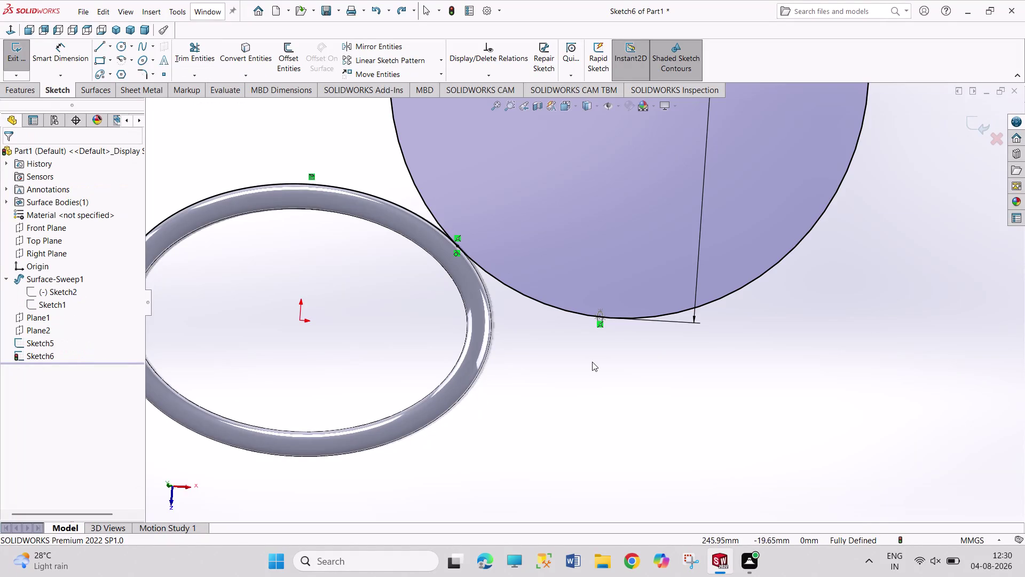
Make the sweep path endpoint coincident with the circle.
click(593, 361)
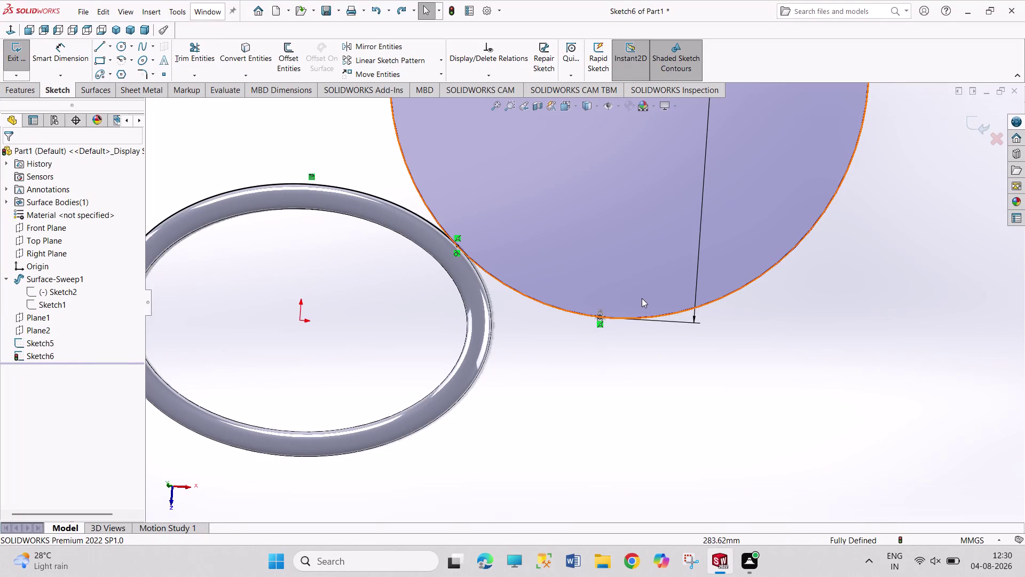
scroll(down, 3)
scroll(down, 3)
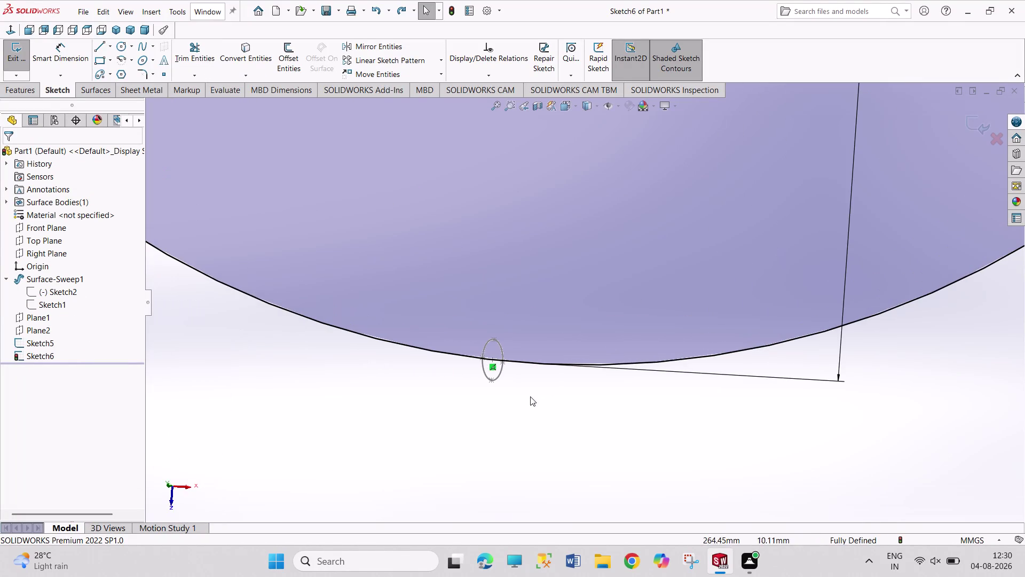
click(493, 360)
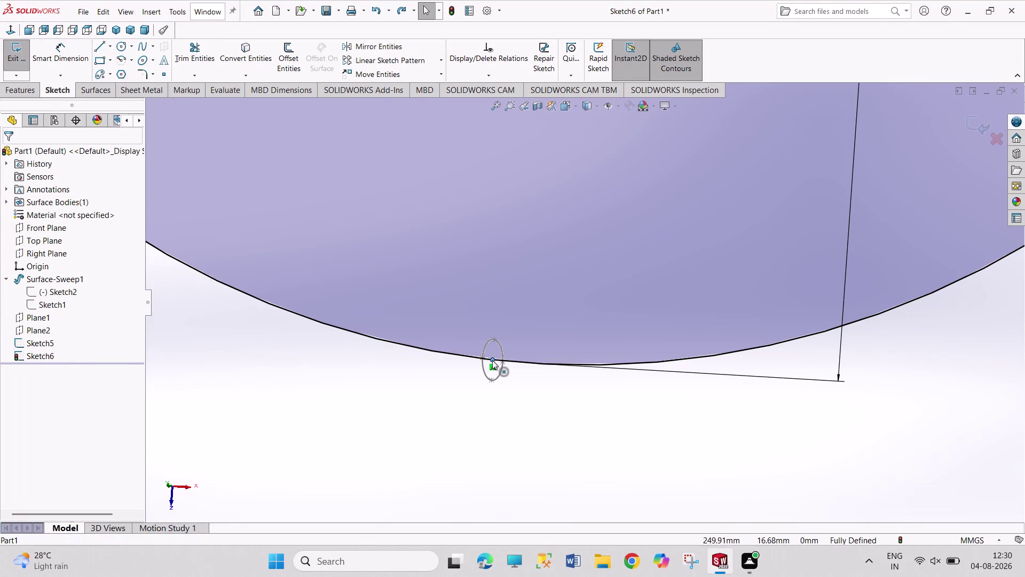
click(544, 364)
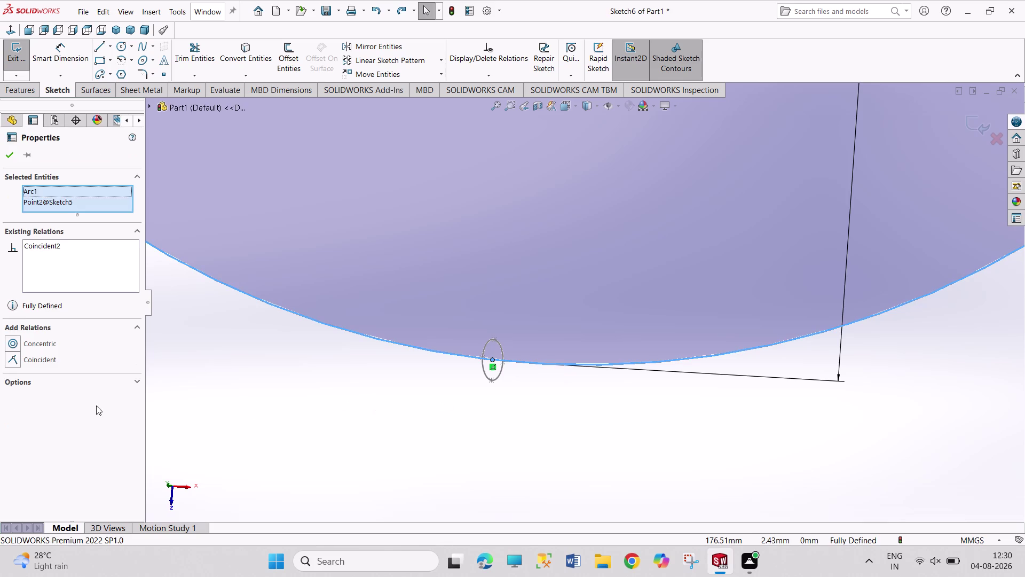
click(48, 360)
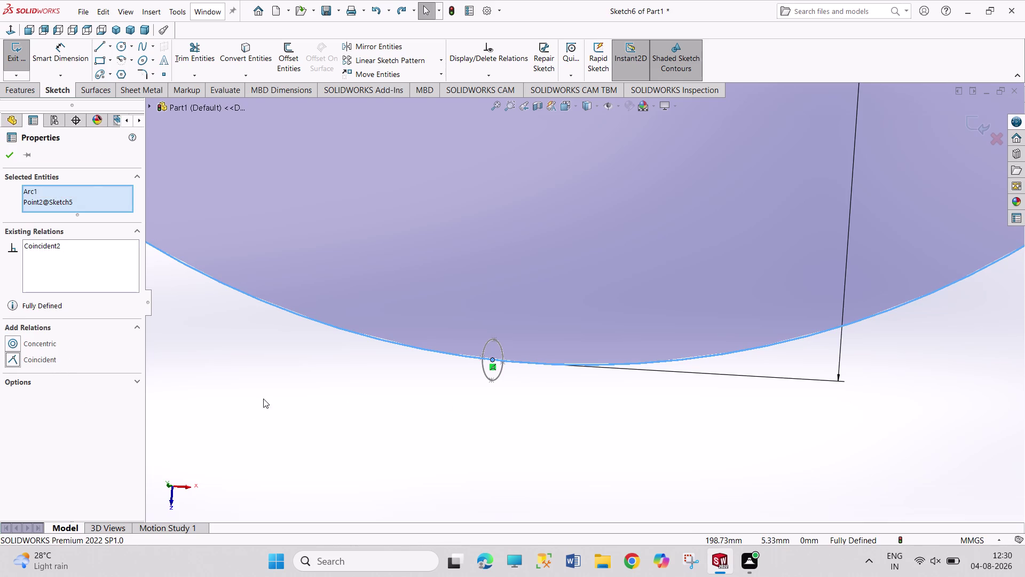
click(39, 357)
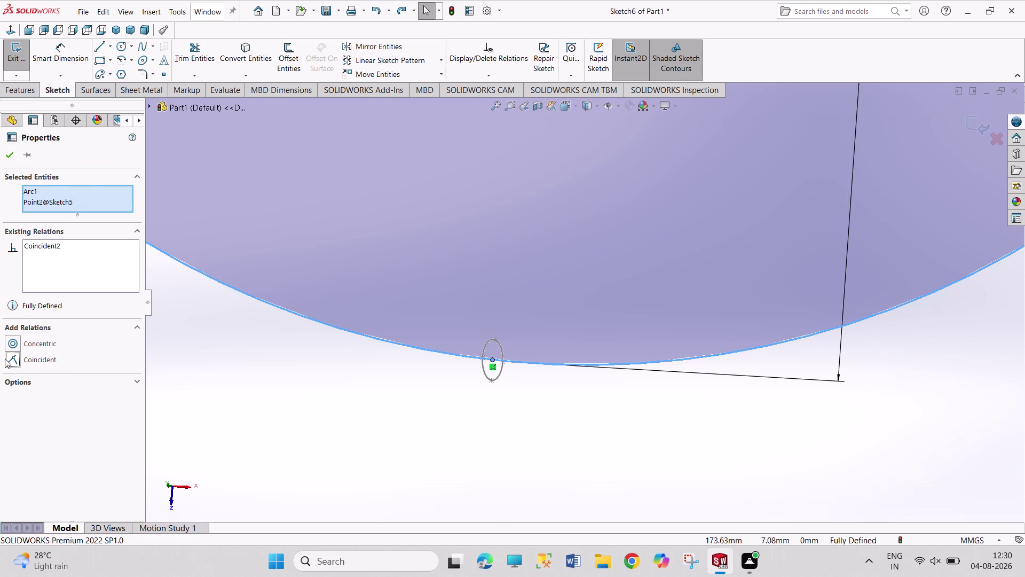
click(10, 361)
click(252, 363)
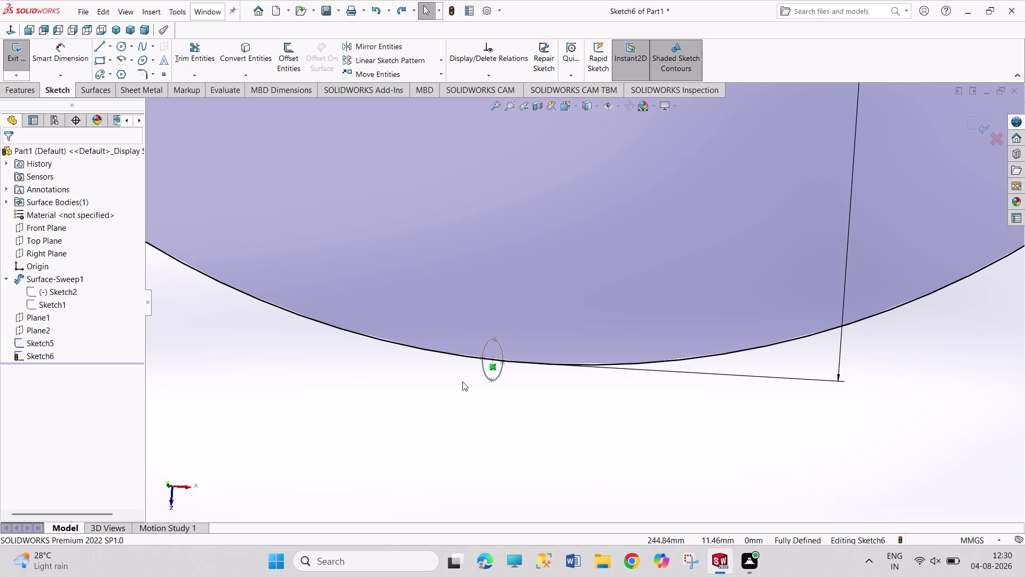
Switch the sketch to an isometric view and zoom to inspect it.
scroll(up, 3)
scroll(up, 3)
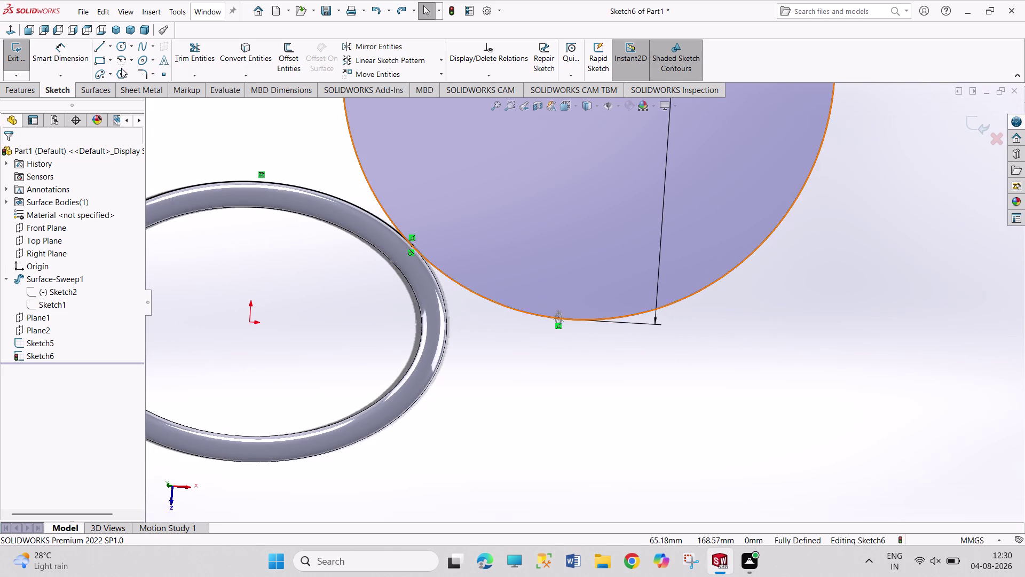
click(116, 29)
scroll(down, 3)
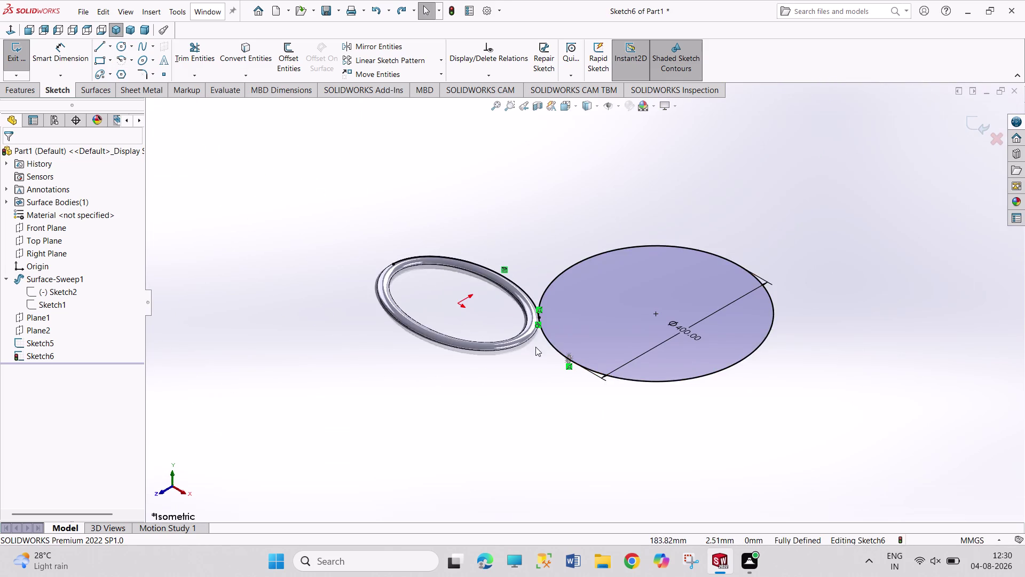
scroll(down, 3)
scroll(down, 3)
scroll(down, 3)
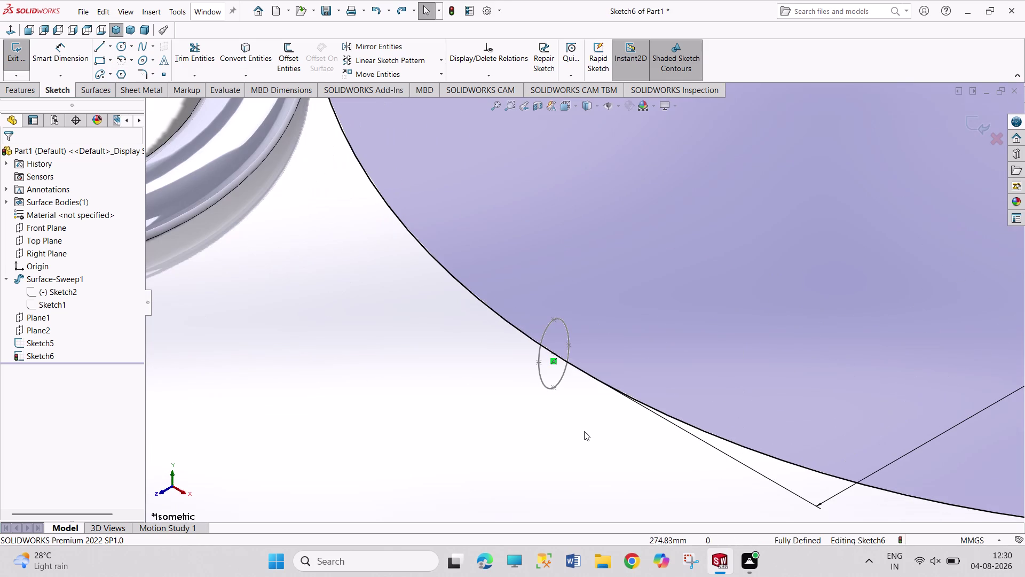
scroll(up, 3)
scroll(up, 3)
scroll(up, 3)
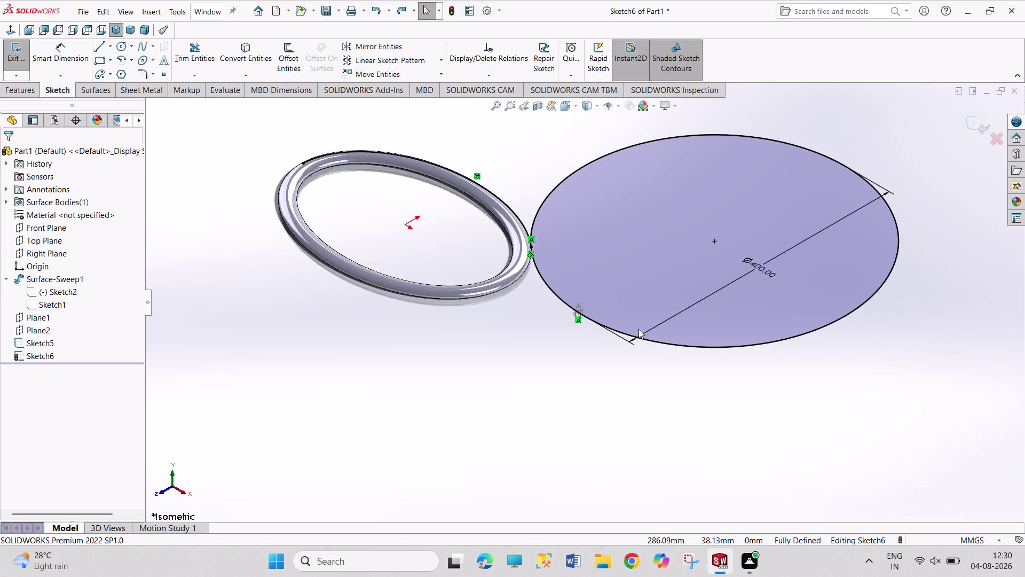
scroll(down, 3)
Select the circle to review its relations, then clear the selection.
click(539, 337)
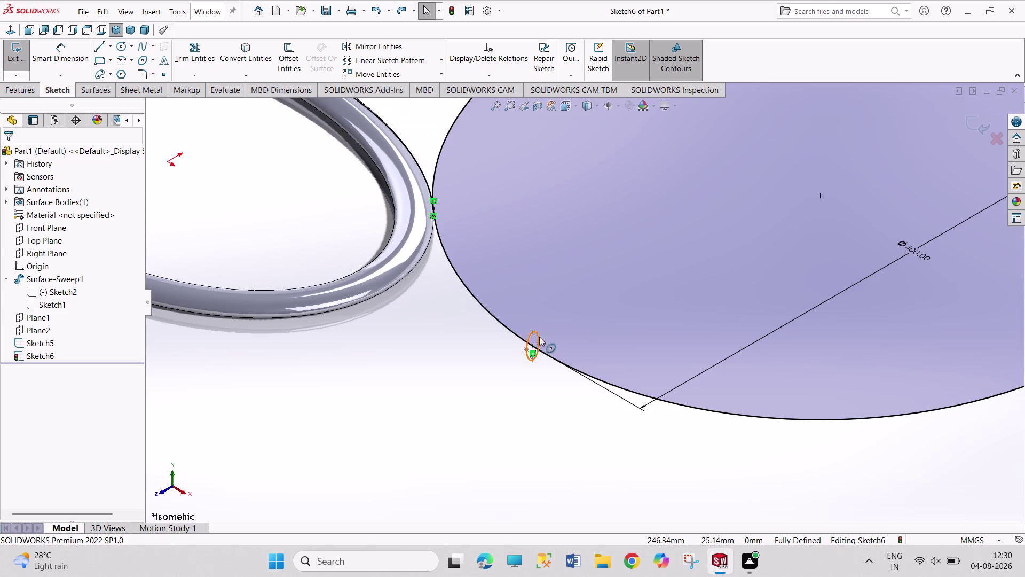
click(240, 57)
click(395, 358)
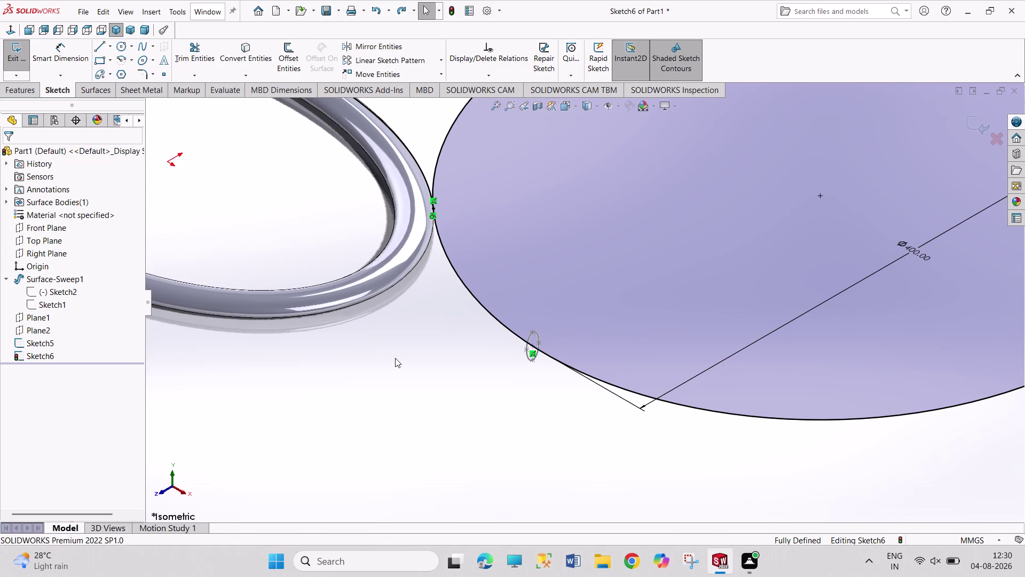
click(259, 51)
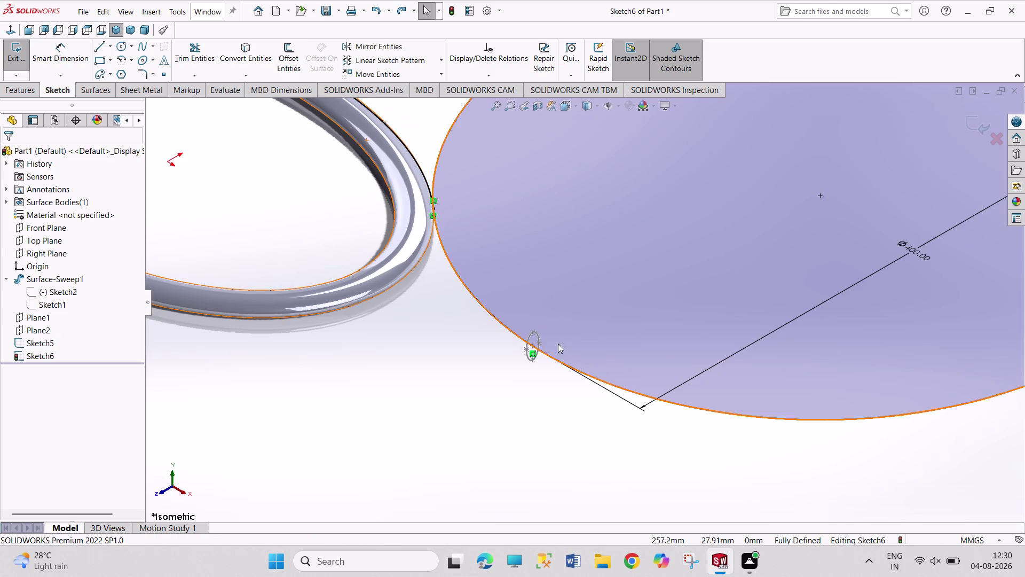
click(535, 336)
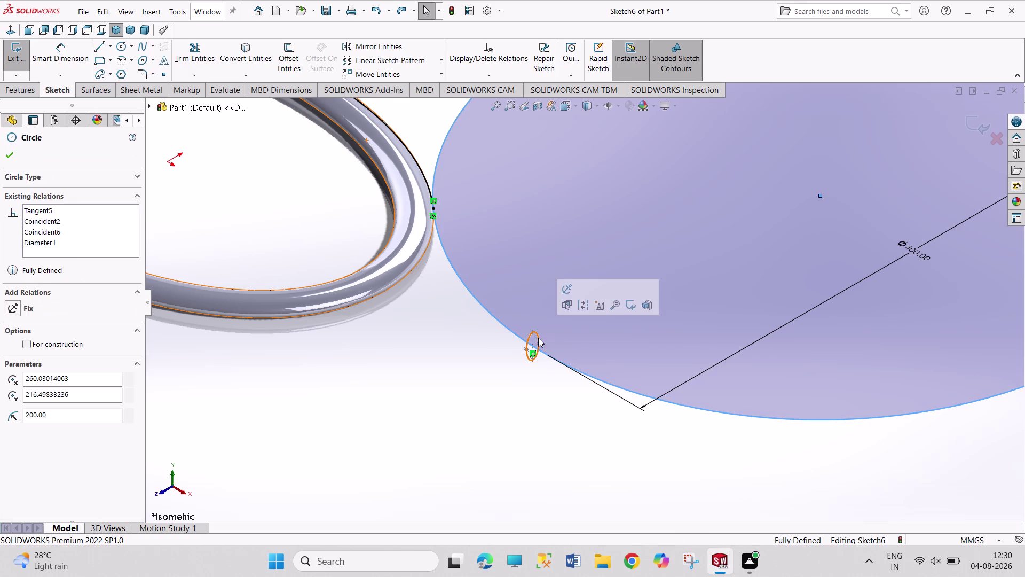
click(539, 338)
click(487, 406)
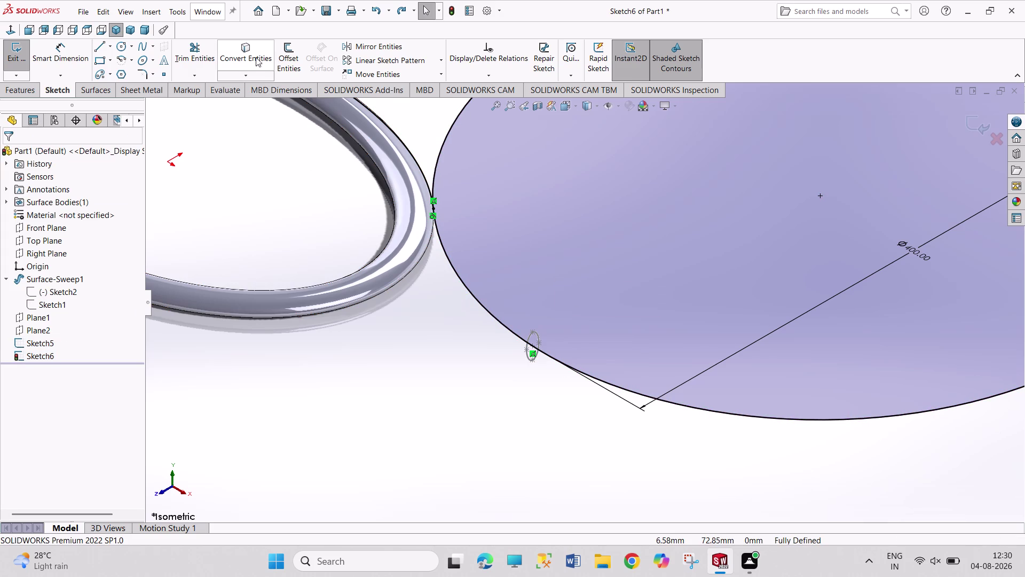
Convert edges and trim away the circle, then undo the trim.
click(250, 62)
click(32, 153)
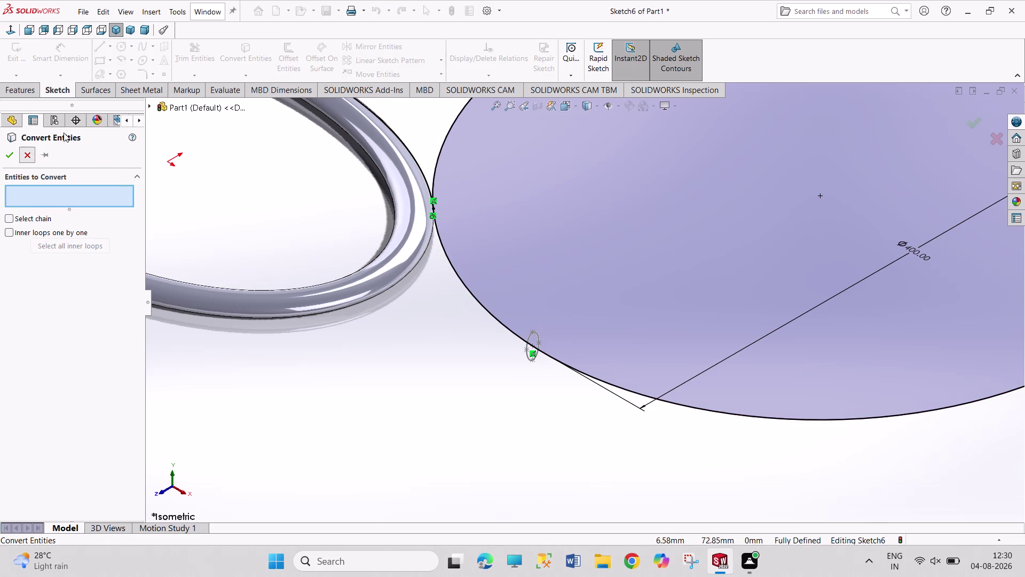
drag(211, 54, 214, 59)
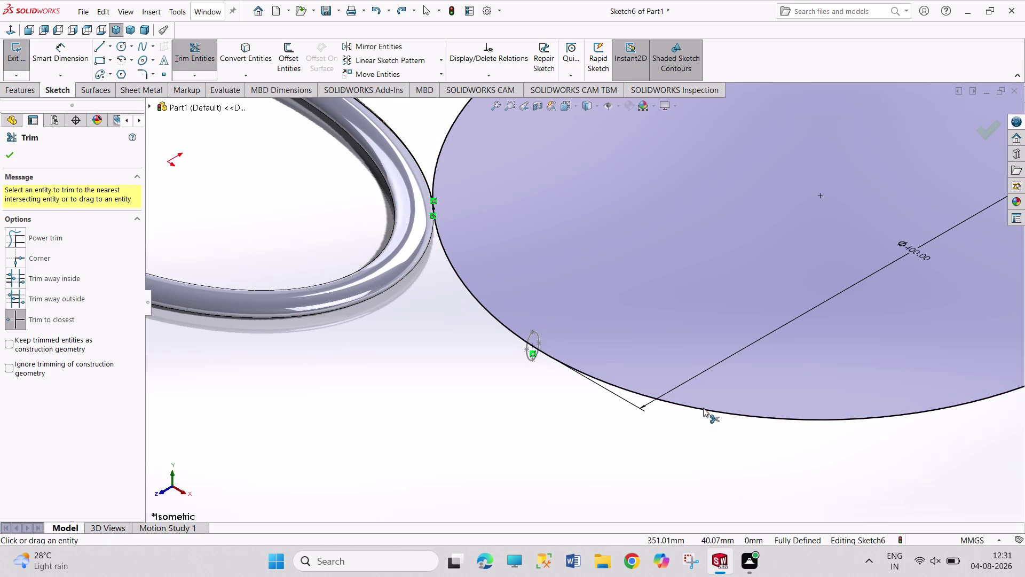
click(704, 408)
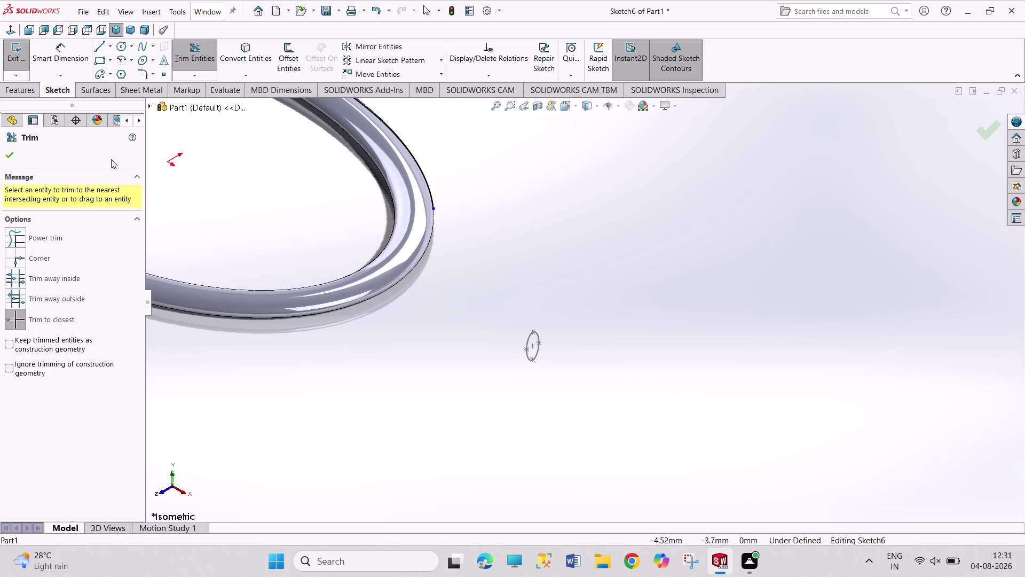
click(10, 157)
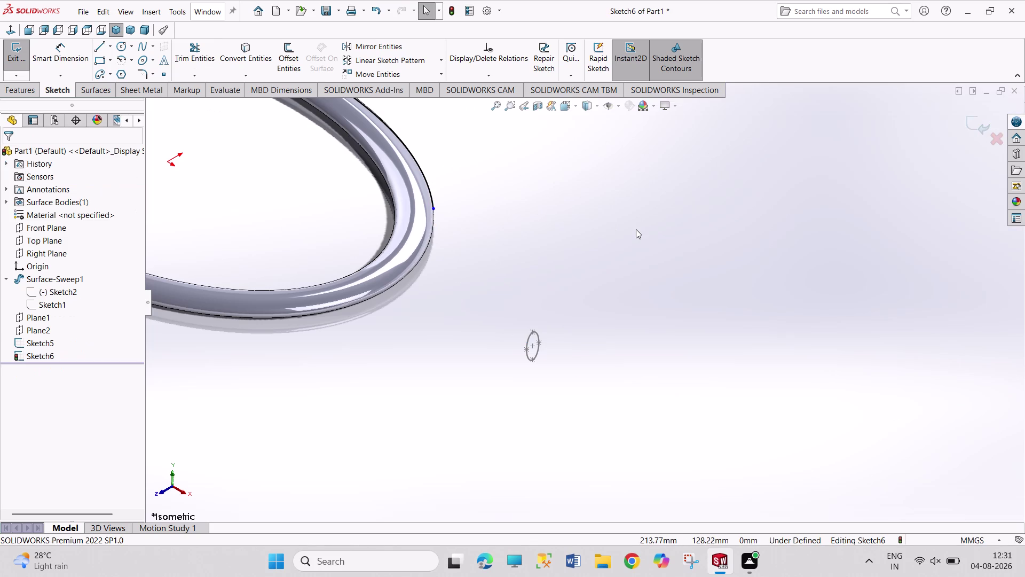
key(ctrl+z)
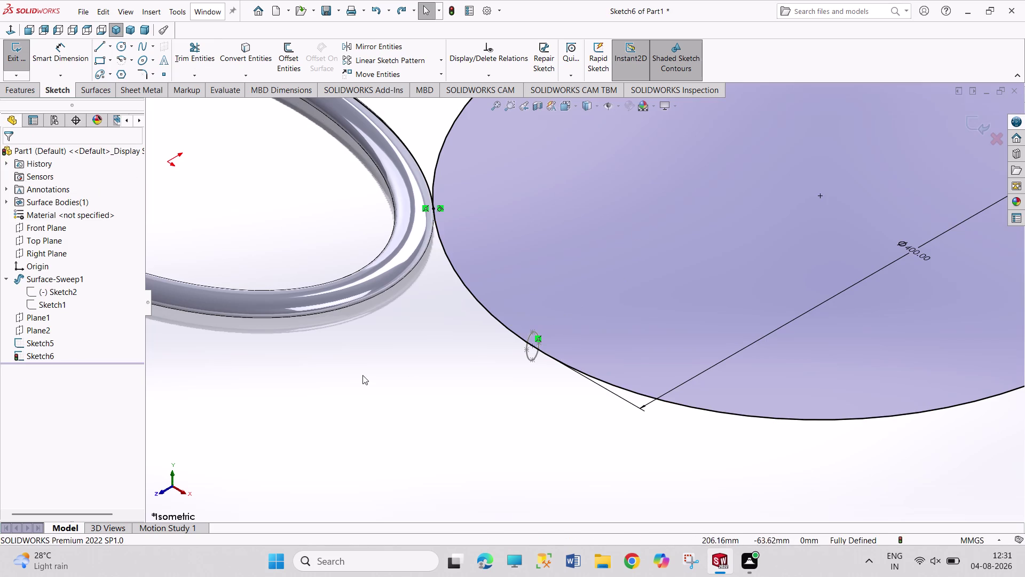
Trim the circle once more, then undo to bring it back.
click(363, 375)
scroll(up, 3)
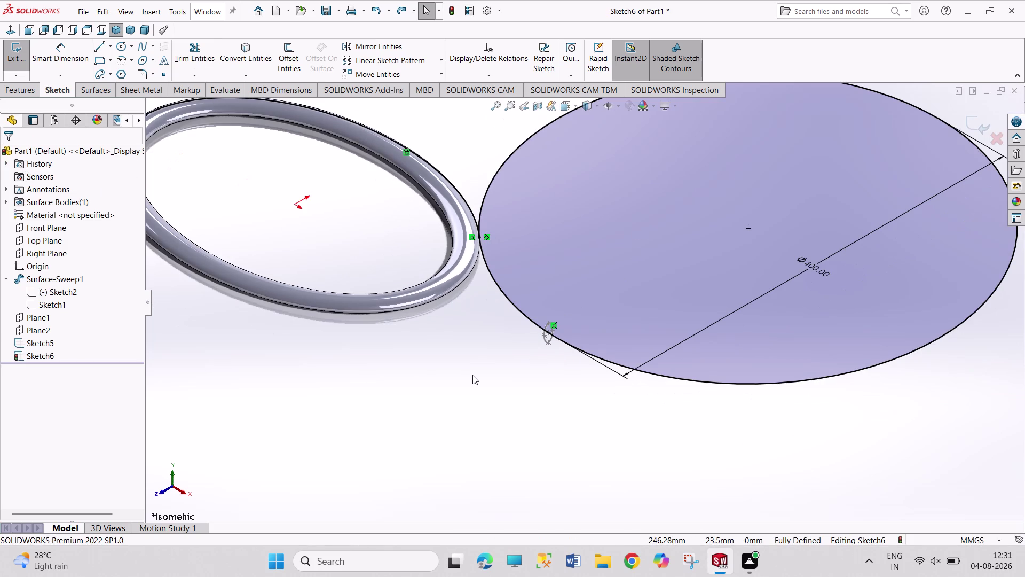
scroll(down, 3)
scroll(down, 3)
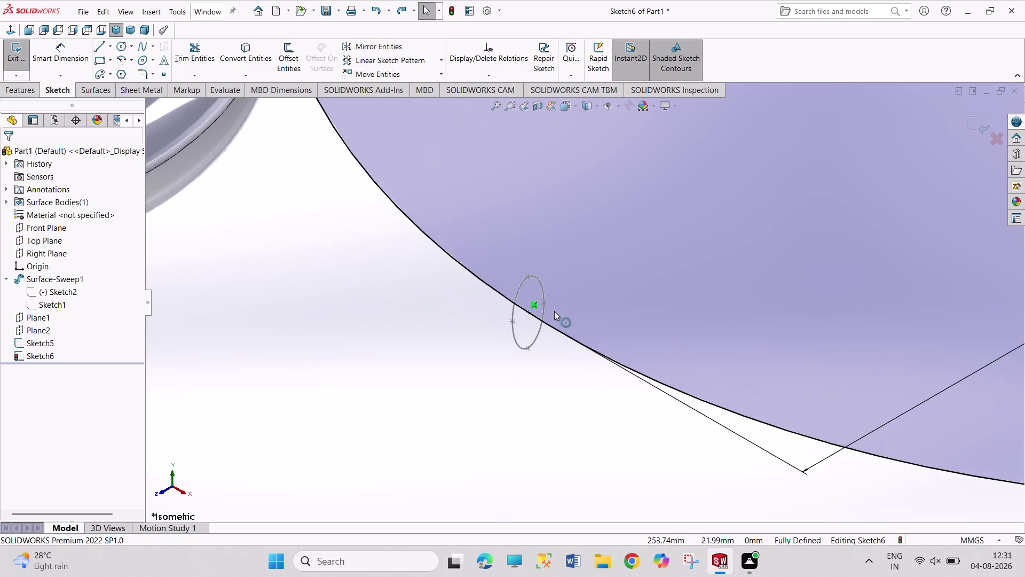
scroll(down, 3)
scroll(down, 3)
scroll(down, 3)
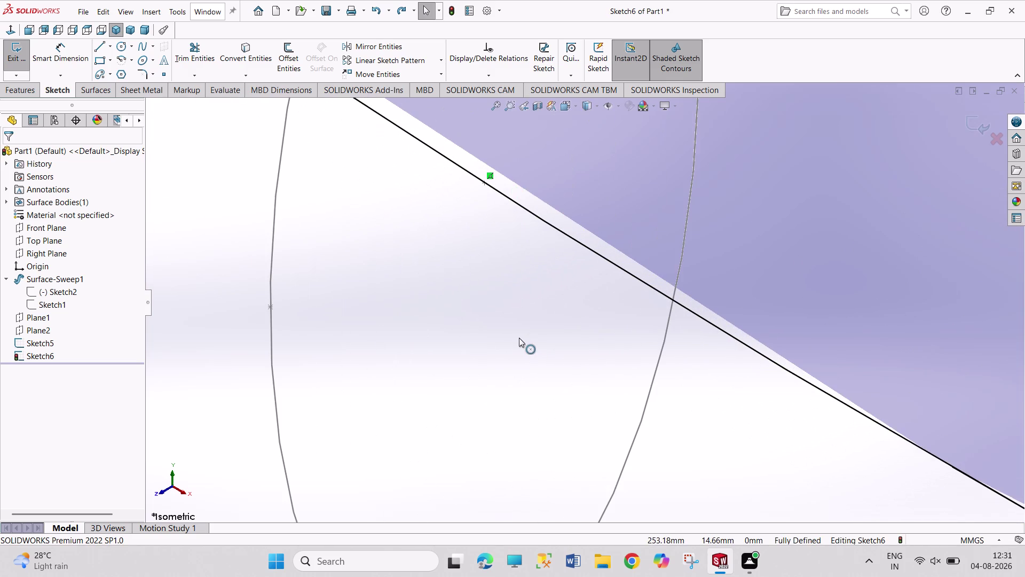
scroll(up, 3)
scroll(up, 3)
scroll(up, 3)
scroll(up, 3)
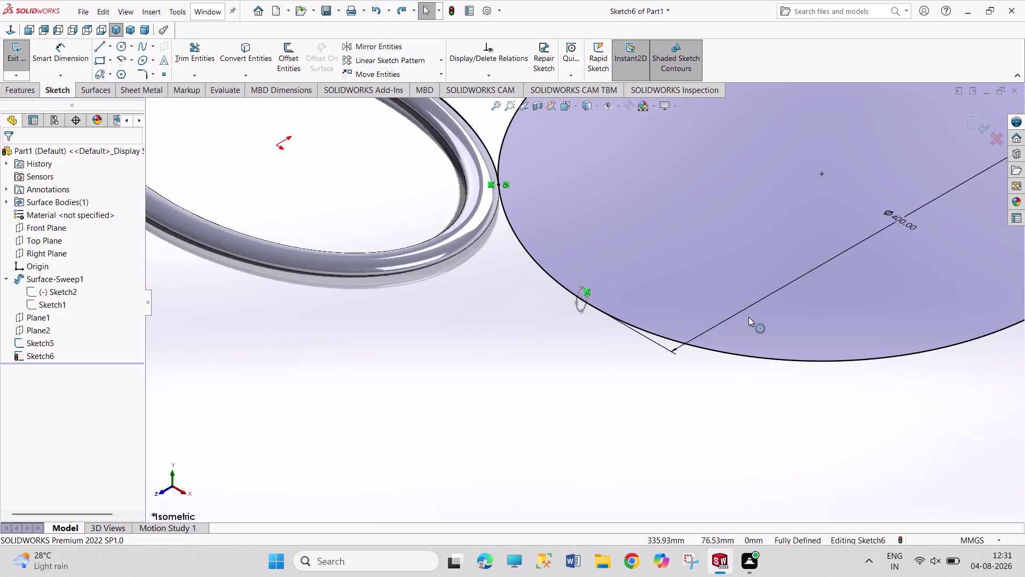
scroll(up, 3)
scroll(up, 3)
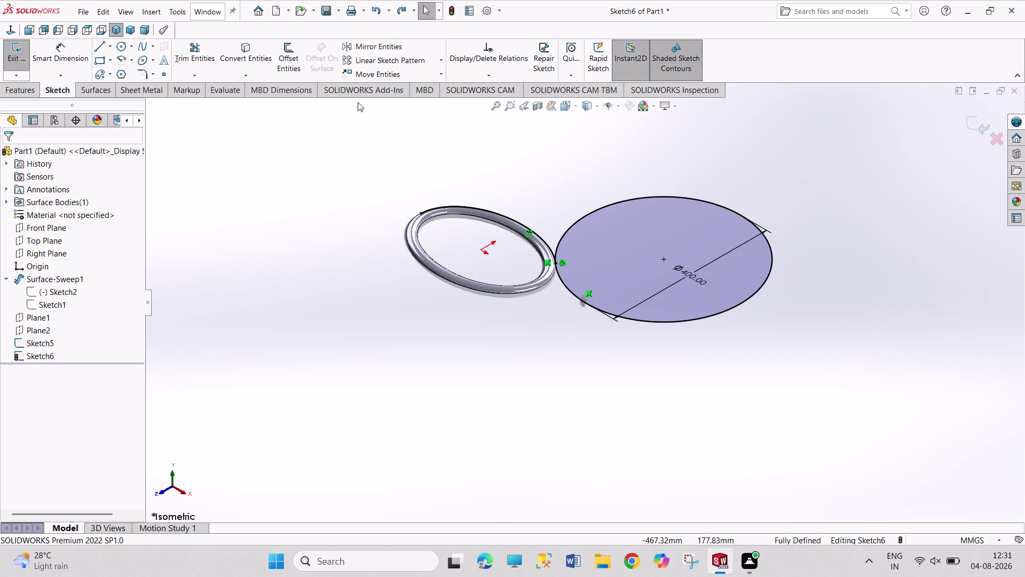
click(206, 56)
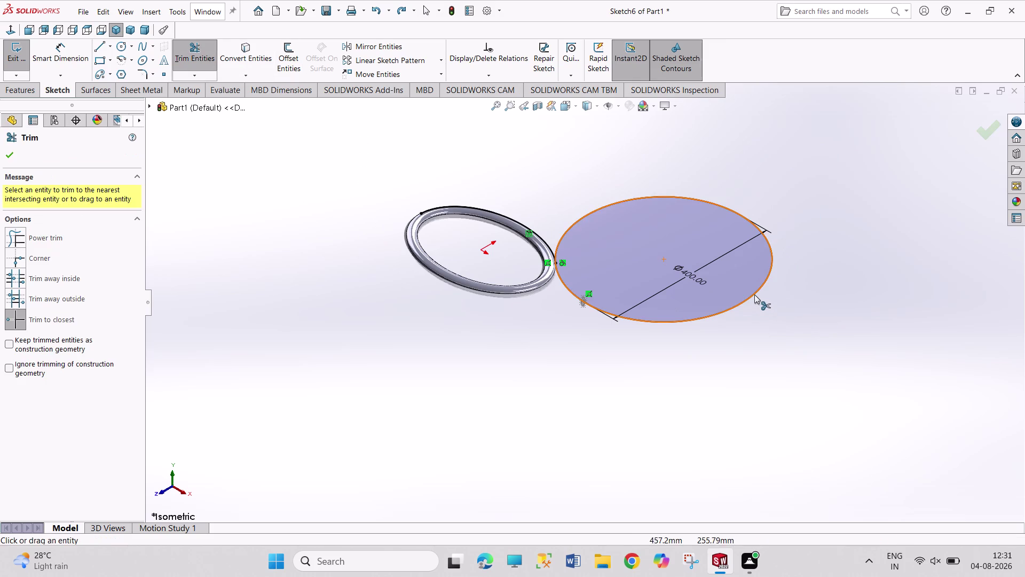
click(755, 294)
key(ctrl+z)
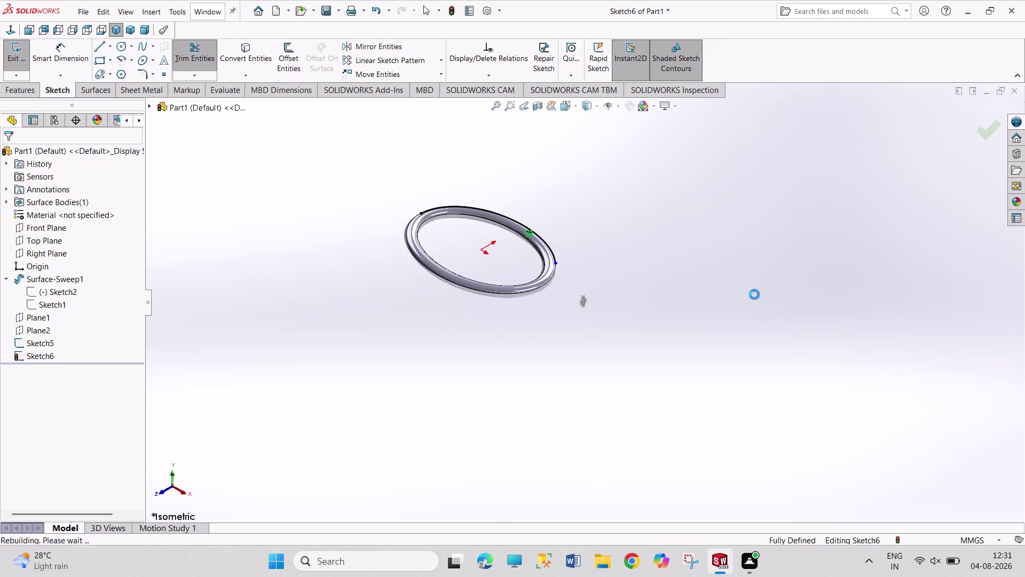
key(ctrl+z)
Undo the circle sketch edits, including its size change and the drawn circle.
key(ctrl+z)
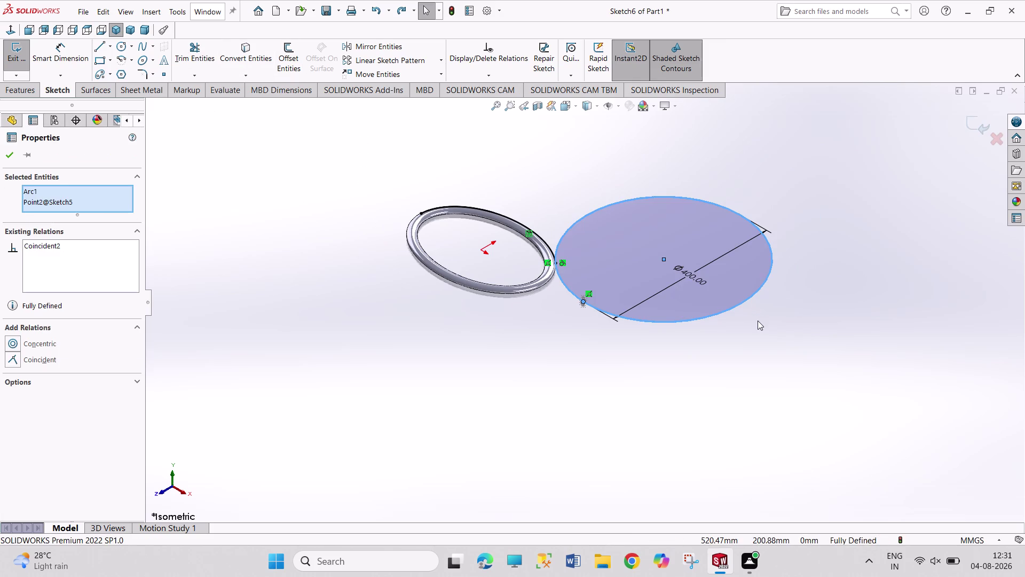
key(ctrl+z)
key(ctrl+z)
key(ctrl+z)
key(ctrl+z)
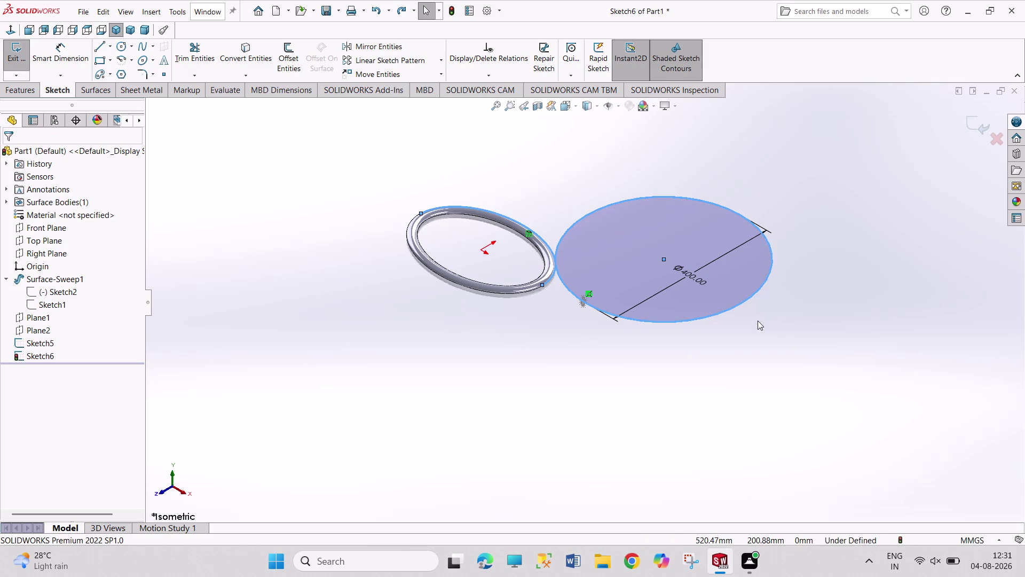
key(ctrl+z)
key(ctrl+z)
key(ctrl+z)
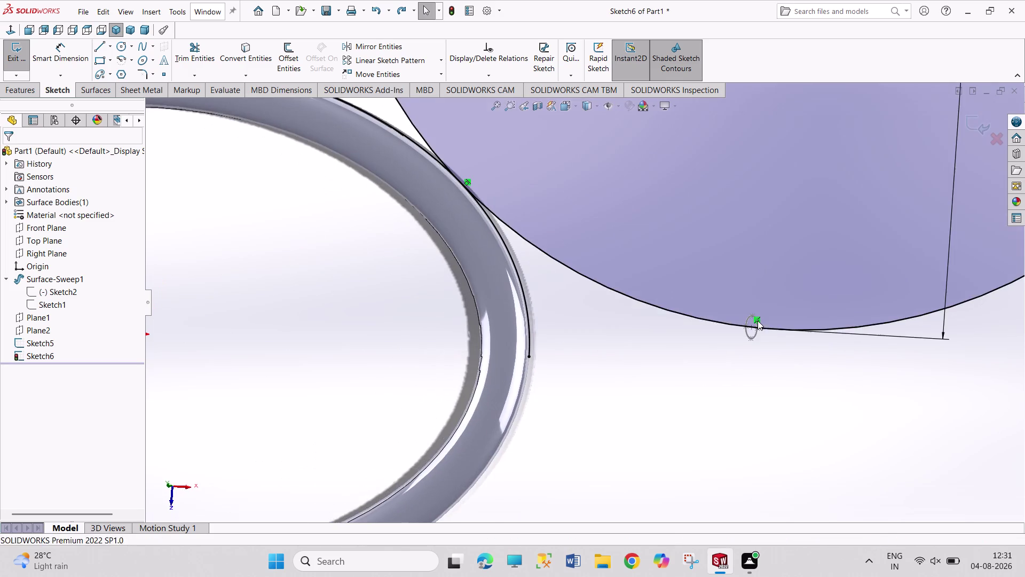
key(ctrl+z)
key(ctrl+z)
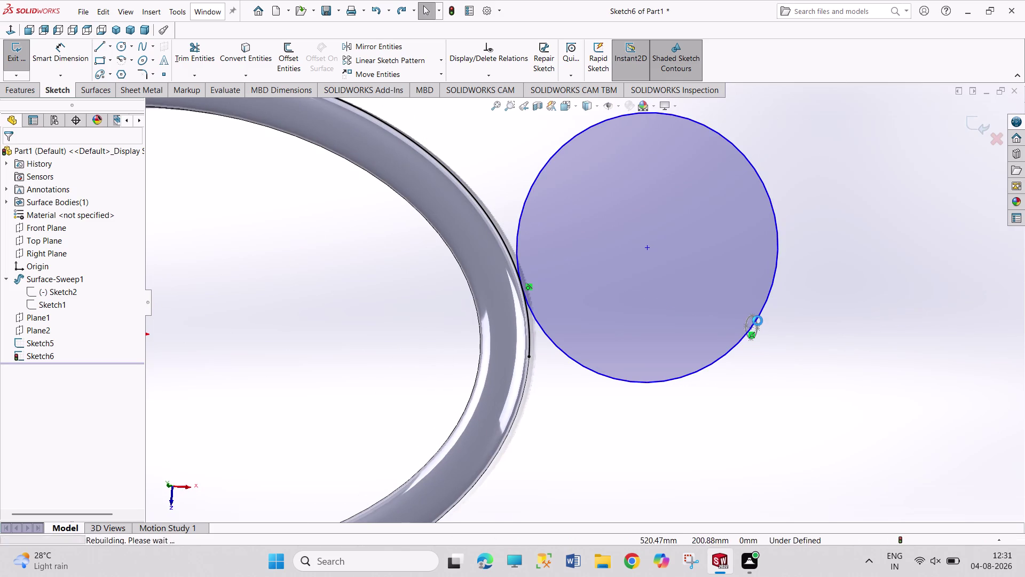
key(ctrl+z)
key(ctrl+z)
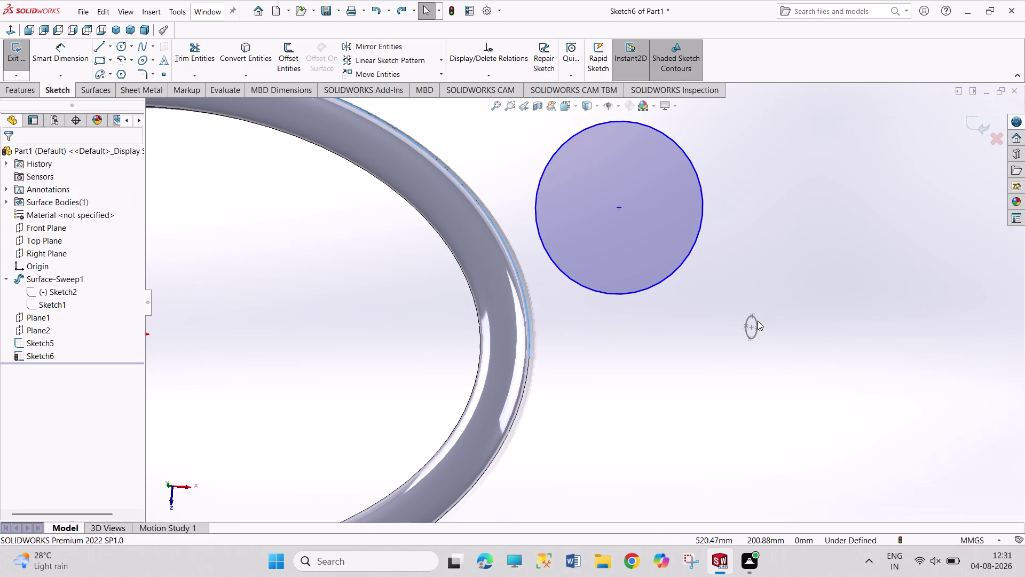
key(ctrl+z)
scroll(up, 3)
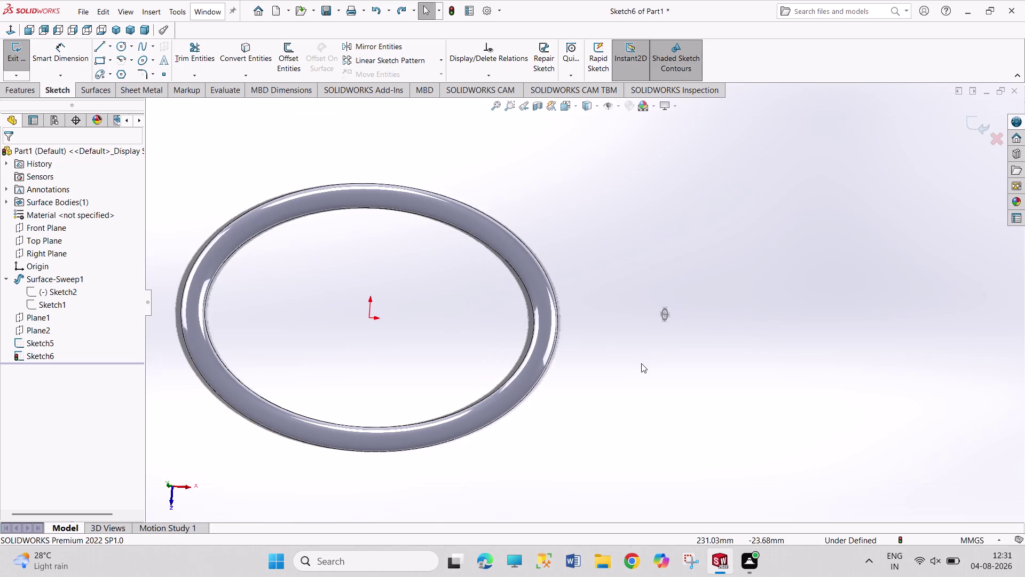
scroll(up, 3)
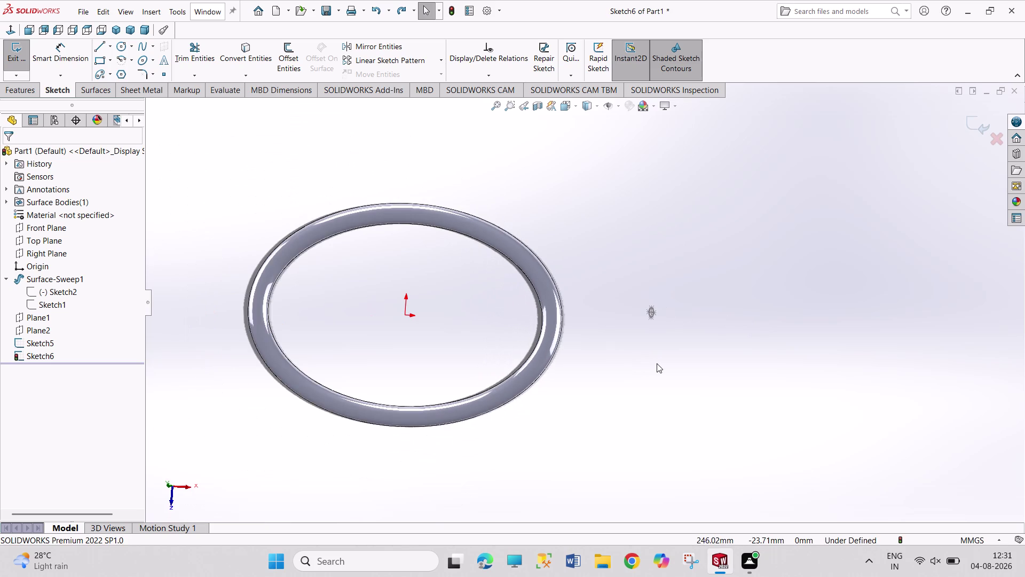
Undo all of Sketch6, then Sketch5's relations, dimensions and circle.
key(ctrl+z)
key(ctrl+z)
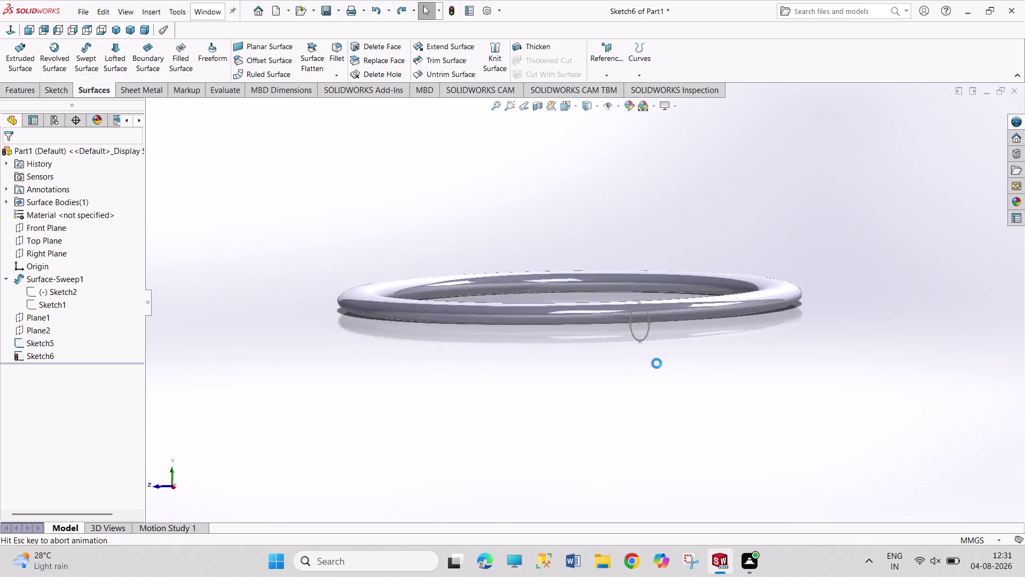
key(ctrl+z)
key(ctrl+z)
key(ctrl+z)
key(ctrl+z)
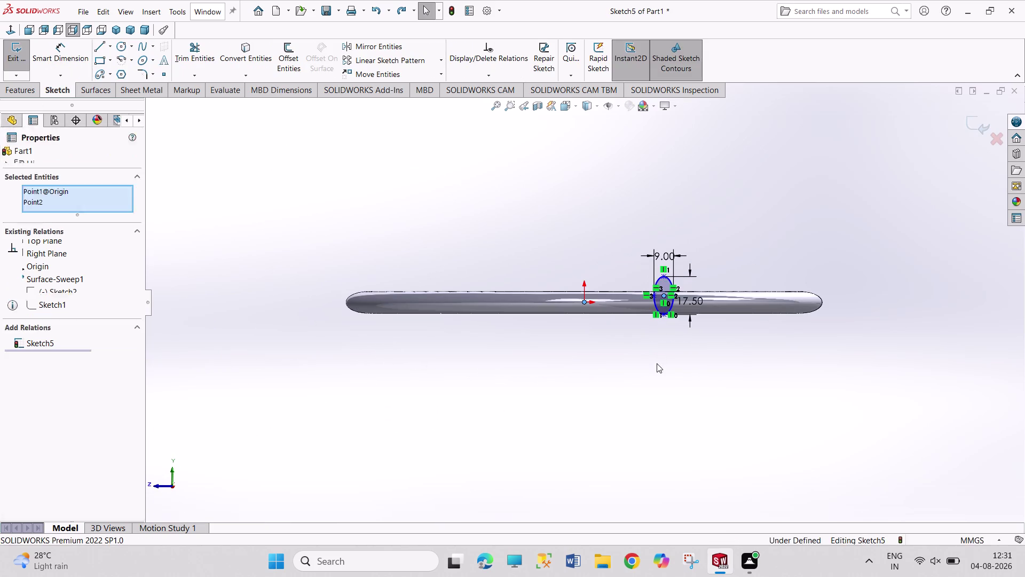
key(ctrl+z)
key(ctrl+z)
key(ctrl+z)
key(ctrl+z)
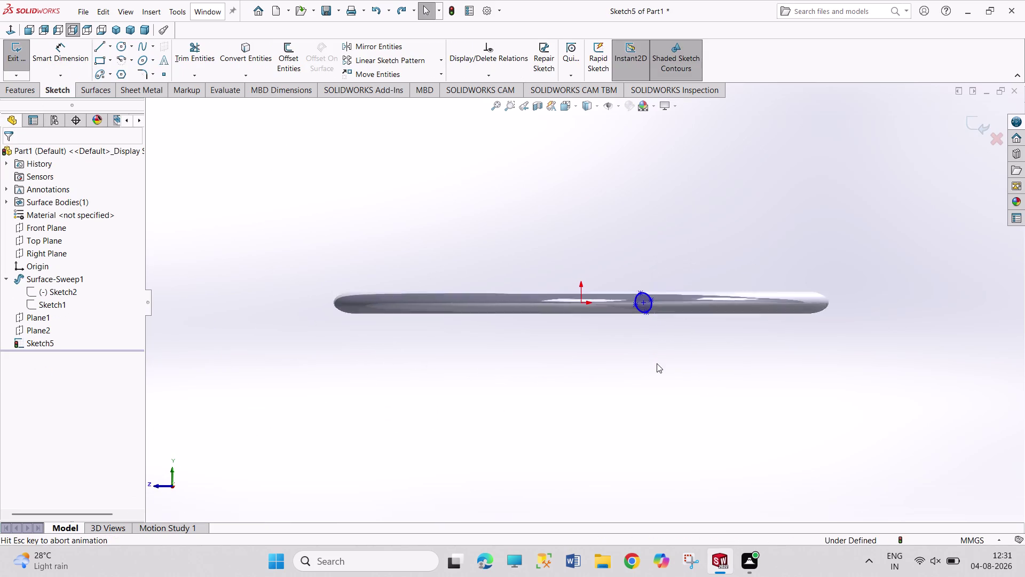
key(ctrl+z)
key(ctrl+z)
key(ctrl+z)
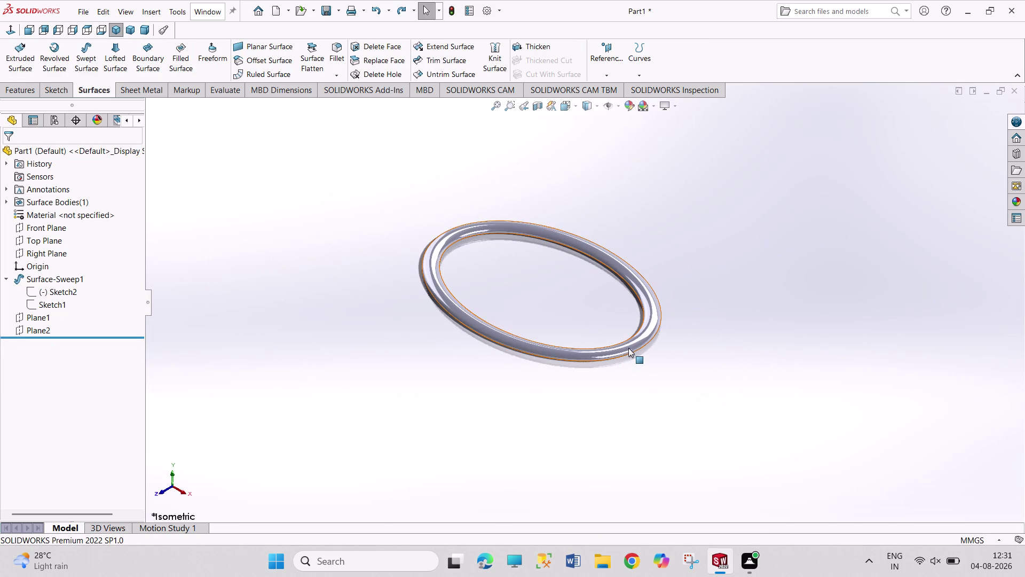
Deselect the ring surface and use Right Plane as the reference for new geometry.
click(629, 348)
click(461, 407)
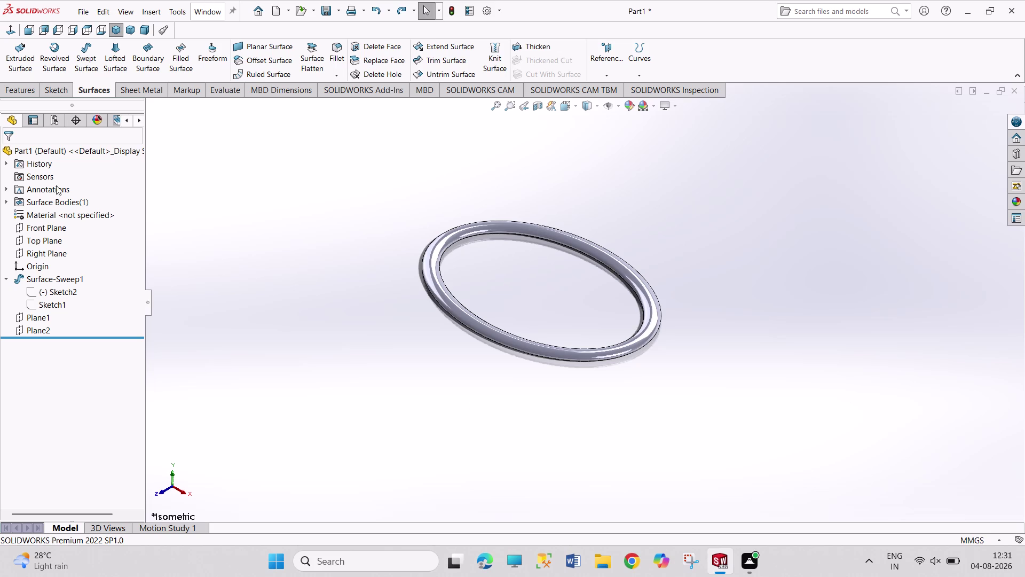
click(61, 251)
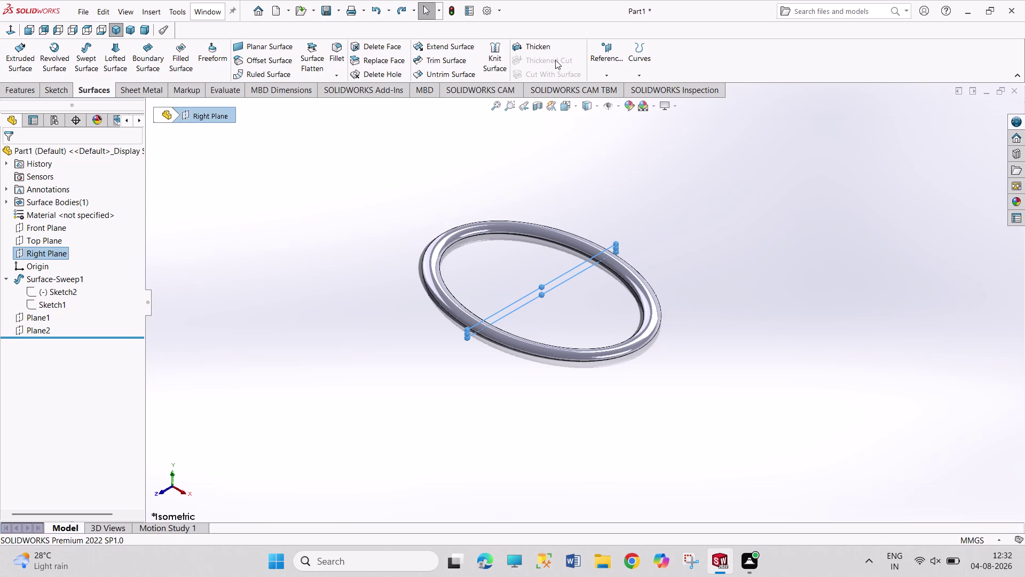
click(603, 57)
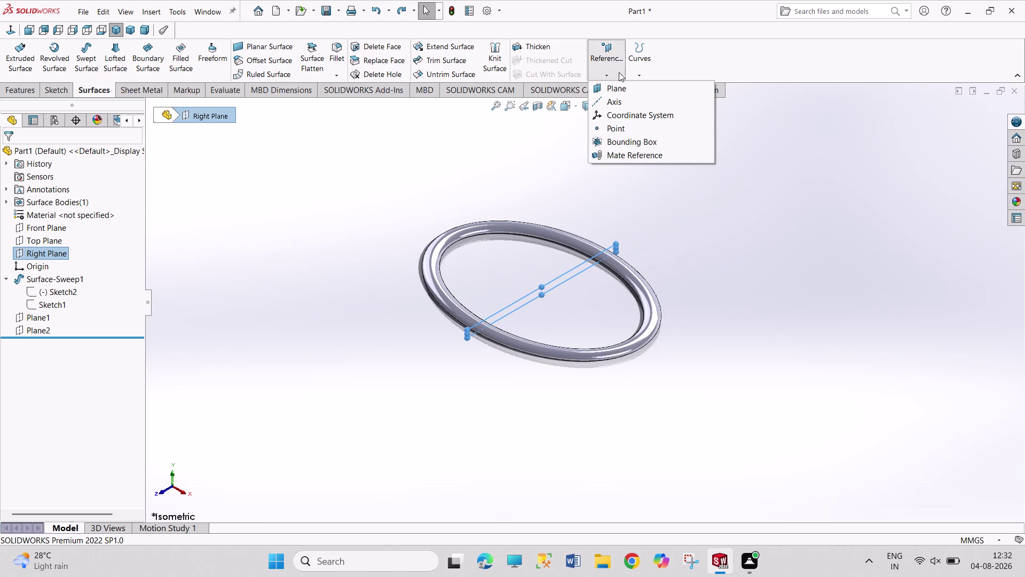
Create Plane3 offset 250 mm from Right Plane and start Sketch7 on it.
click(625, 85)
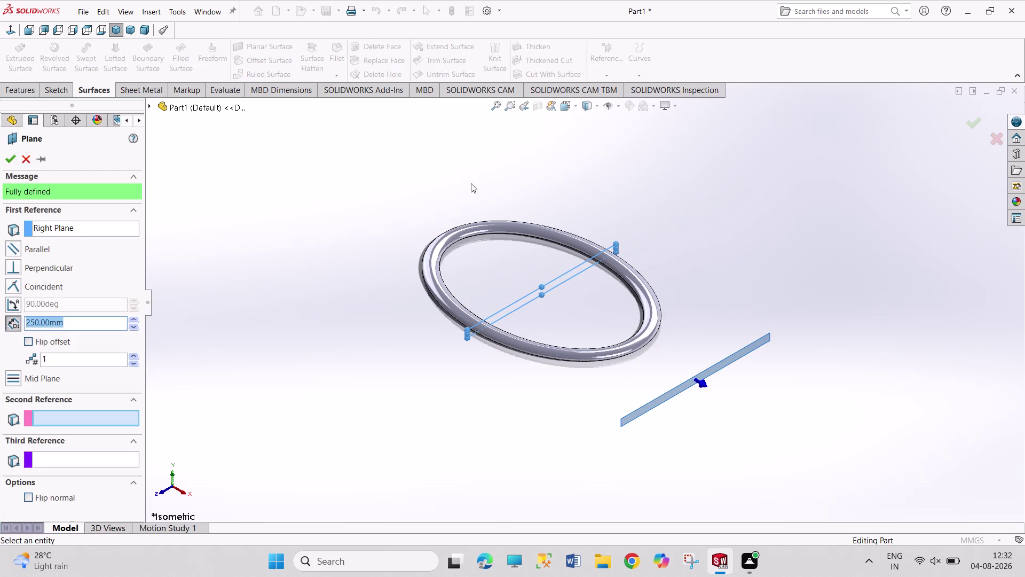
click(5, 161)
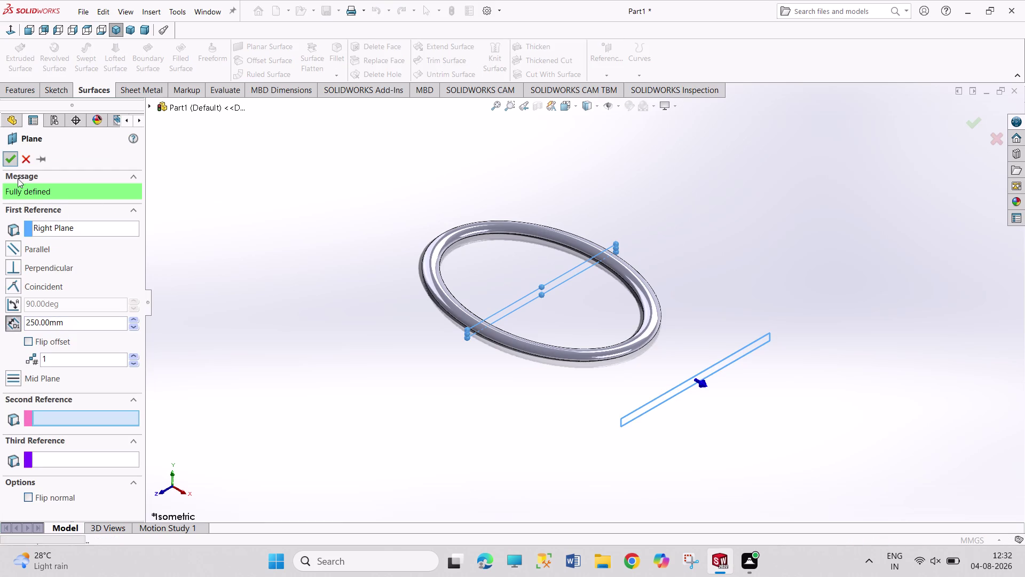
click(258, 300)
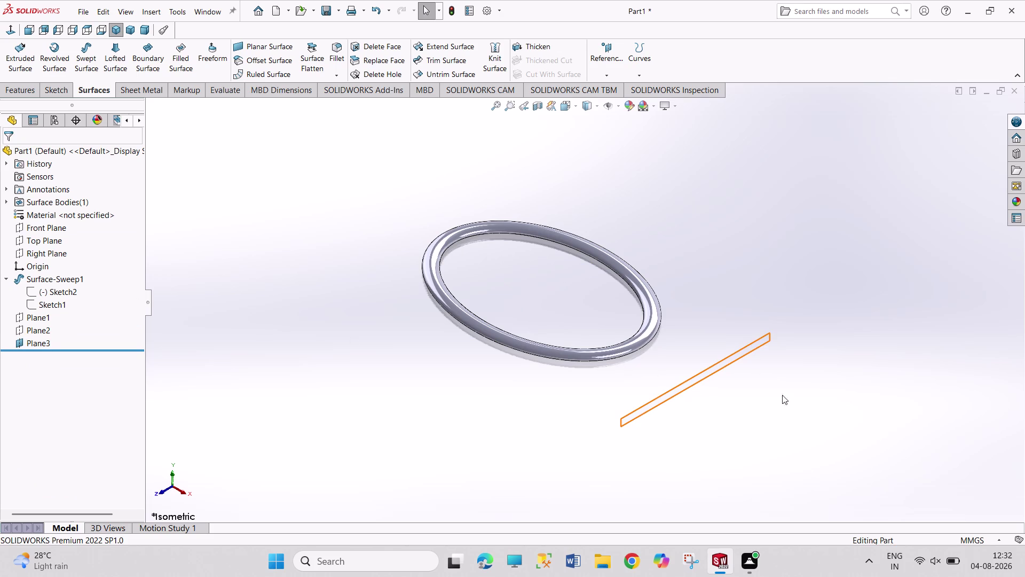
click(700, 380)
click(752, 349)
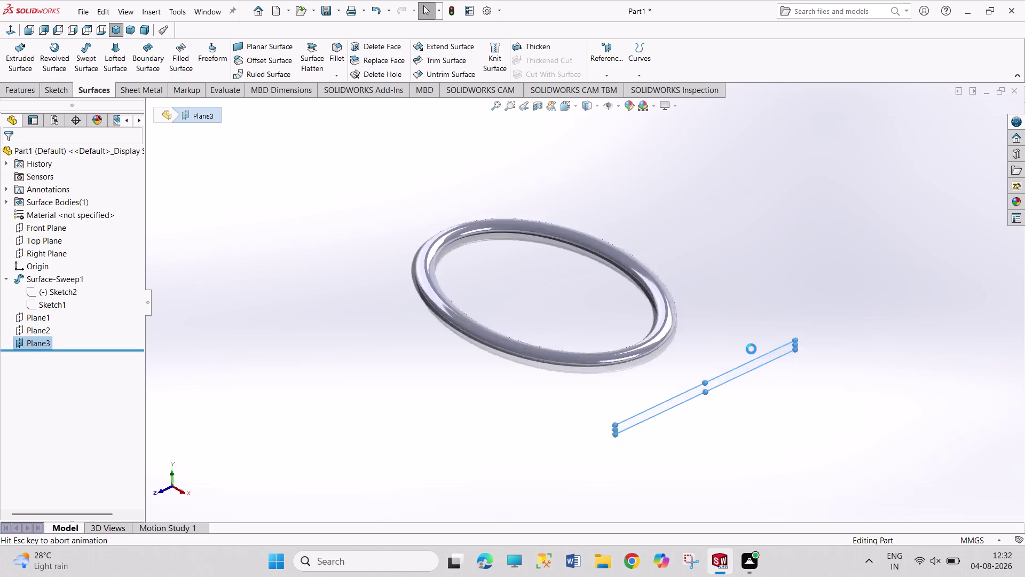
scroll(down, 3)
Zoom in on the ring's cross-section and begin an ellipse on Sketch7.
scroll(down, 3)
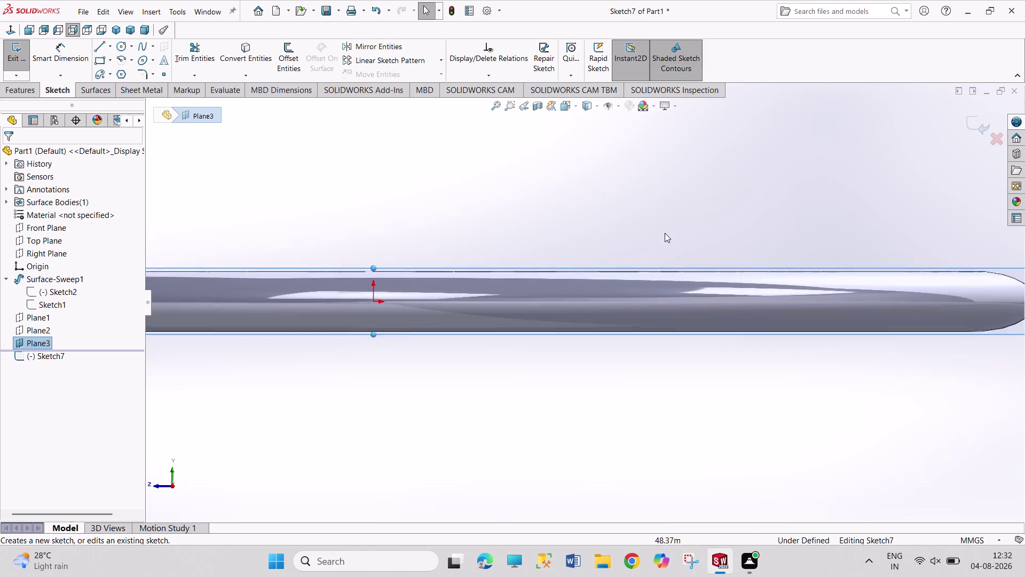
scroll(down, 3)
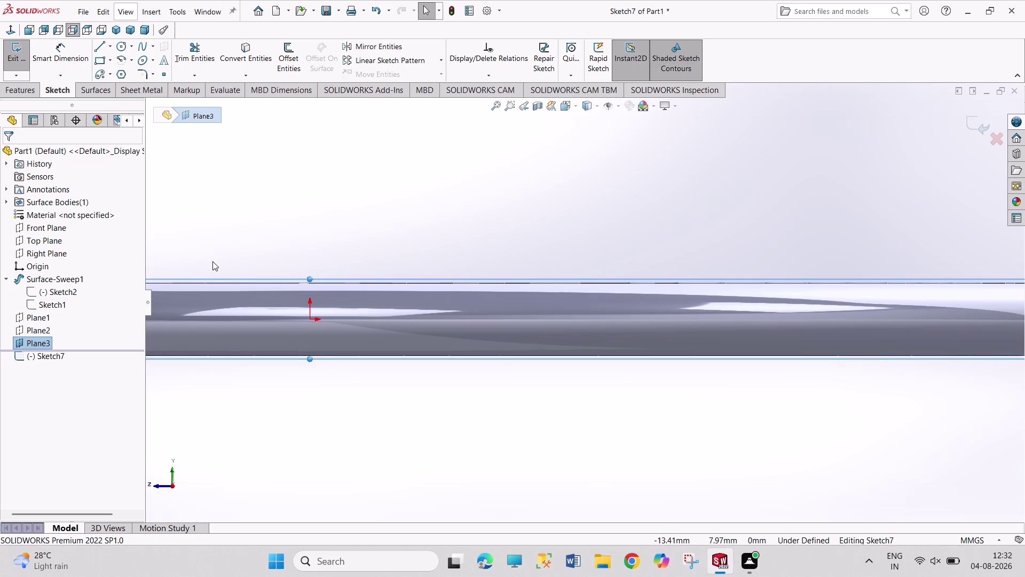
scroll(up, 3)
scroll(down, 3)
scroll(up, 3)
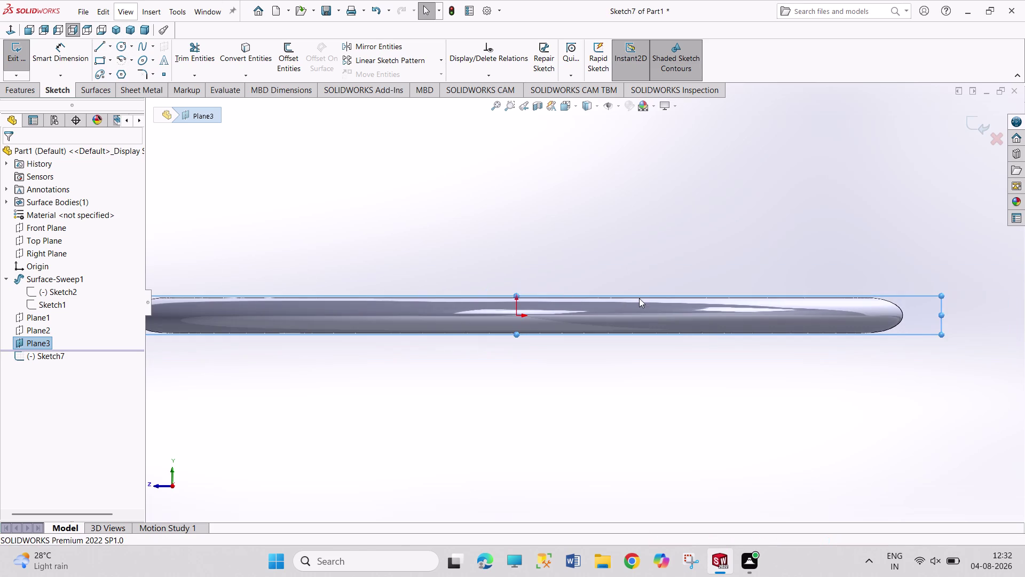
scroll(down, 3)
scroll(down, 3)
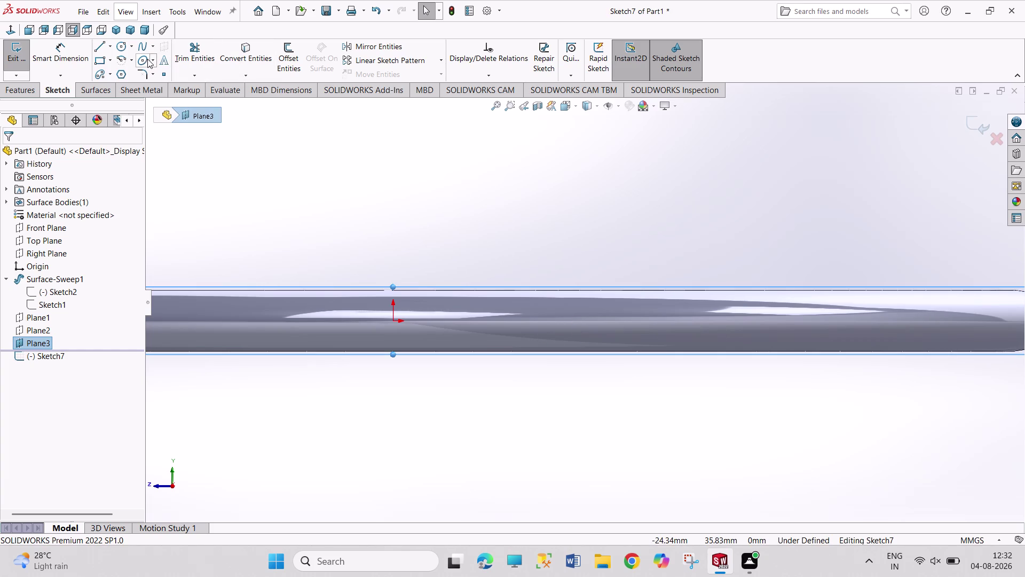
drag(145, 59, 153, 73)
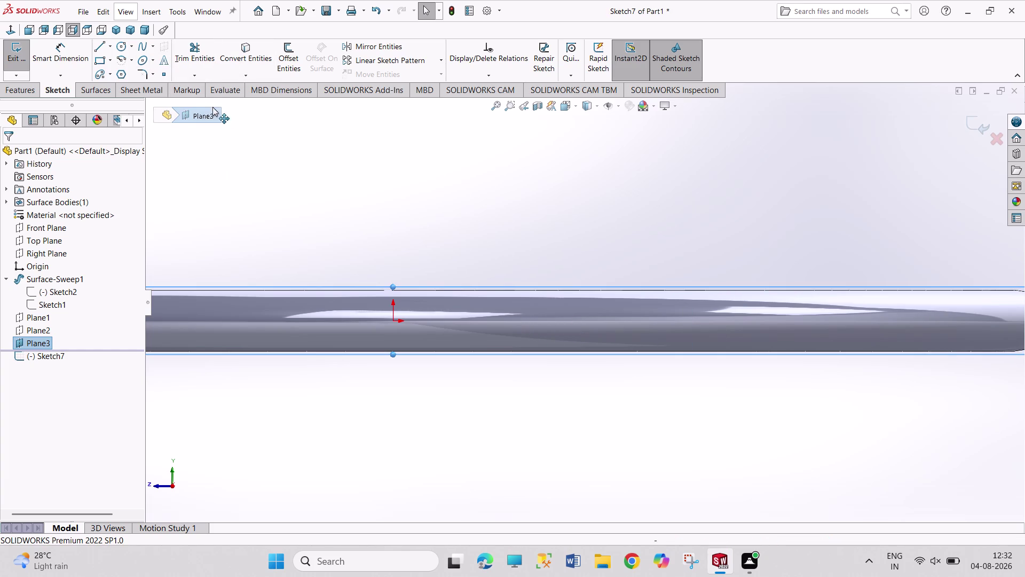
click(141, 60)
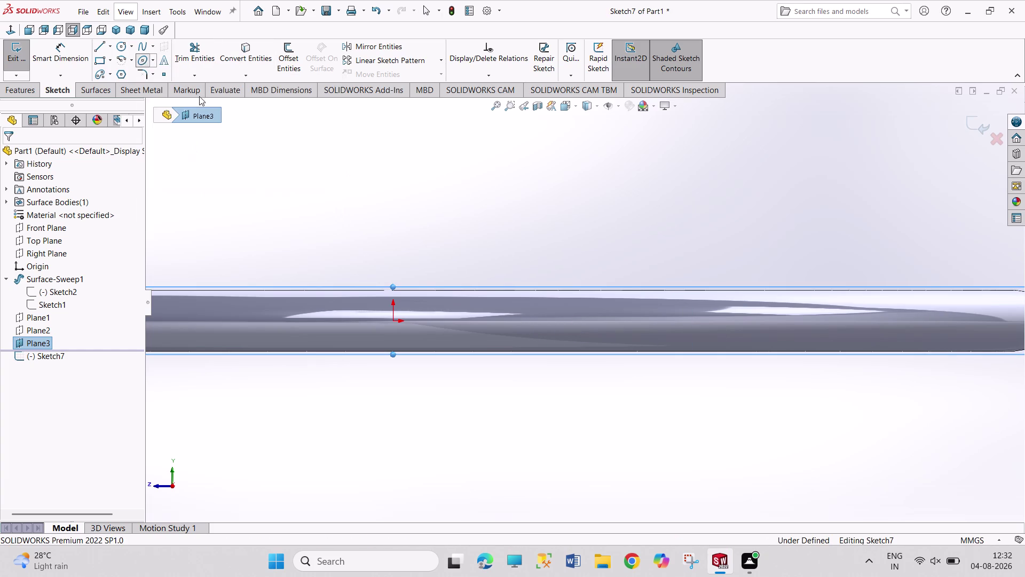
click(534, 320)
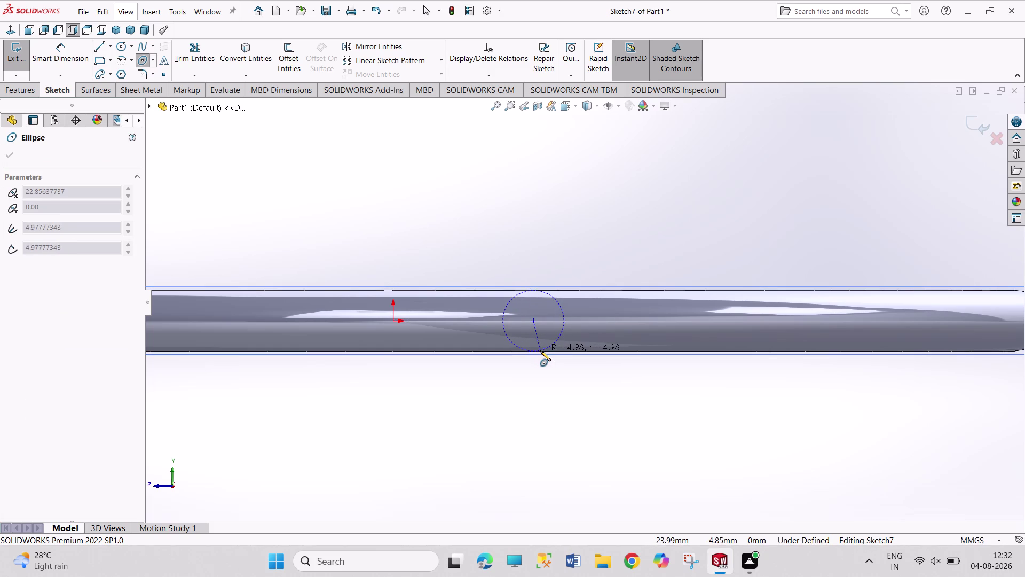
Draw an ellipse centred on the ring section and dimension its height as 1705.
click(536, 350)
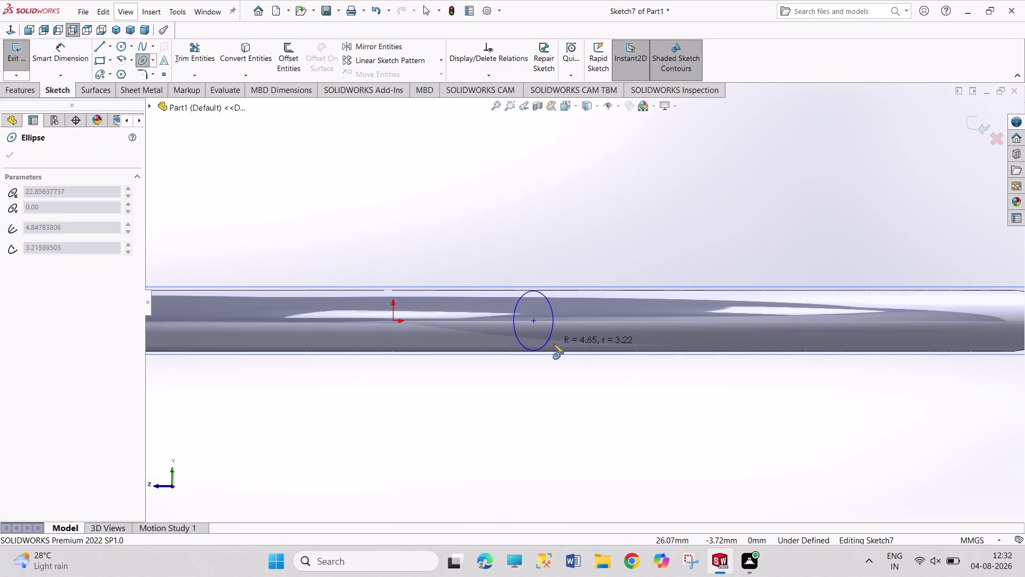
click(554, 344)
right_drag(576, 259, 550, 146)
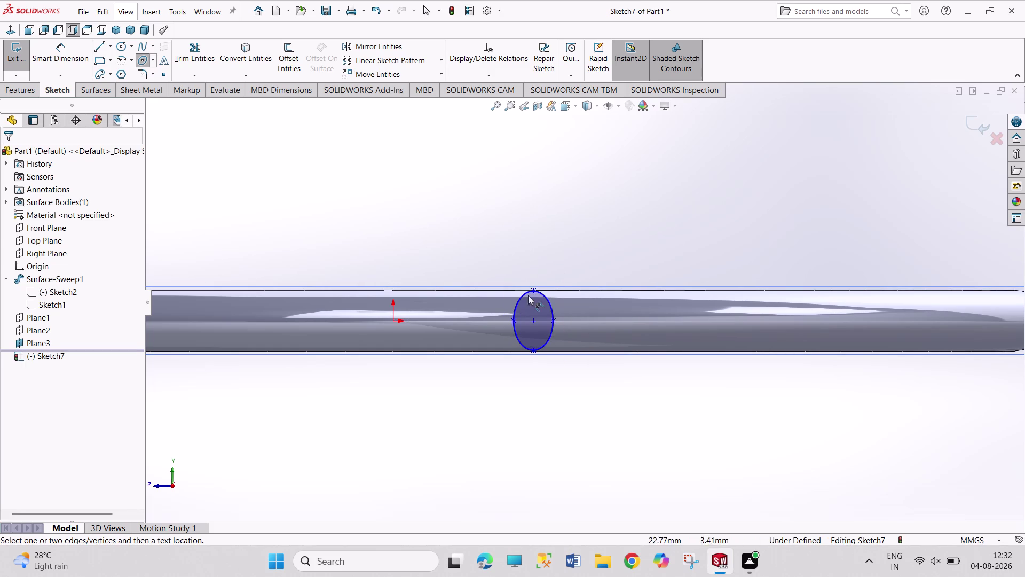
click(534, 291)
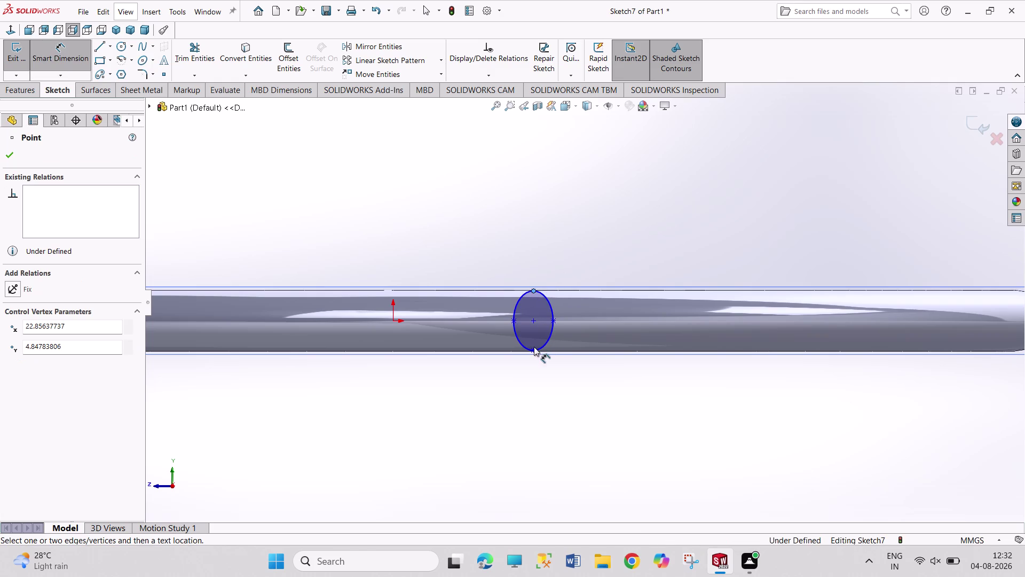
click(534, 349)
click(602, 331)
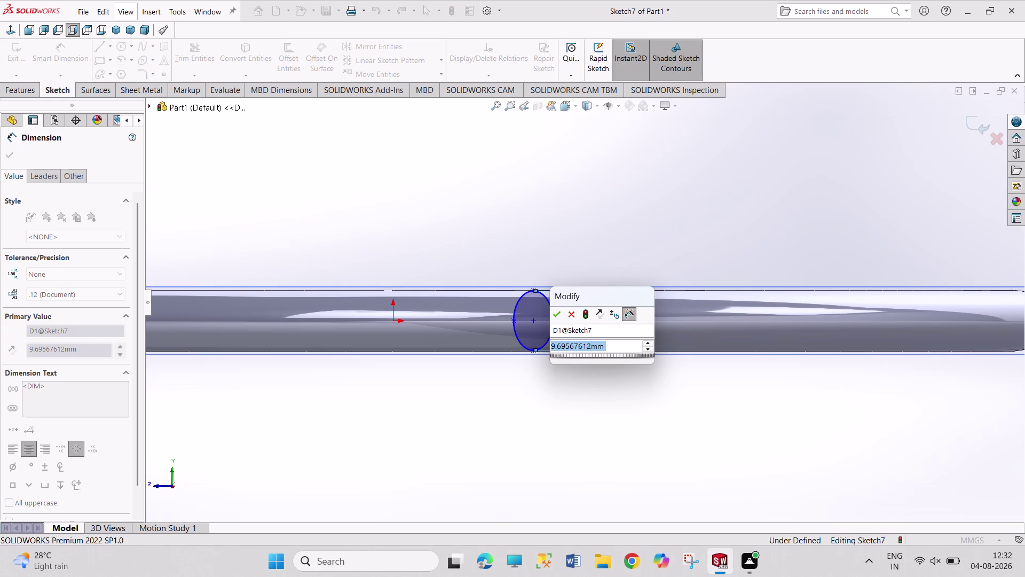
text(17)
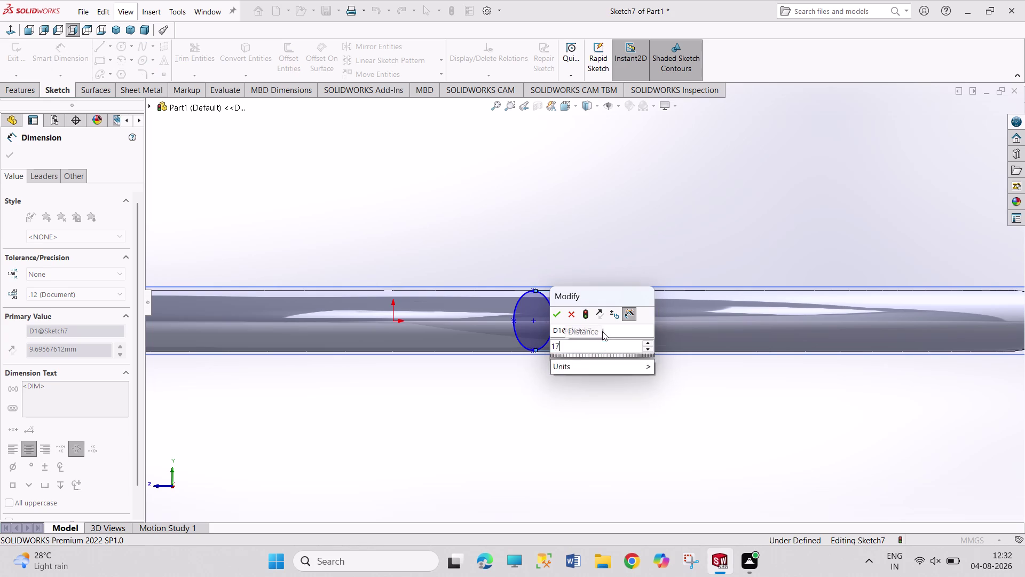
text(05)
key(Return)
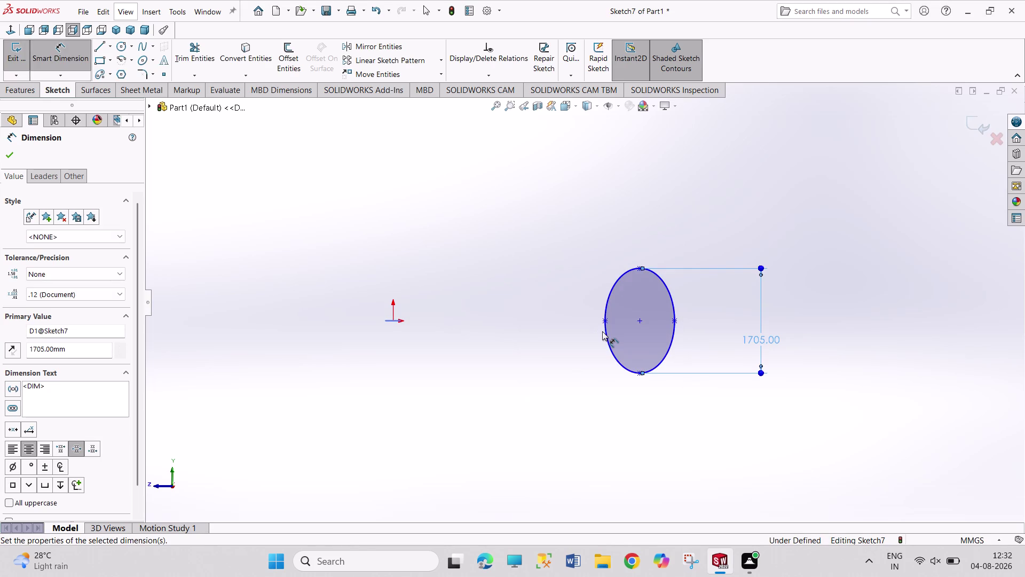
click(603, 321)
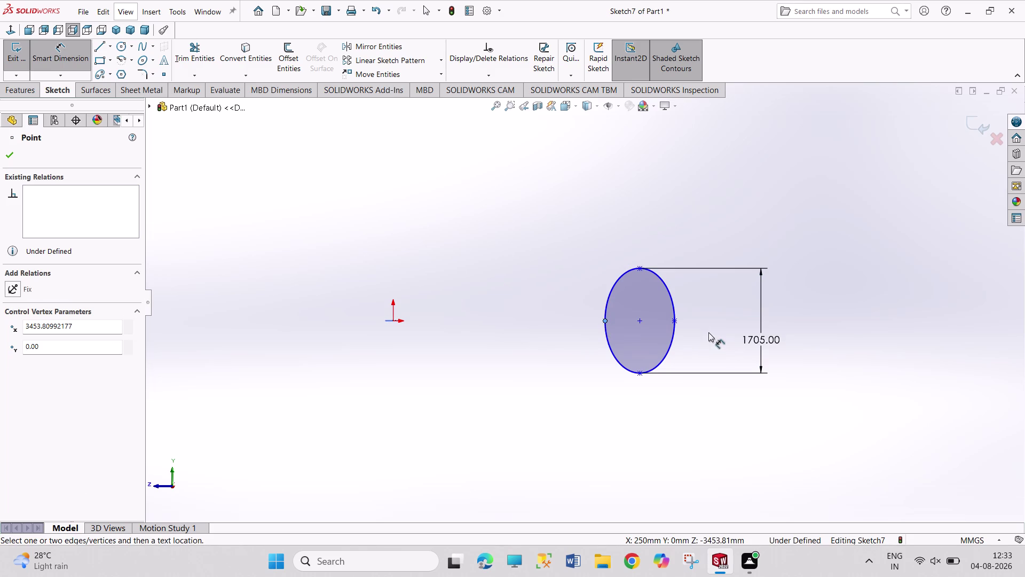
Leave dimensioning and reopen the 1705 height dimension to start correcting it.
key(Escape)
key(Escape)
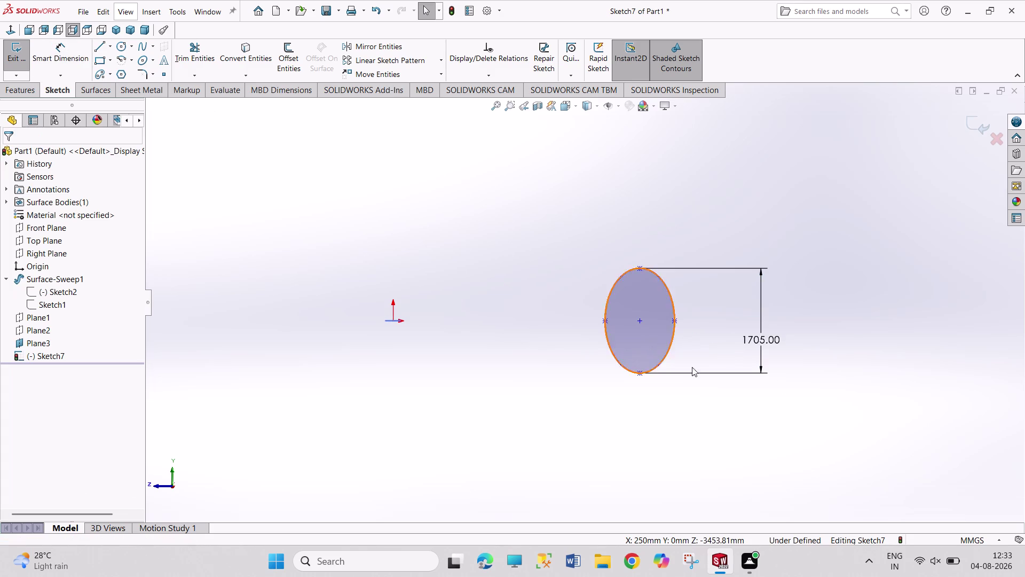
double_click(761, 343)
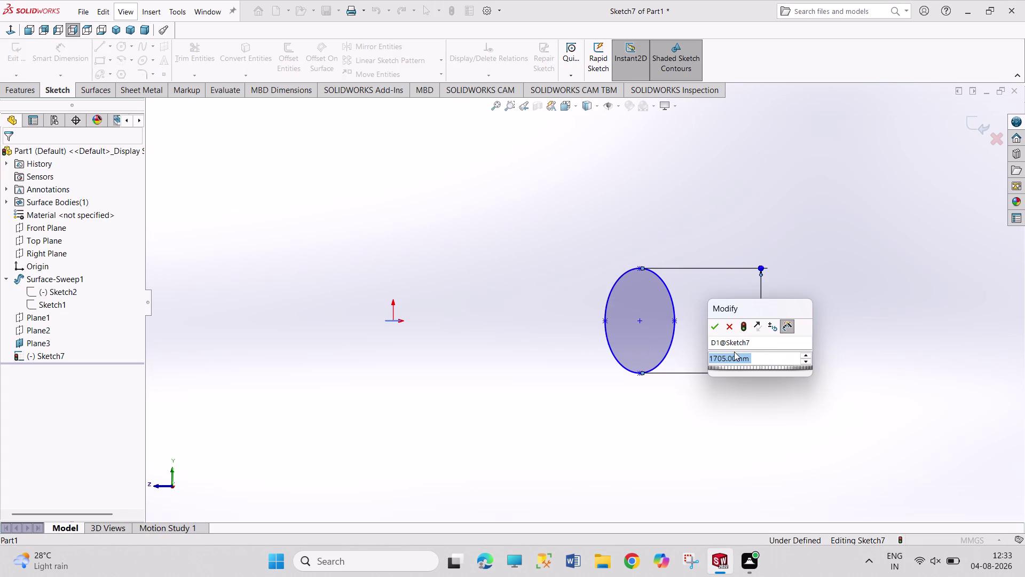
click(717, 359)
key(period)
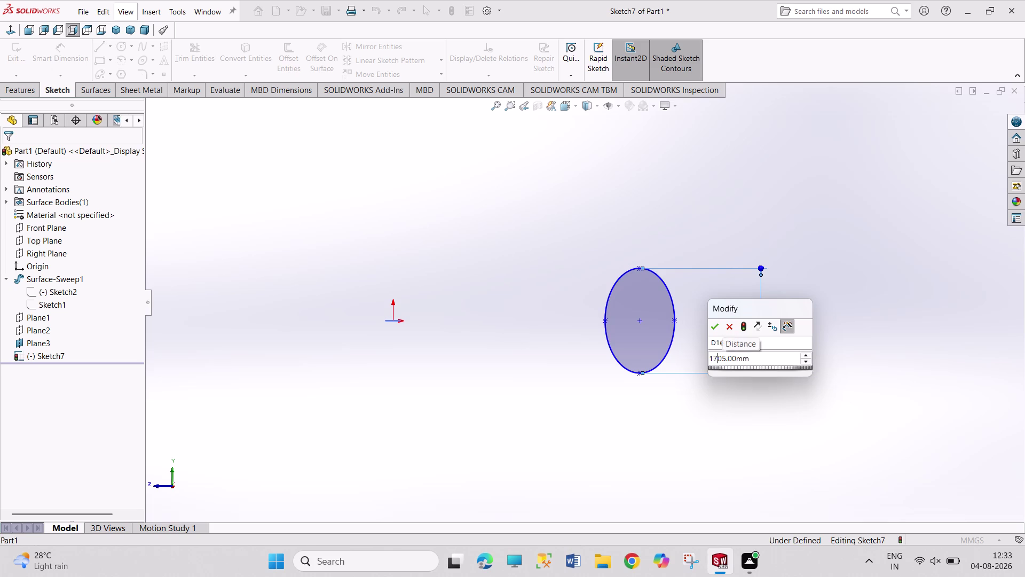
key(Right)
key(BackSpace)
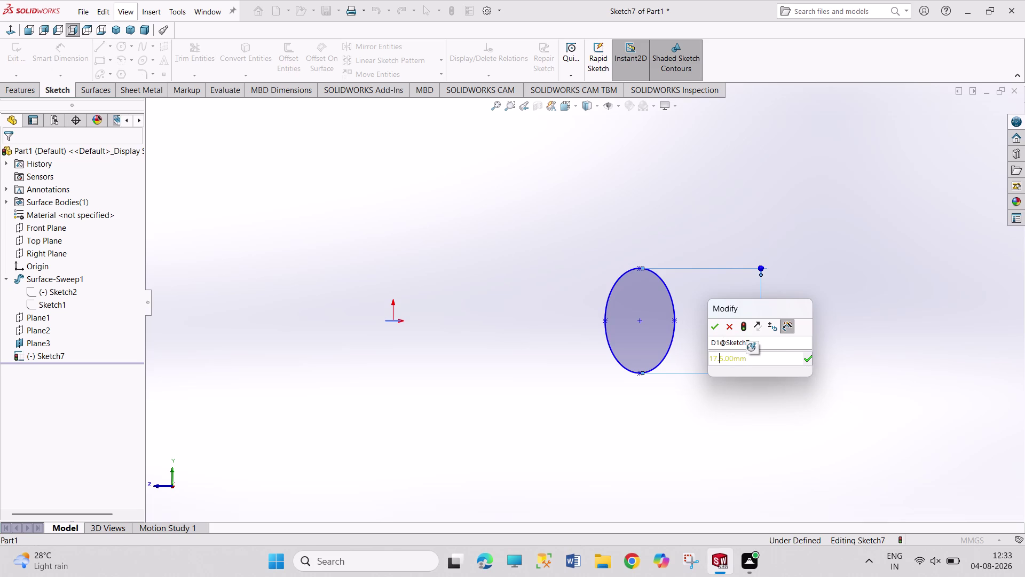
Replace the height value with 17.5 and confirm it.
key(Right)
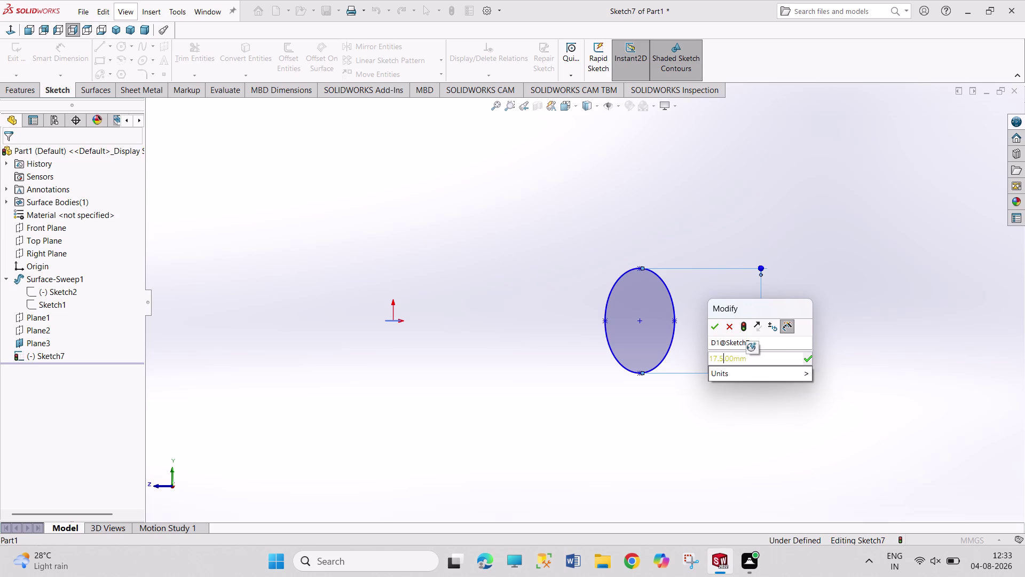
key(BackSpace)
key(Right)
key(BackSpace)
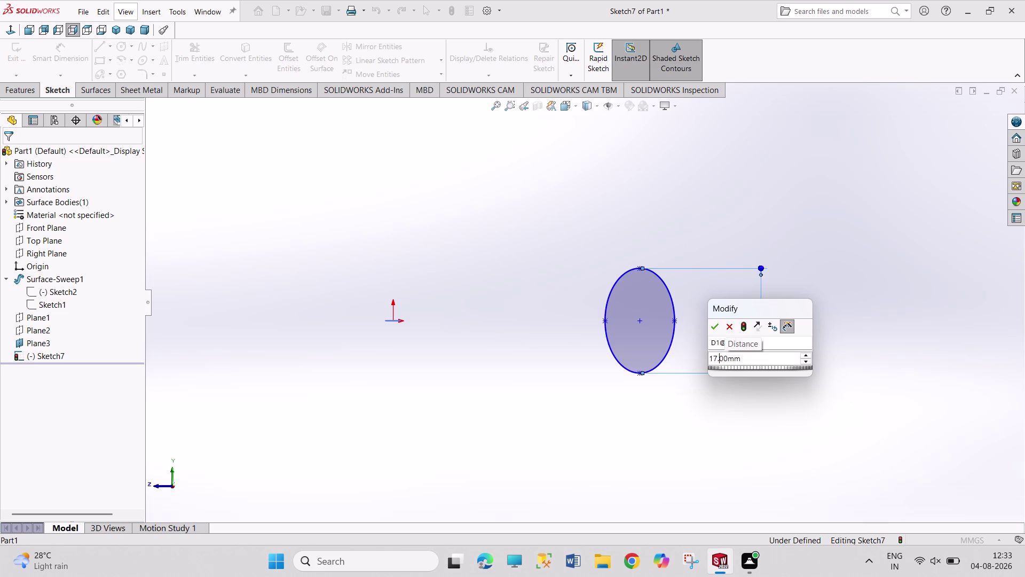
key(period)
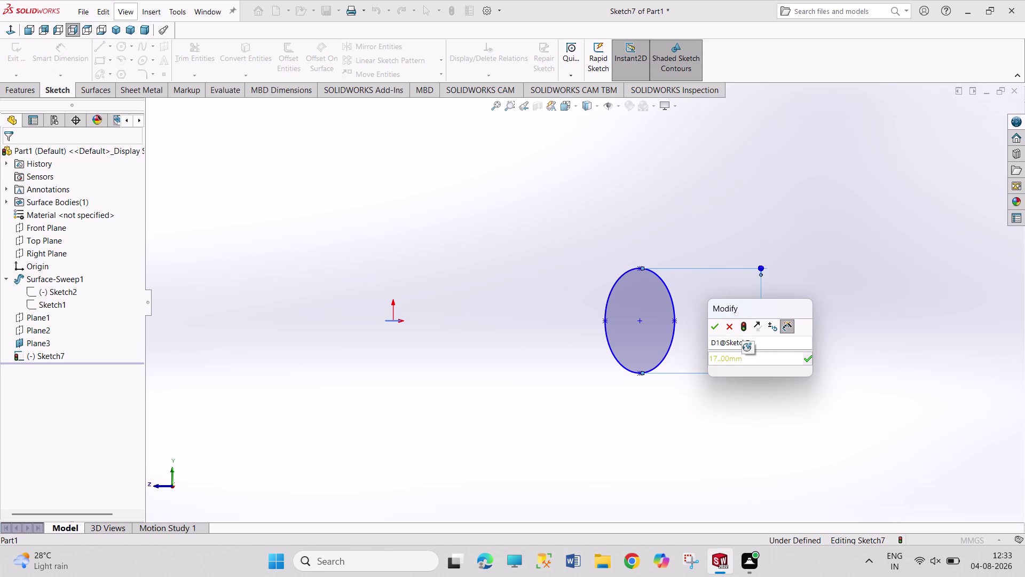
key(5)
drag(756, 357, 614, 372)
text(17.5)
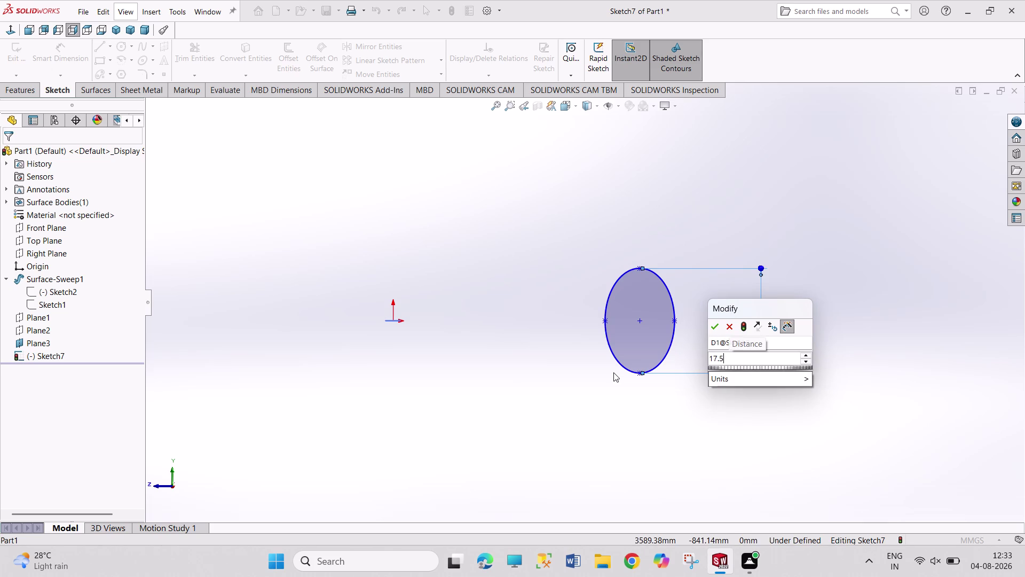
key(Return)
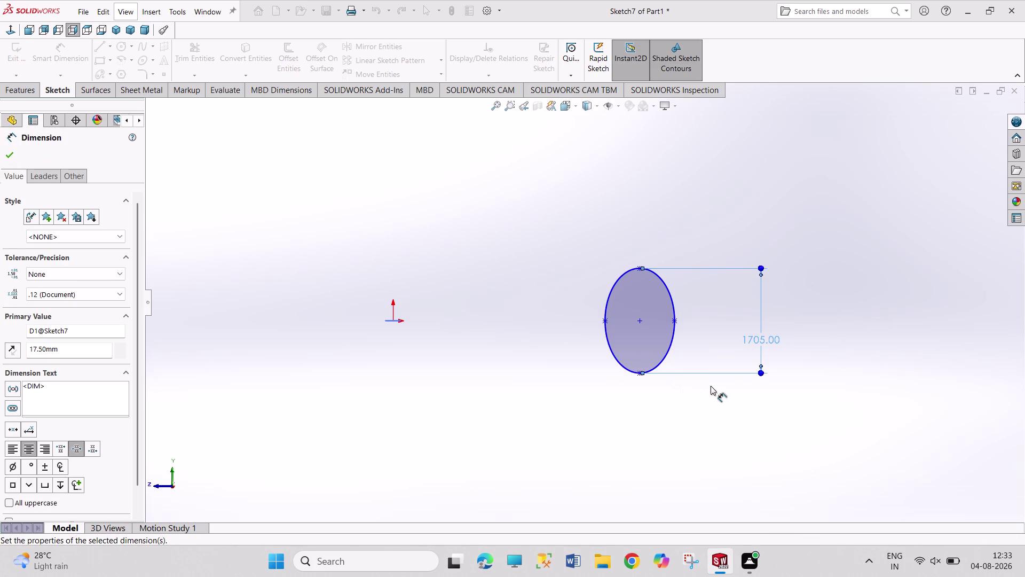
Zoom and pan around Sketch7 to bring its ellipse into view.
scroll(down, 3)
scroll(down, 3)
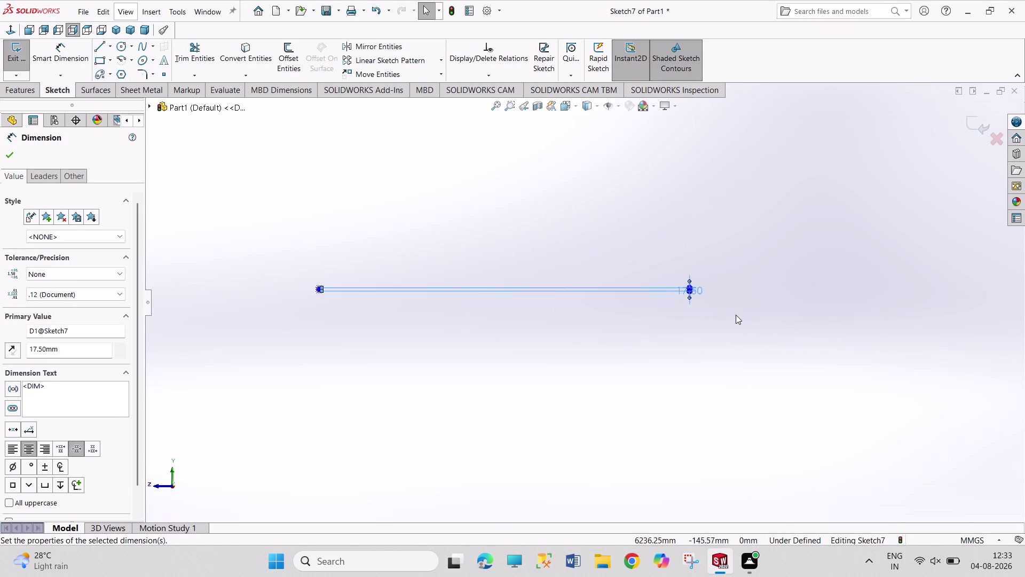
scroll(down, 3)
scroll(down, 3)
scroll(down, 3)
scroll(up, 3)
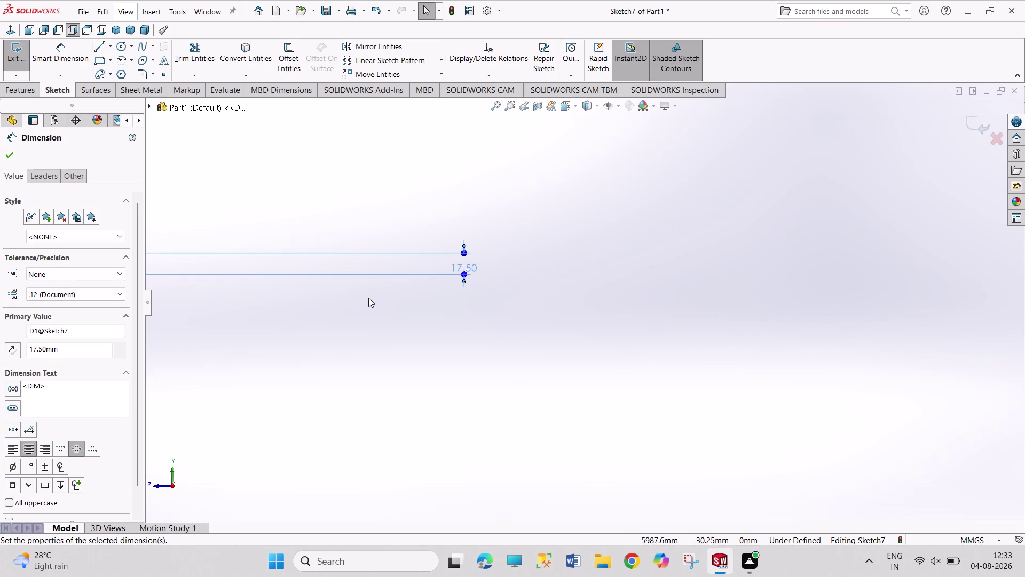
drag(468, 267, 218, 282)
scroll(up, 3)
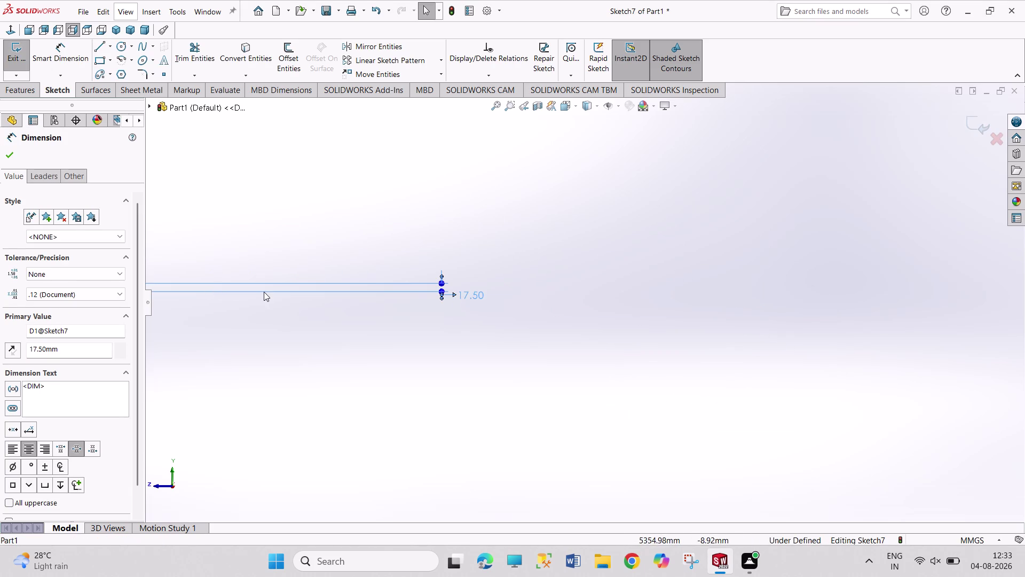
scroll(up, 3)
drag(546, 302, 404, 291)
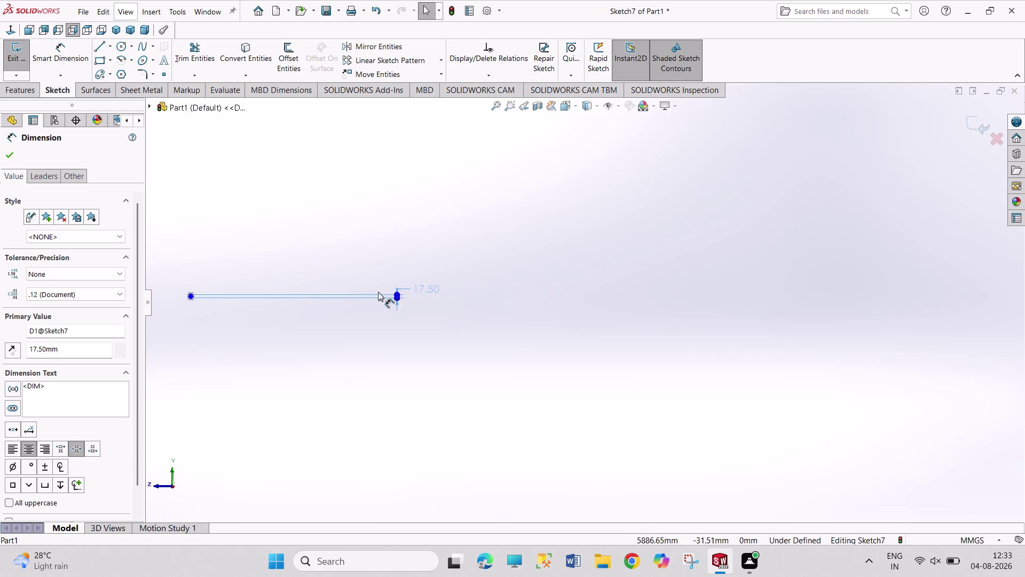
drag(405, 291, 213, 292)
scroll(down, 3)
scroll(down, 3)
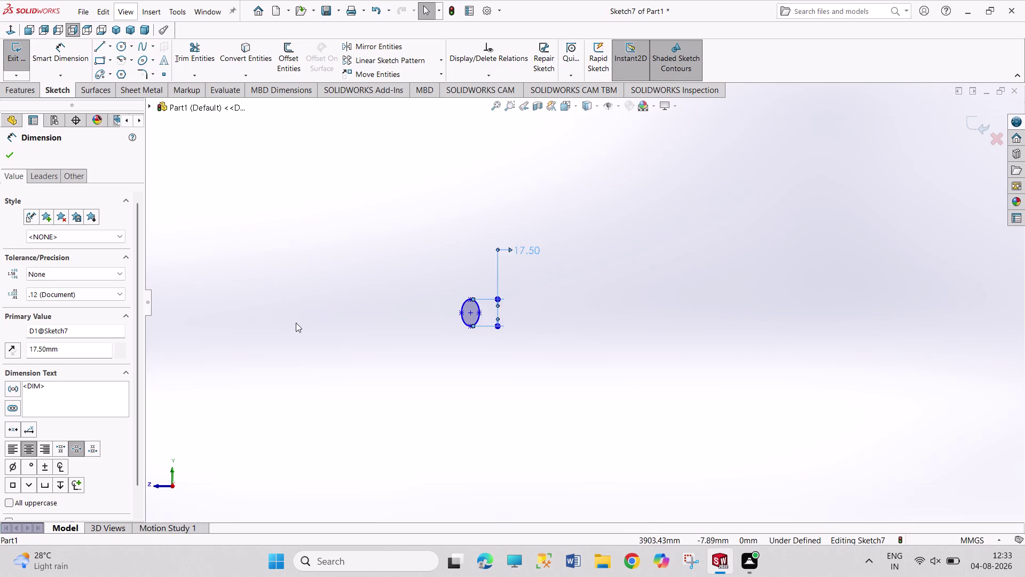
scroll(down, 3)
scroll(down, 3)
scroll(up, 3)
scroll(up, 3)
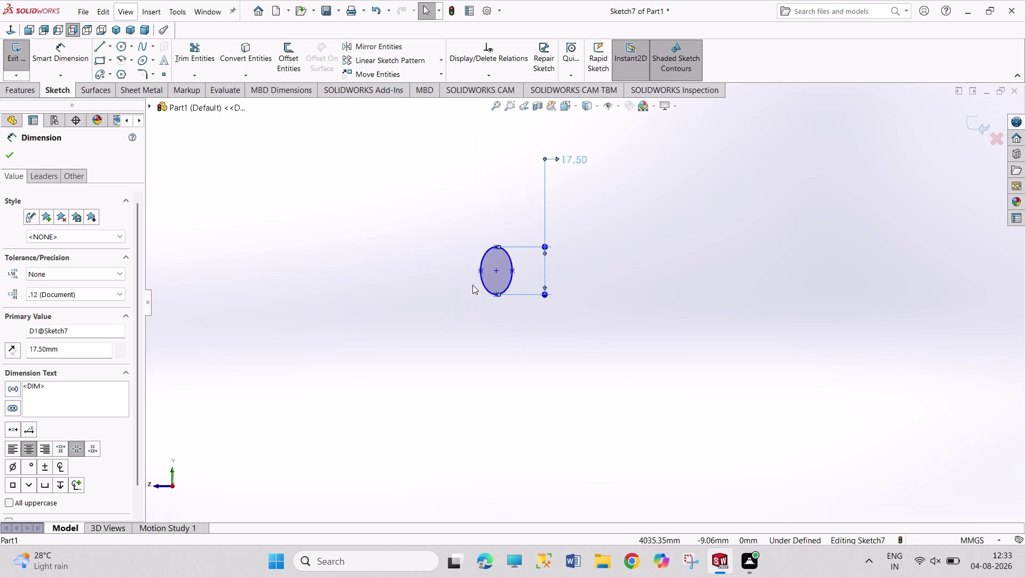
scroll(up, 3)
scroll(up, 3)
scroll(up, 3)
scroll(up, 3)
scroll(up, 3)
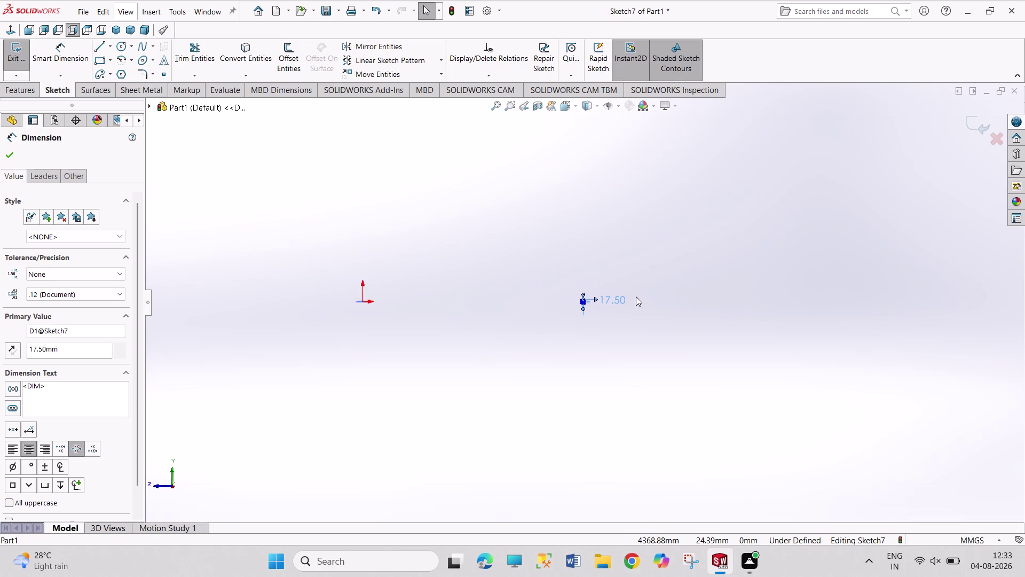
scroll(up, 3)
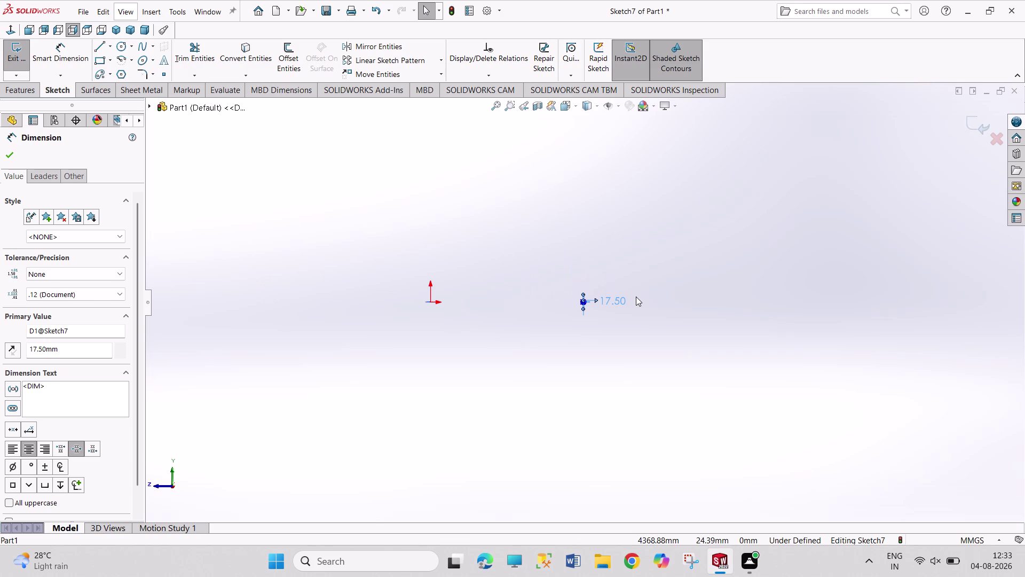
Undo four times to end the dimension edit and show the ellipse against the swept surface.
key(ctrl+z)
key(ctrl+z)
key(ctrl+z)
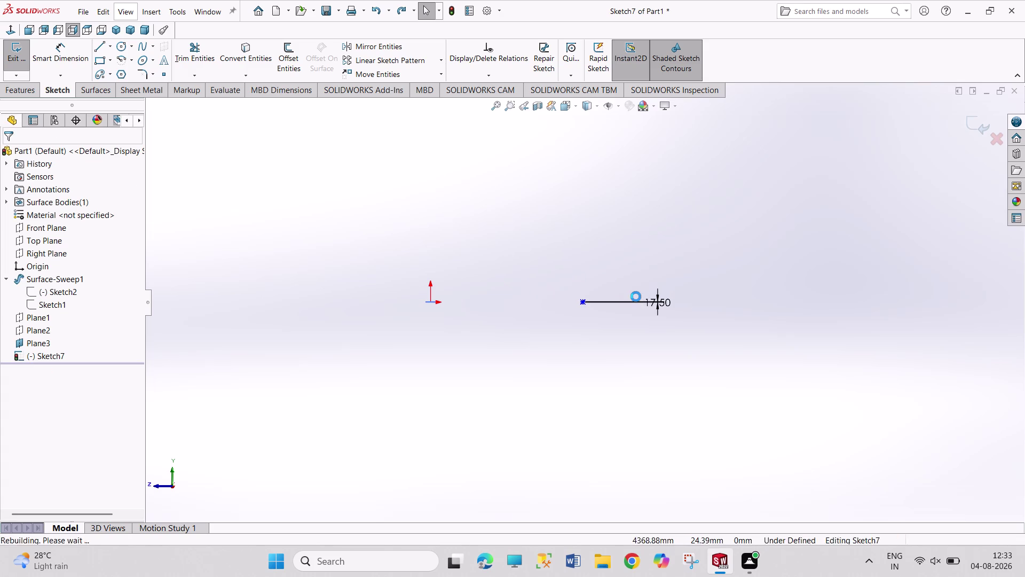
key(ctrl+z)
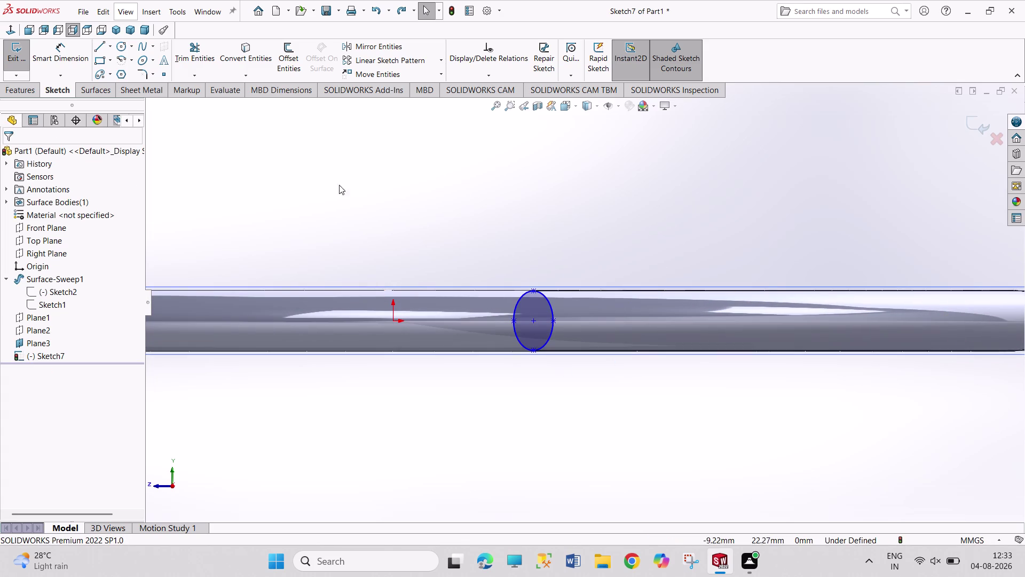
right_drag(588, 246, 588, 174)
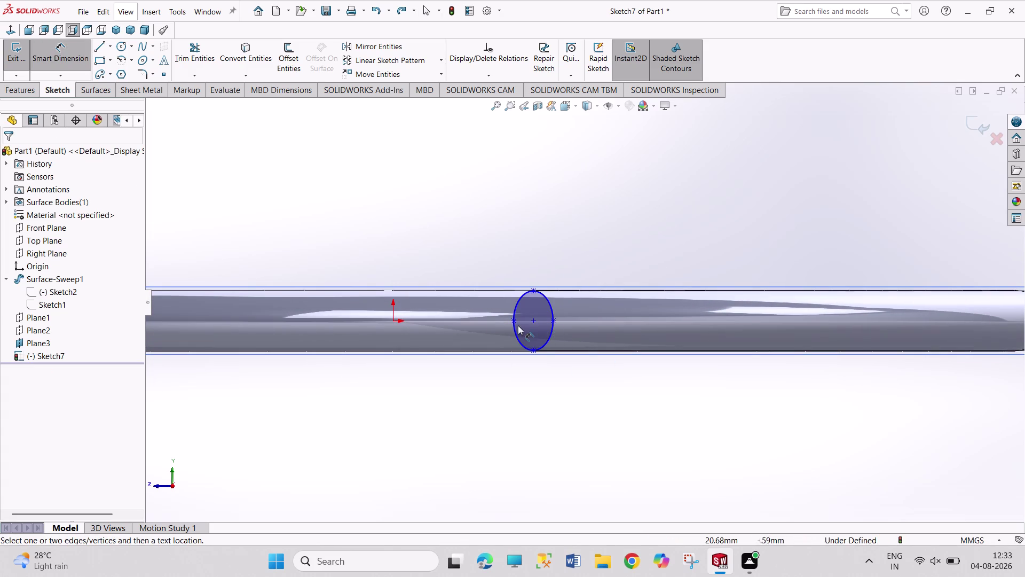
Dimension the ellipse width between its left and right vertices at 17.5 mm.
click(515, 321)
click(551, 322)
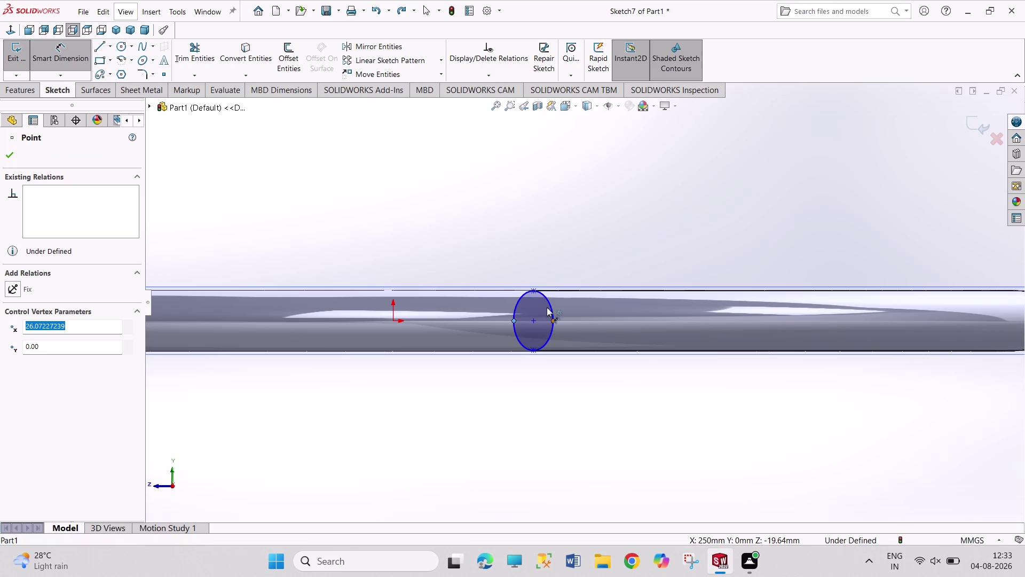
click(610, 258)
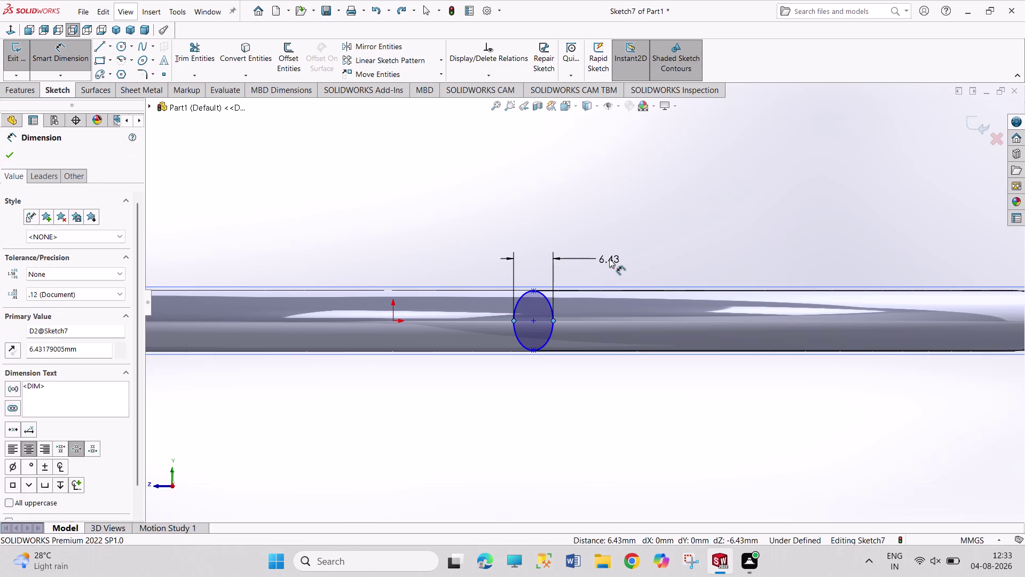
text(17.5)
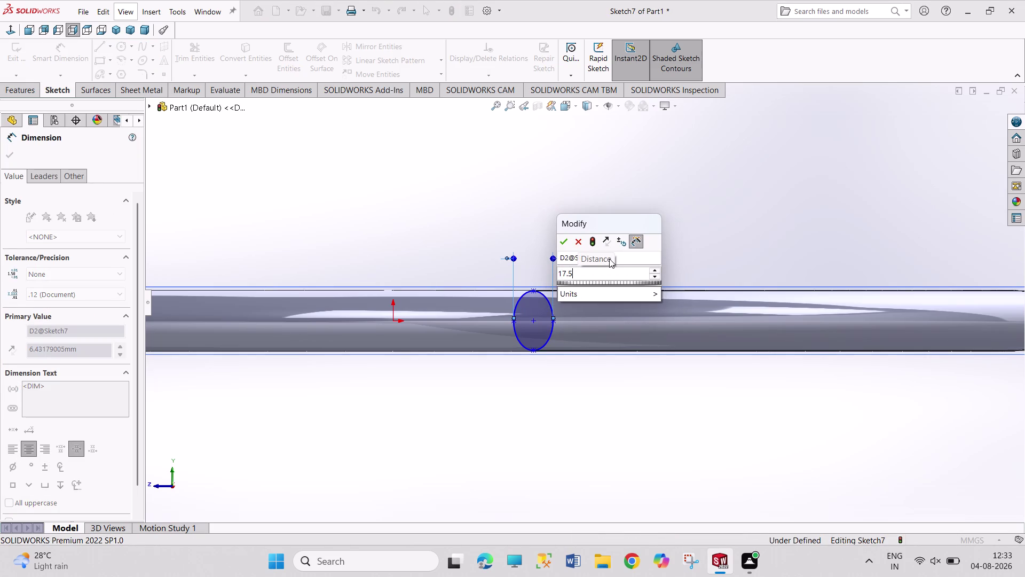
key(Return)
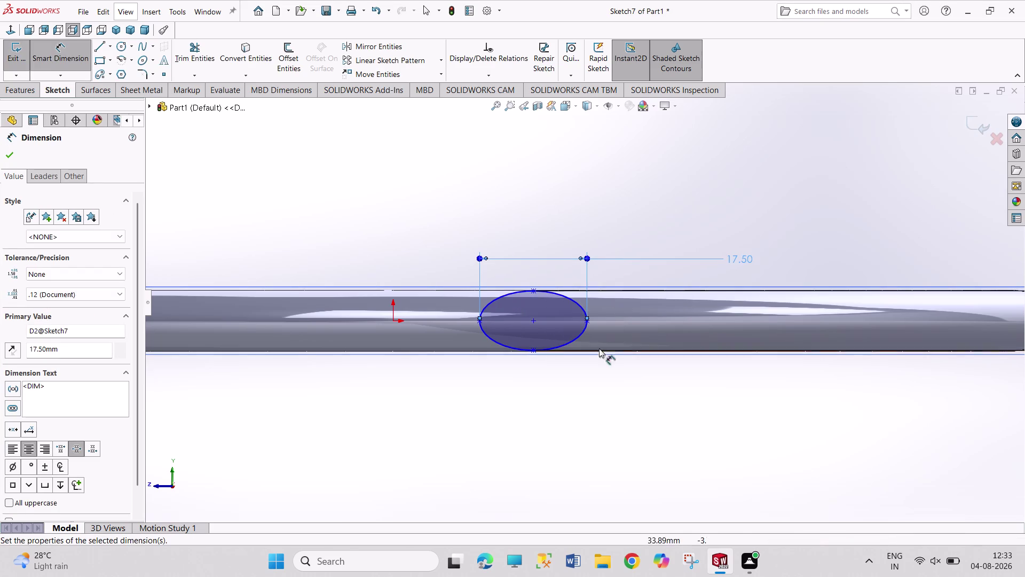
click(534, 350)
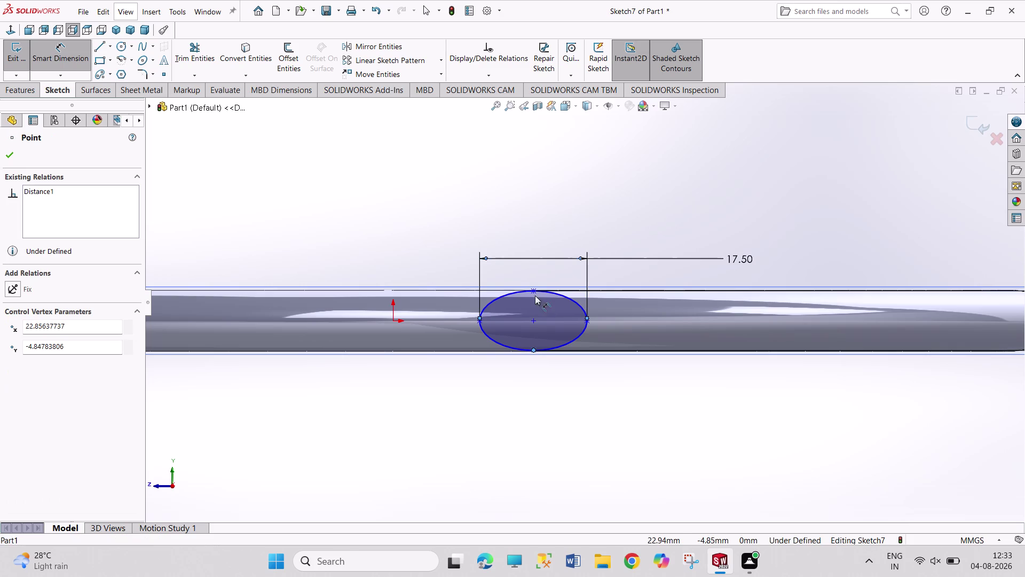
Try a height dimension on the ellipse and dismiss the driven-dimension prompt.
click(533, 290)
click(634, 320)
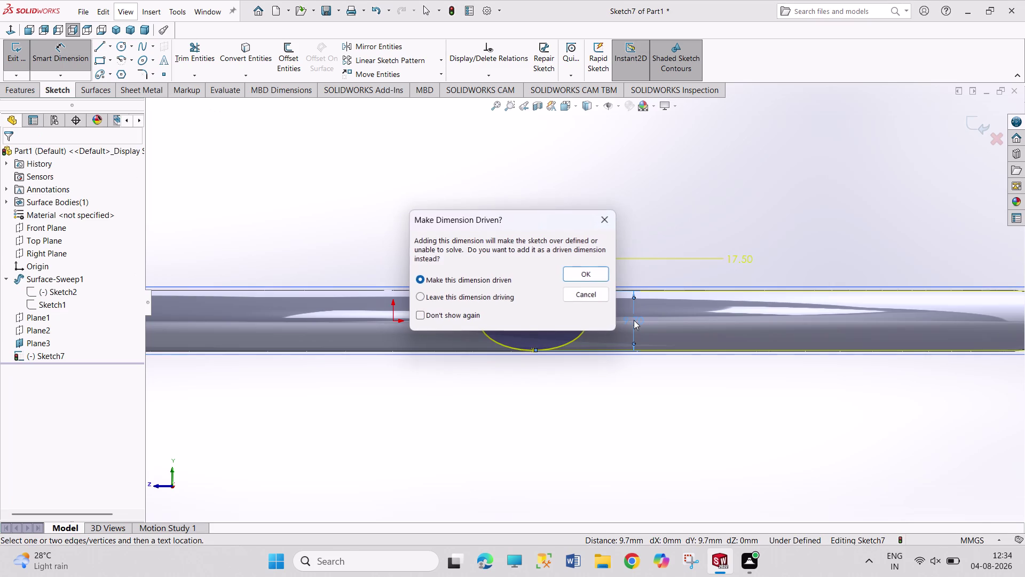
click(611, 223)
right_click(655, 200)
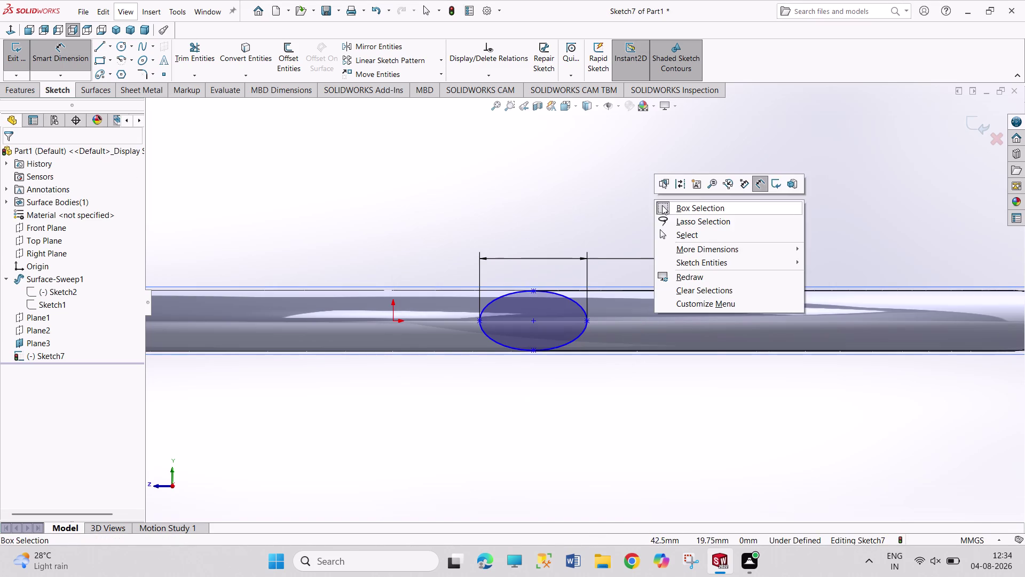
click(677, 237)
right_click(731, 253)
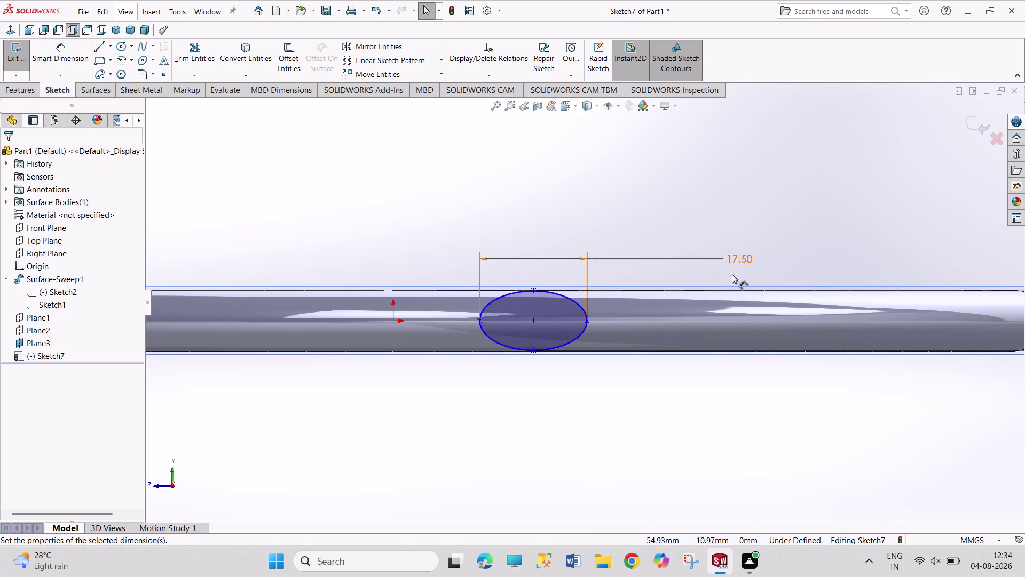
click(747, 391)
right_drag(617, 428, 614, 244)
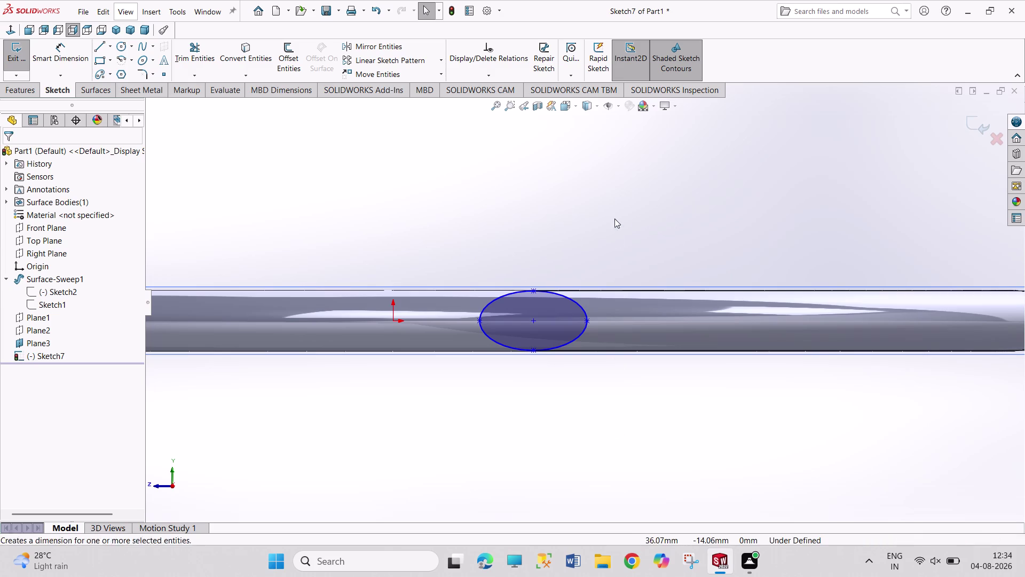
right_drag(614, 245, 615, 219)
Retry the height dimension, cancel it, and undo the width back to 6.43.
click(534, 351)
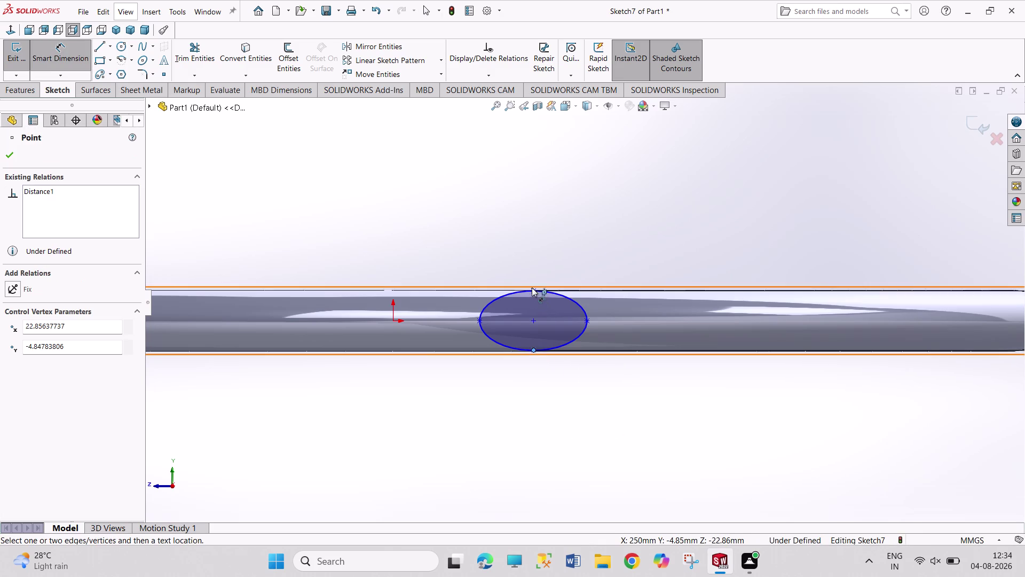
click(533, 290)
click(682, 349)
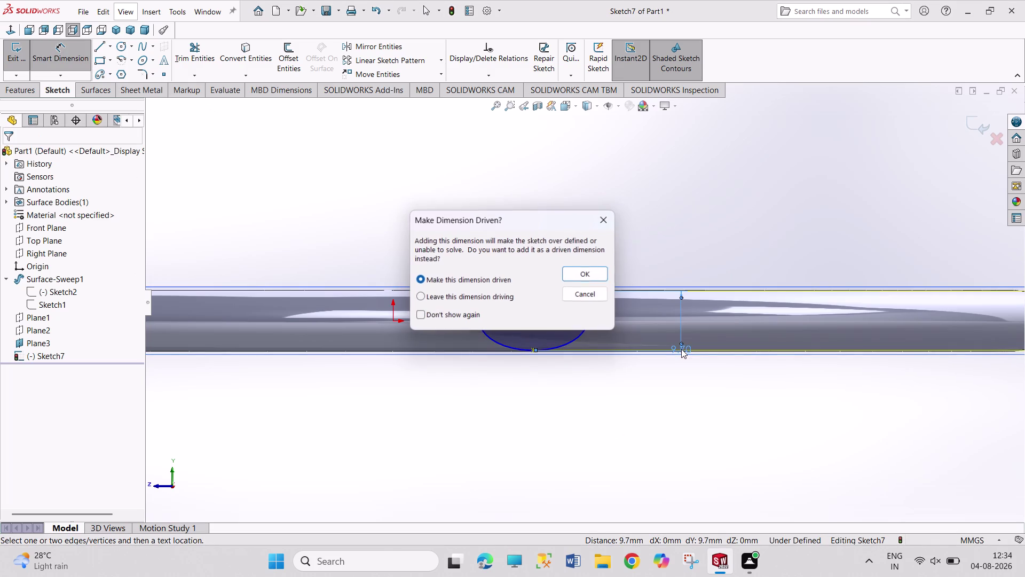
click(602, 214)
click(637, 408)
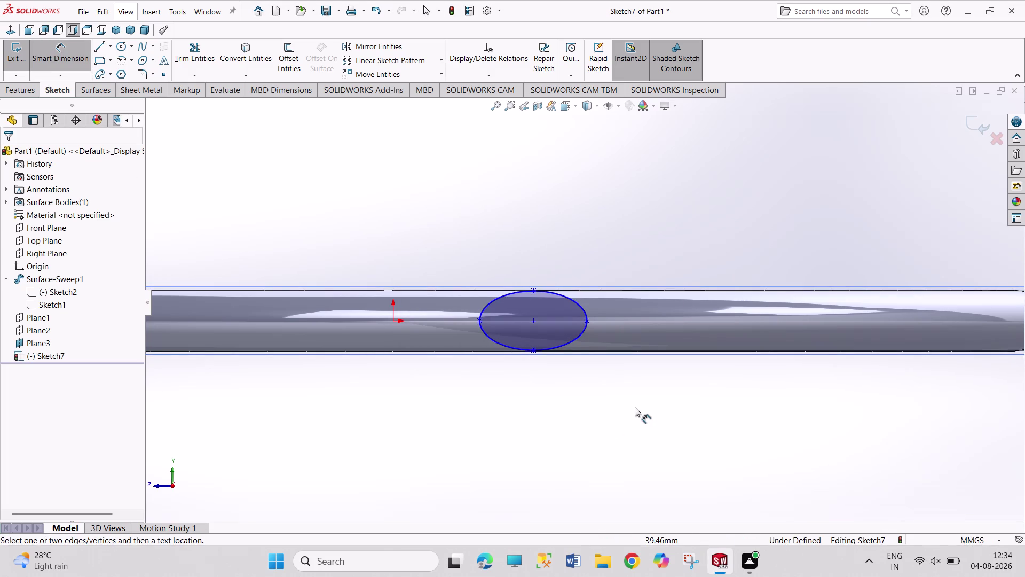
key(ctrl+z)
key(ctrl+z)
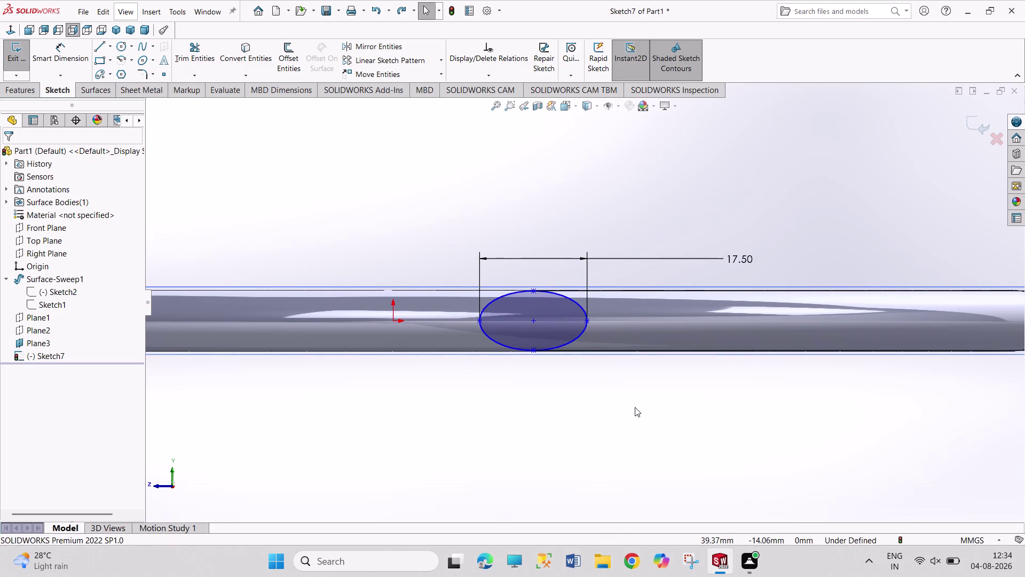
key(ctrl+z)
key(ctrl+z)
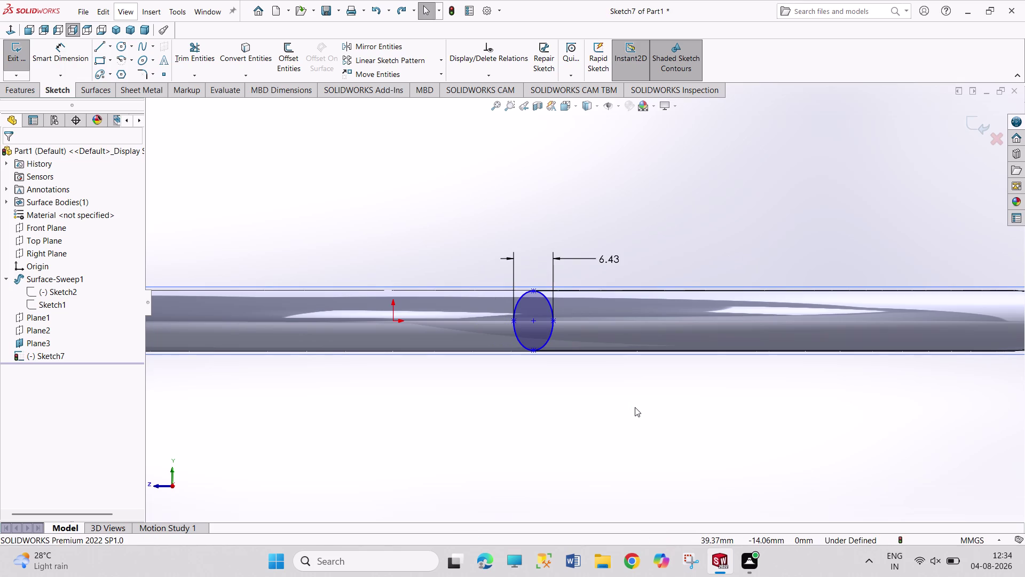
key(ctrl+z)
right_drag(635, 407, 628, 290)
Cancel another over-defining dimension and undo out of Sketch7 without keeping it.
click(535, 350)
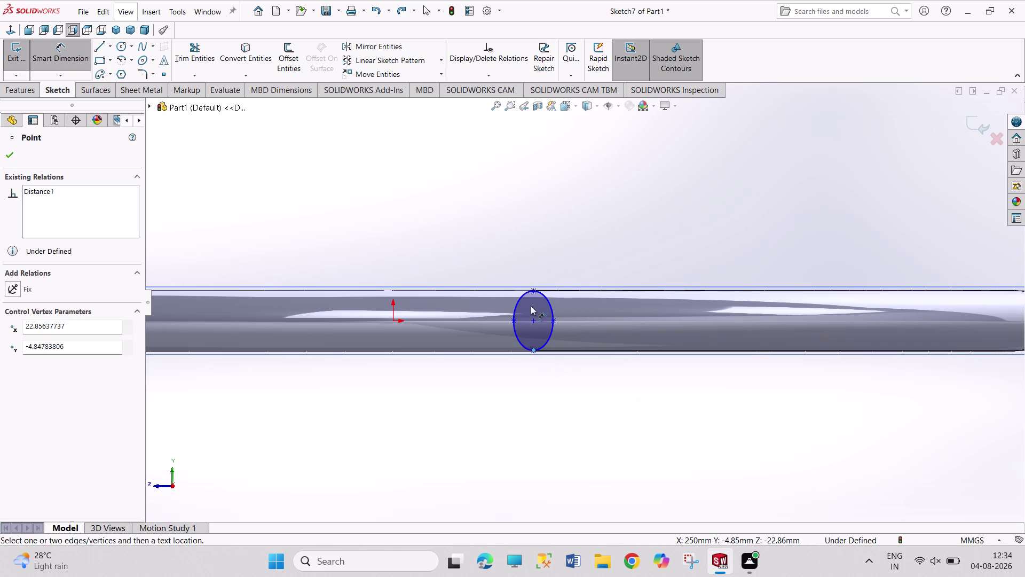
click(532, 289)
click(599, 322)
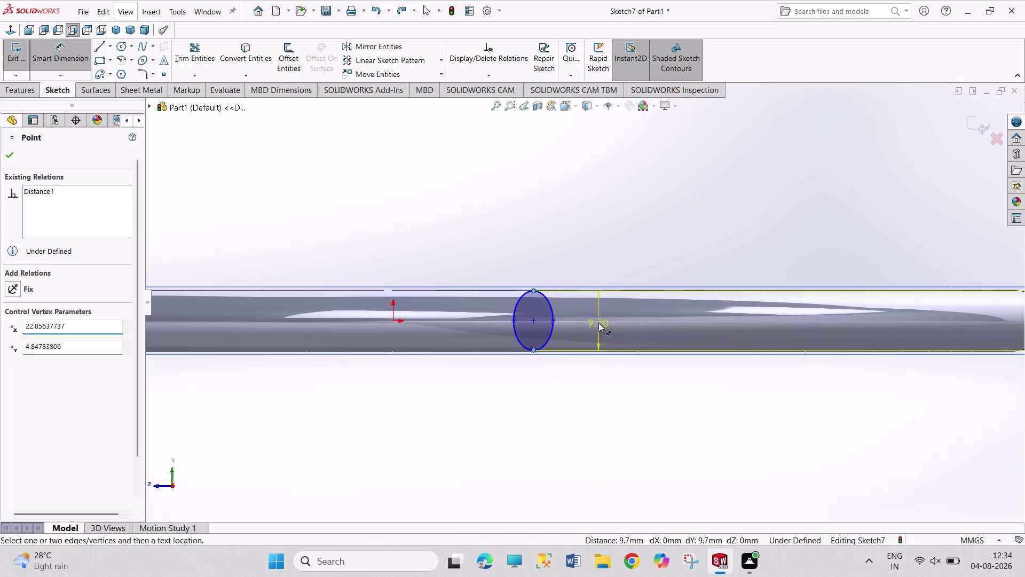
click(604, 211)
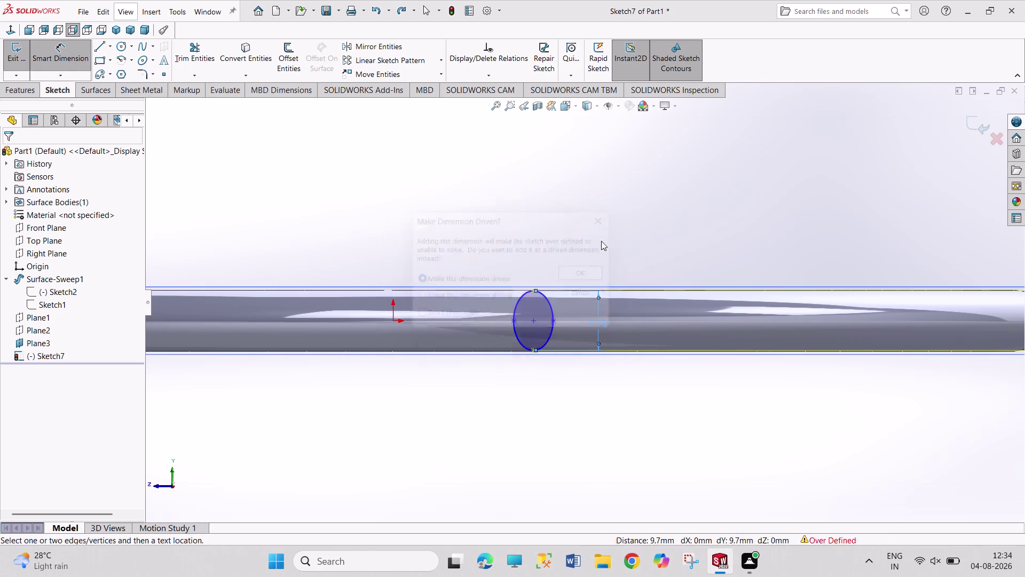
drag(534, 351, 537, 381)
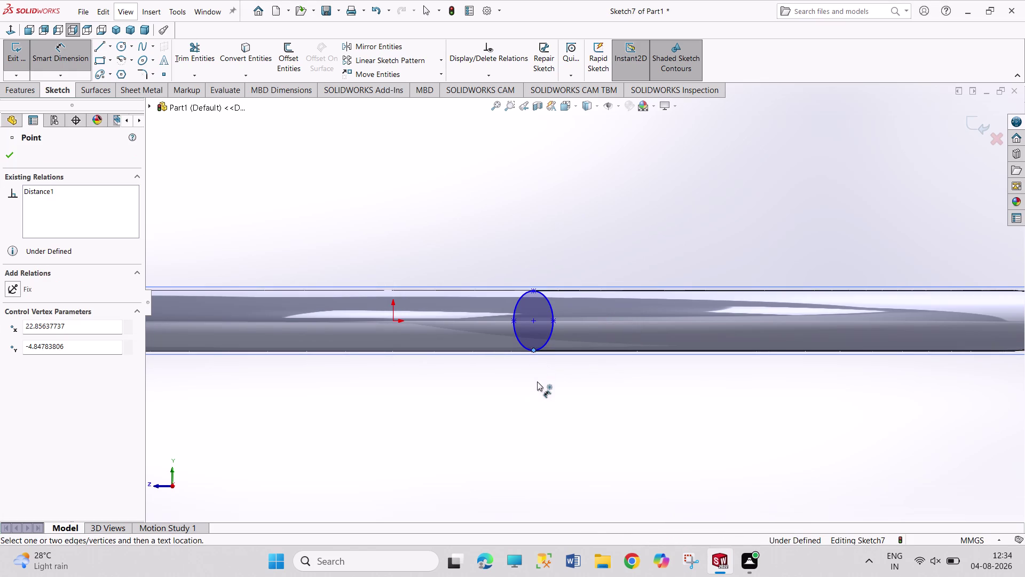
drag(538, 381, 539, 399)
key(ctrl+z)
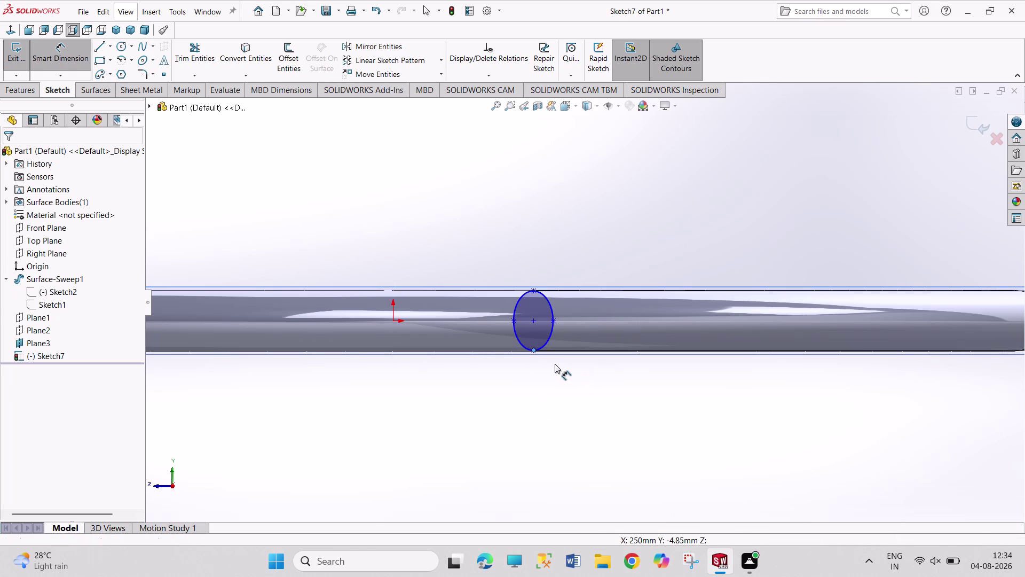
key(ctrl+z)
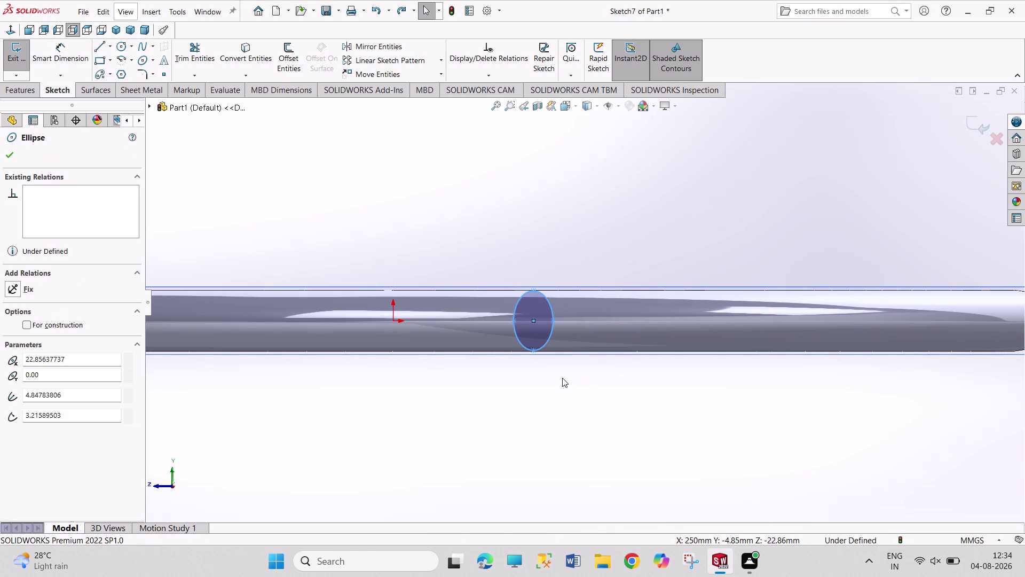
right_drag(562, 377, 546, 247)
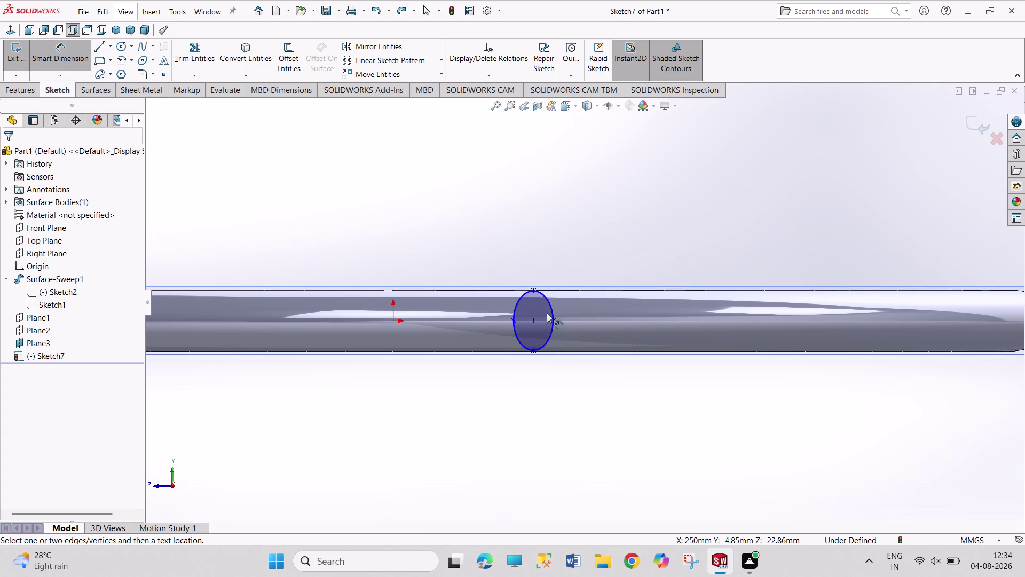
key(ctrl+z)
key(ctrl+z)
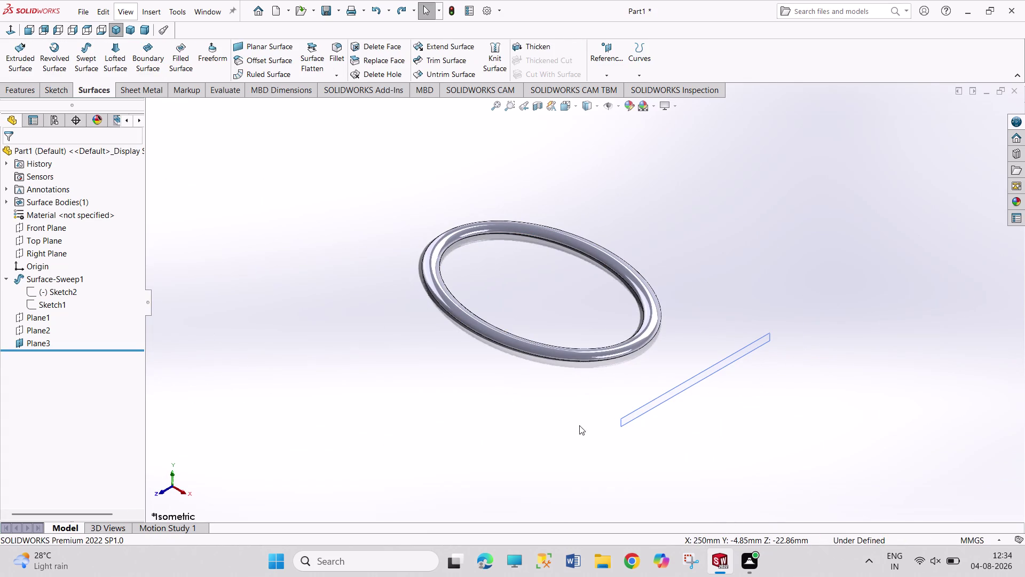
Start a sketch on Plane3 and orbit the model to view it at an angle.
click(695, 377)
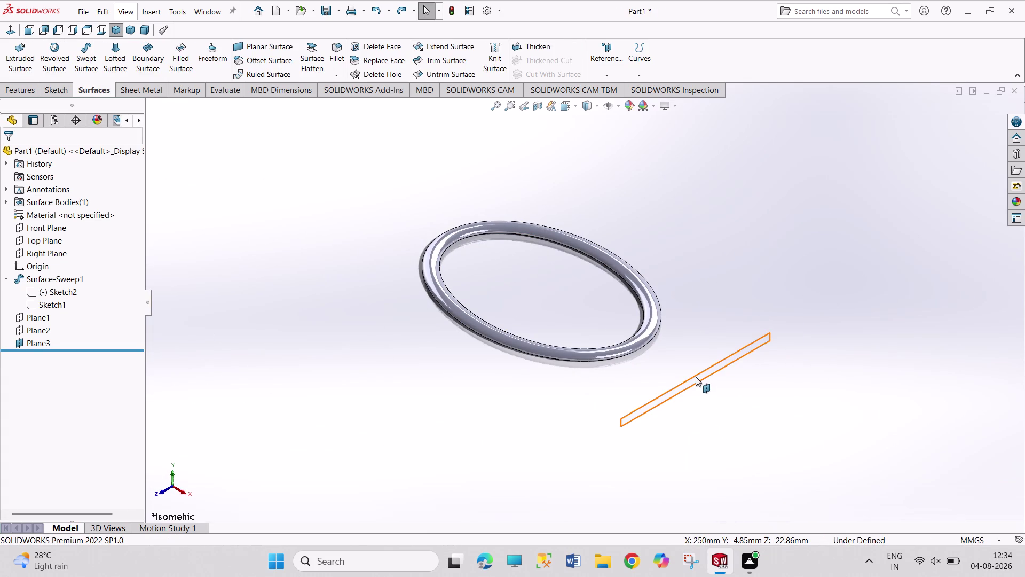
click(743, 346)
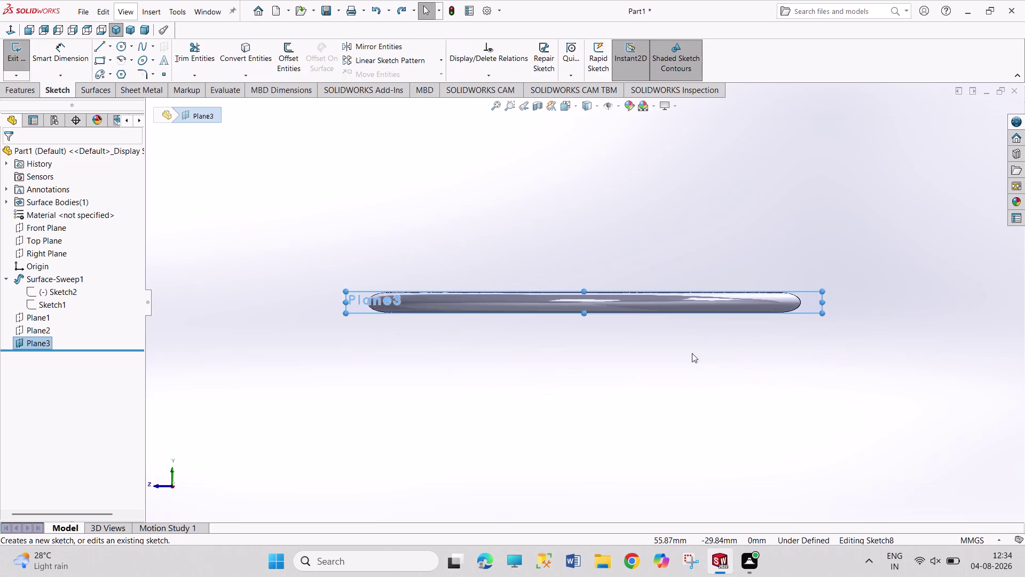
scroll(down, 3)
scroll(down, 3)
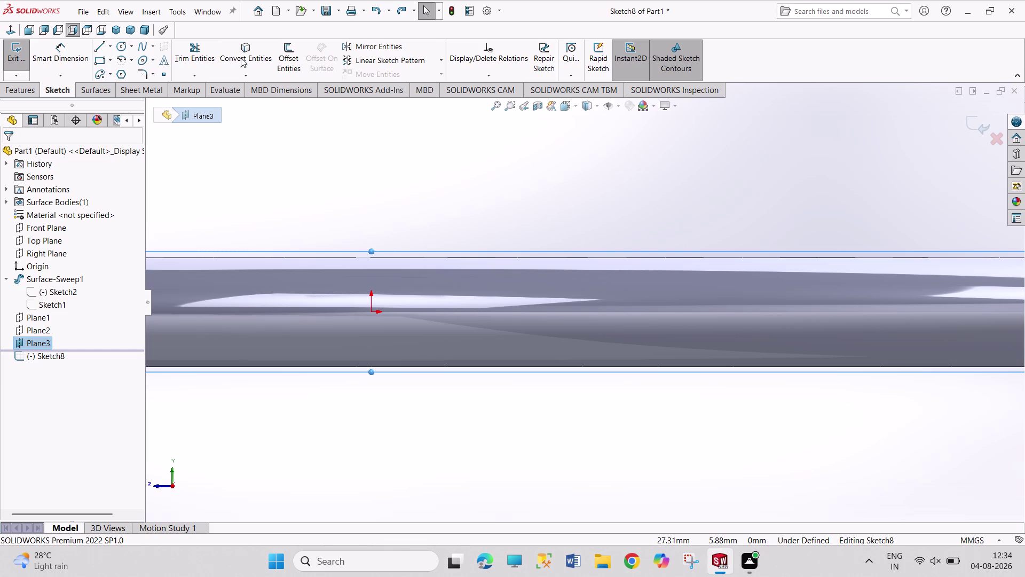
click(98, 91)
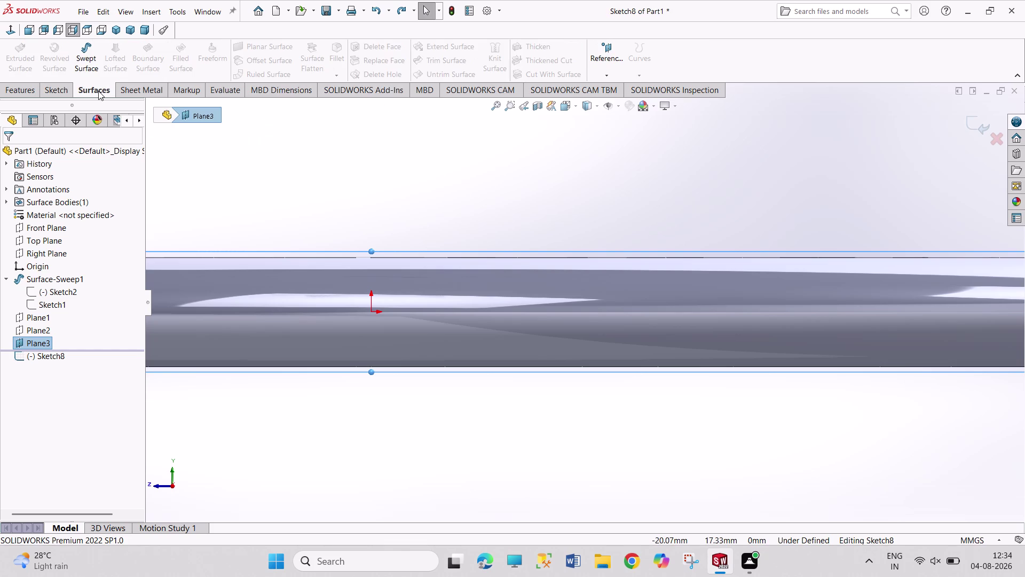
click(56, 85)
click(26, 92)
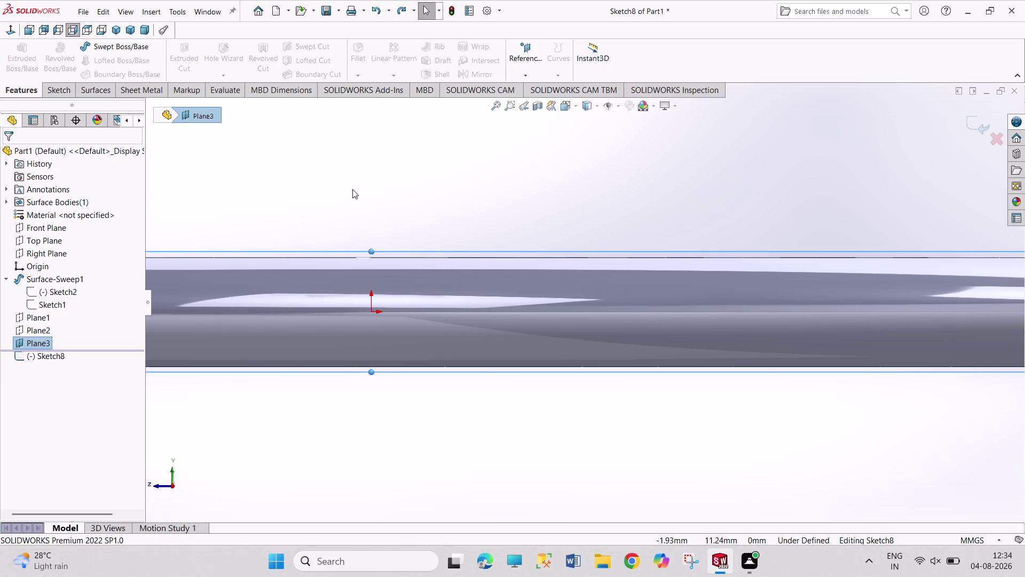
click(353, 189)
middle_drag(356, 198, 370, 267)
middle_drag(380, 296, 408, 365)
scroll(up, 3)
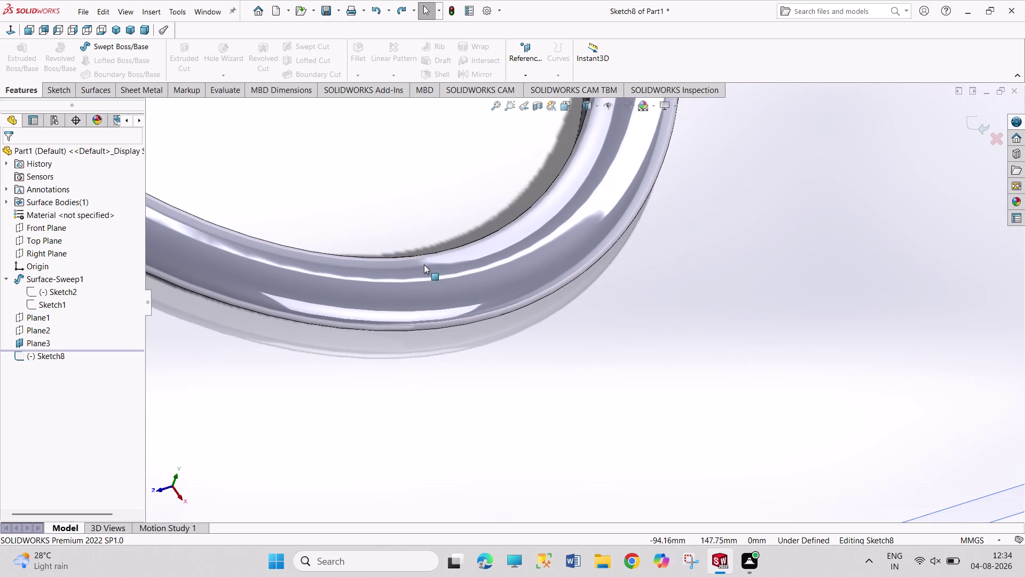
scroll(up, 3)
scroll(up, 3)
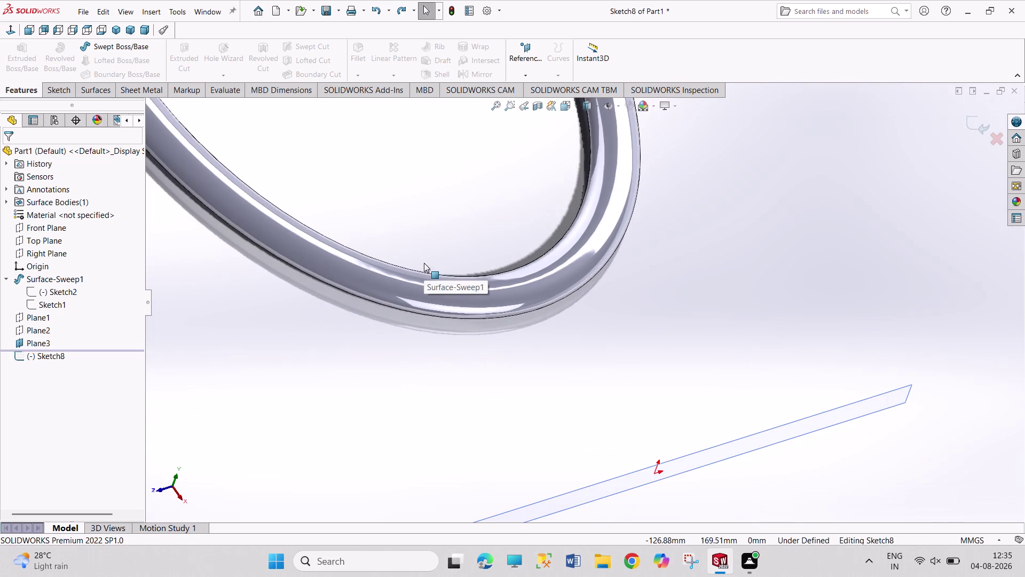
Discard the empty Sketch8 and start a fresh sketch on Plane3.
click(706, 448)
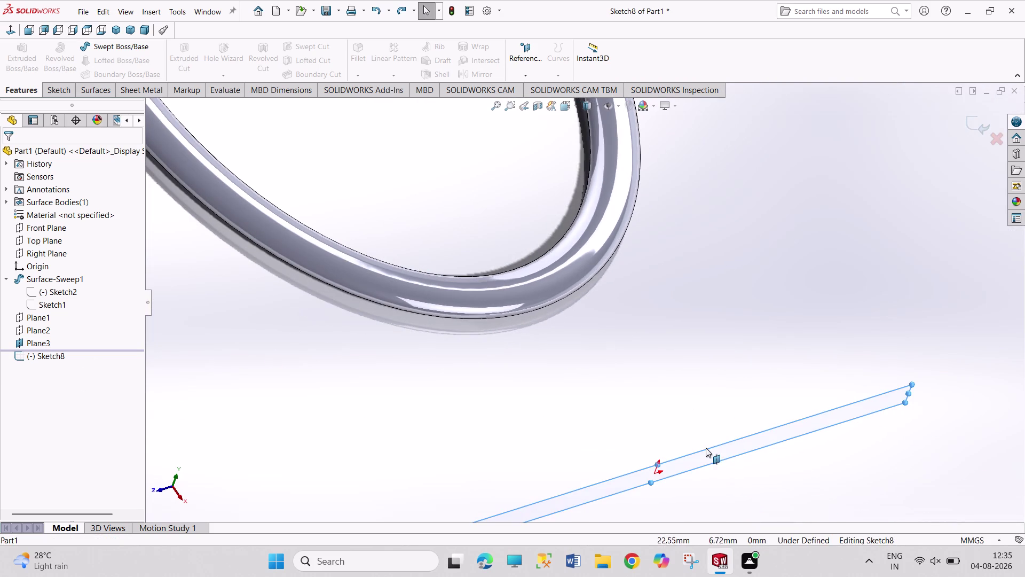
click(44, 356)
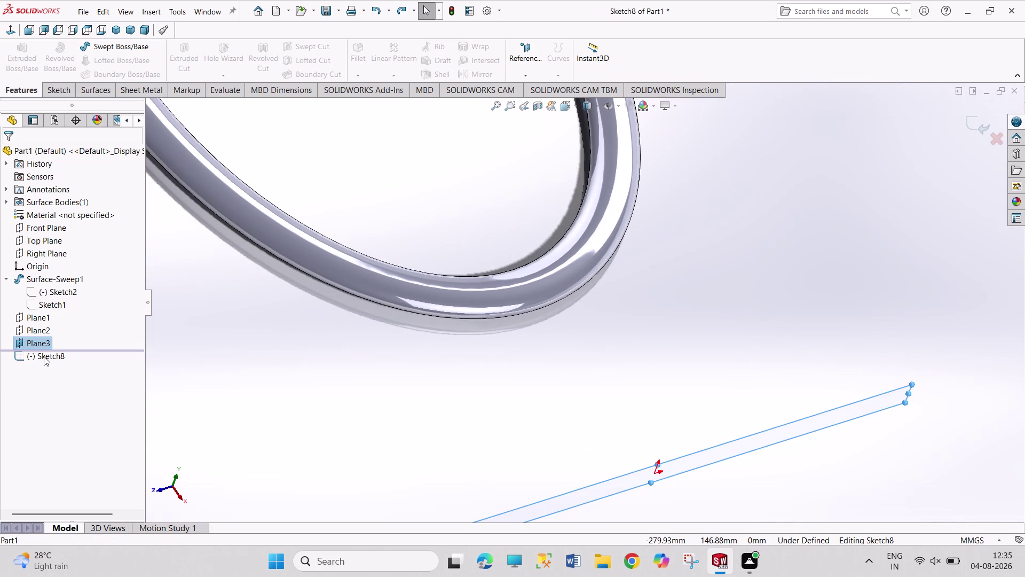
click(53, 343)
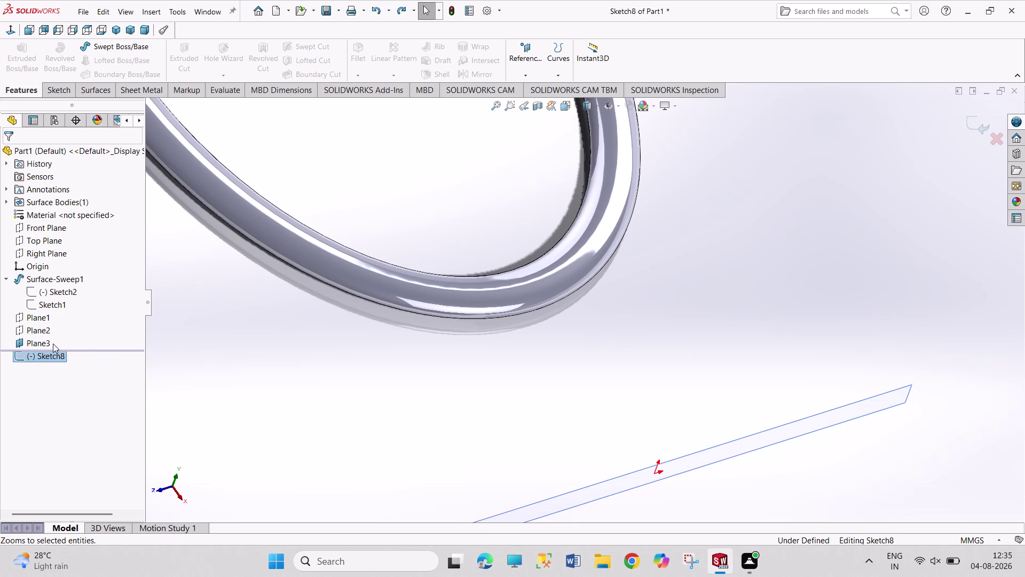
click(455, 13)
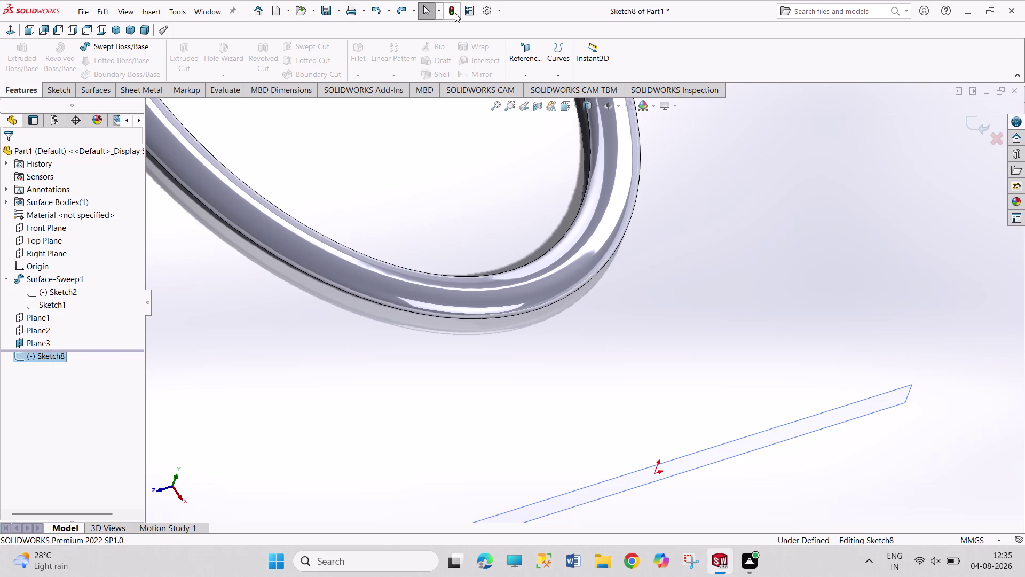
click(677, 469)
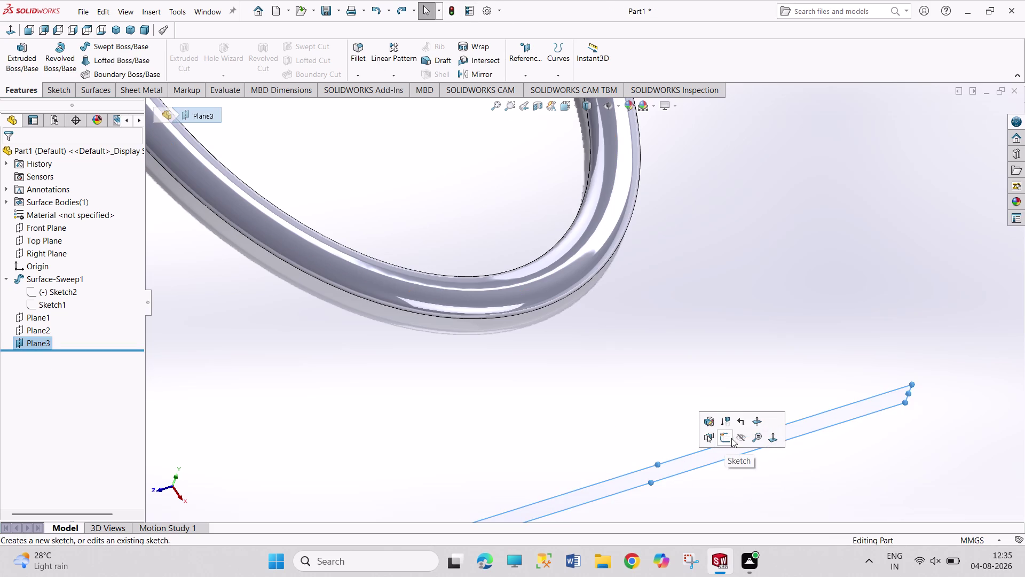
click(727, 438)
Draw a narrow, tall ellipse centred on the ring section.
scroll(down, 3)
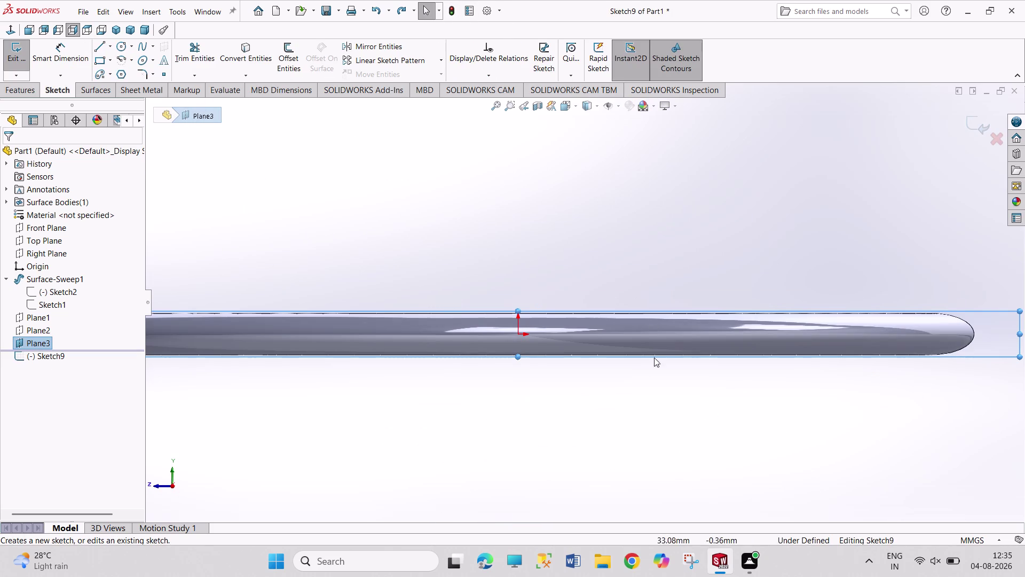
click(145, 59)
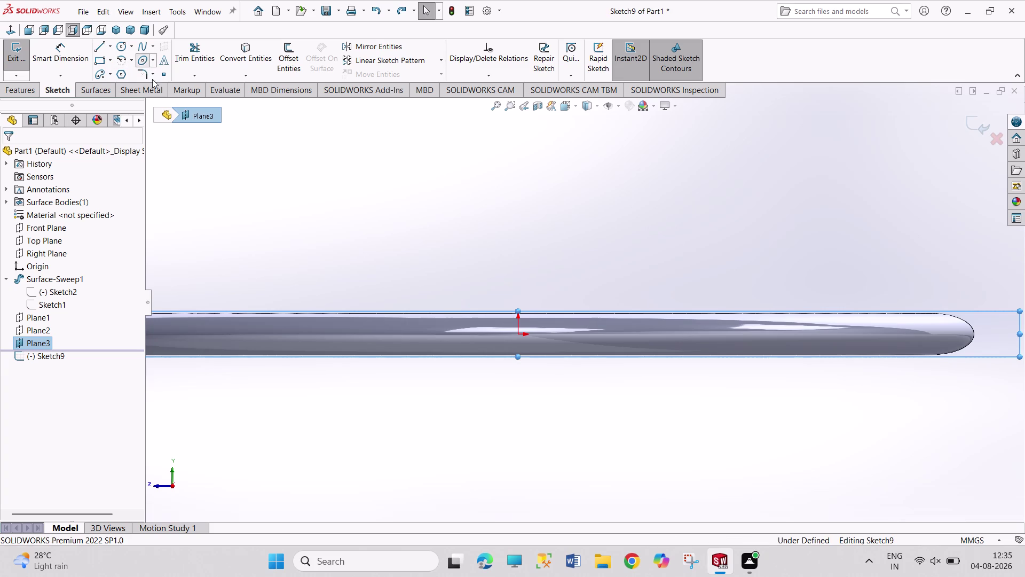
click(623, 334)
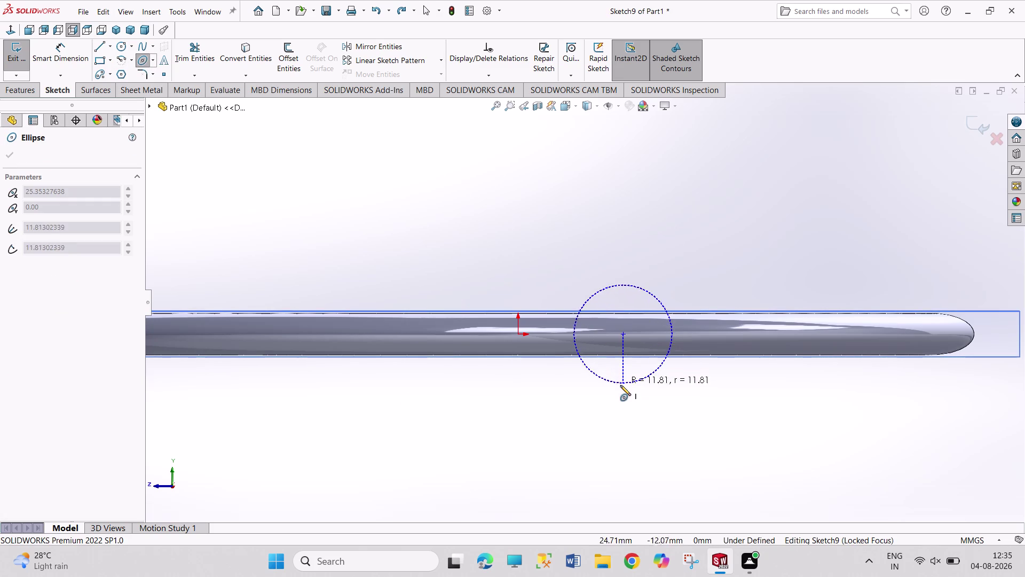
click(623, 386)
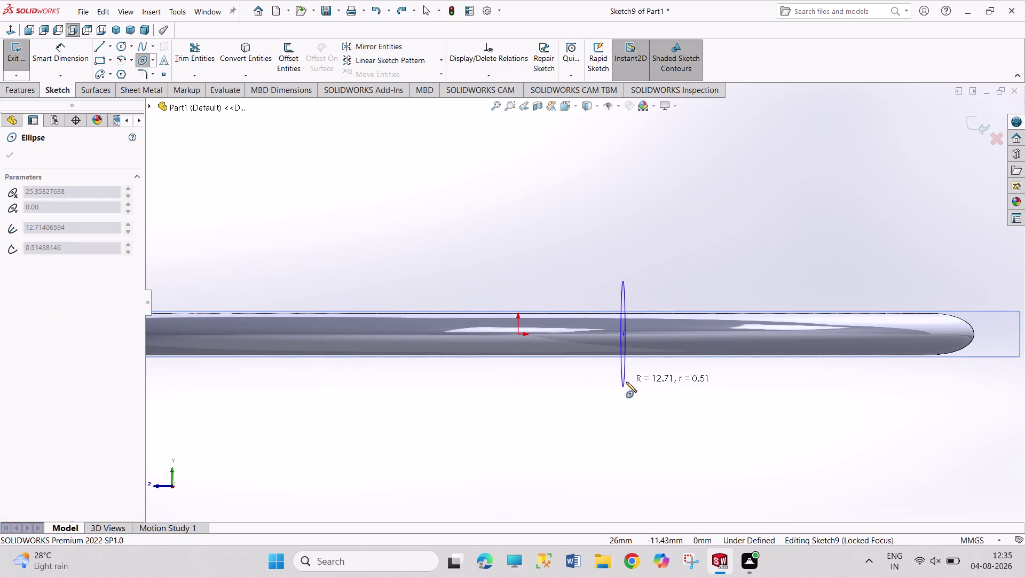
click(651, 397)
right_drag(681, 401, 687, 251)
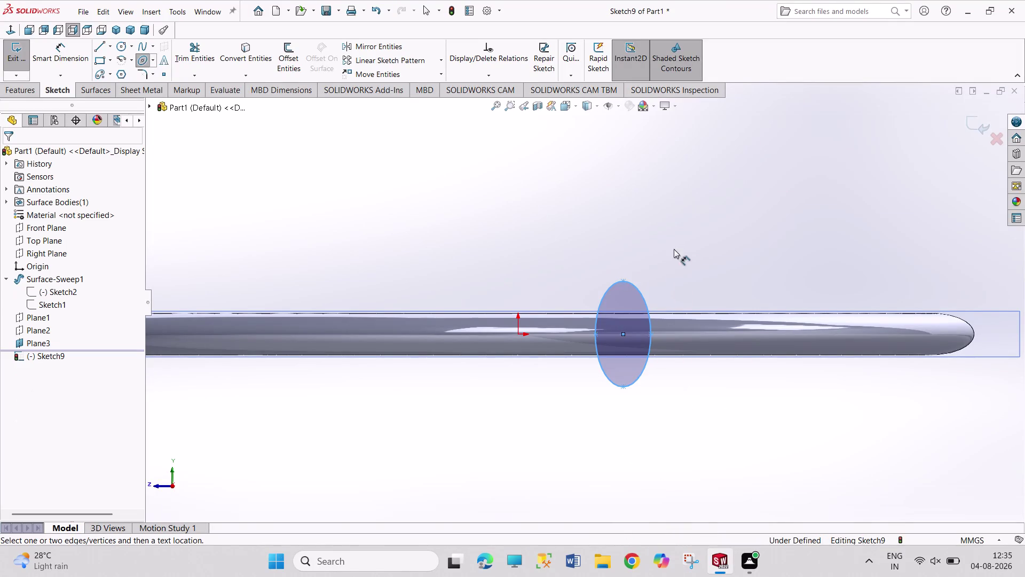
Dimension the ellipse's vertical height at 17.5 mm.
click(624, 280)
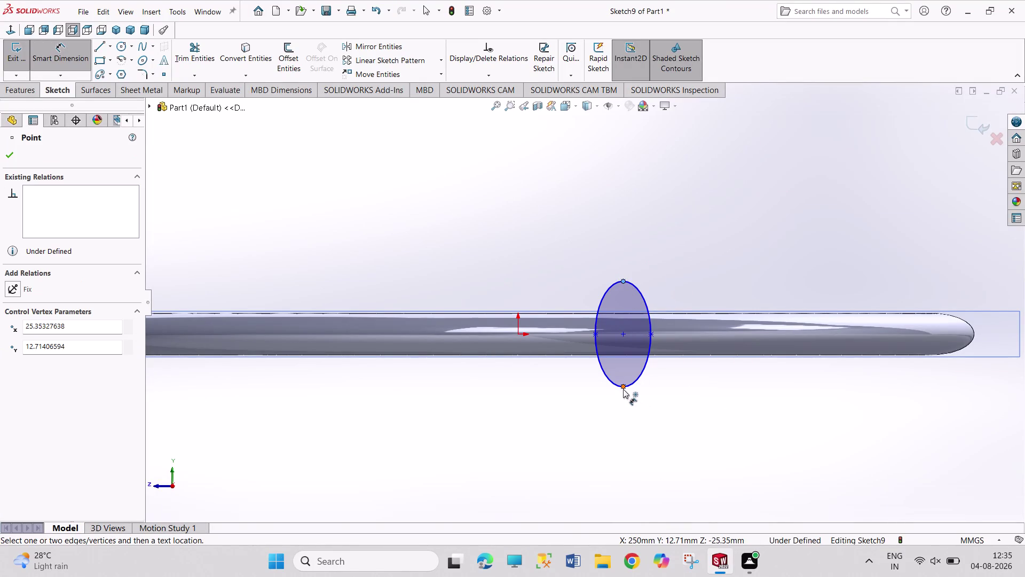
click(623, 389)
click(687, 368)
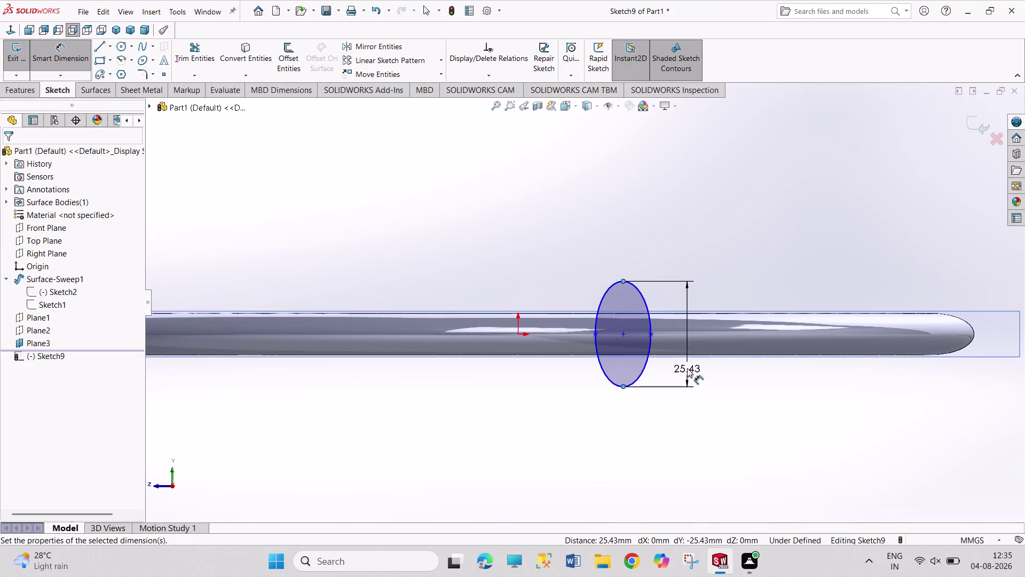
text(17)
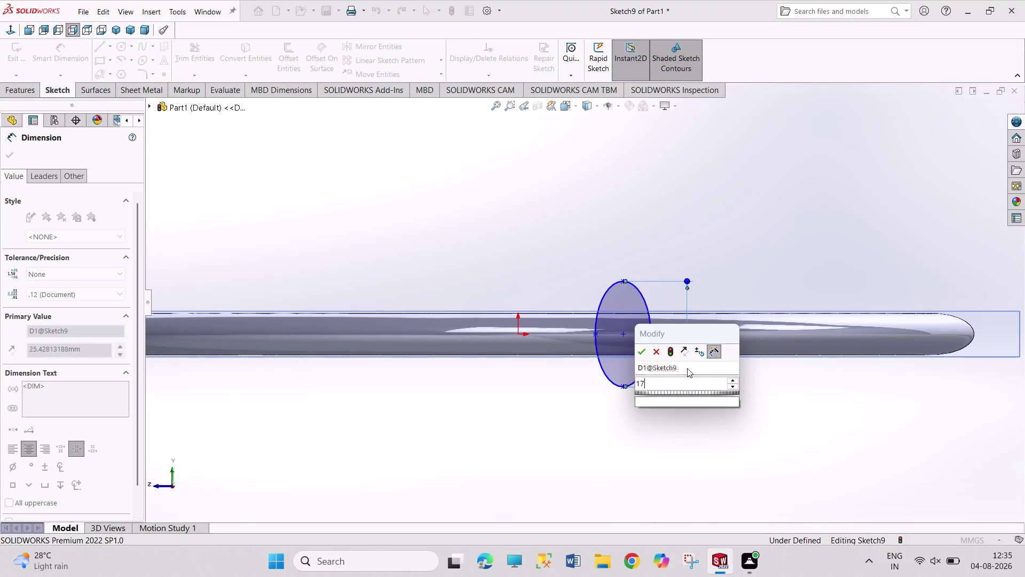
text(.5)
key(Return)
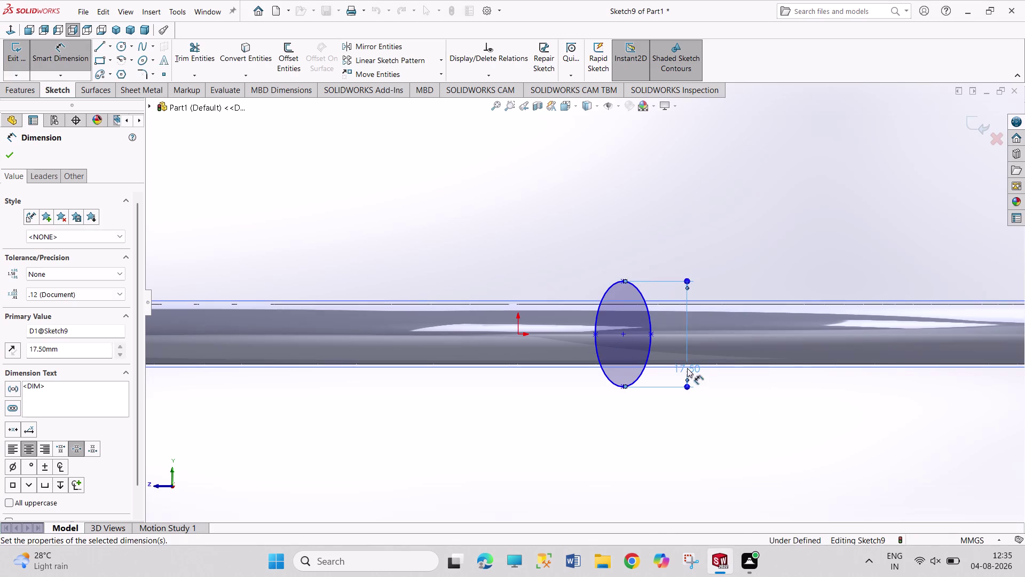
click(595, 337)
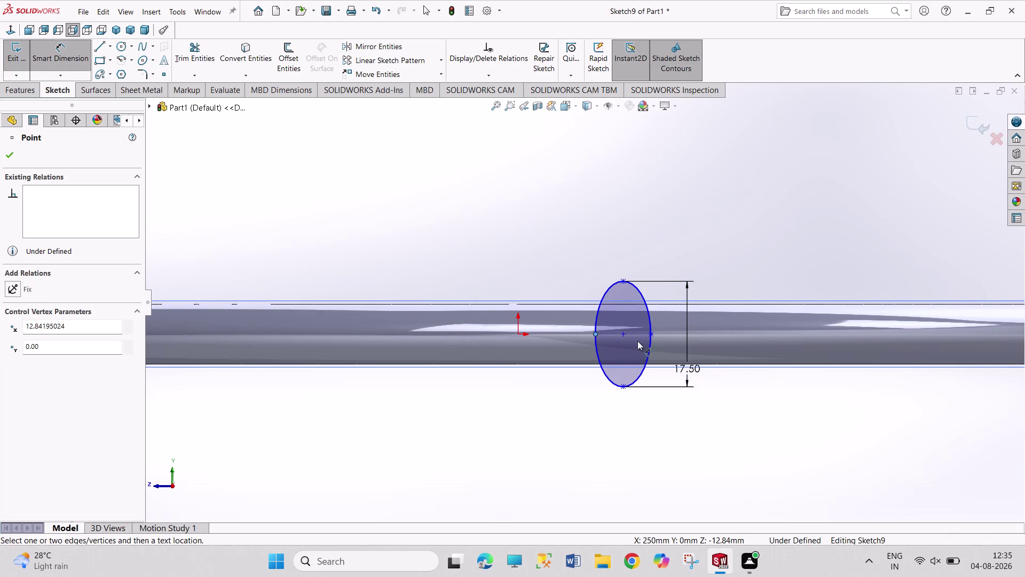
Dimension the ellipse width at 9 mm.
click(649, 335)
click(679, 238)
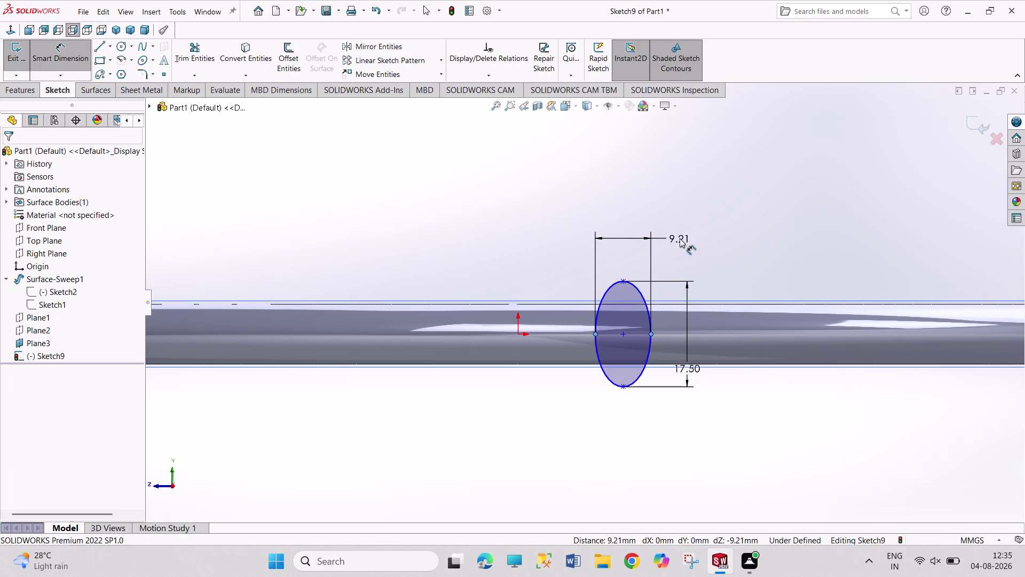
key(9)
key(Return)
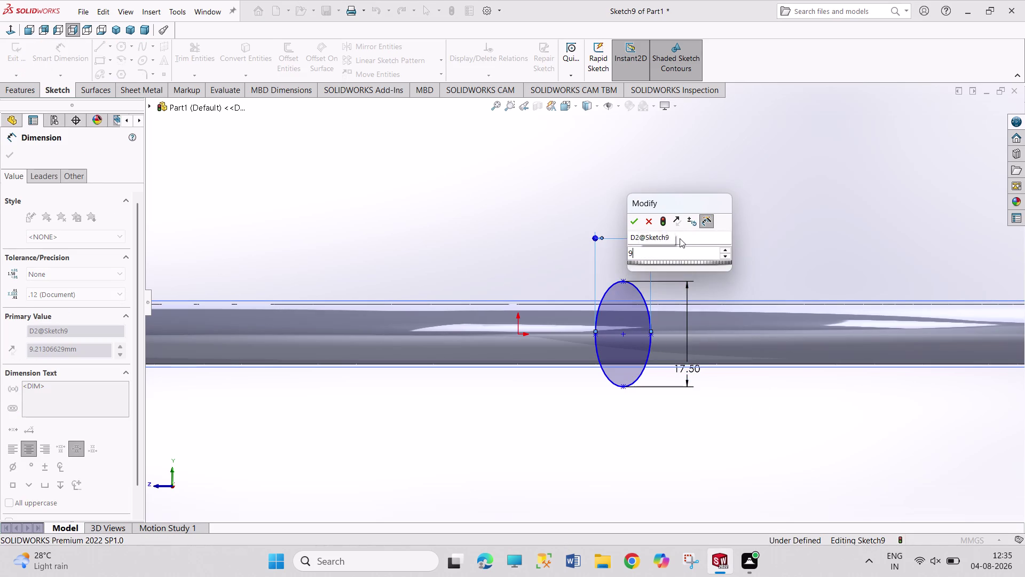
Dimension the origin-to-centre distance as 33.5/2, giving 16.75 mm.
click(622, 336)
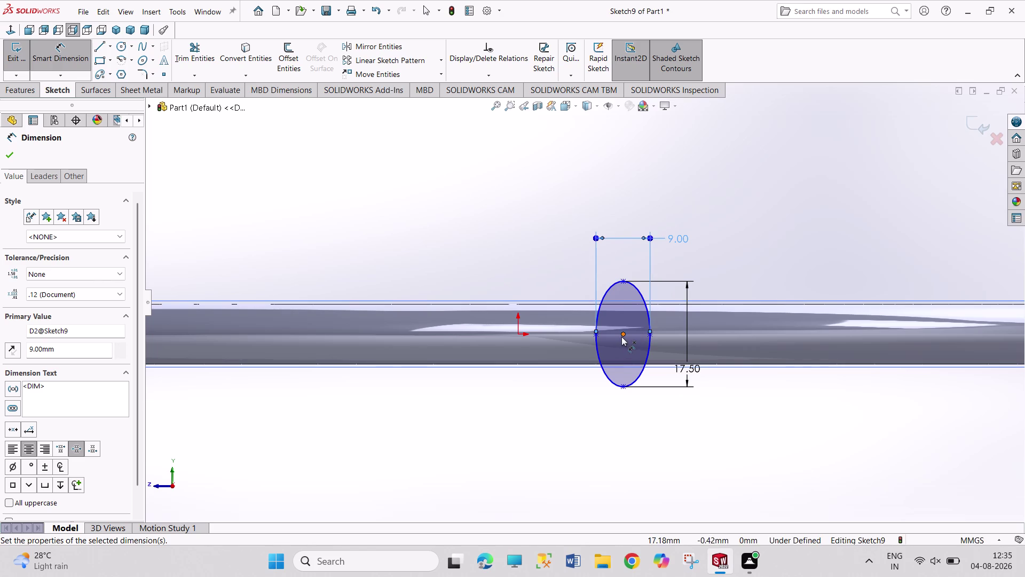
click(516, 335)
click(556, 268)
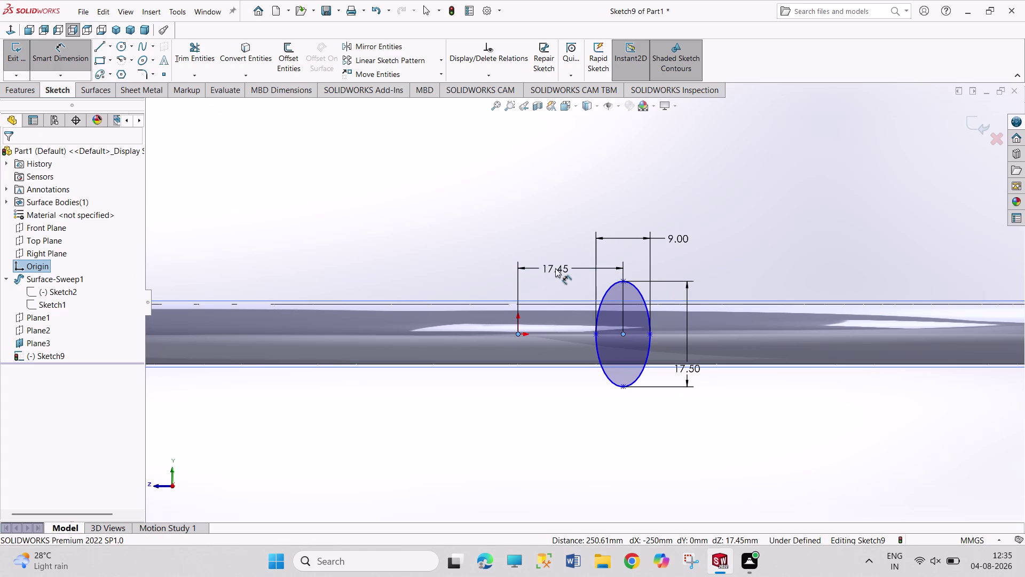
text(33.5)
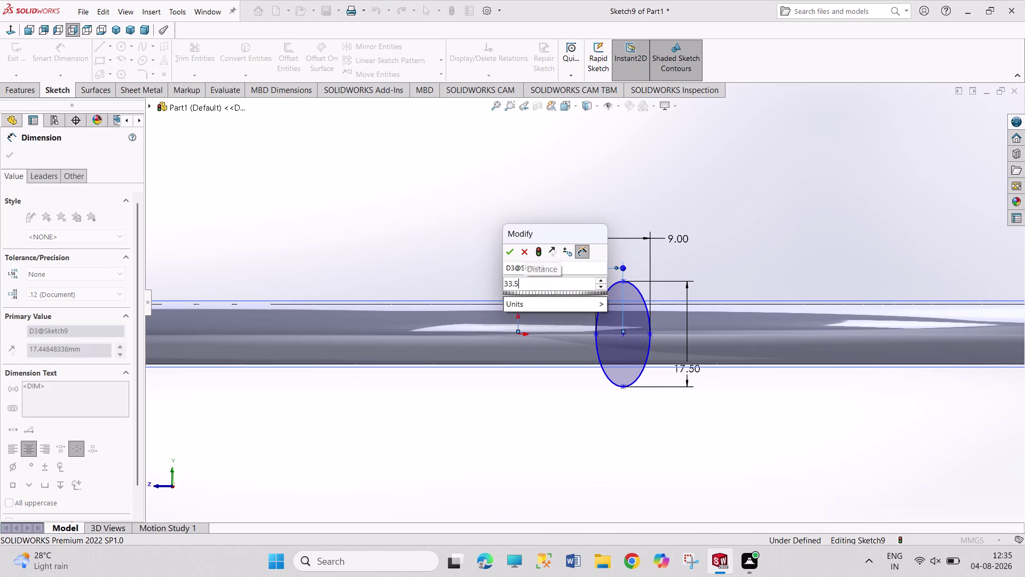
text(/)
key(2)
key(Return)
right_click(766, 179)
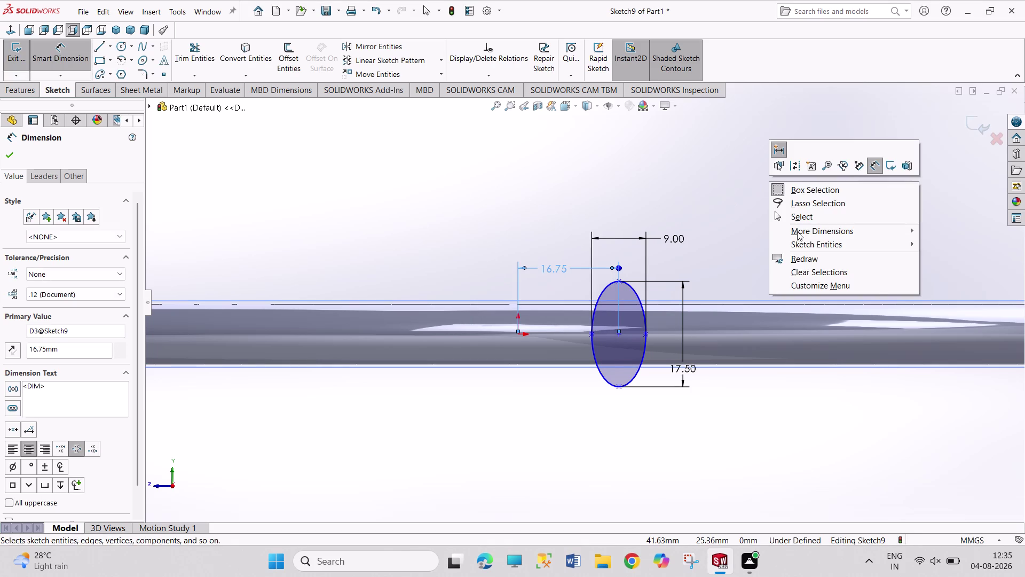
click(801, 218)
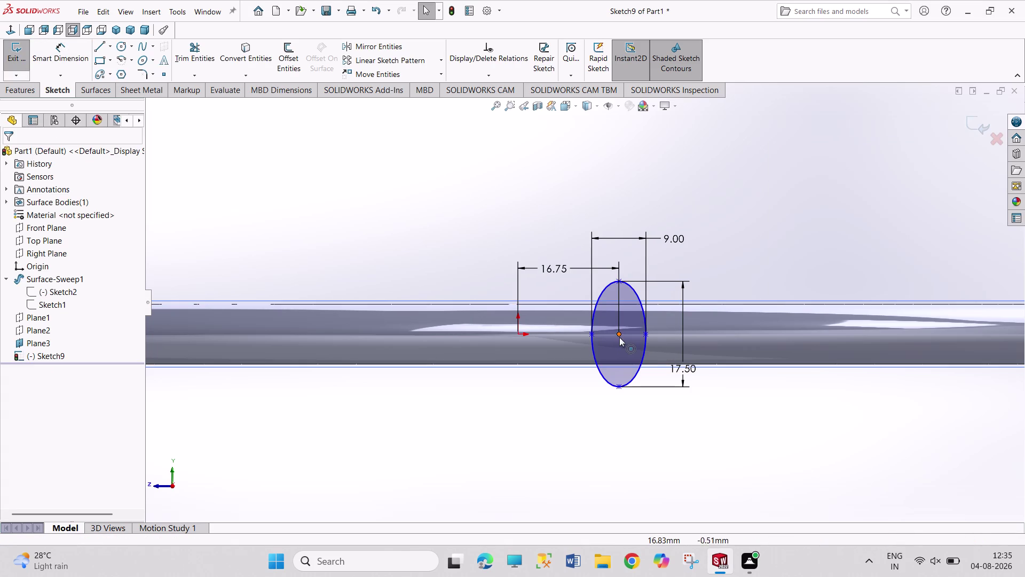
Add a Horizontal relation between the origin and the ellipse centre.
click(619, 336)
click(520, 333)
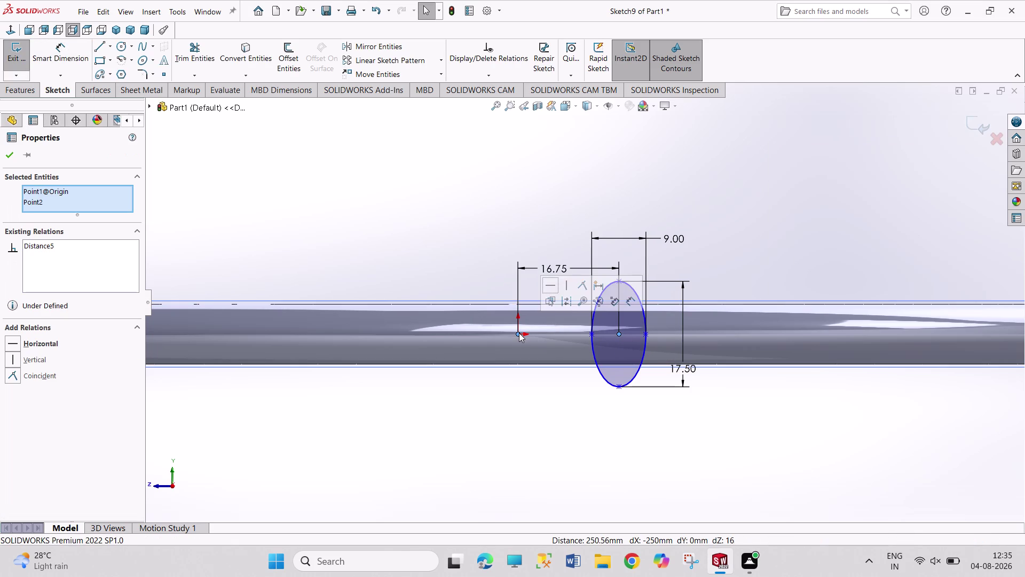
click(555, 288)
click(587, 190)
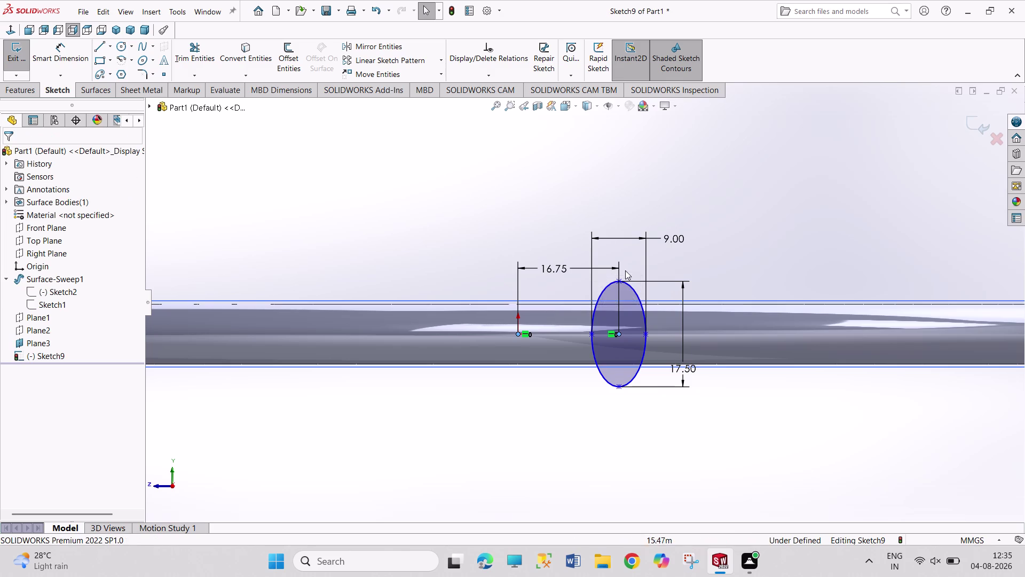
Align the ellipse centre, top and bottom points vertically, then close the fully defined sketch.
click(619, 278)
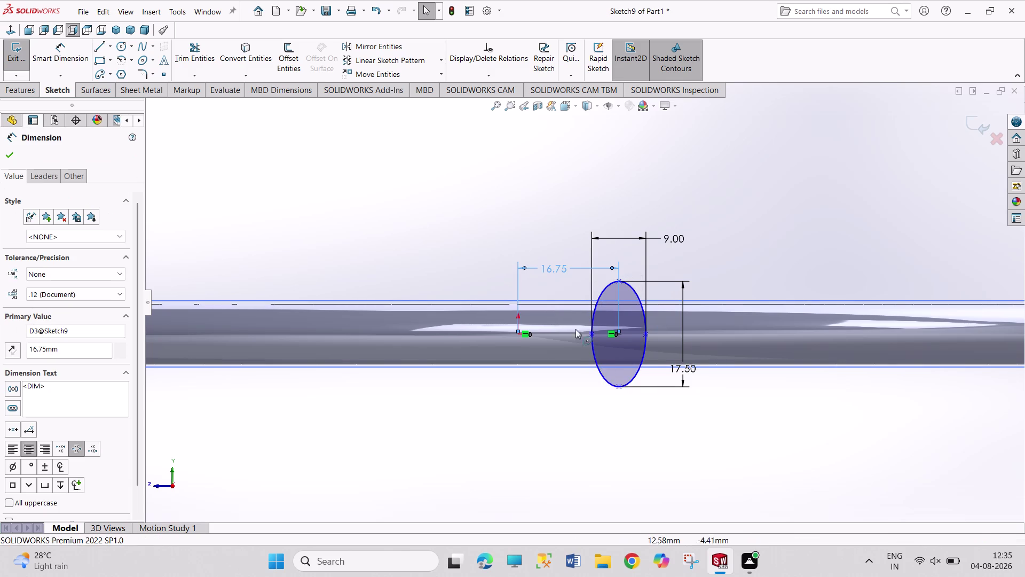
click(618, 335)
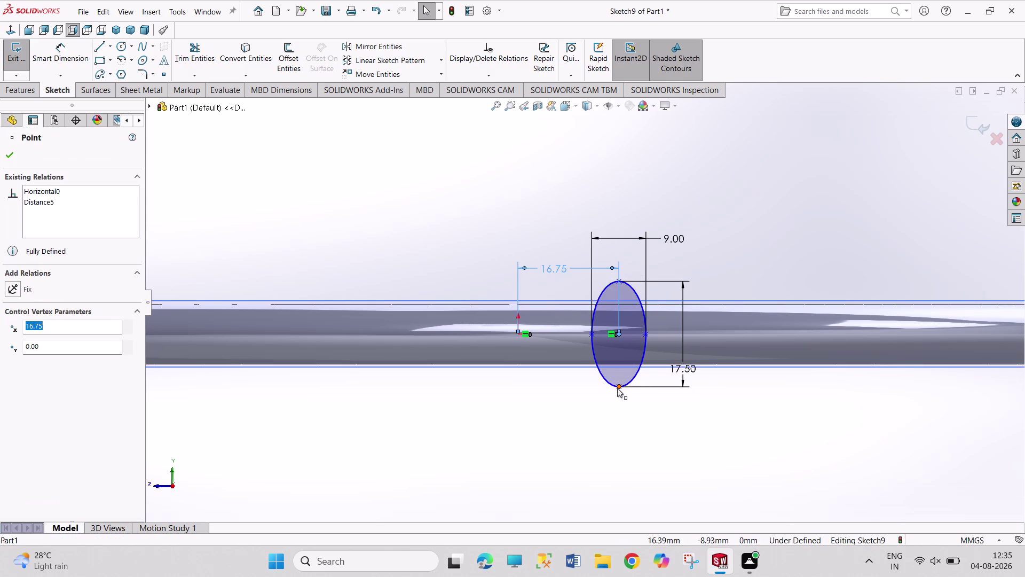
click(618, 387)
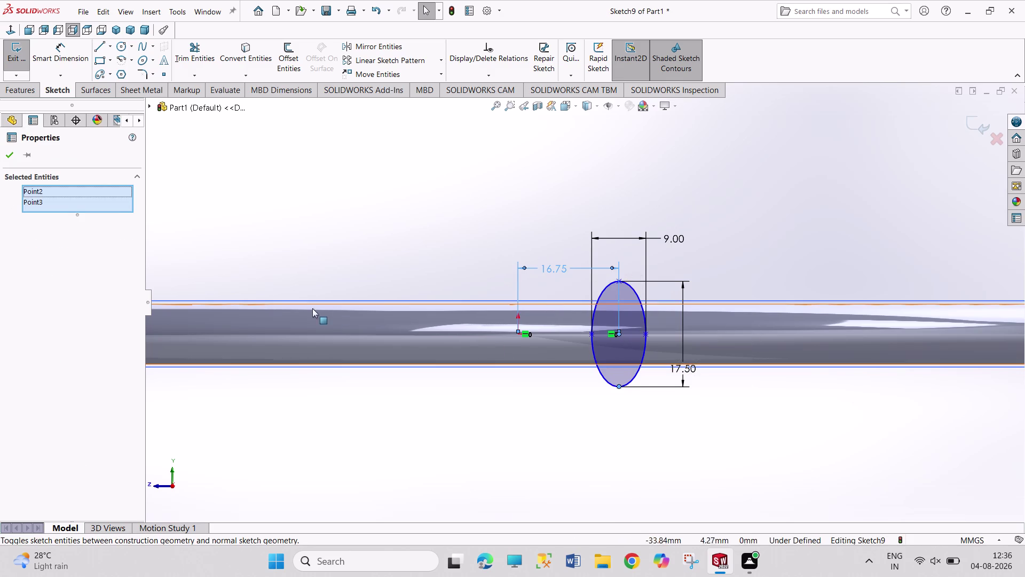
click(446, 228)
click(619, 280)
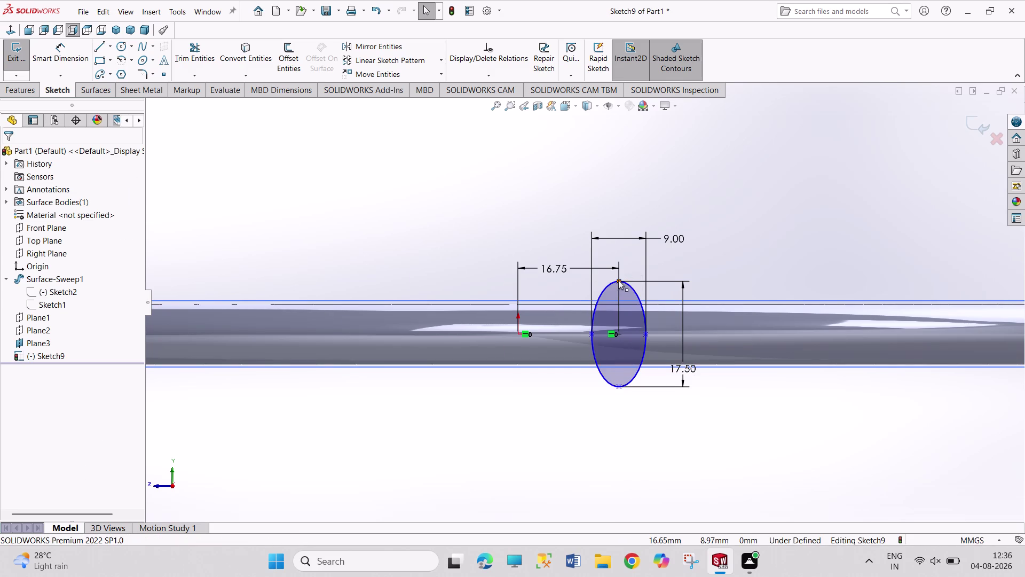
click(619, 335)
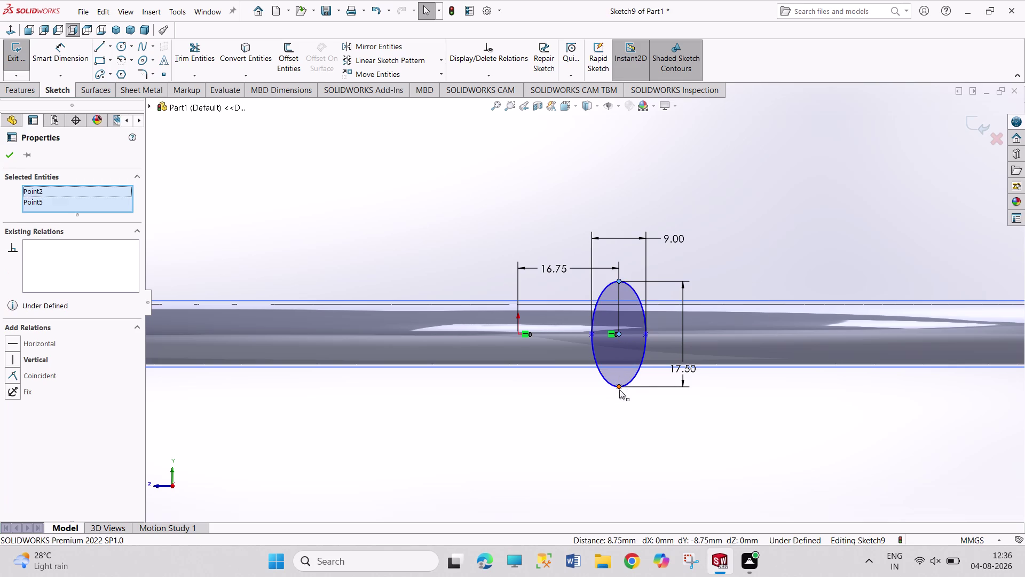
click(619, 389)
click(667, 345)
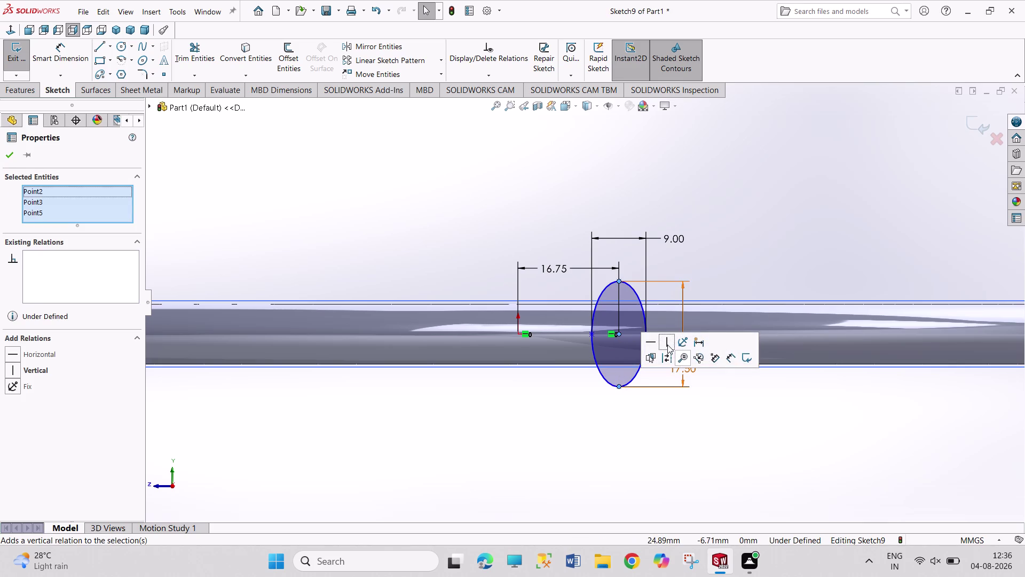
click(726, 247)
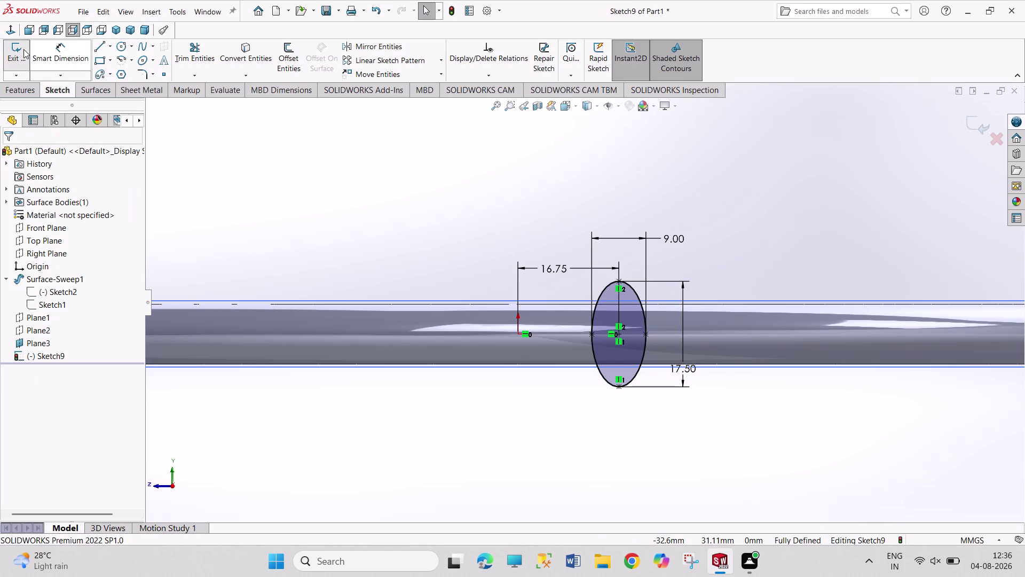
click(24, 49)
Switch to isometric view, then open and cancel the part's associated drawing.
click(118, 31)
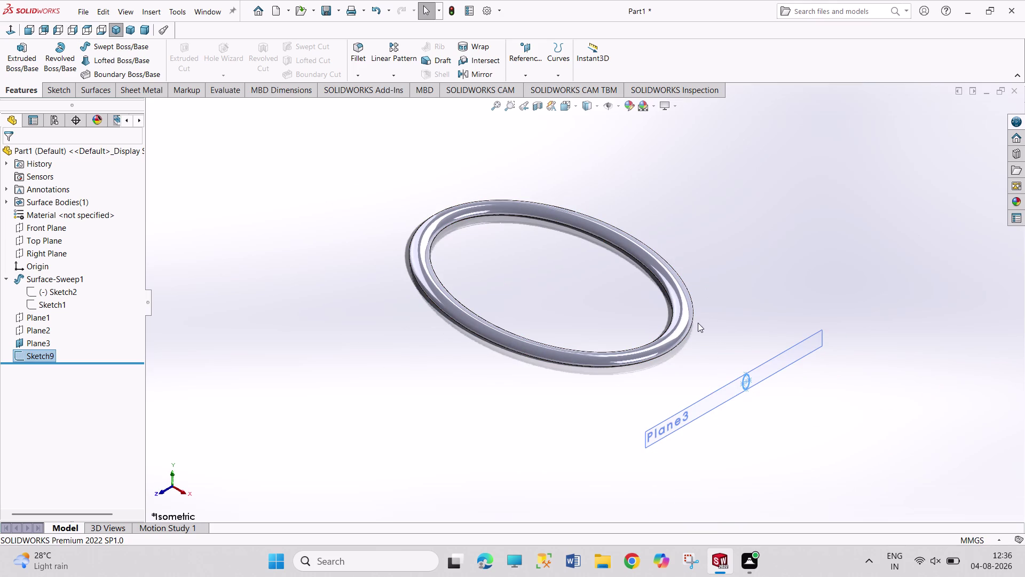
click(688, 333)
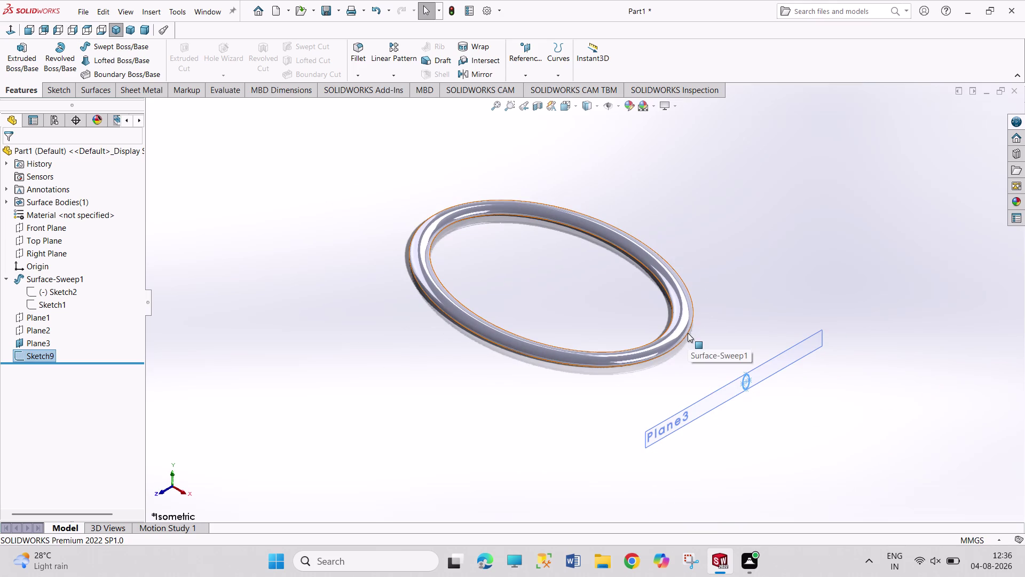
click(706, 206)
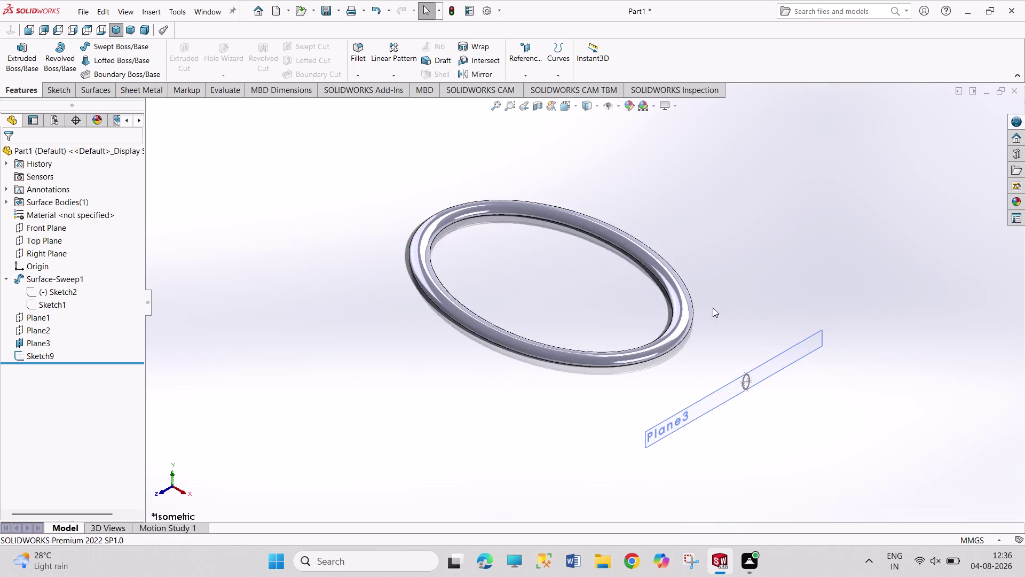
click(680, 330)
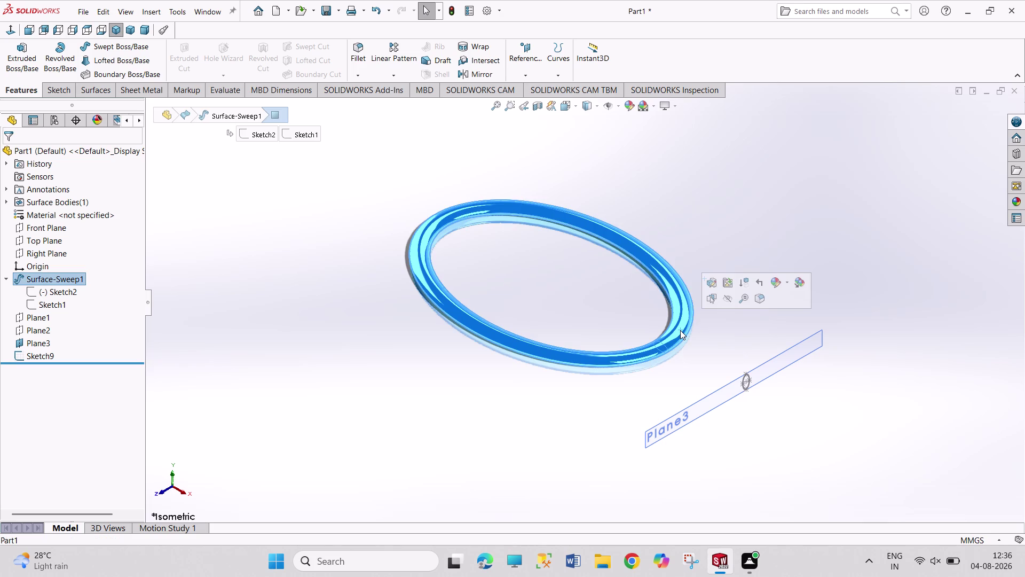
click(731, 283)
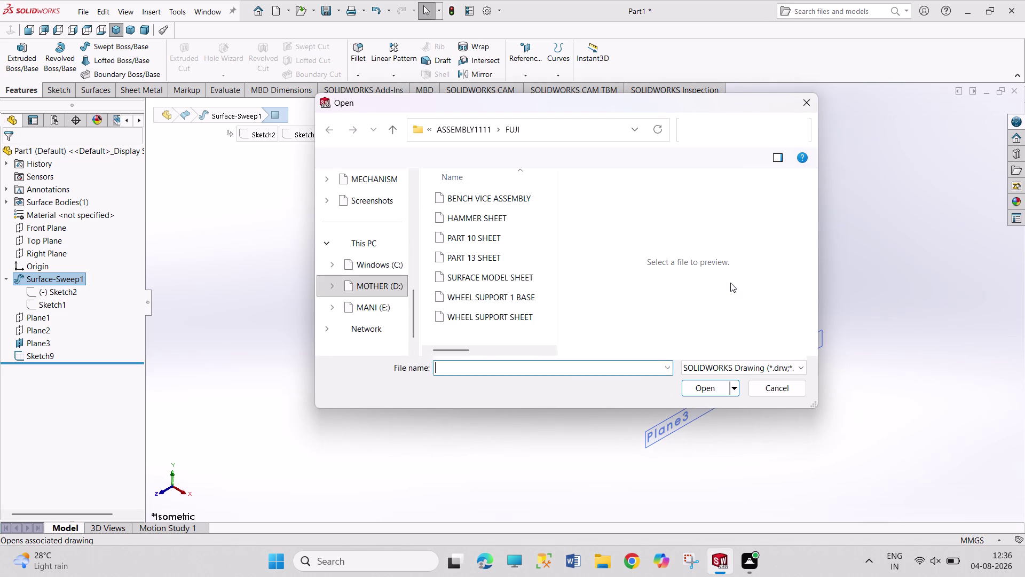
click(812, 106)
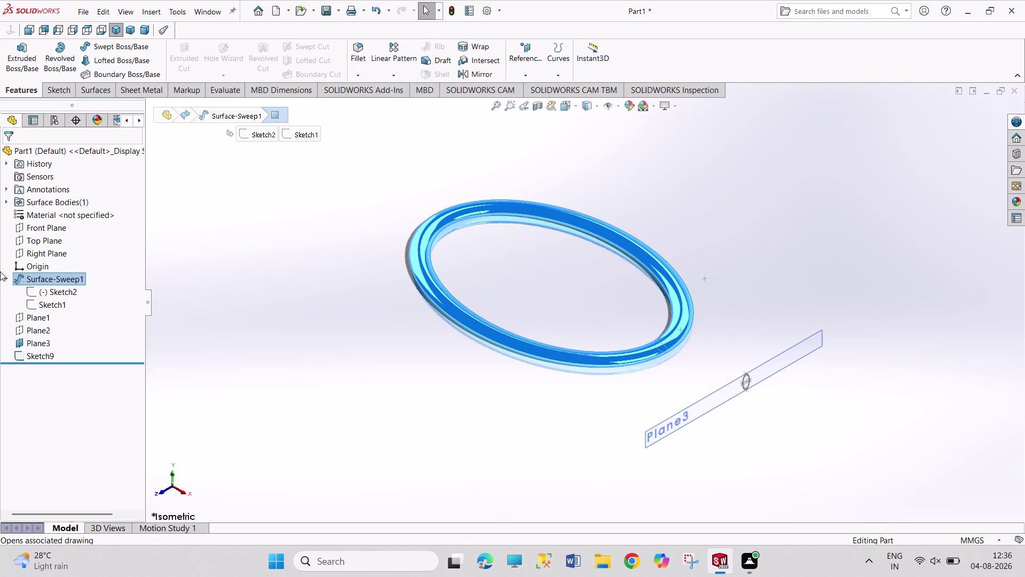
Select Sketch2, Sketch1, the origin, and finally Top Plane.
click(37, 291)
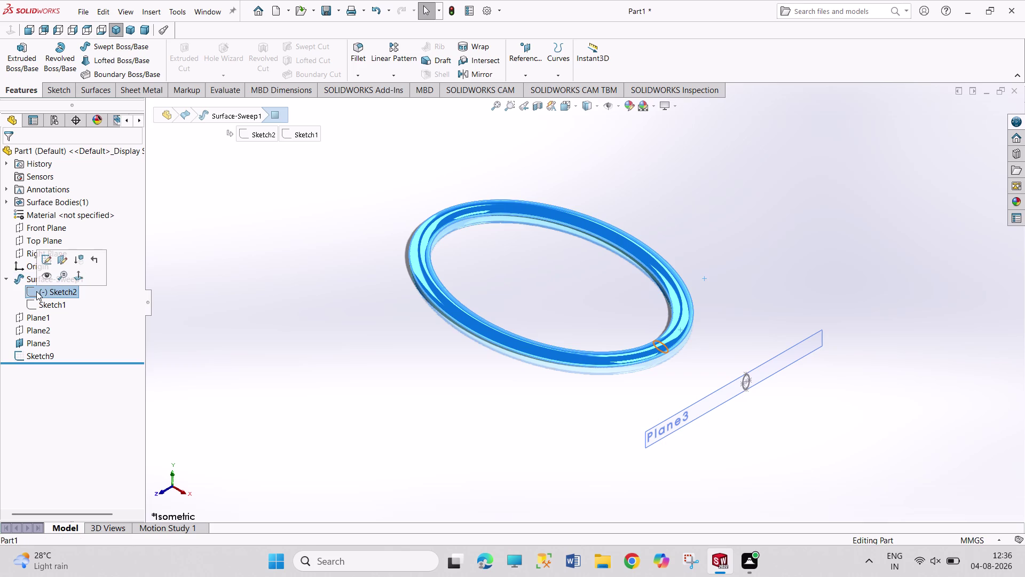
click(50, 304)
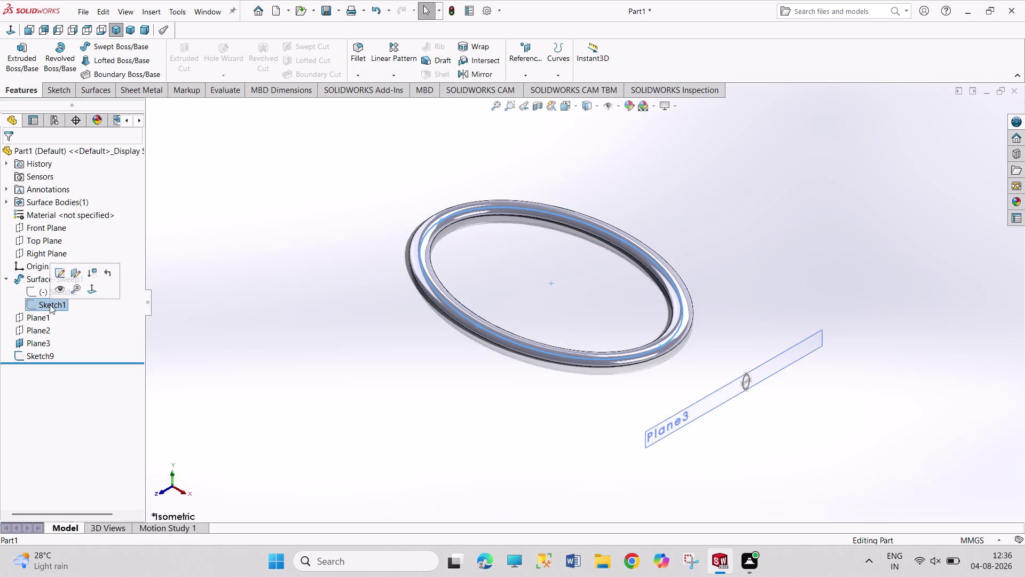
click(309, 349)
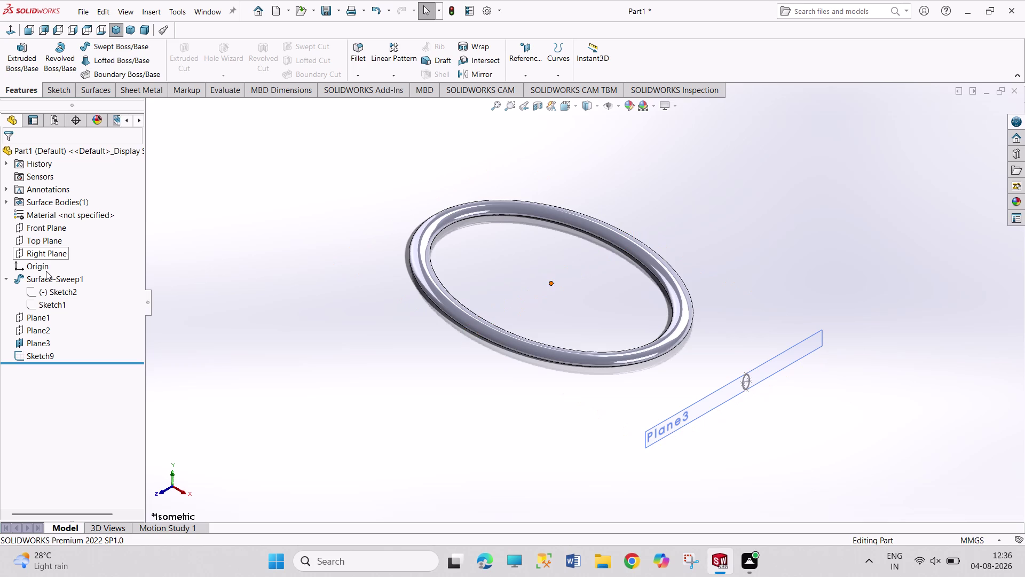
click(45, 238)
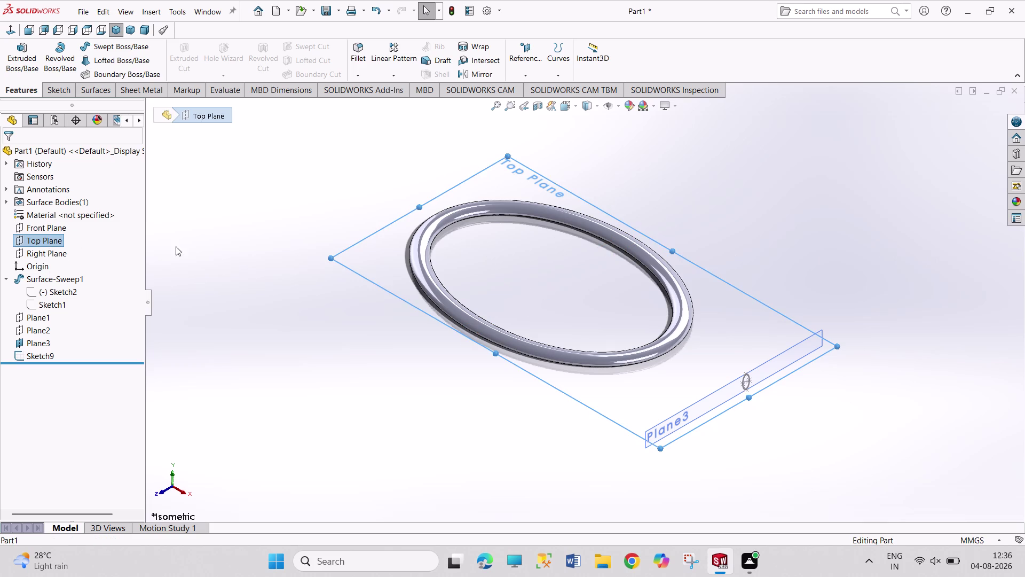
Start a sketch on the Top Plane, view it head-on, and hide Plane3.
click(57, 93)
click(21, 54)
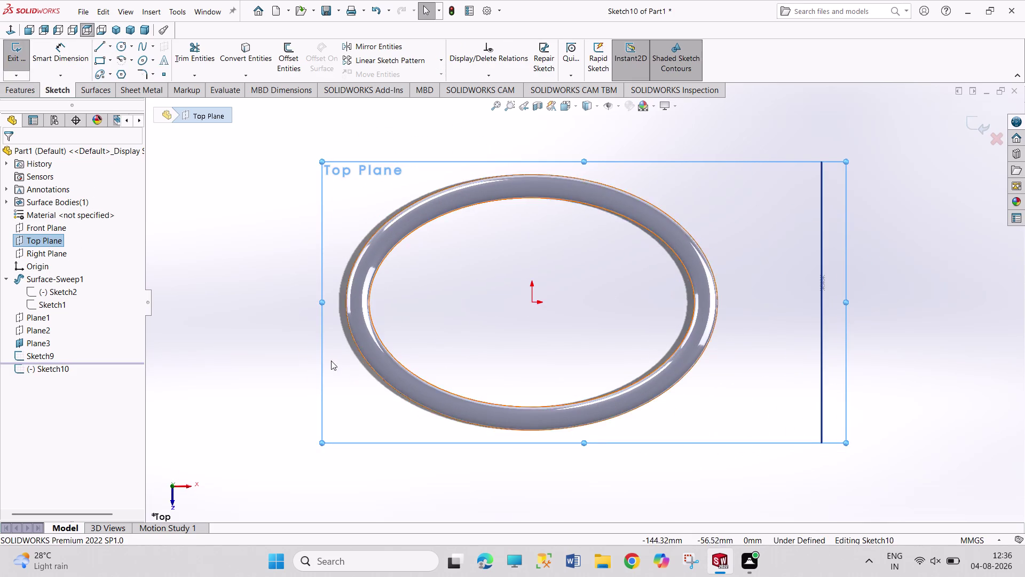
click(40, 338)
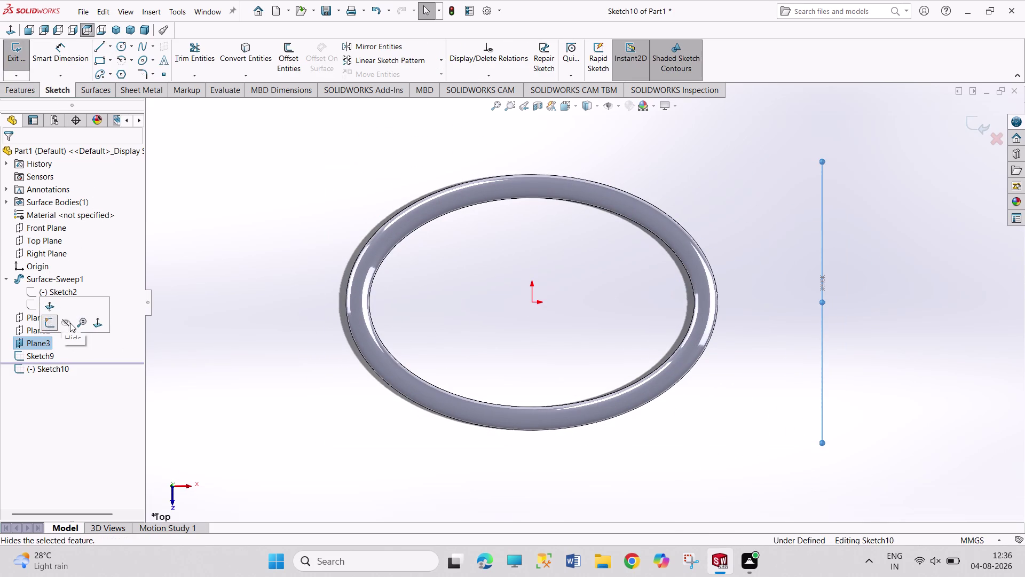
click(70, 322)
scroll(down, 3)
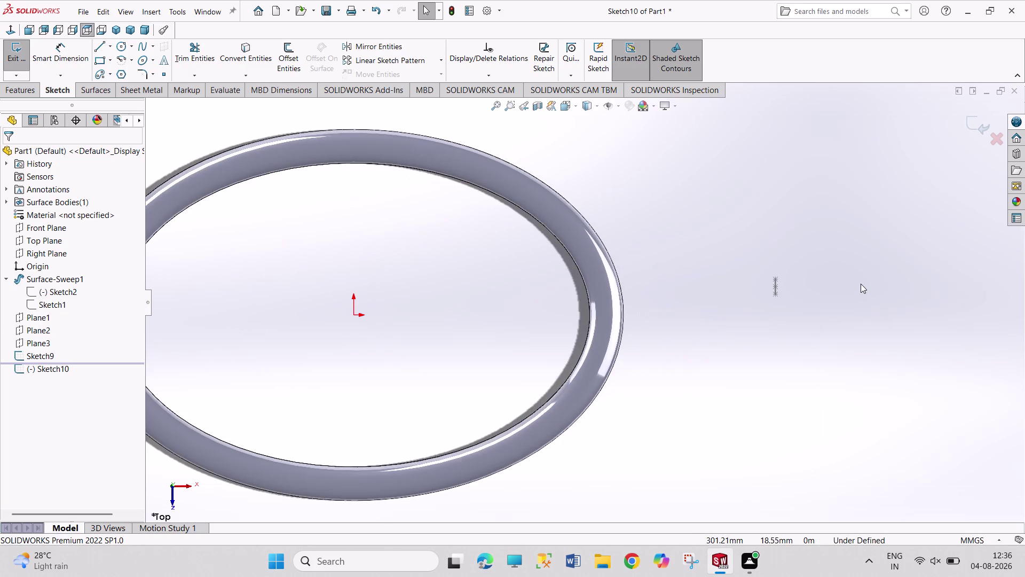
scroll(down, 3)
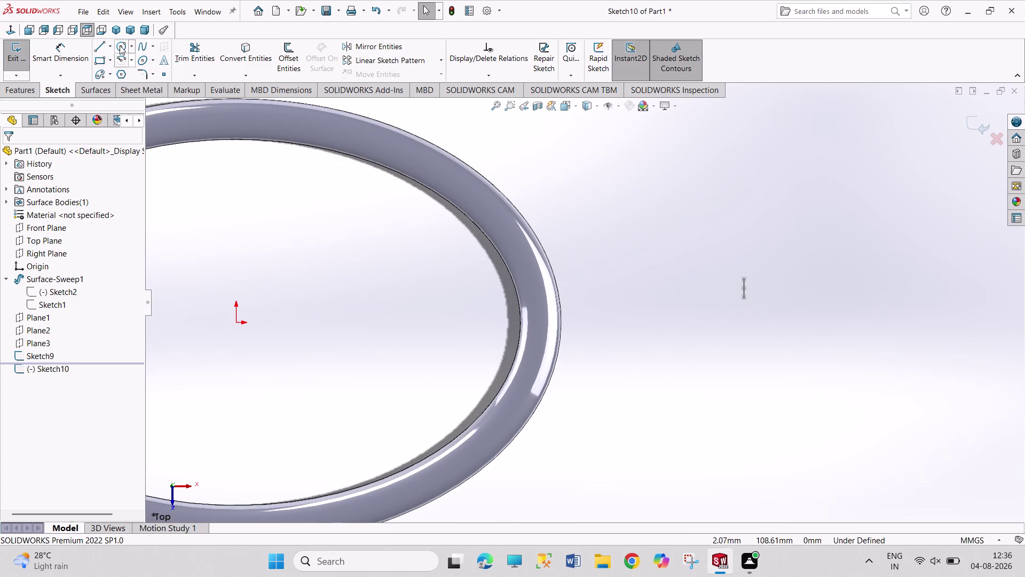
Draw a circle of roughly 64 mm radius and shift it to the right.
click(119, 46)
click(598, 153)
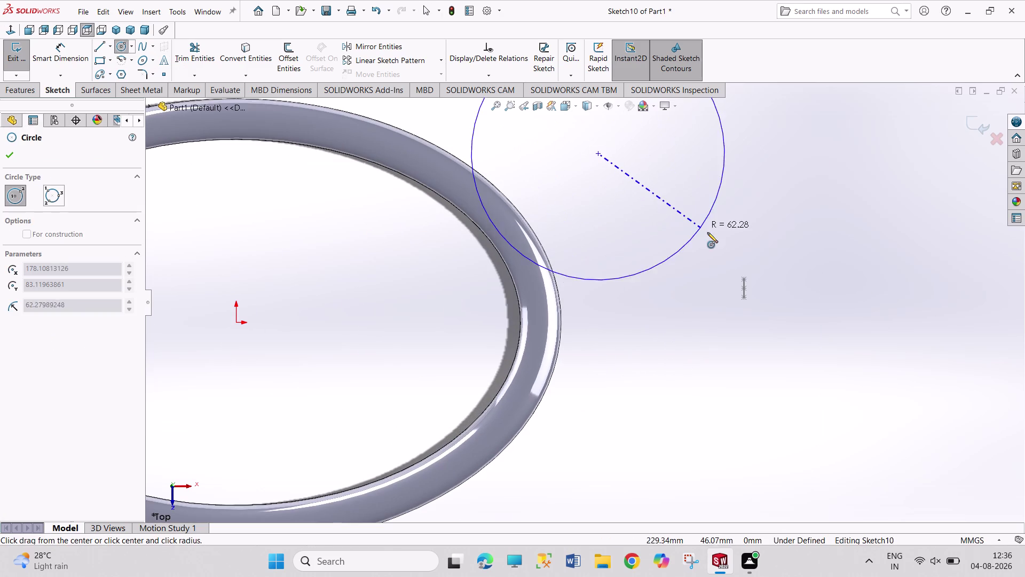
click(702, 231)
right_click(781, 234)
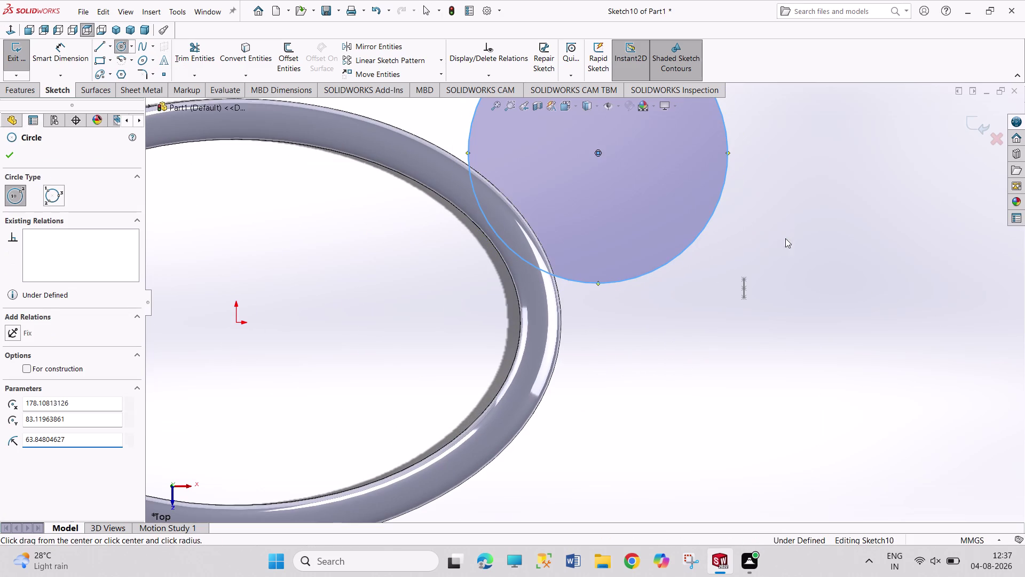
click(790, 241)
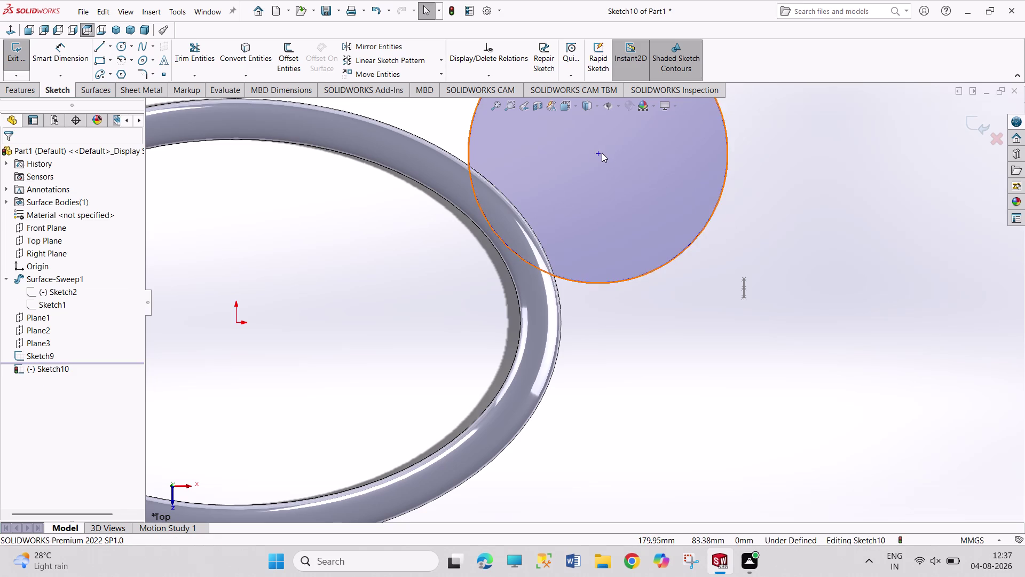
drag(600, 153, 642, 161)
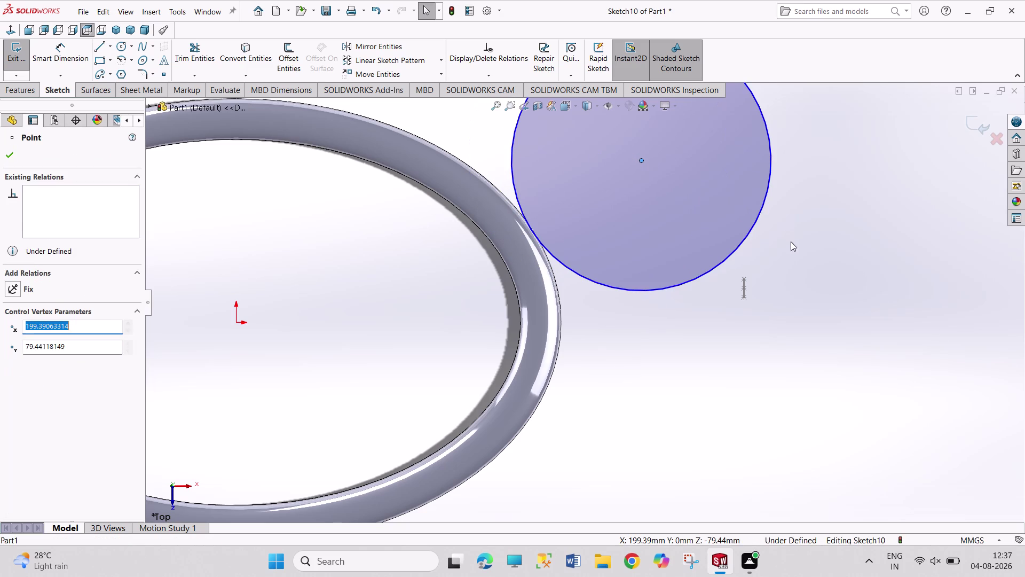
click(761, 251)
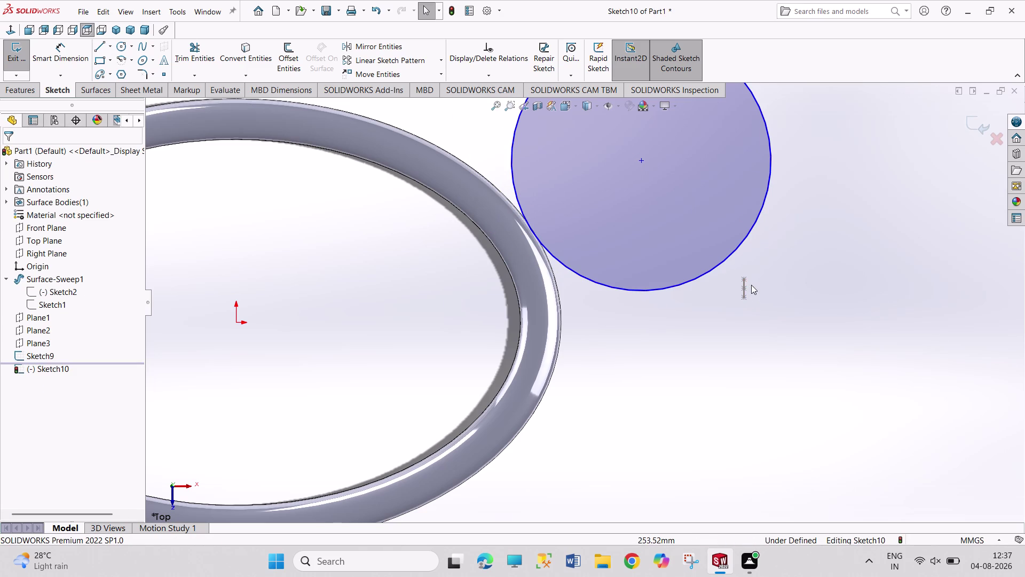
Add a Tangent relation between the small arc and the Sketch9 ellipse.
scroll(down, 3)
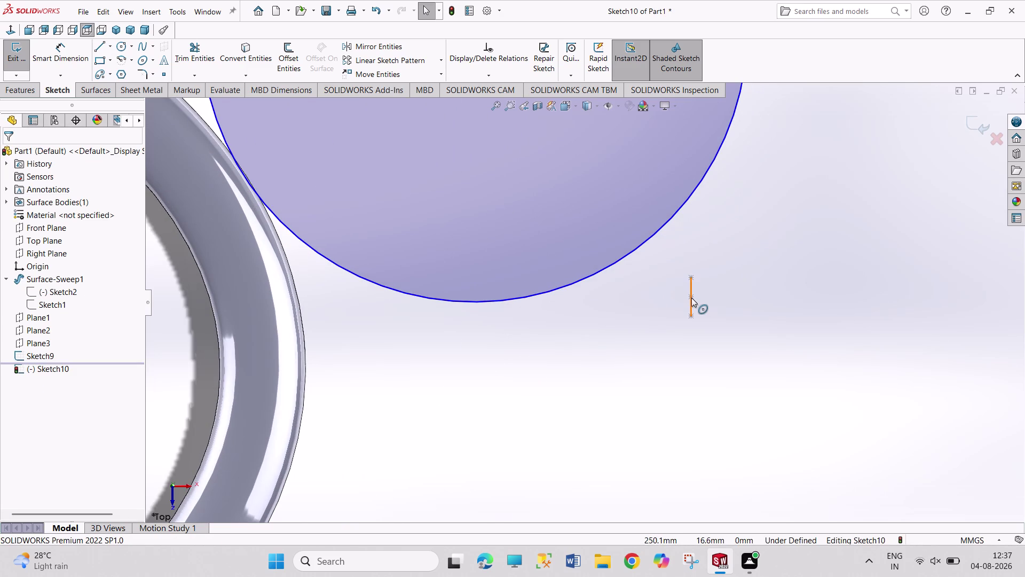
click(691, 298)
click(620, 264)
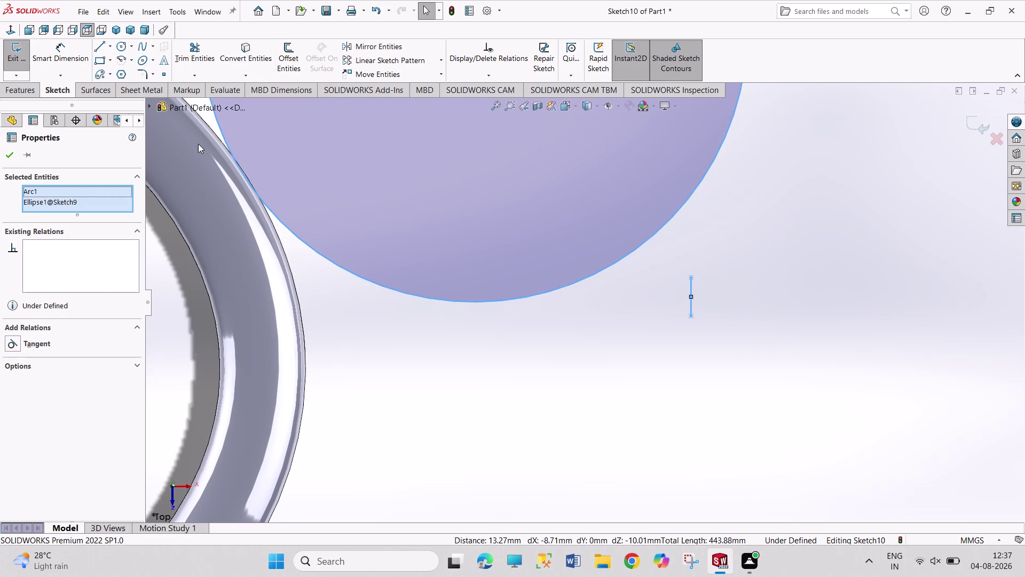
click(39, 340)
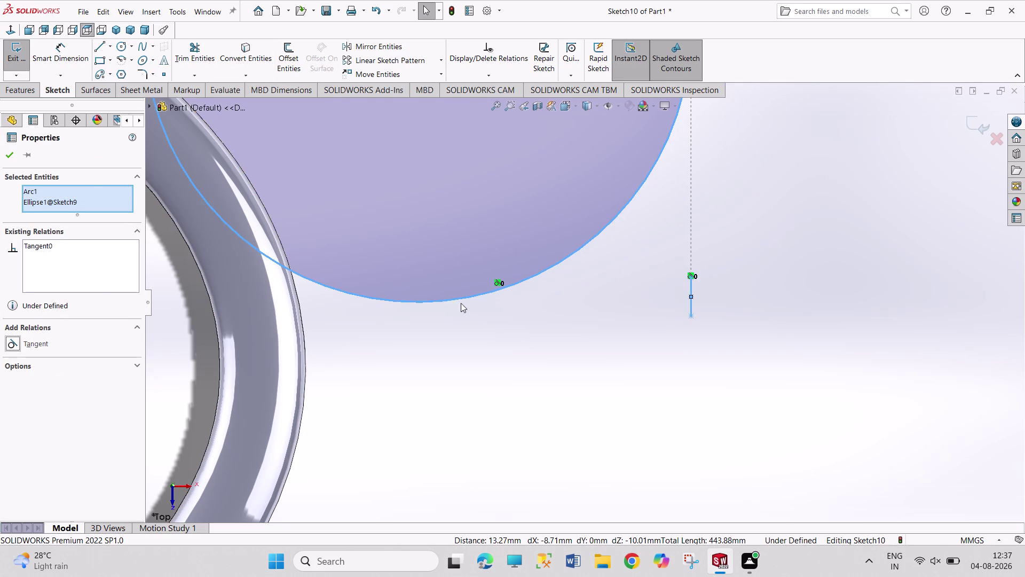
Undo the tangent relation and the change before it, then shift the large ellipse by its centre point.
click(494, 311)
key(ctrl+z)
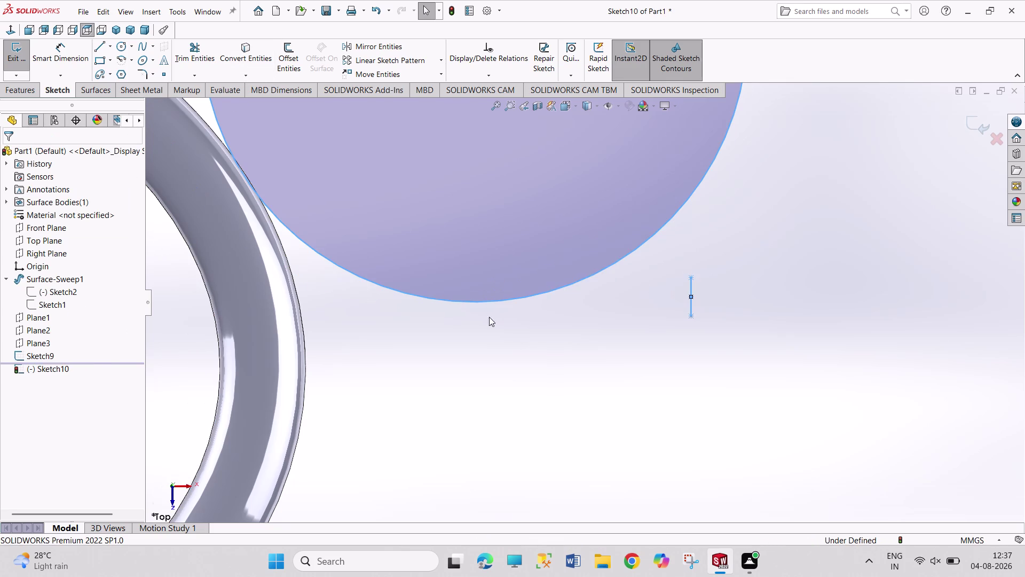
key(ctrl+z)
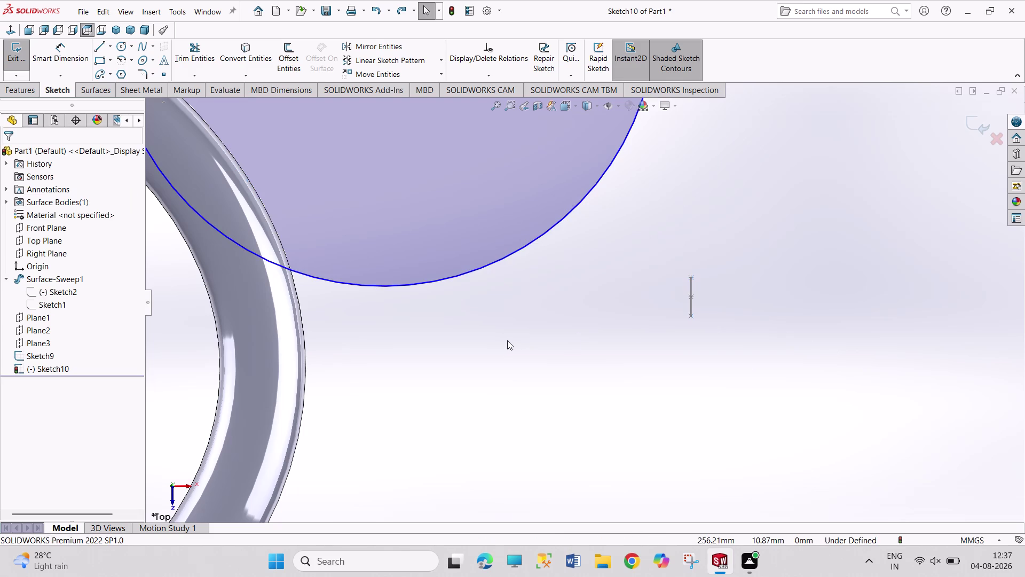
scroll(up, 3)
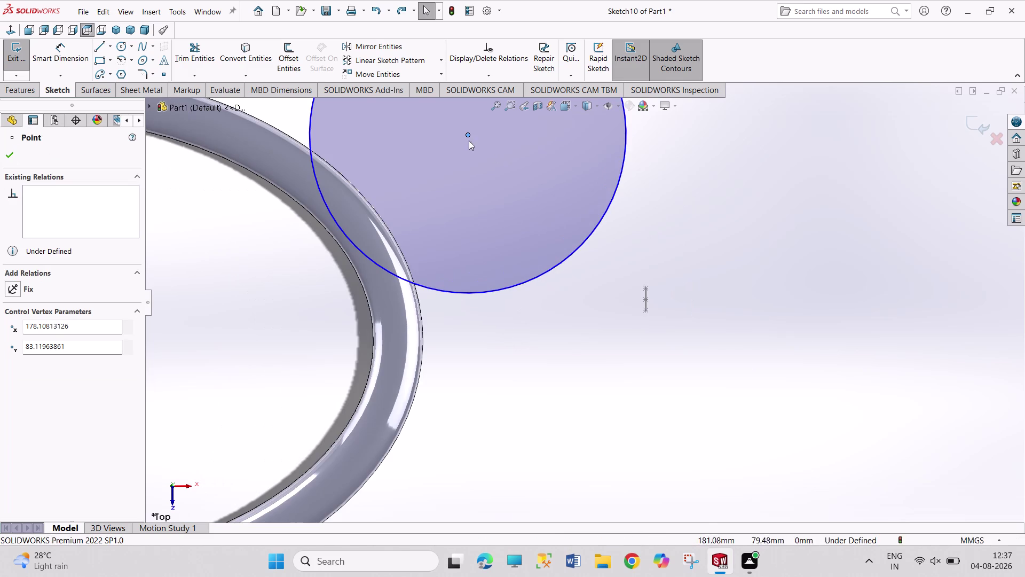
drag(468, 136, 510, 160)
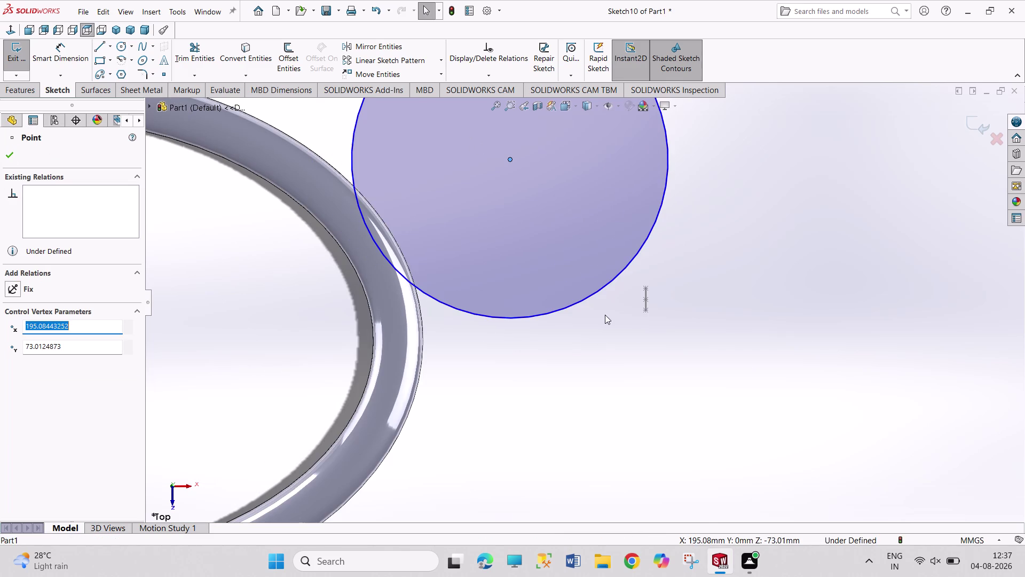
click(594, 349)
Select the Sketch10 arc together with a Sketch9 ellipse point for a new relation.
scroll(down, 3)
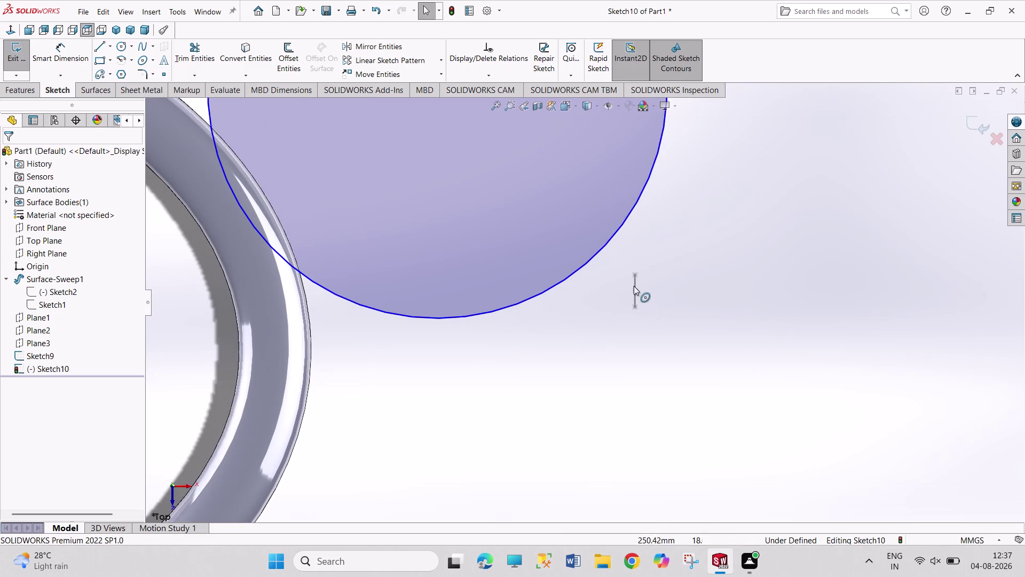
click(634, 285)
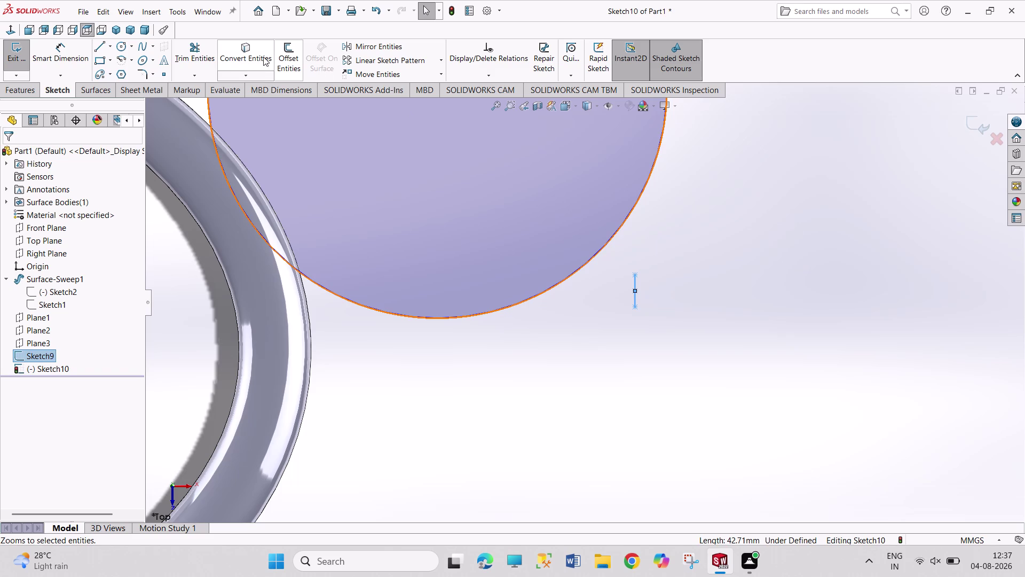
click(263, 56)
click(580, 356)
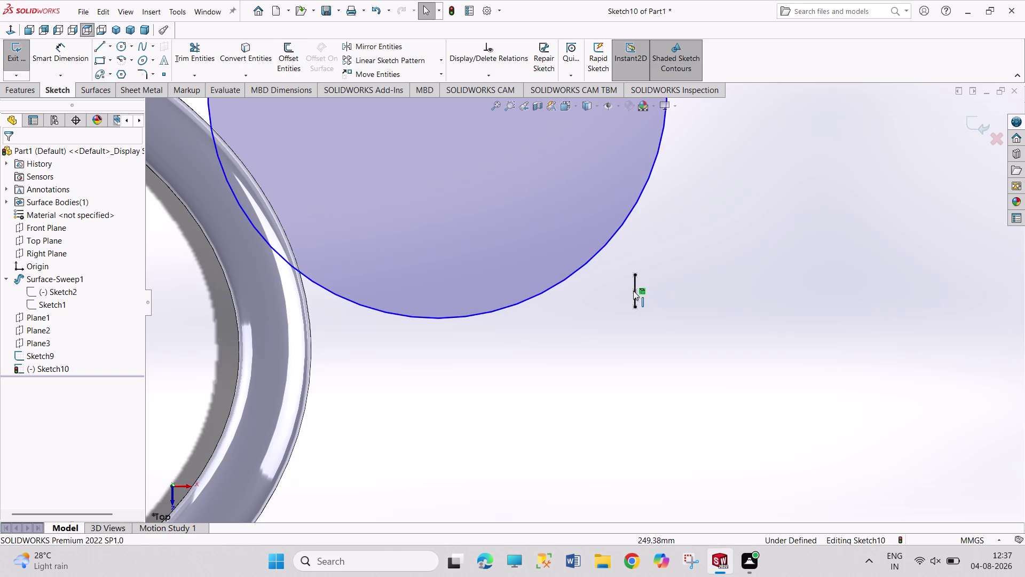
middle_drag(694, 308, 675, 303)
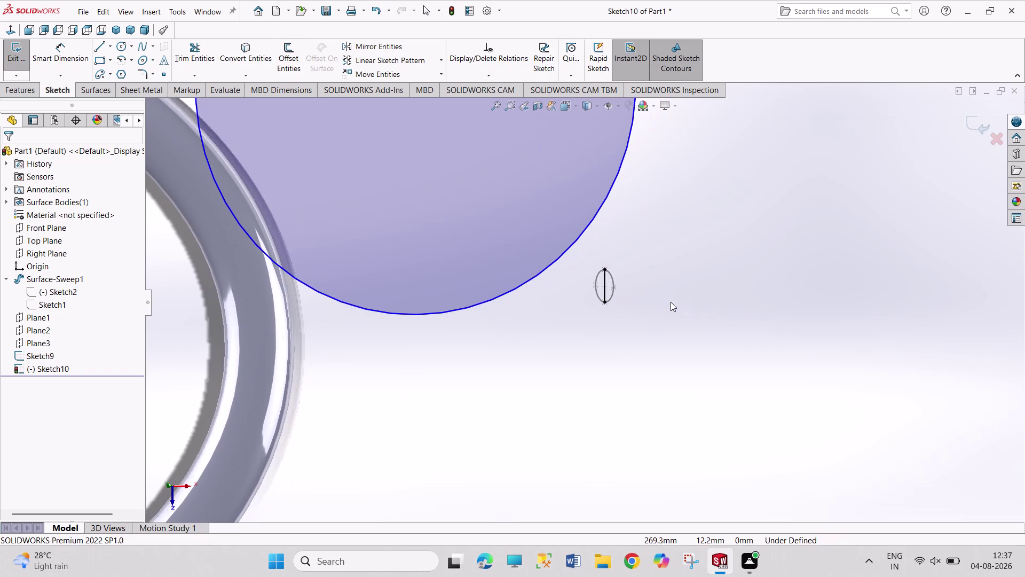
click(604, 286)
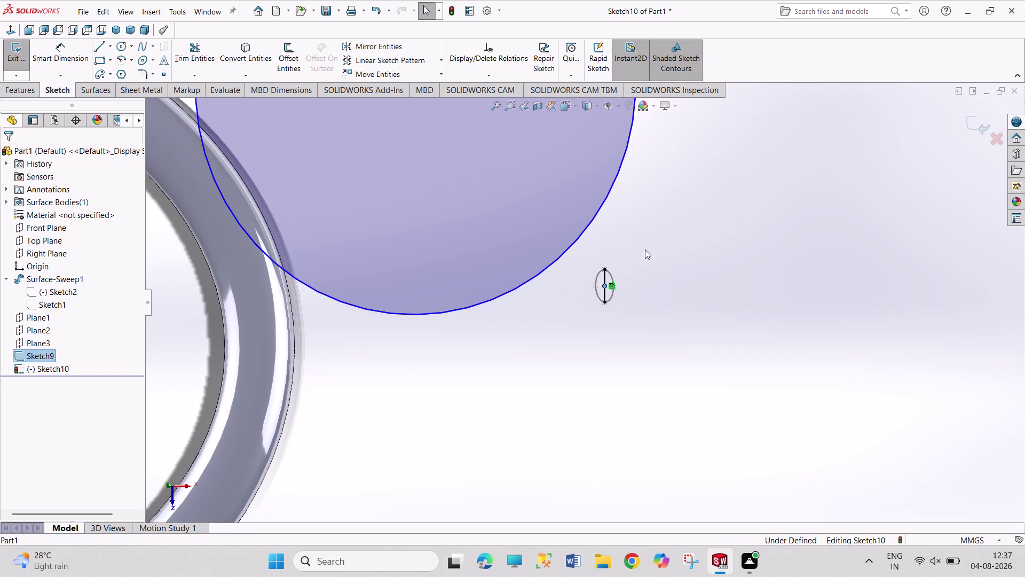
click(590, 221)
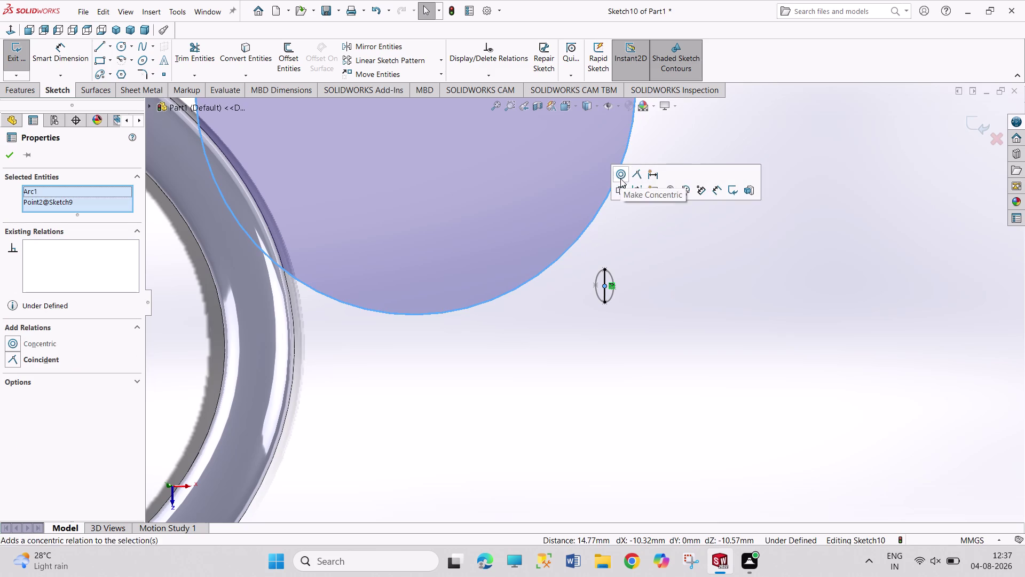
Make the arc concentric with the Sketch9 point.
click(643, 179)
click(761, 279)
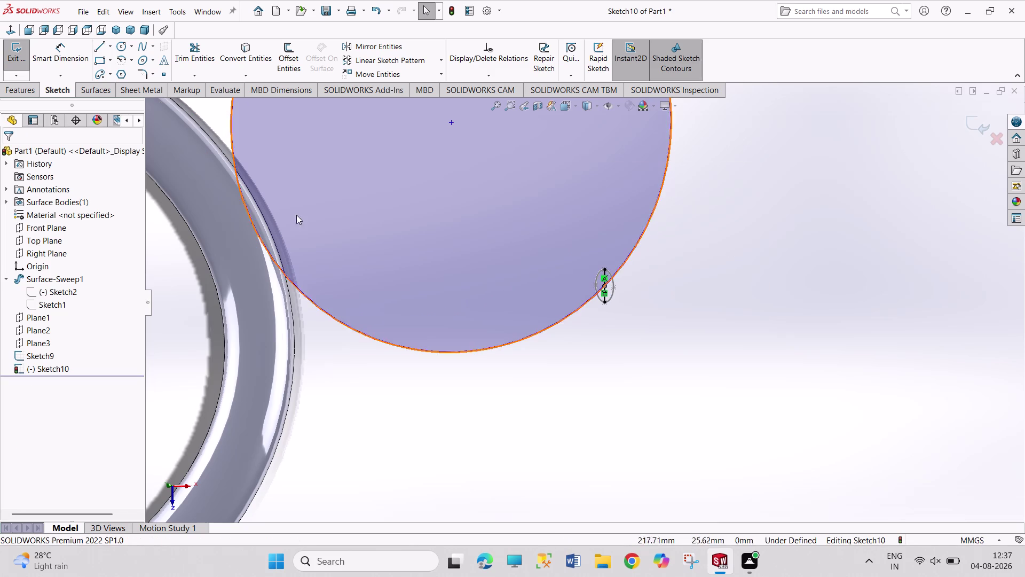
click(604, 294)
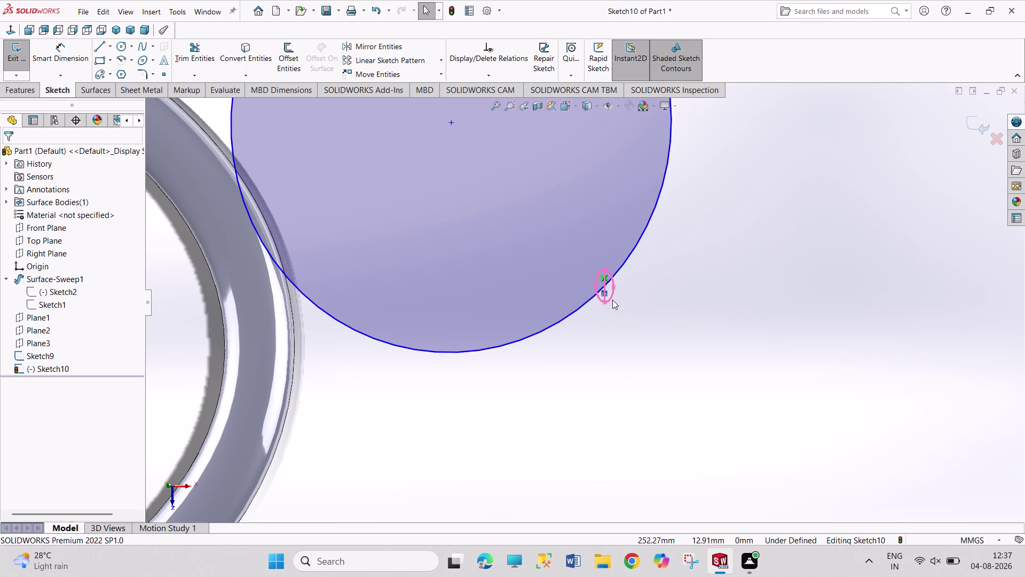
right_click(610, 298)
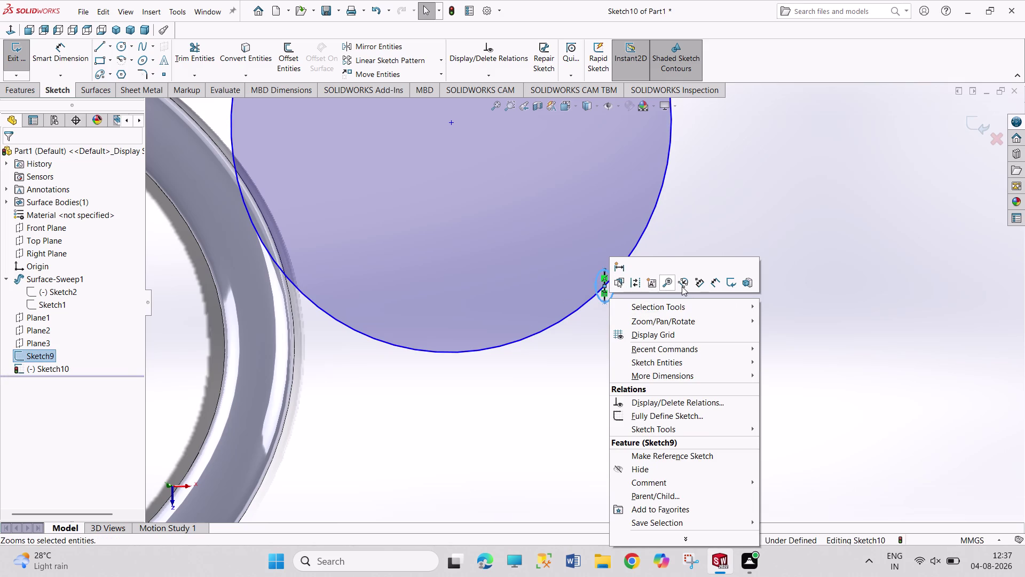
click(739, 213)
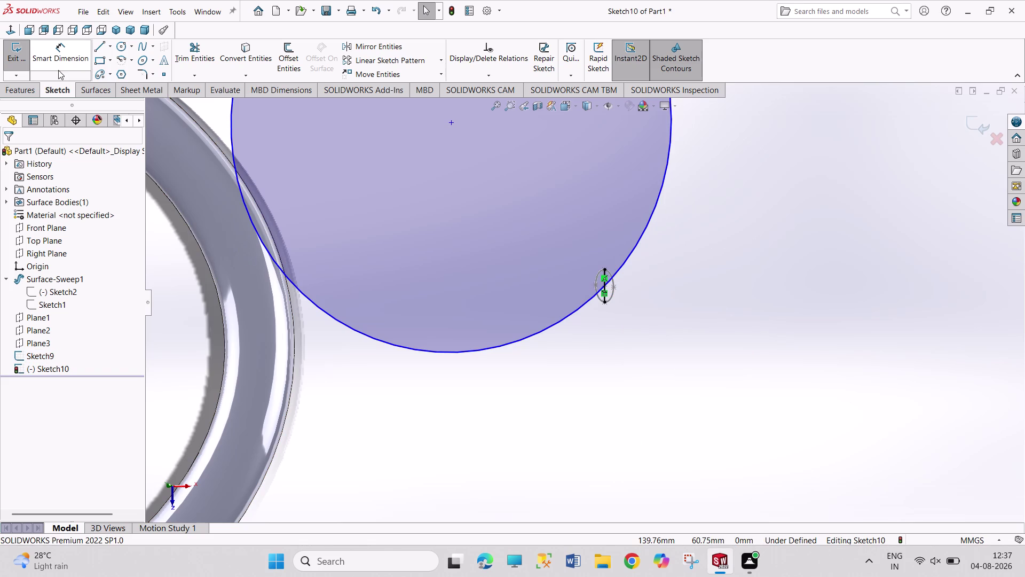
Inspect the large circle, then project the Sketch1 sweep path into Sketch10.
click(10, 30)
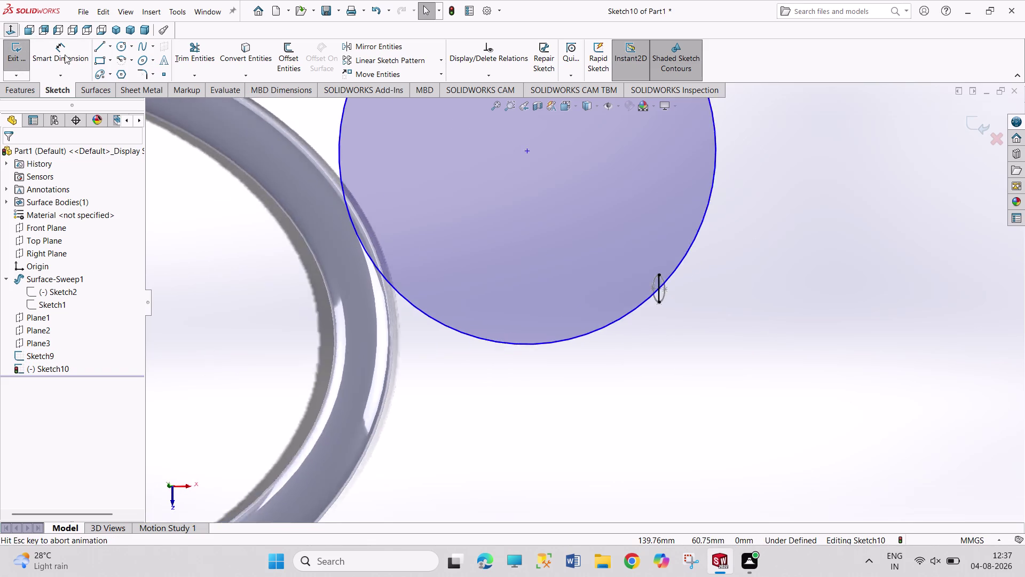
scroll(down, 3)
scroll(down, 3)
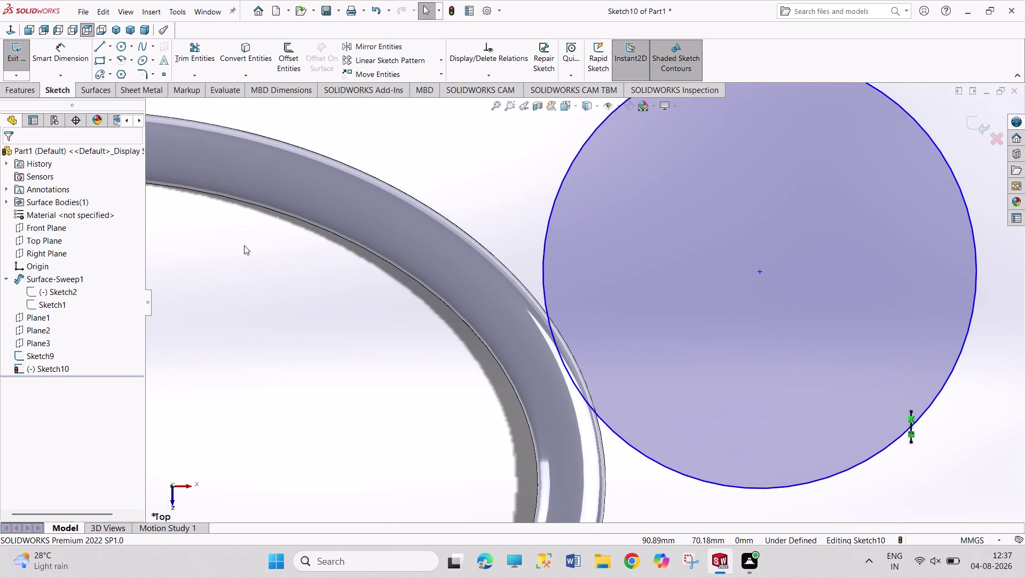
click(50, 301)
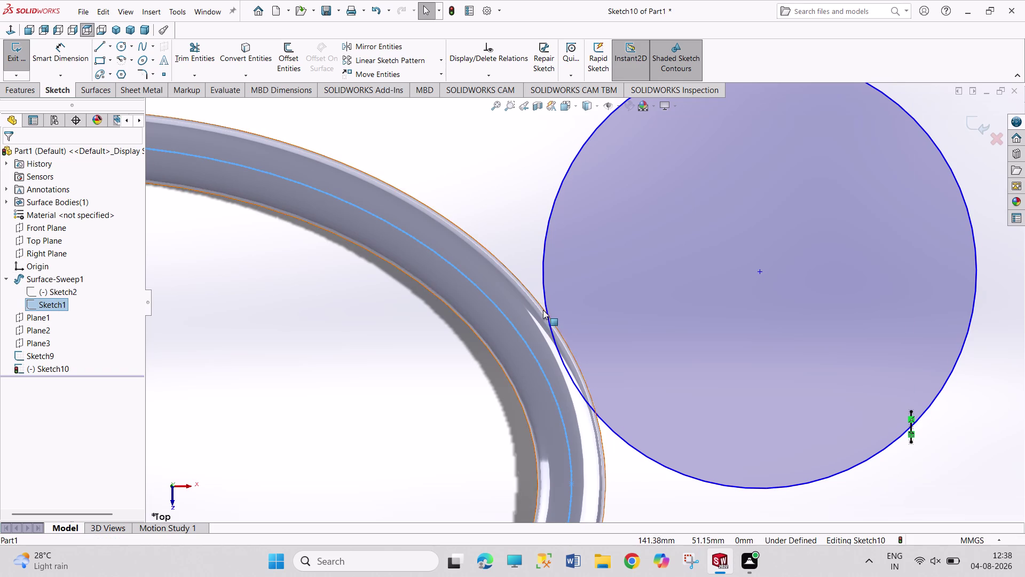
click(548, 311)
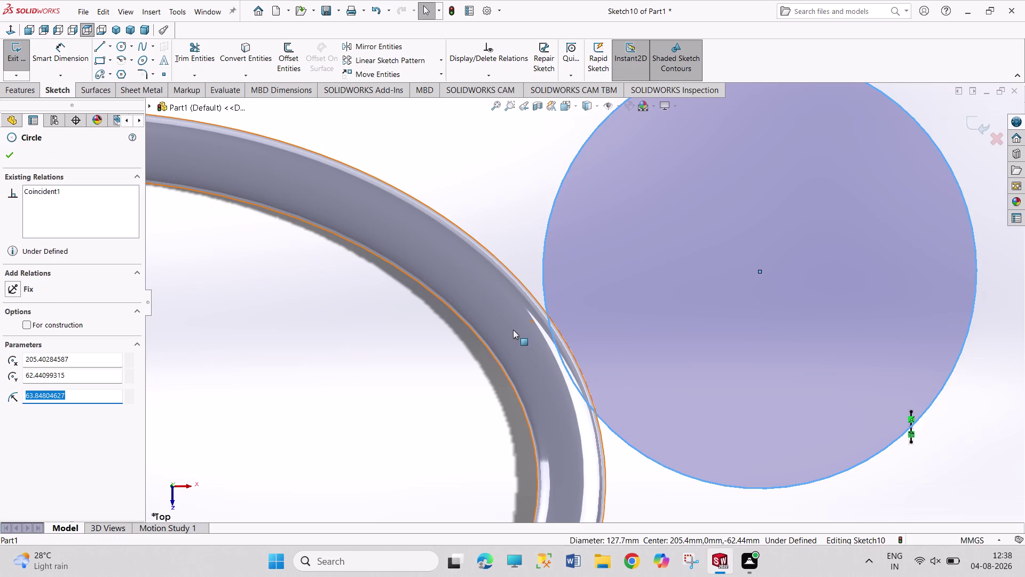
click(242, 289)
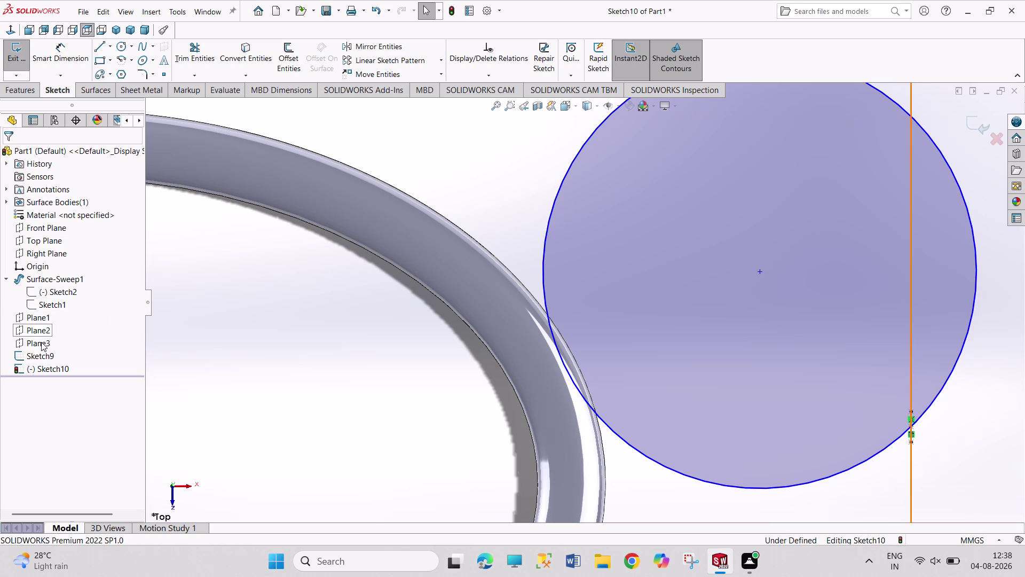
click(51, 302)
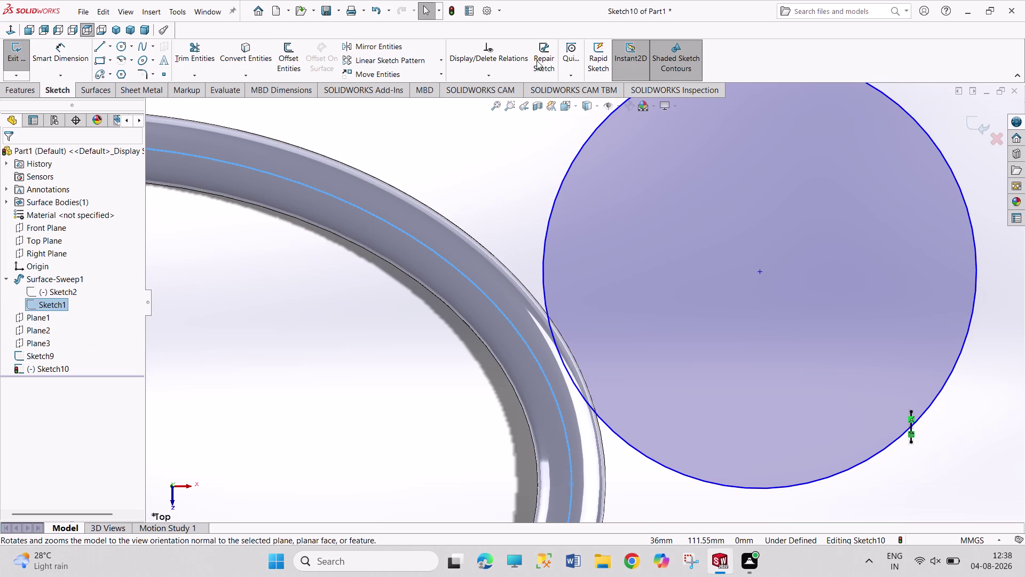
click(265, 55)
click(453, 150)
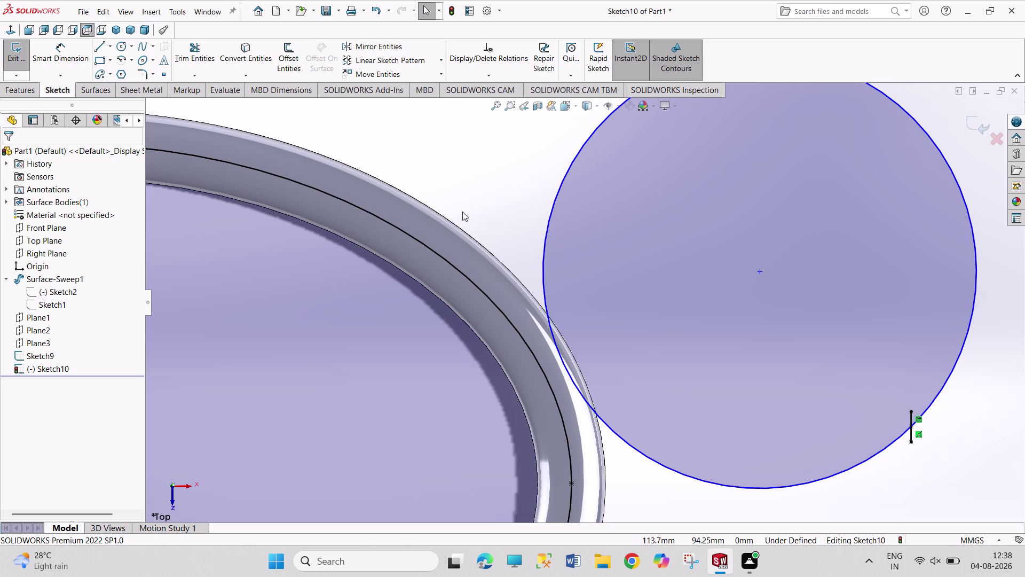
Make the small arc tangent to the projected path ellipse.
click(498, 311)
click(543, 295)
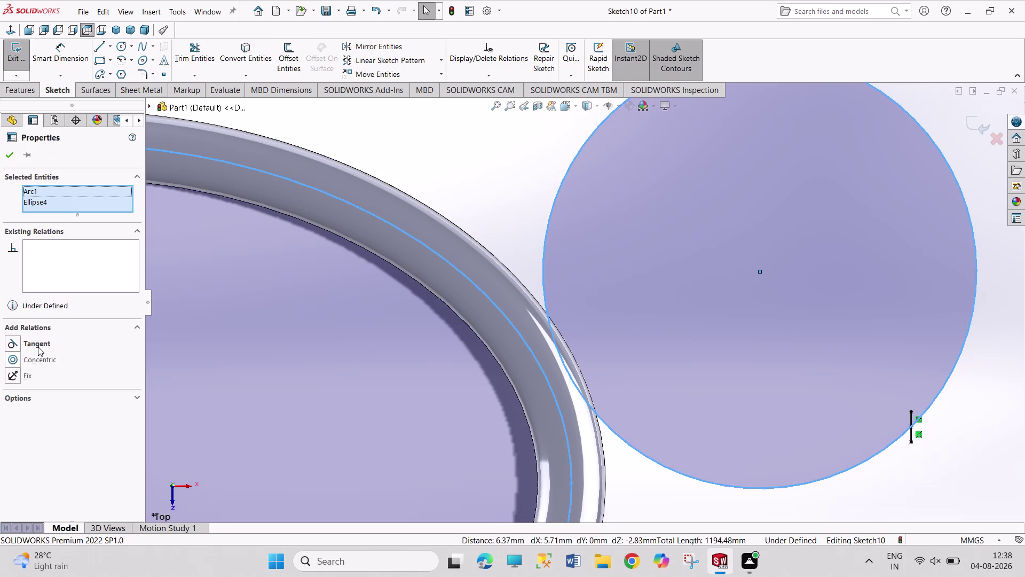
click(38, 347)
scroll(up, 3)
right_drag(794, 261, 790, 186)
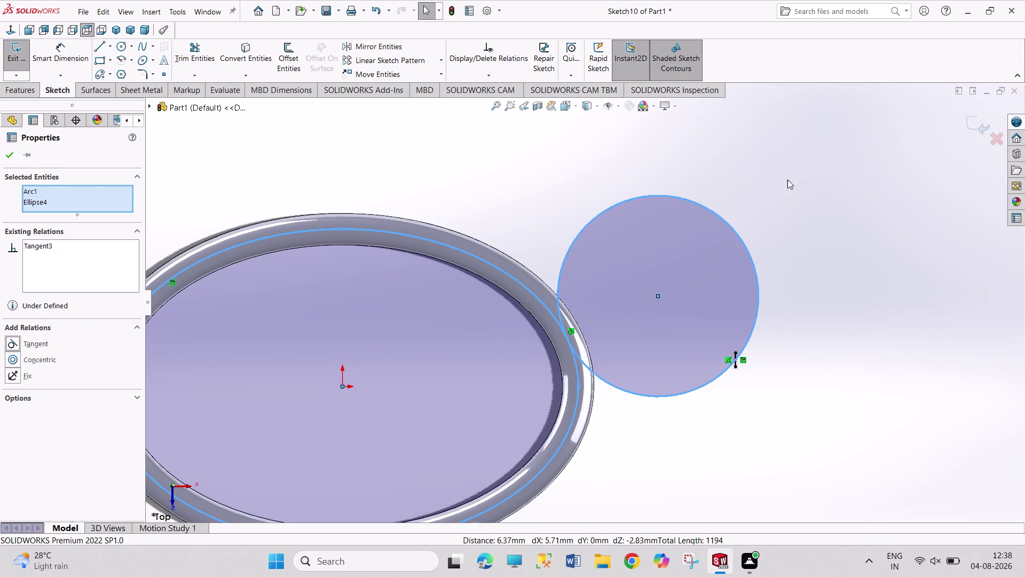
right_drag(790, 186, 789, 182)
right_drag(800, 232, 786, 129)
Dimension the large circle's diameter as 400 mm.
click(712, 211)
click(757, 178)
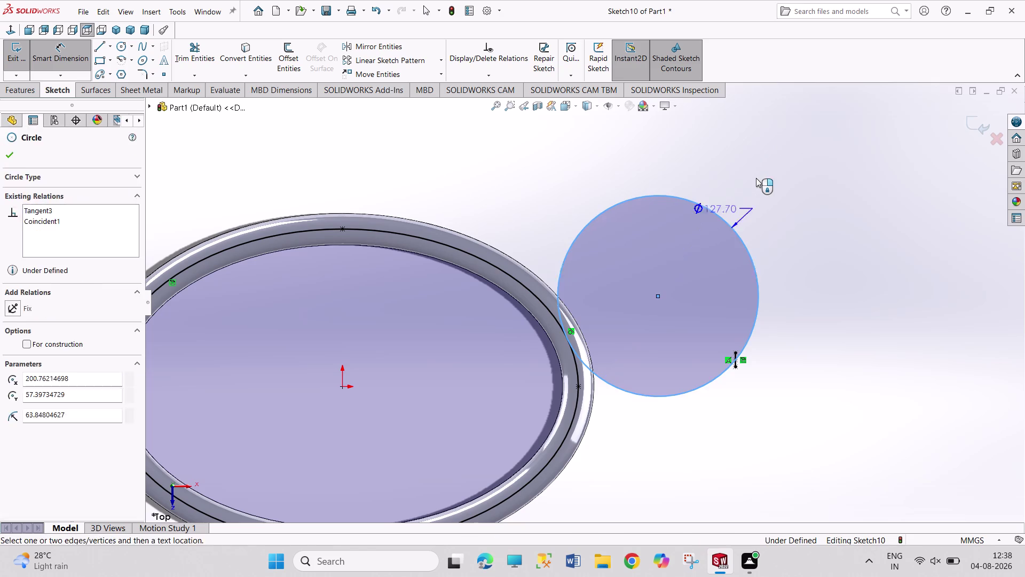
text(400)
key(Return)
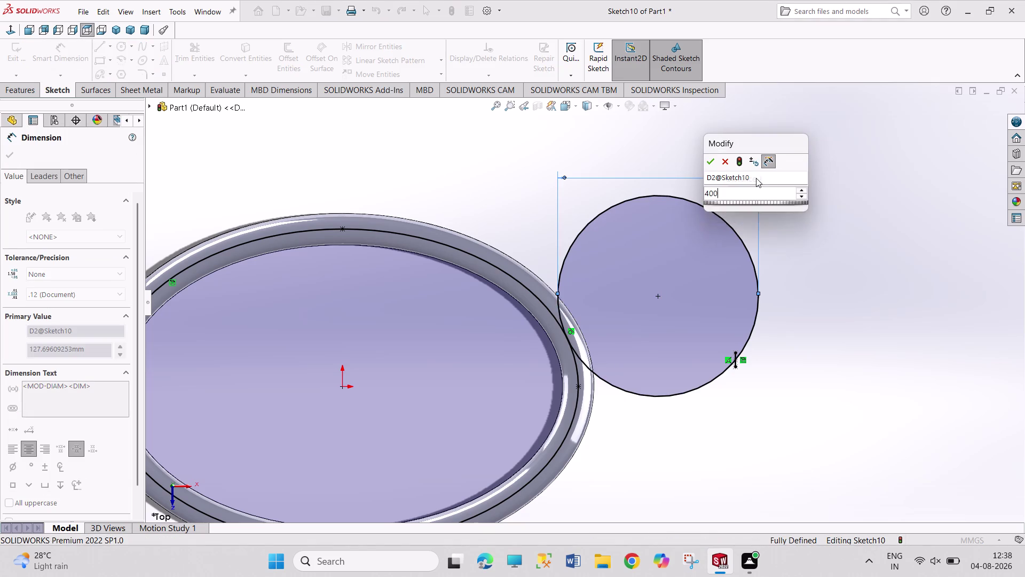
right_click(630, 391)
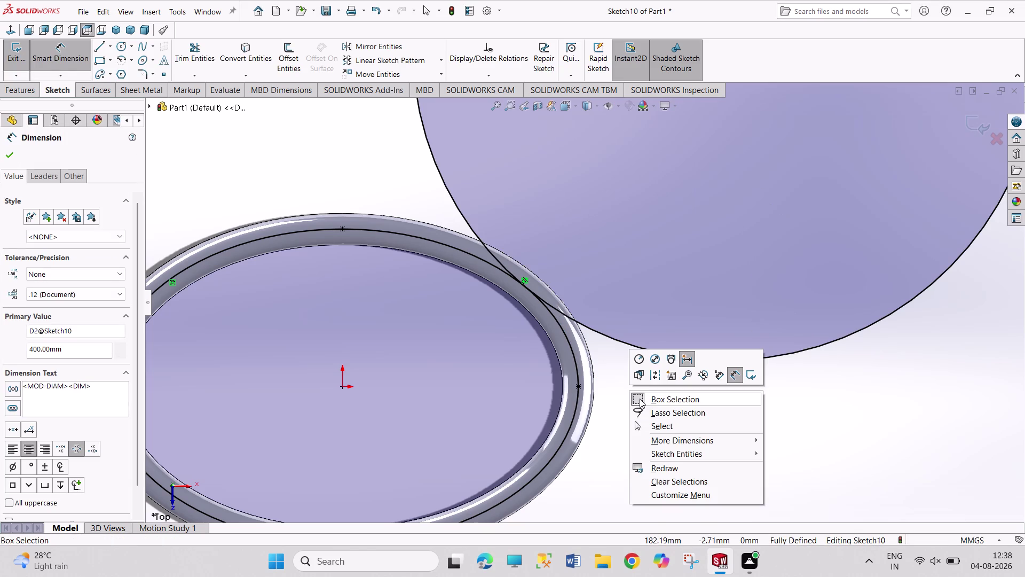
click(645, 431)
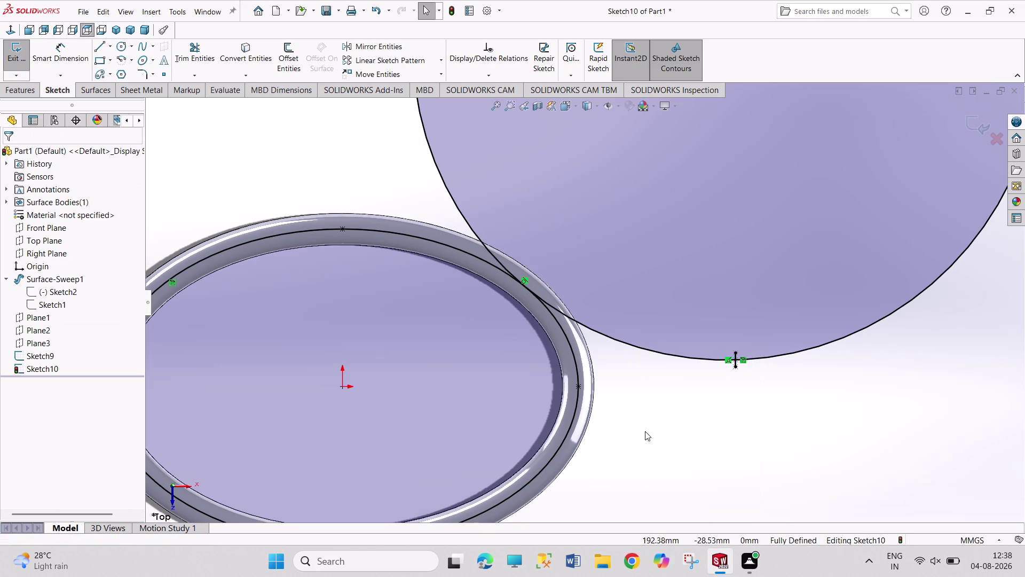
Convert the projected path ellipse and the 9 mm vertical line to construction geometry.
click(580, 402)
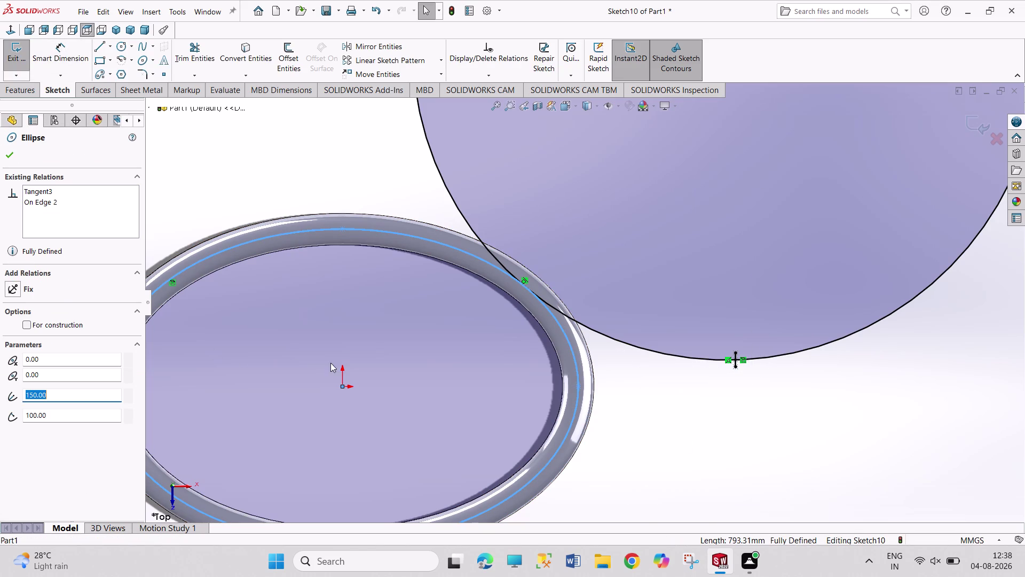
click(55, 321)
click(278, 191)
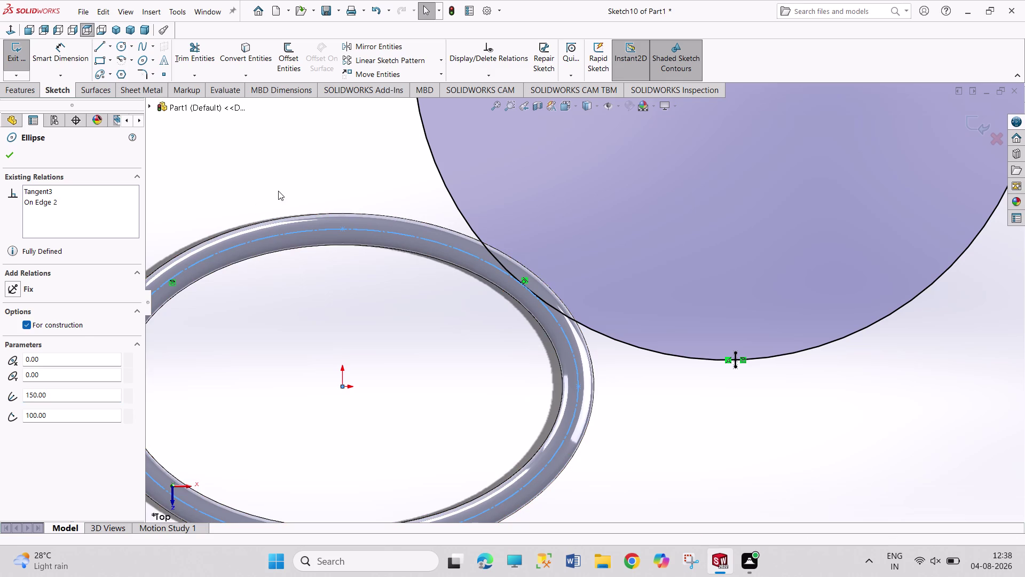
scroll(down, 3)
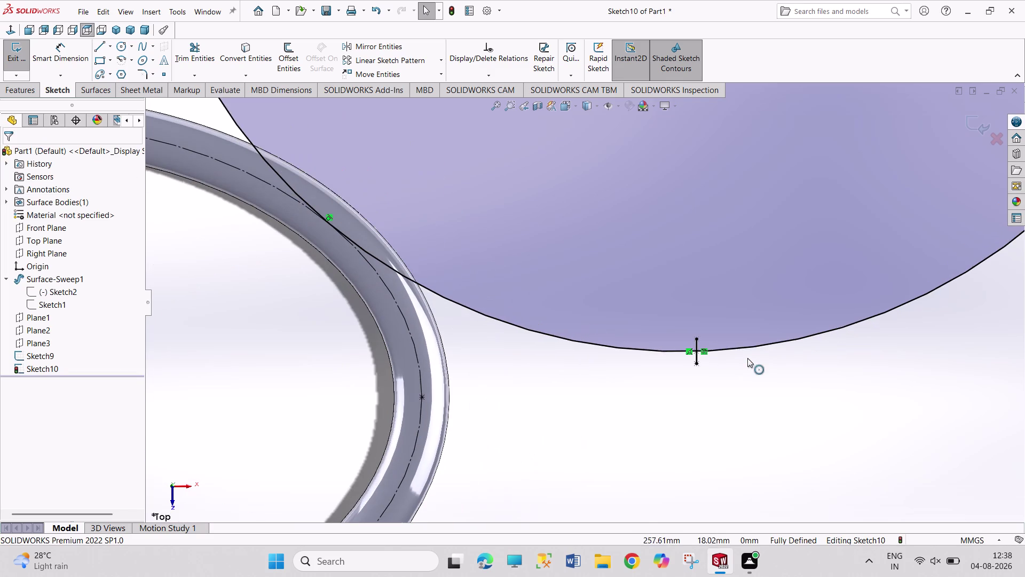
click(699, 359)
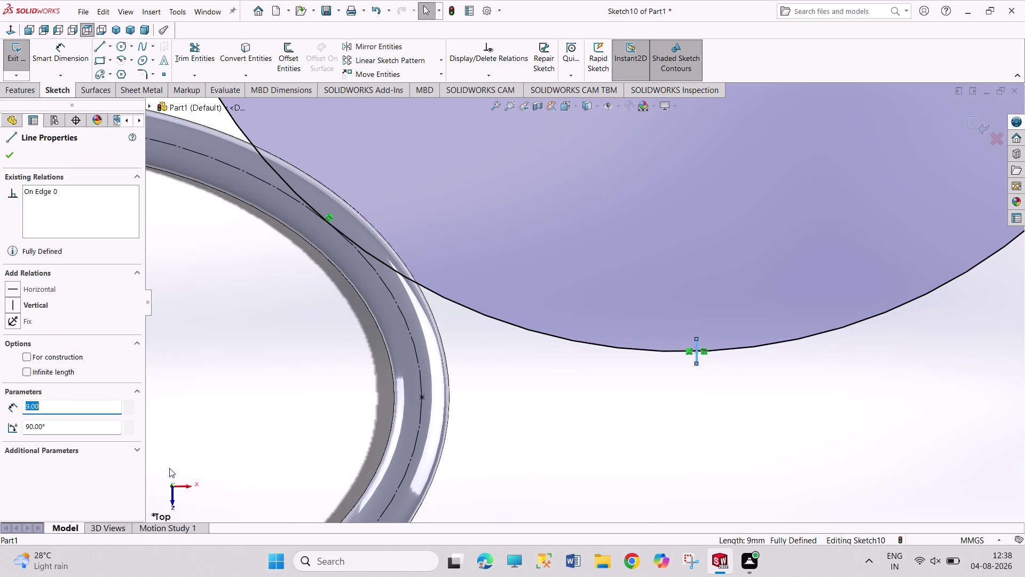
click(64, 359)
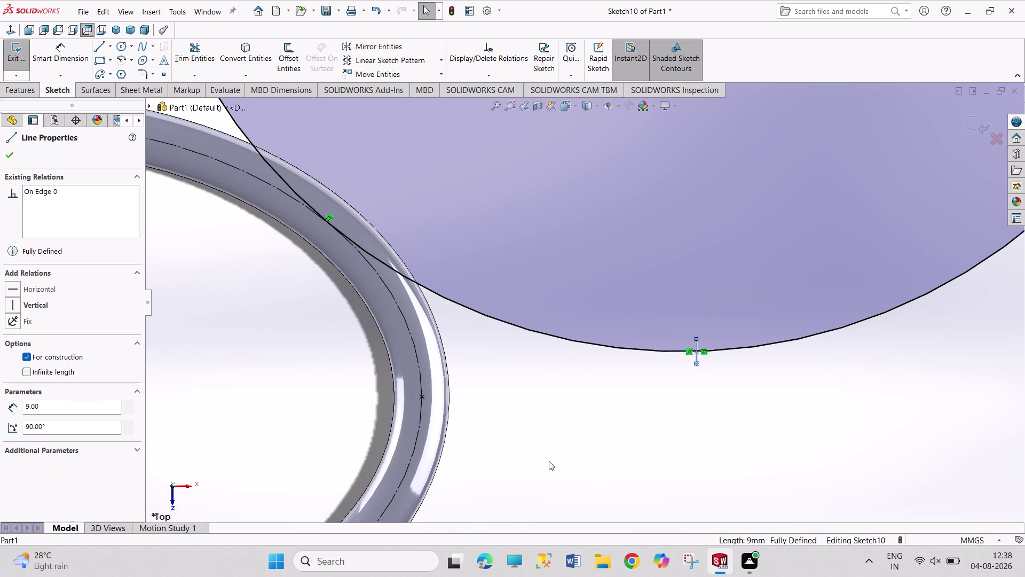
click(14, 154)
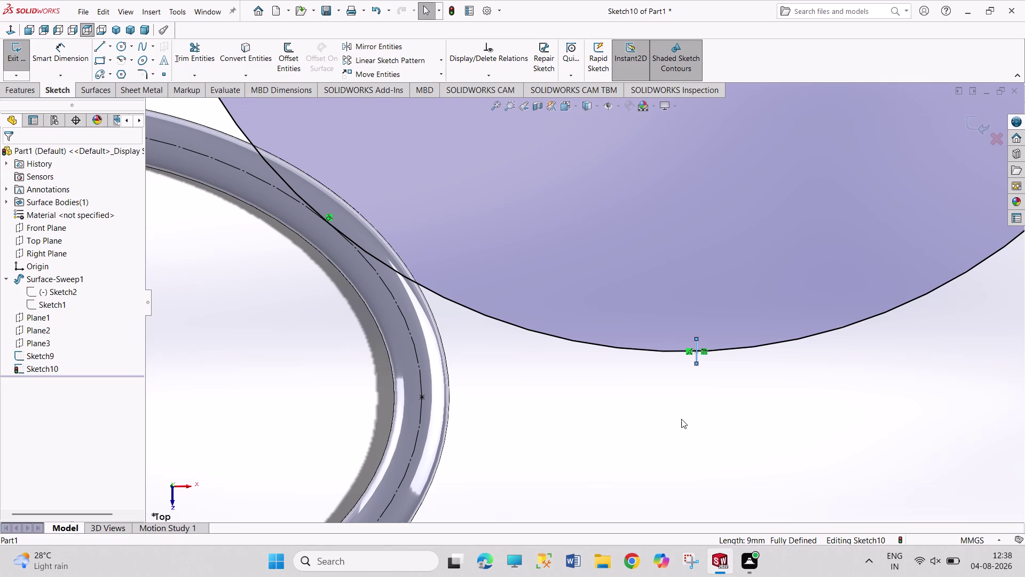
scroll(up, 3)
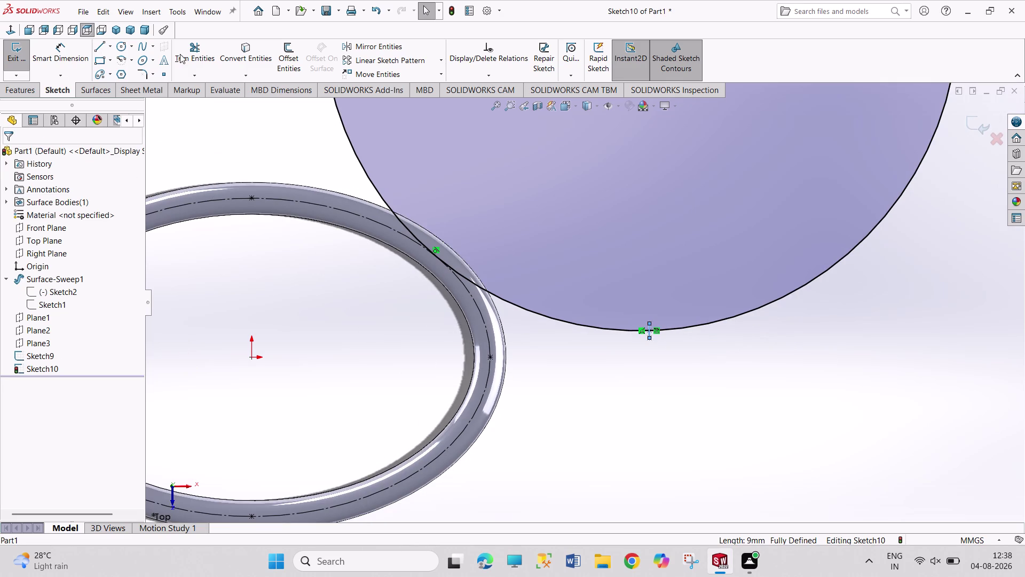
click(185, 51)
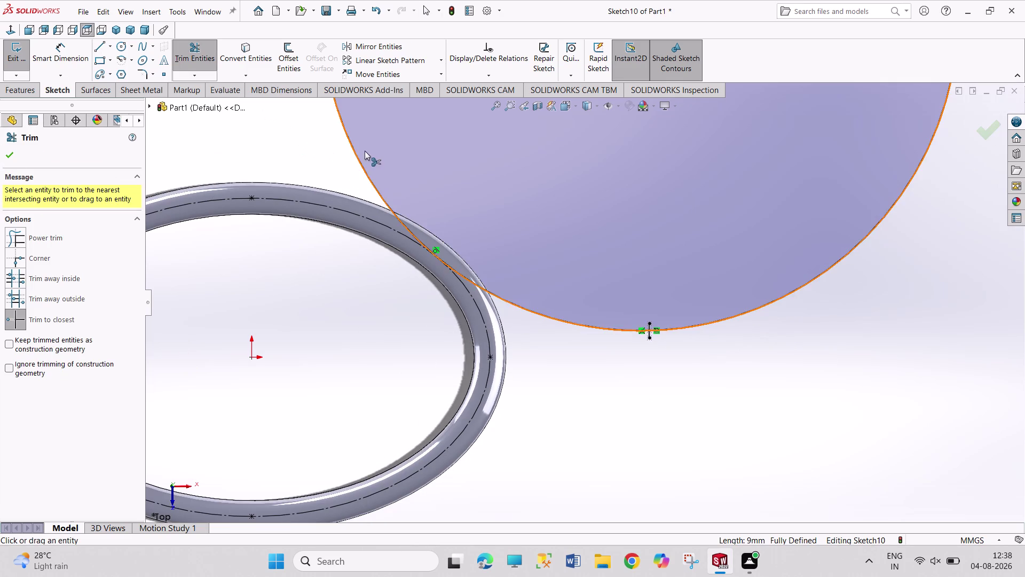
Trim away the unwanted part of the large circle and check the vertical line's relations.
click(354, 150)
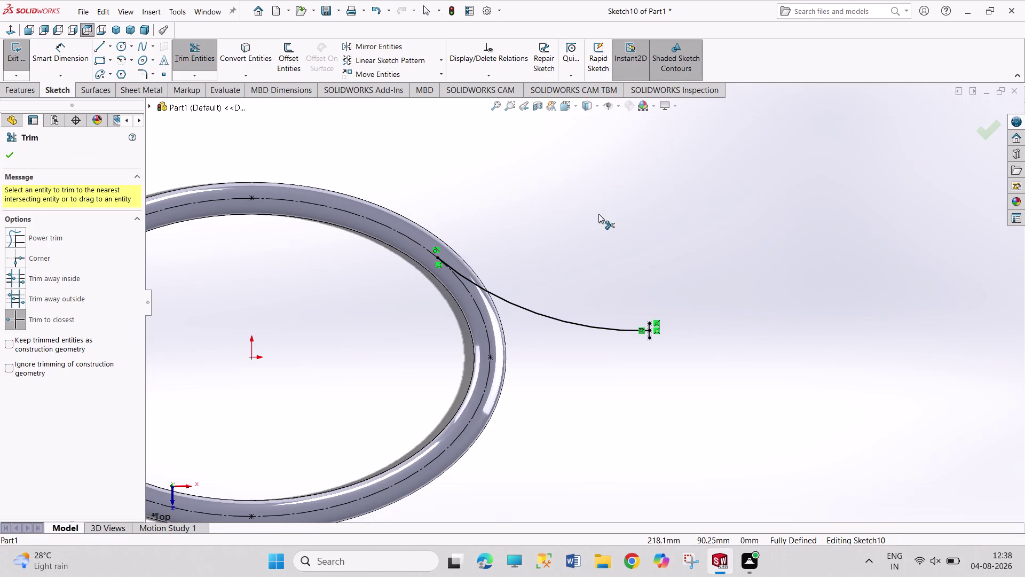
right_click(621, 238)
click(630, 273)
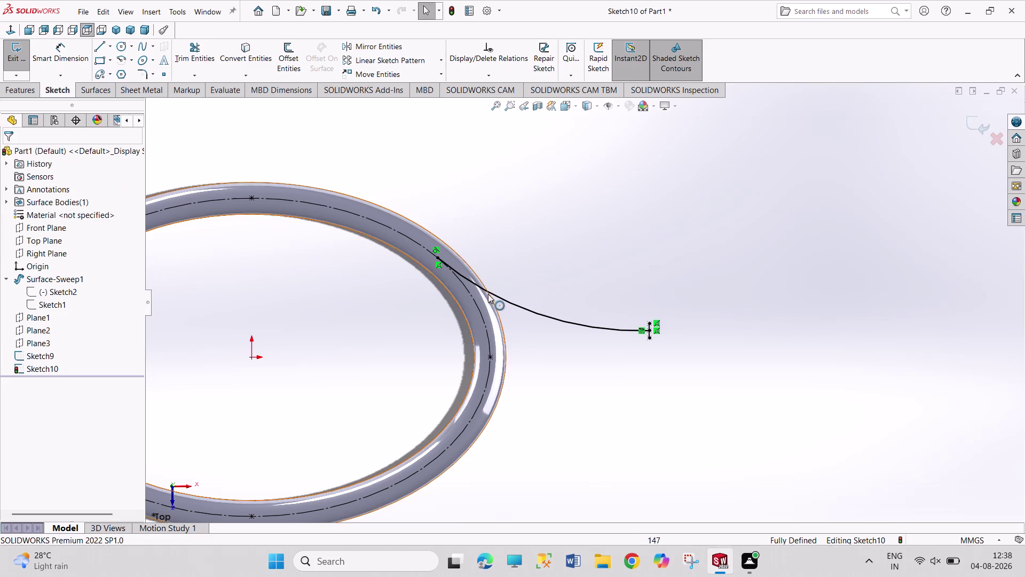
scroll(down, 3)
scroll(down, 3)
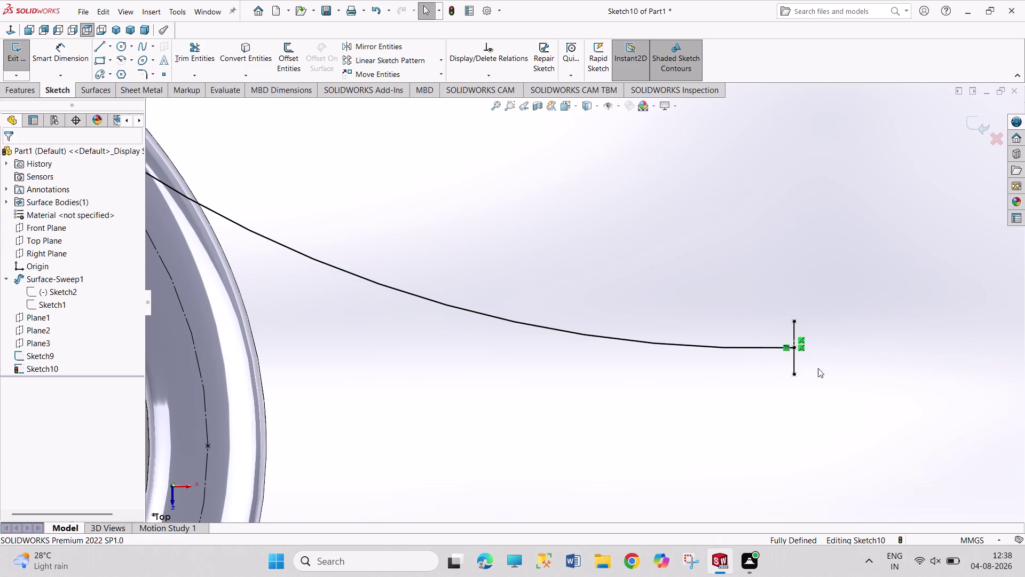
click(793, 362)
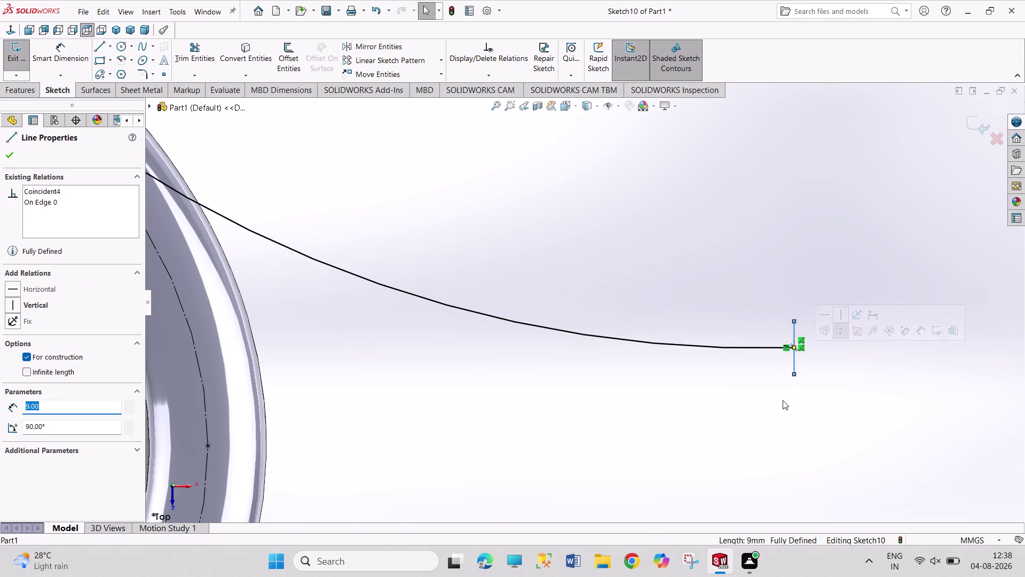
click(770, 411)
scroll(up, 3)
scroll(up, 3)
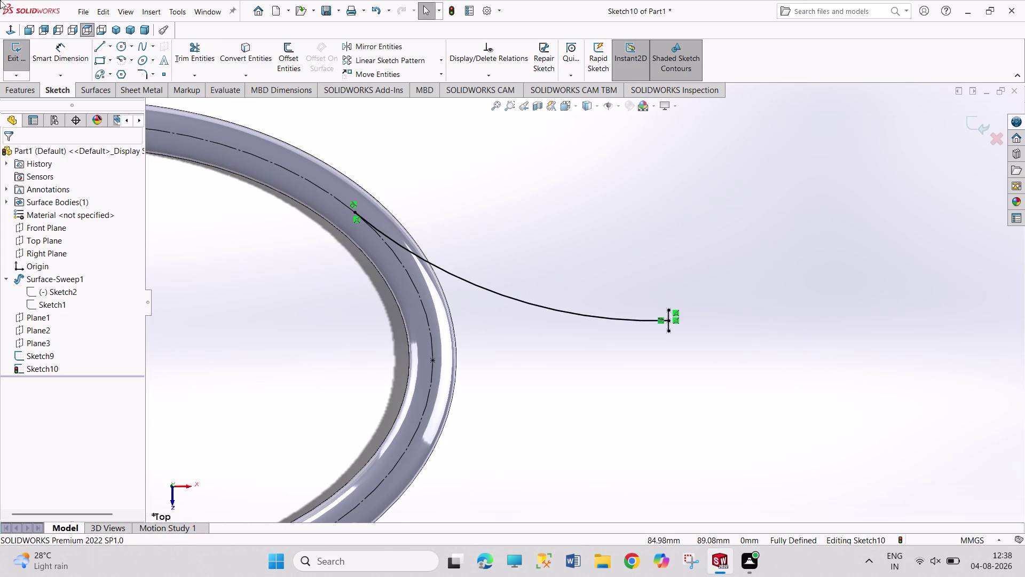
Exit Sketch10 and show the model in Isometric view.
click(16, 53)
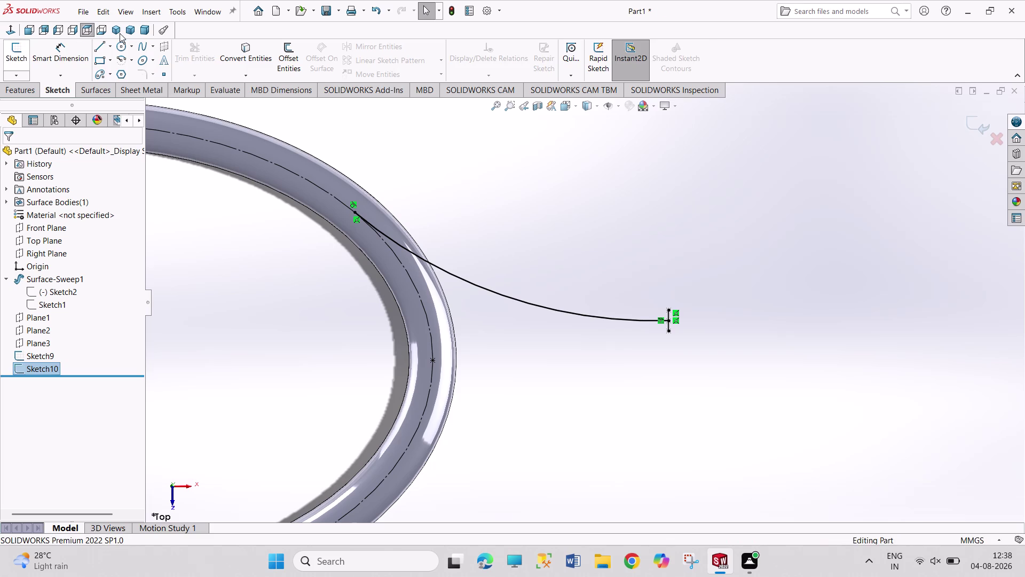
click(116, 33)
scroll(down, 3)
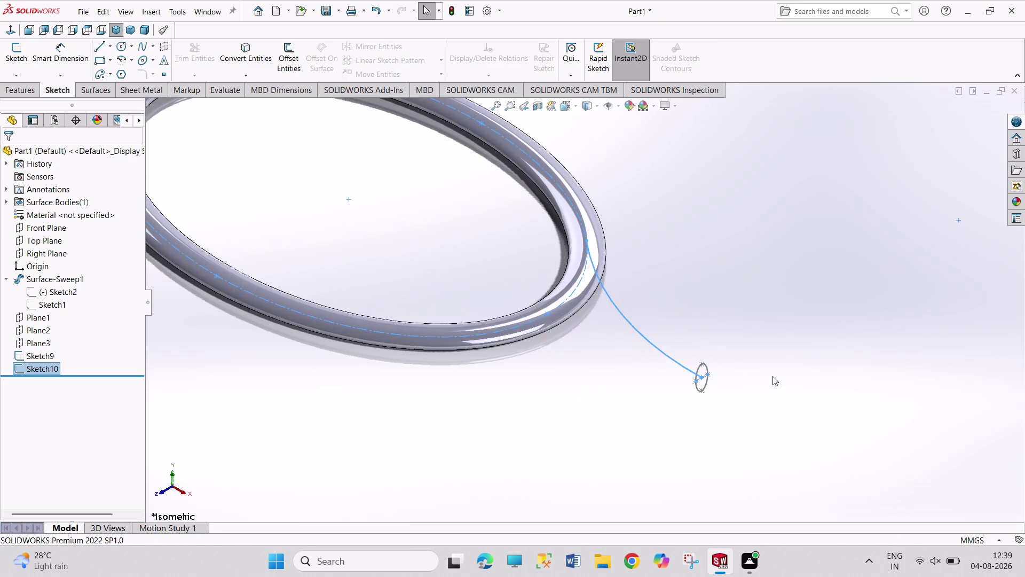
scroll(down, 3)
scroll(down, 3)
scroll(down, 3)
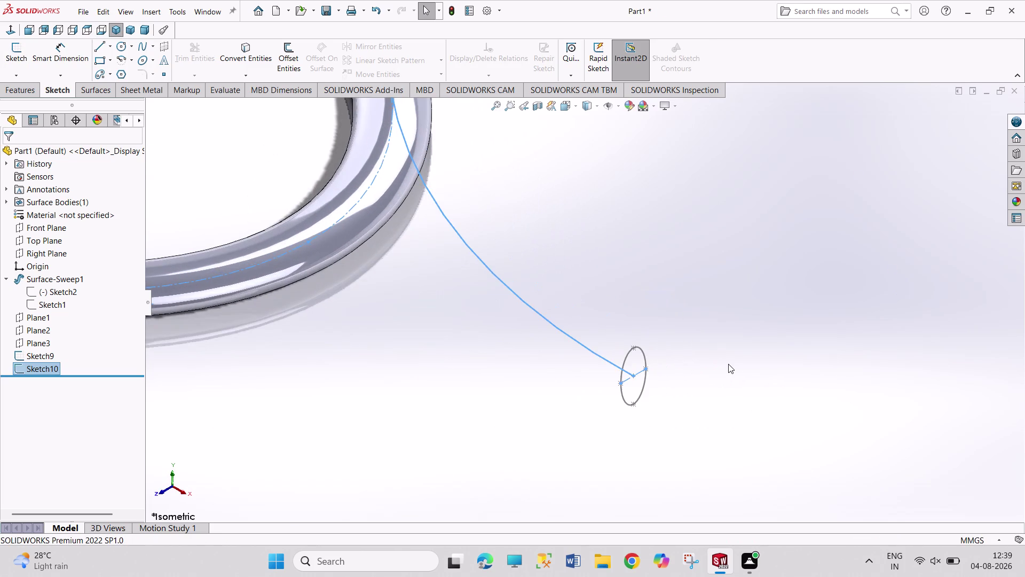
scroll(up, 3)
scroll(down, 3)
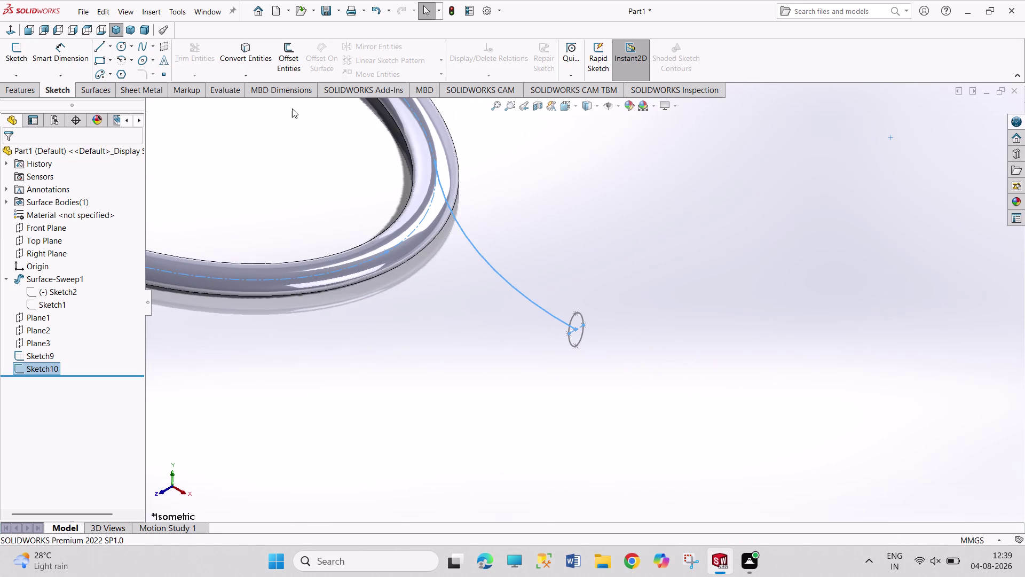
click(103, 90)
Sweep the small Sketch9 profile along the Sketch10 curve, replacing the wrongly picked profile, then inspect the tube.
click(84, 62)
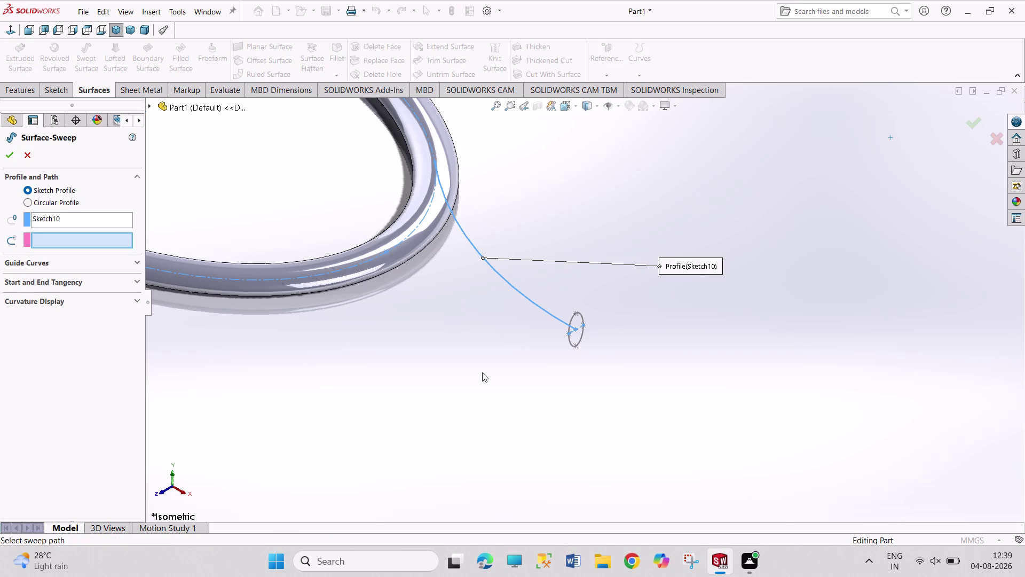
right_click(78, 218)
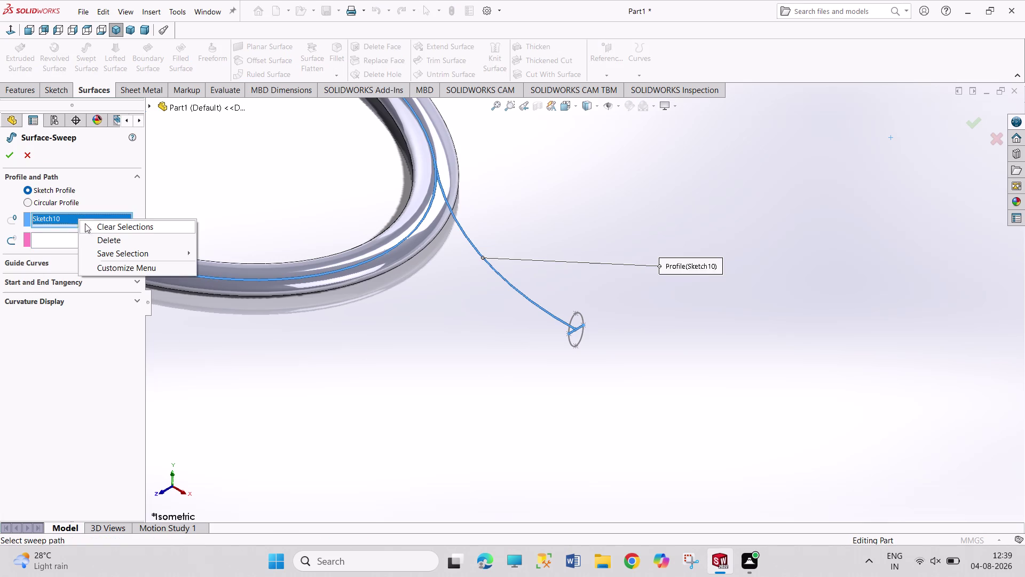
click(90, 227)
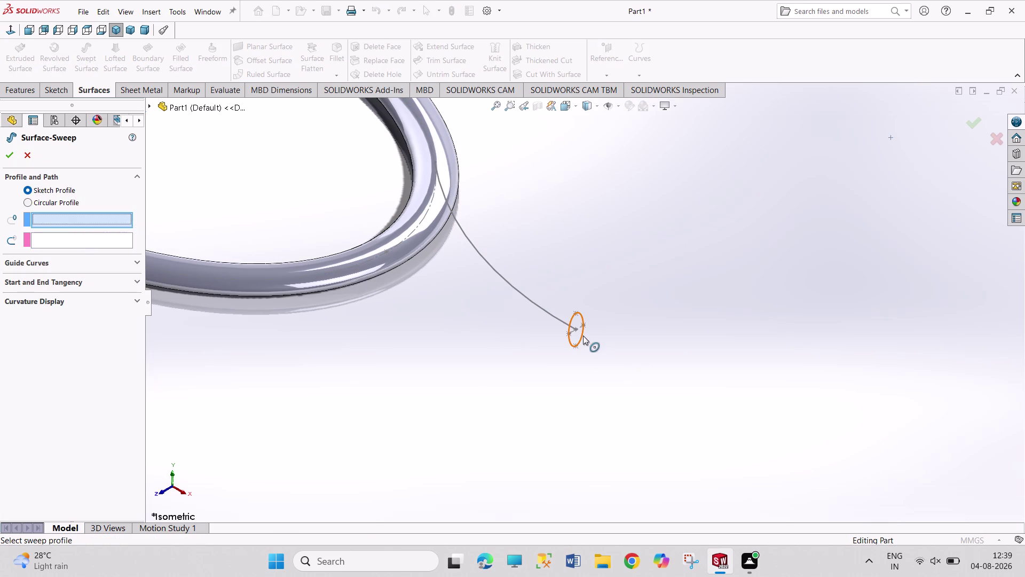
click(583, 335)
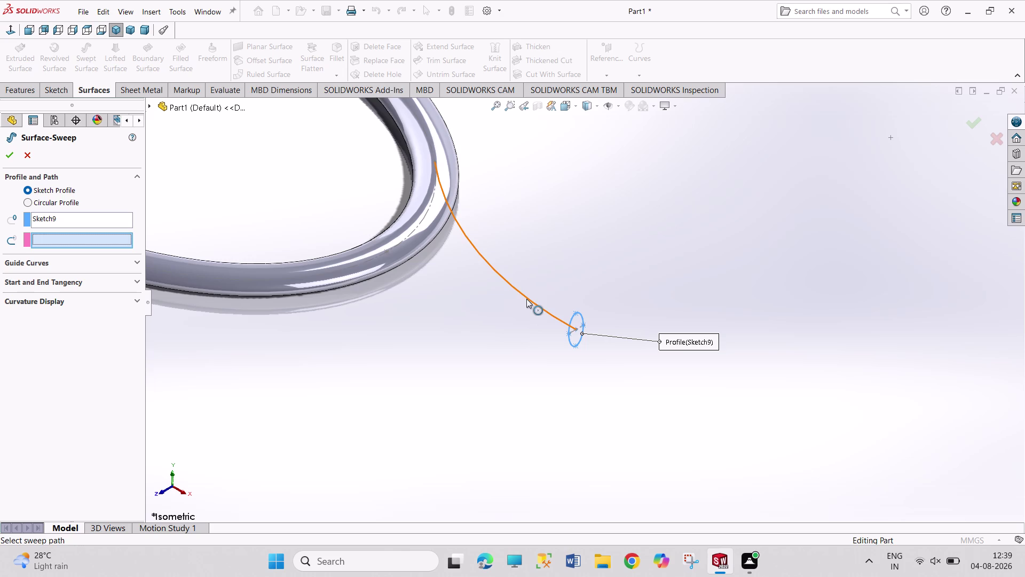
click(527, 299)
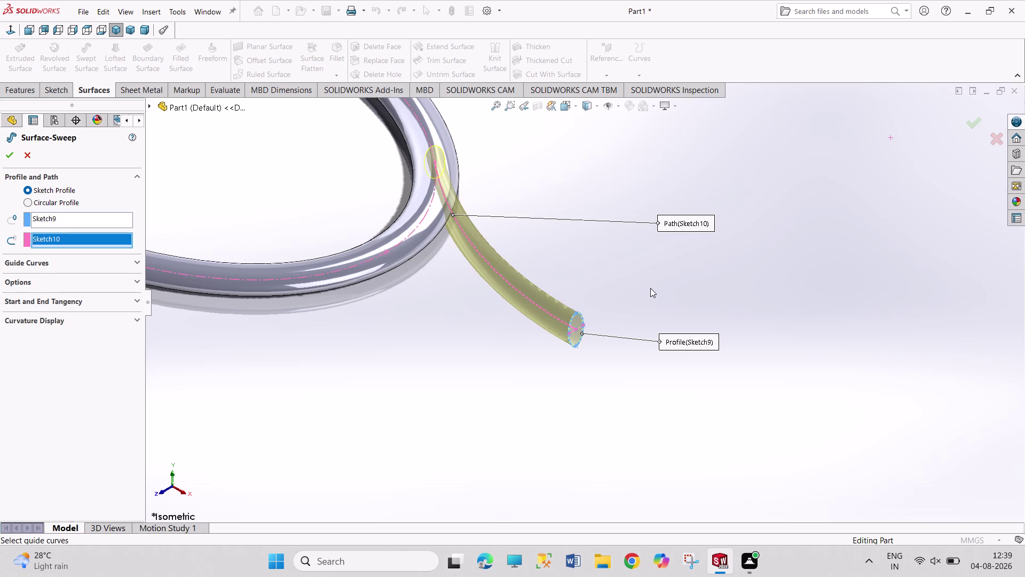
click(15, 159)
click(446, 401)
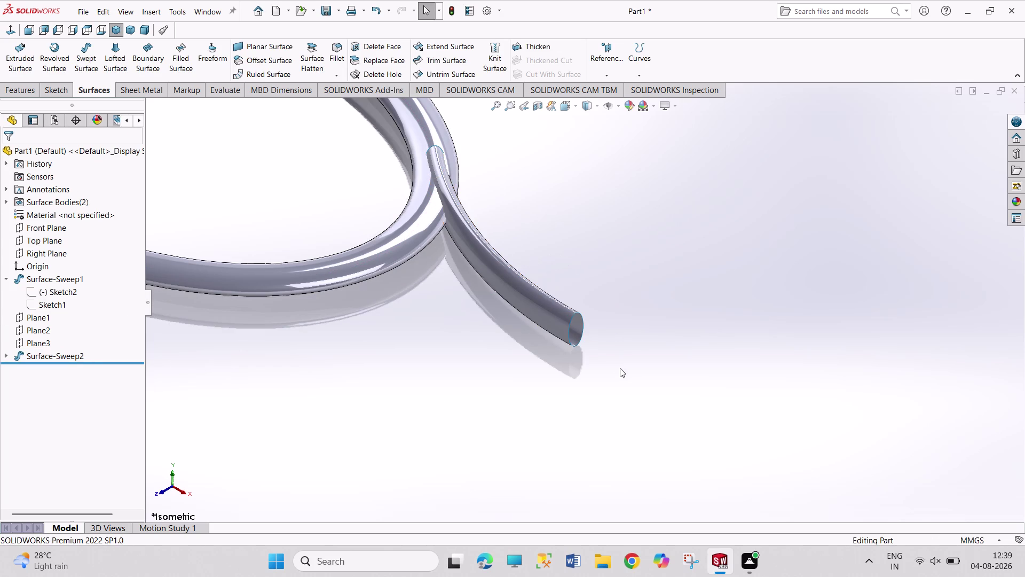
middle_drag(608, 364, 525, 330)
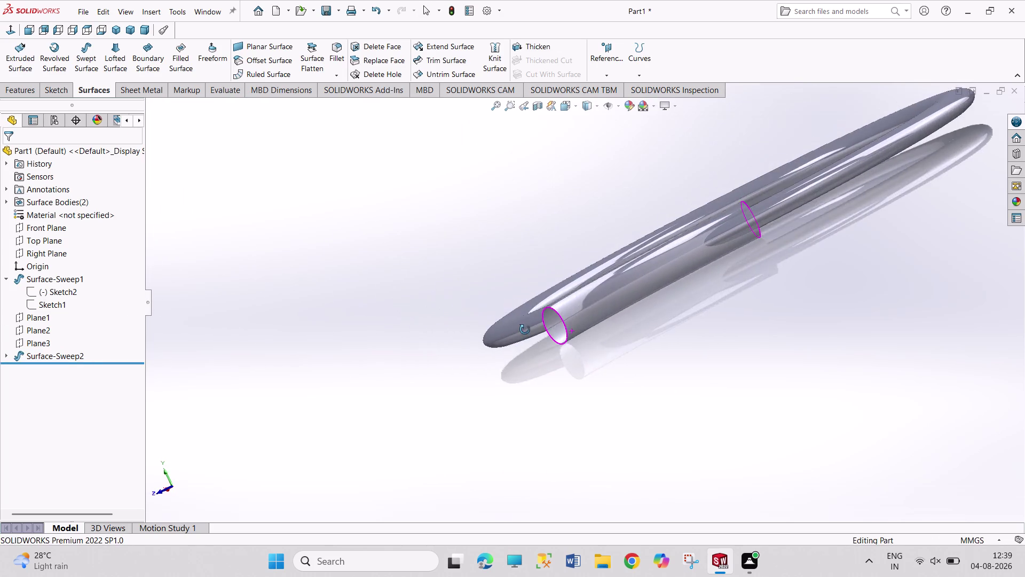
middle_drag(525, 330, 616, 366)
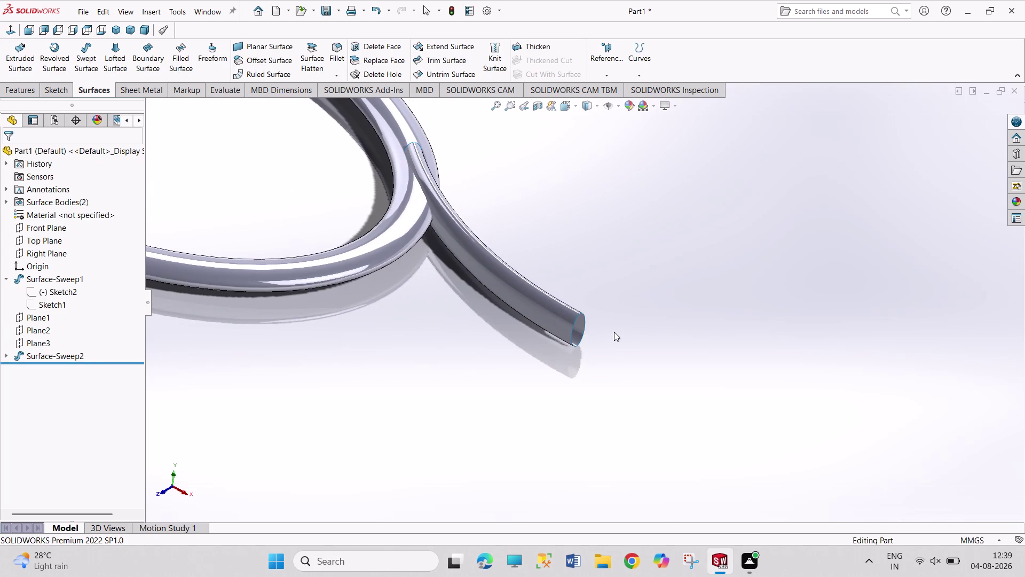
middle_drag(680, 372, 641, 353)
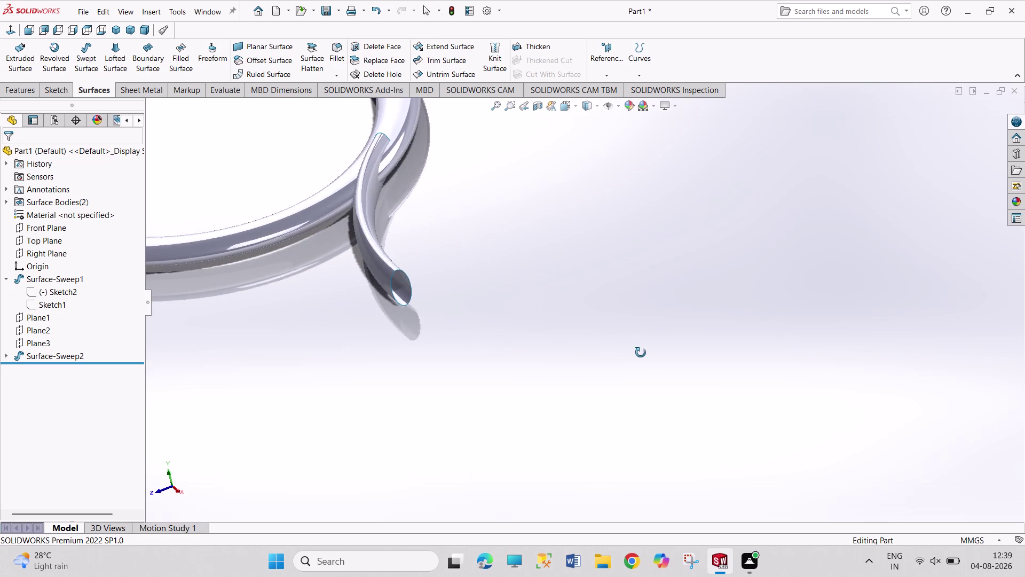
middle_drag(641, 353, 641, 355)
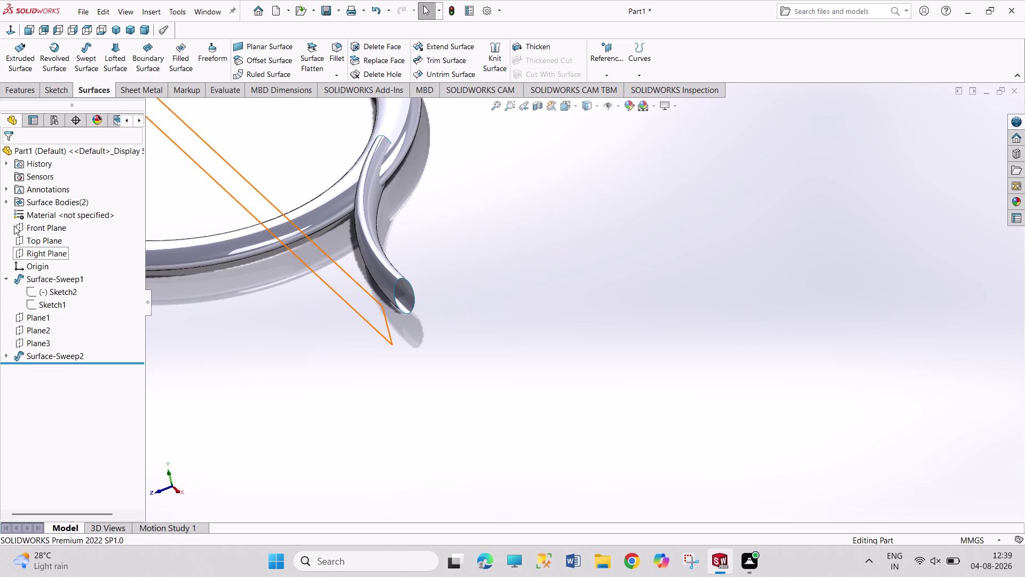
click(50, 273)
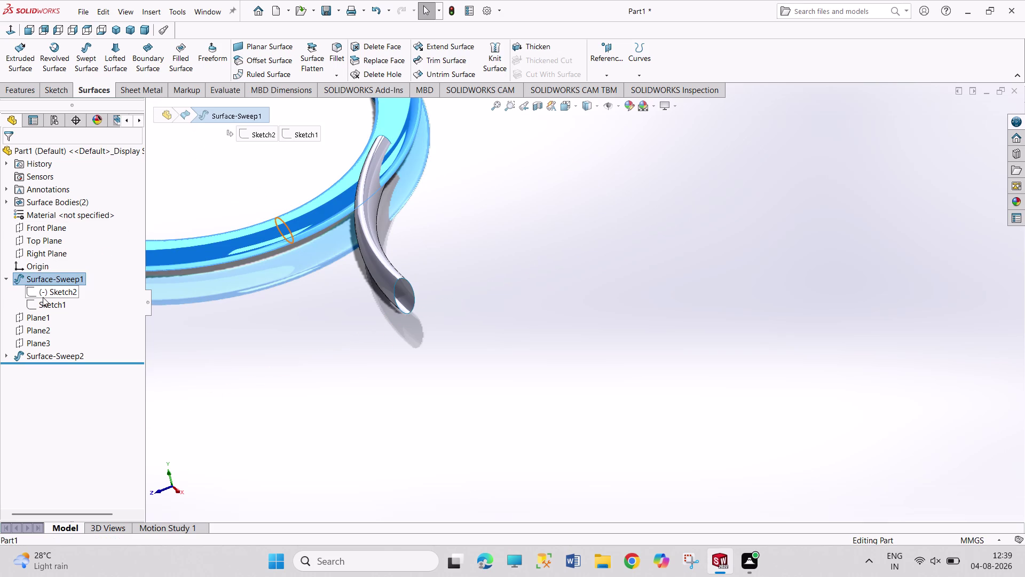
Open the first sweep's profile sketch, Sketch2, for editing.
click(42, 290)
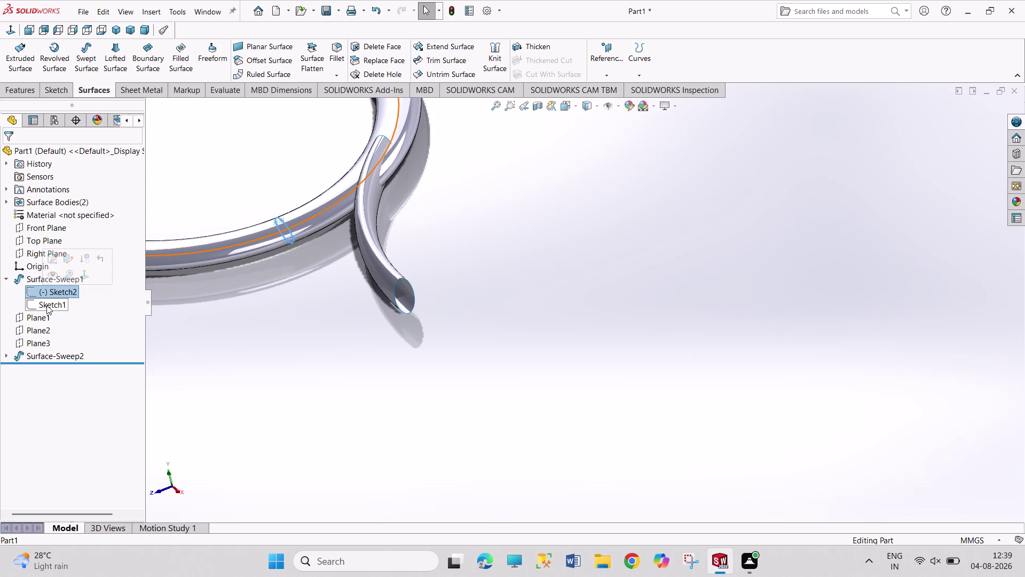
click(47, 305)
click(42, 290)
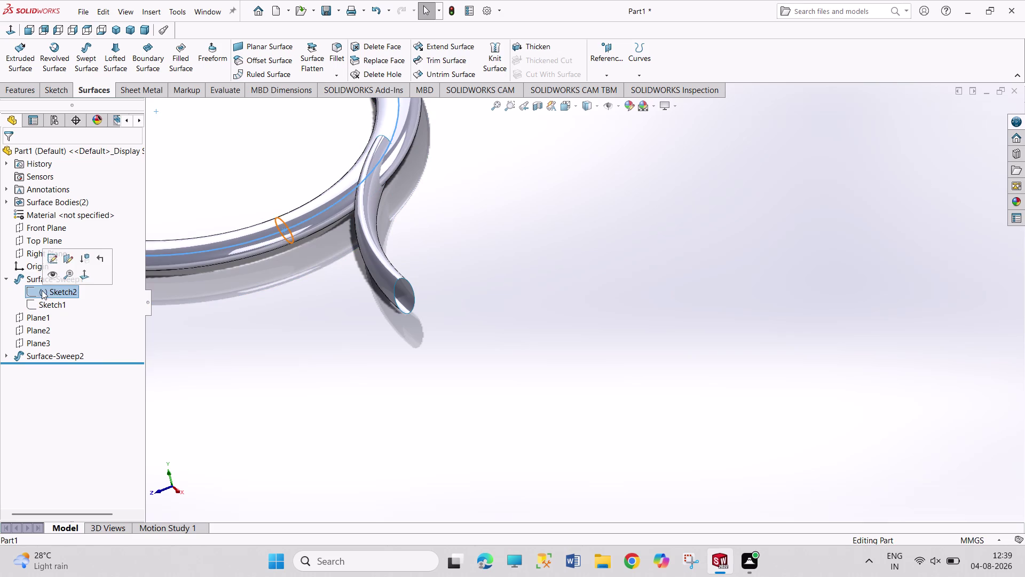
click(48, 258)
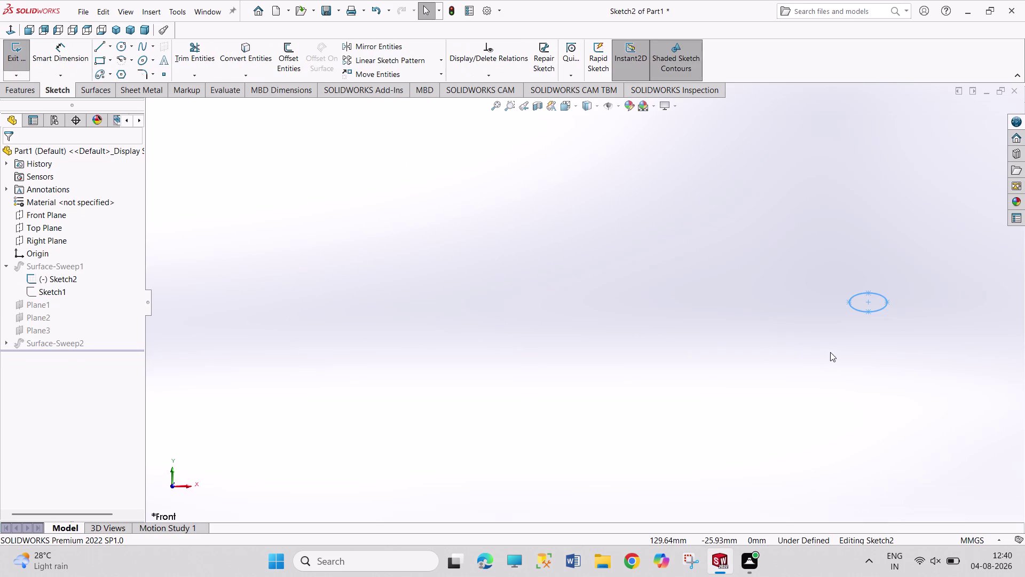
scroll(up, 3)
scroll(down, 3)
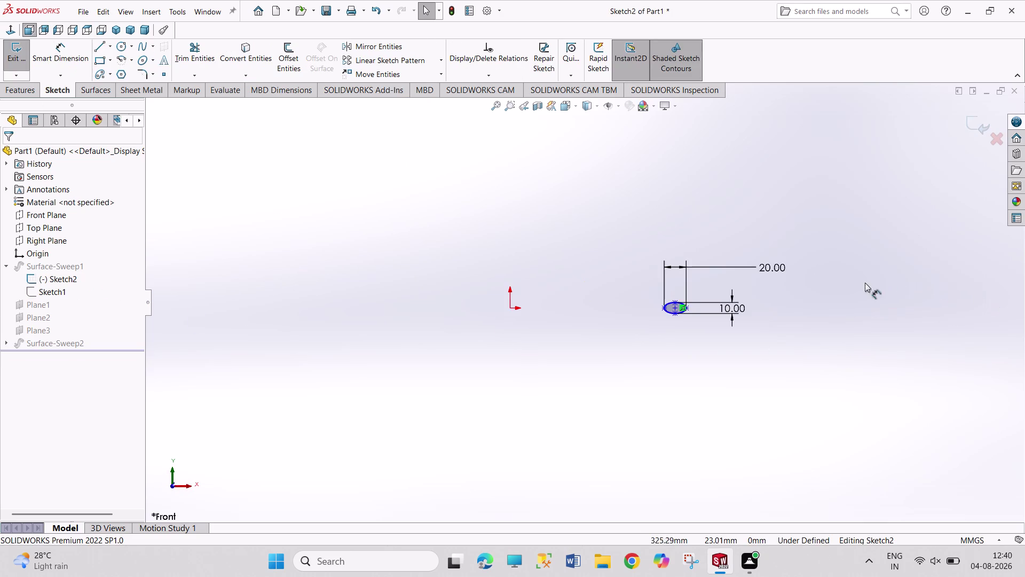
scroll(down, 3)
Set the profile ellipse to 20 mm tall and 10 mm wide, then exit the sketch.
double_click(688, 311)
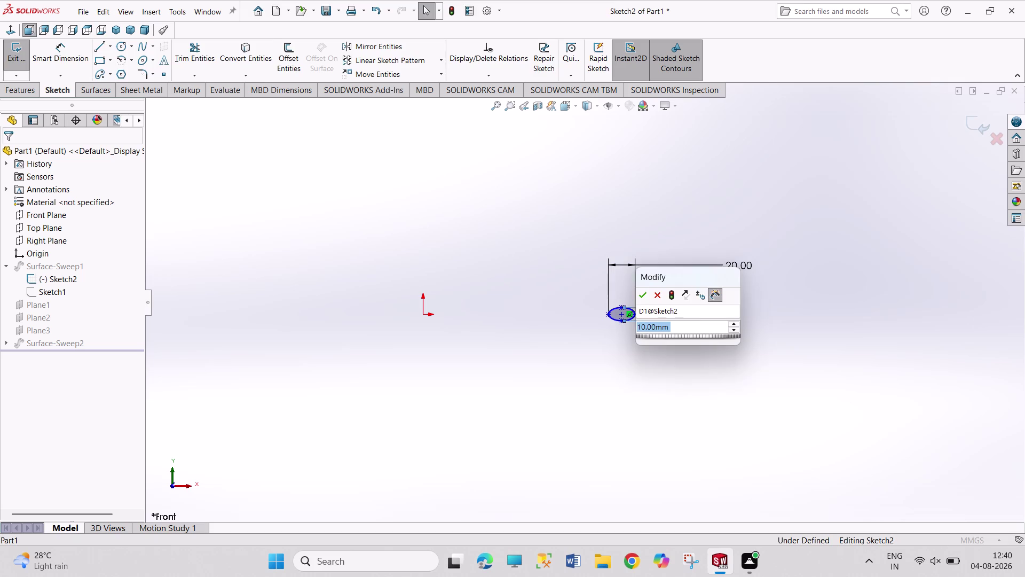
text(20)
key(Return)
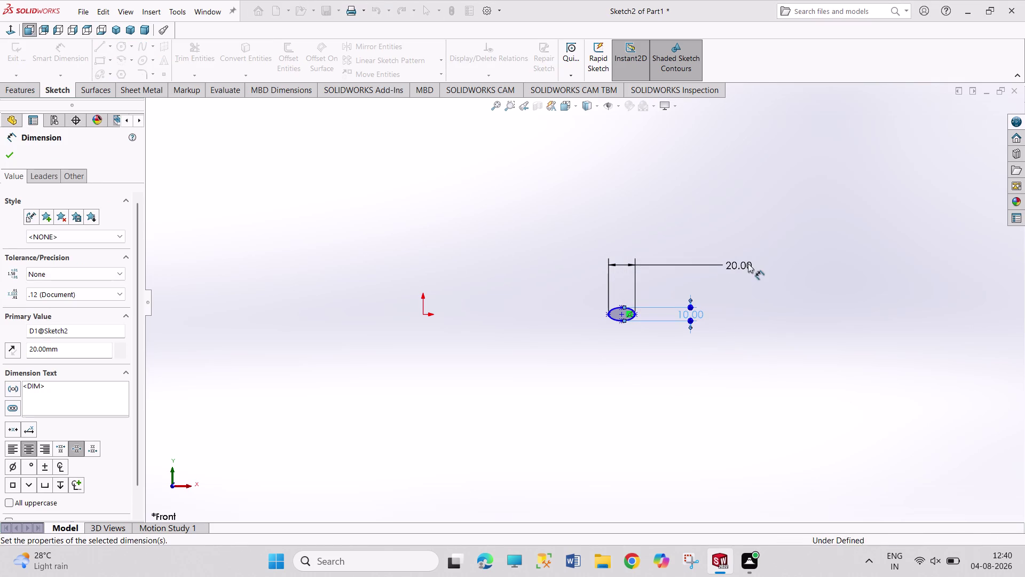
double_click(745, 262)
text(10)
key(Return)
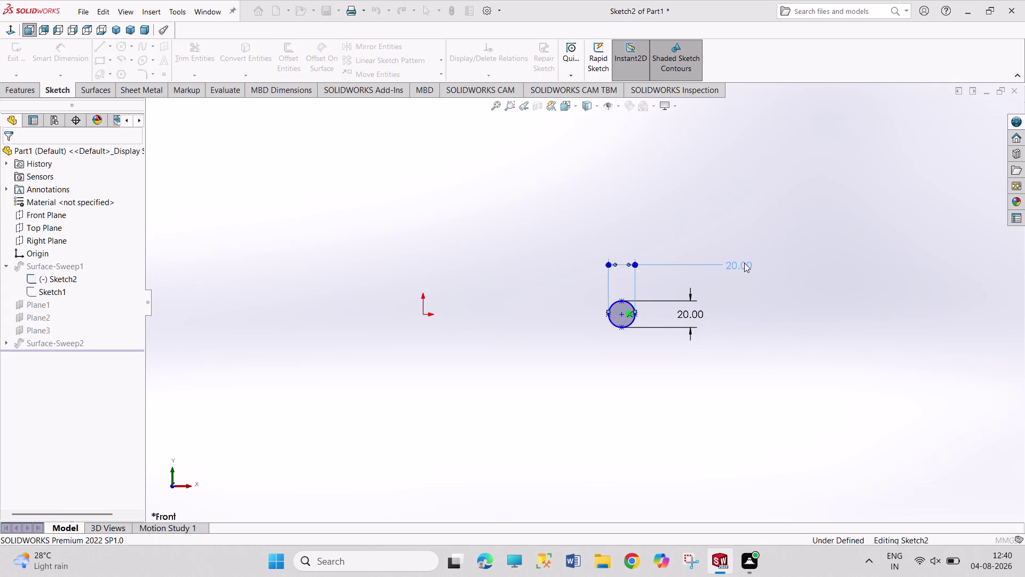
click(440, 221)
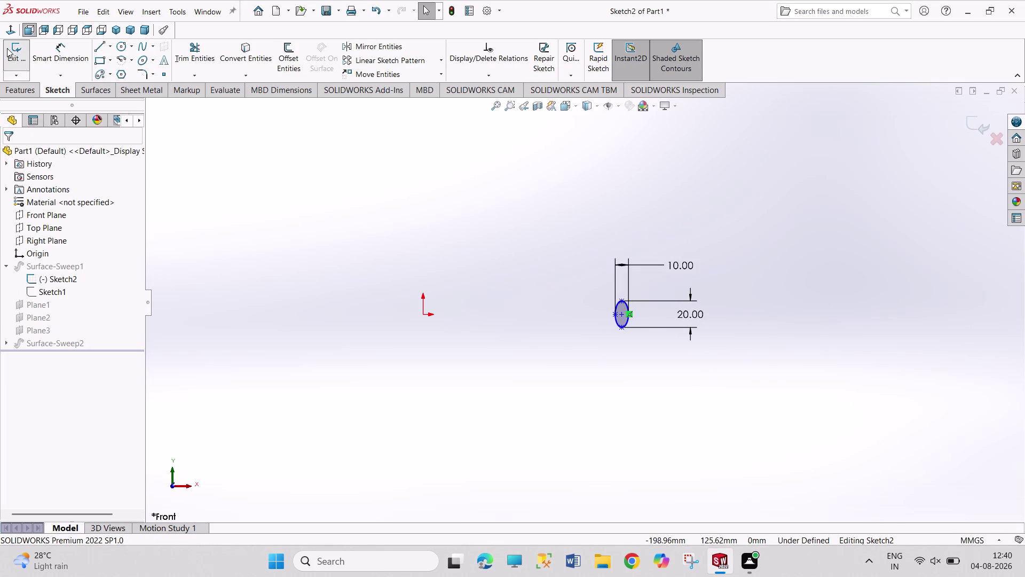
click(11, 47)
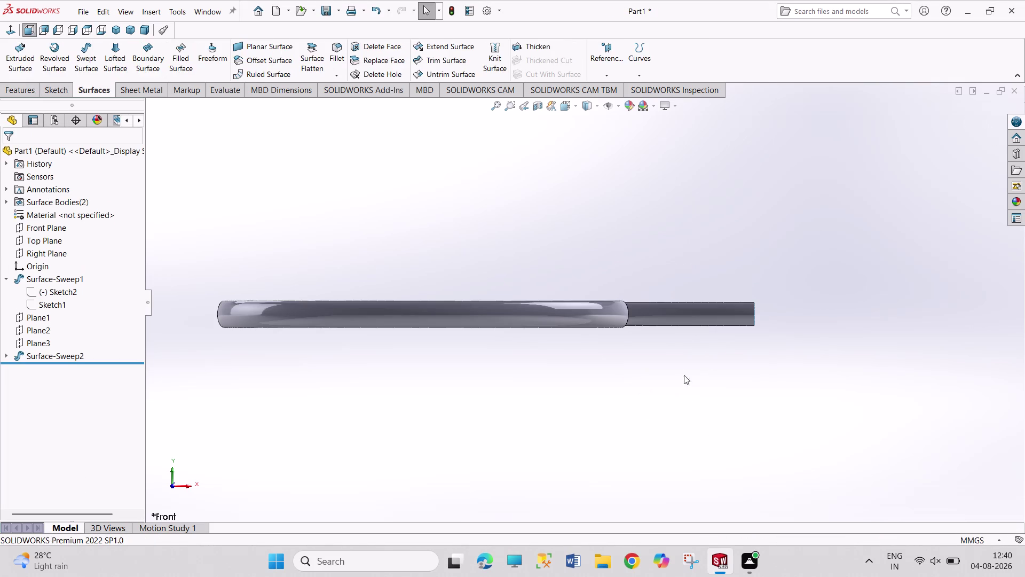
Switch to Isometric view and select Surface-Sweep2 in the feature tree.
click(116, 31)
scroll(down, 3)
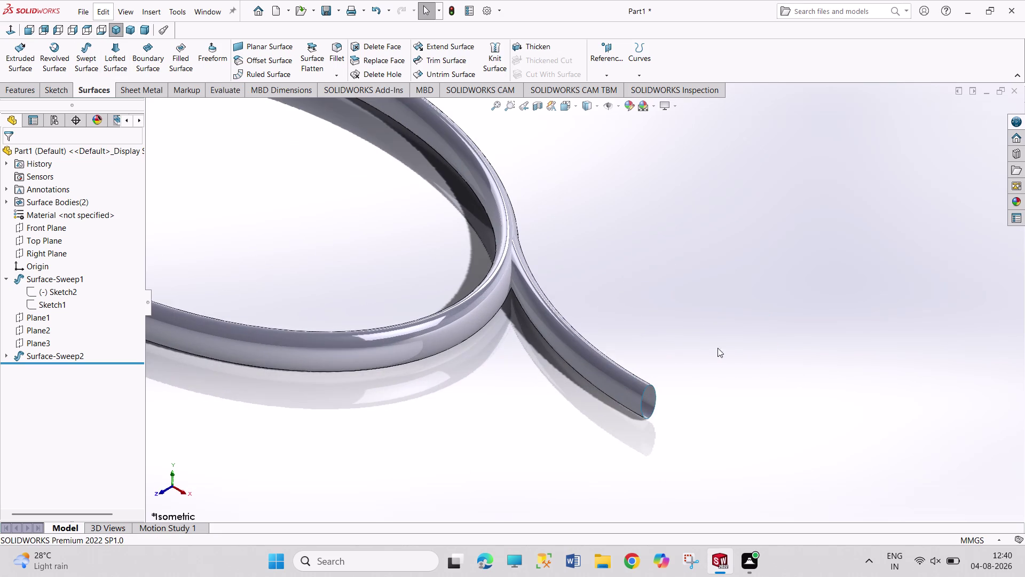
scroll(down, 3)
scroll(up, 3)
scroll(up, 3)
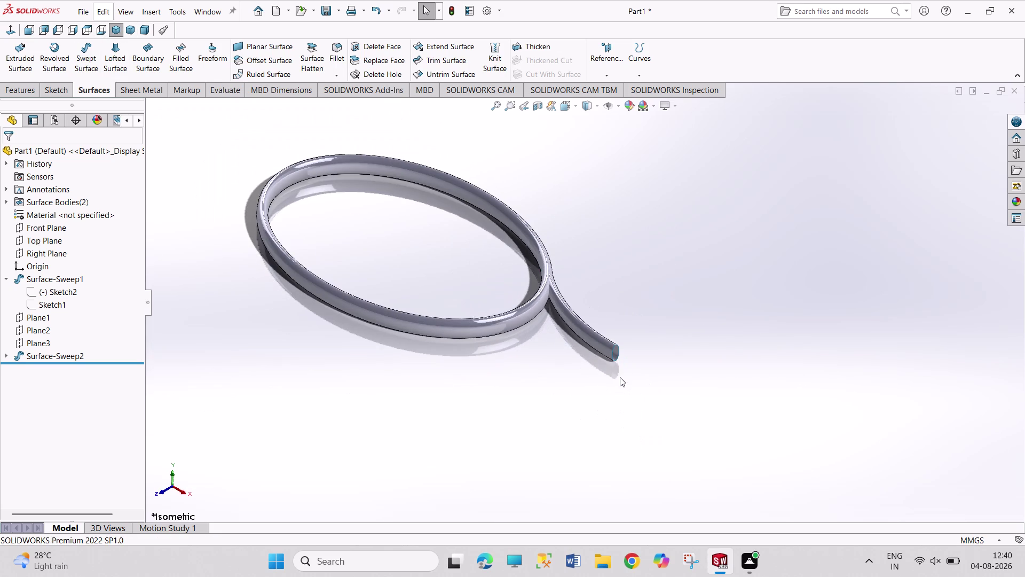
scroll(up, 3)
scroll(down, 3)
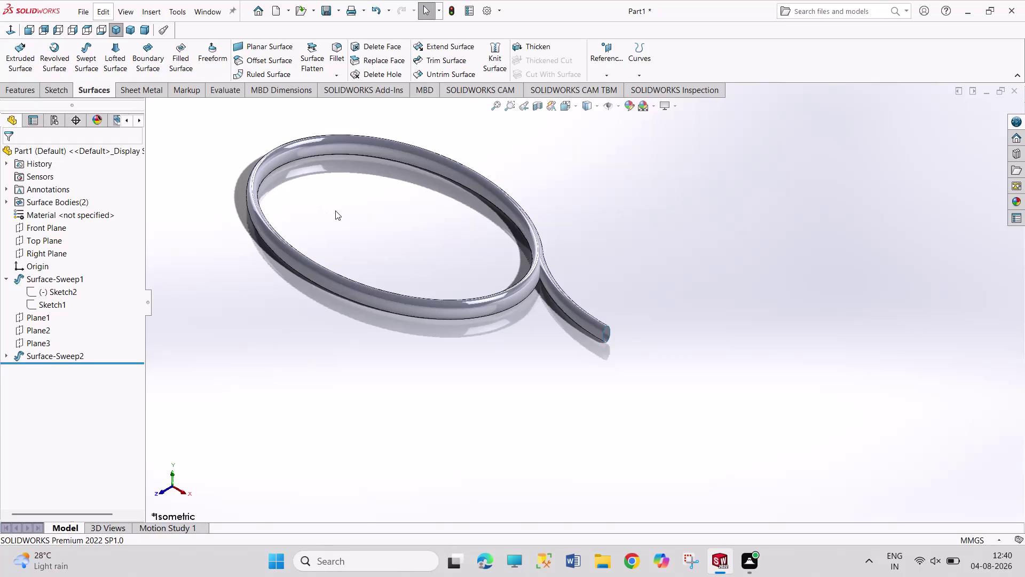
click(55, 357)
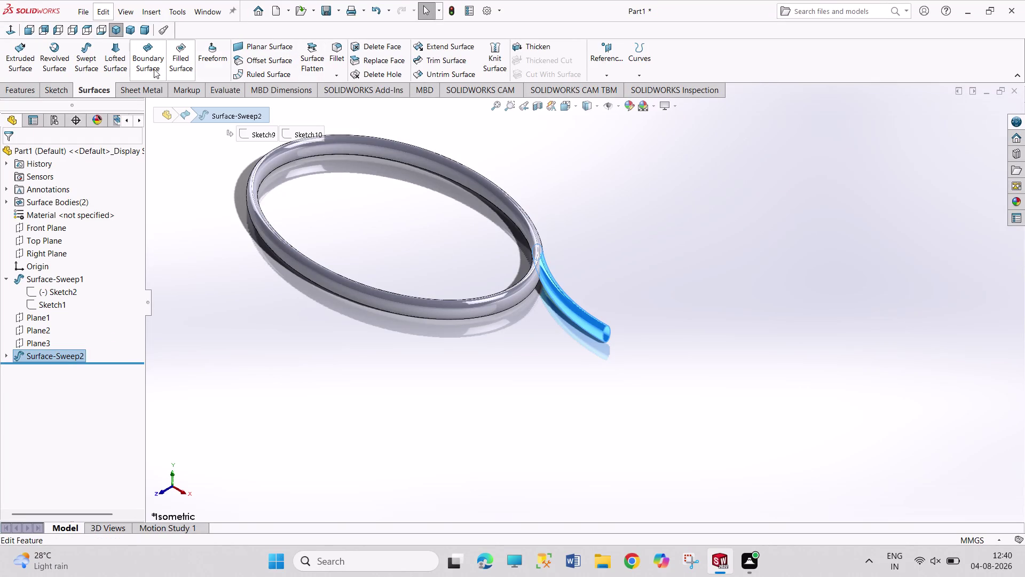
Start a Mirror feature with Surface-Sweep2 as the body to copy.
click(61, 88)
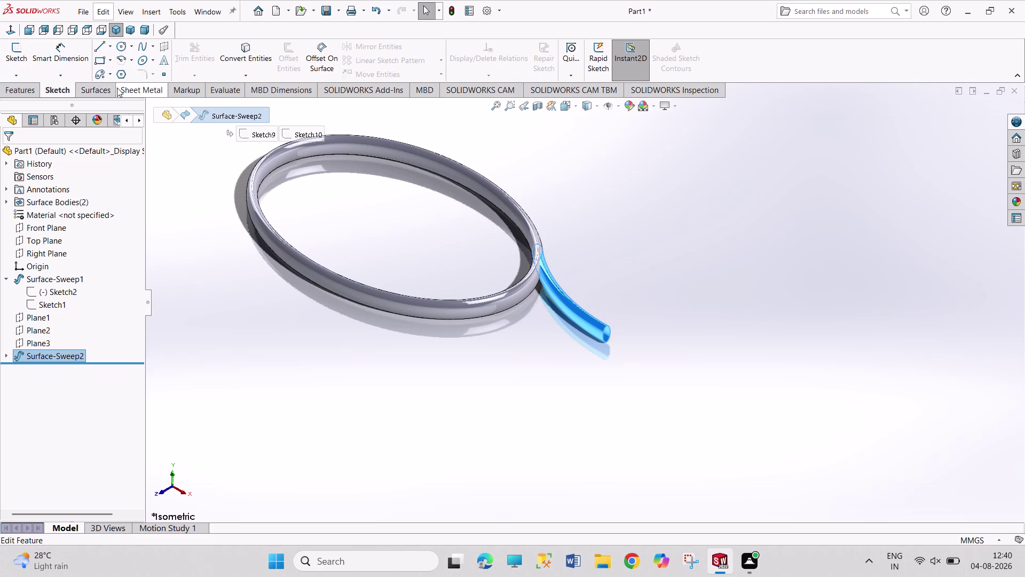
click(104, 87)
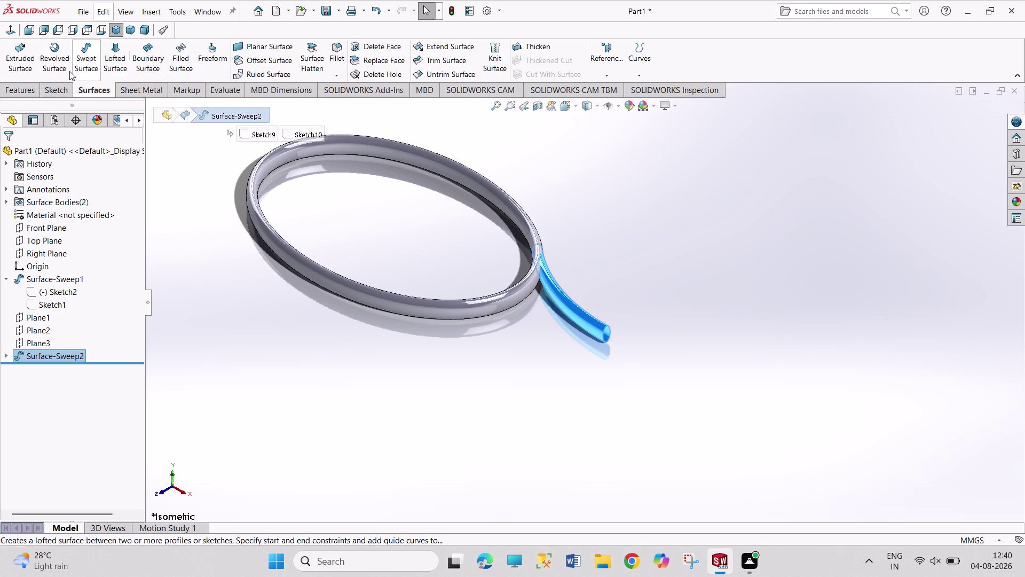
click(31, 89)
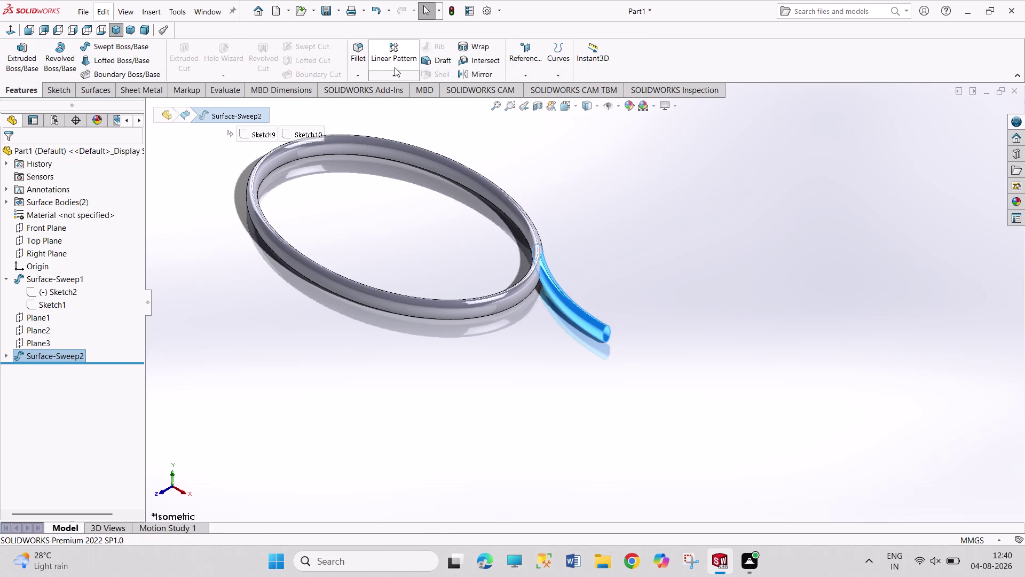
click(393, 71)
click(406, 111)
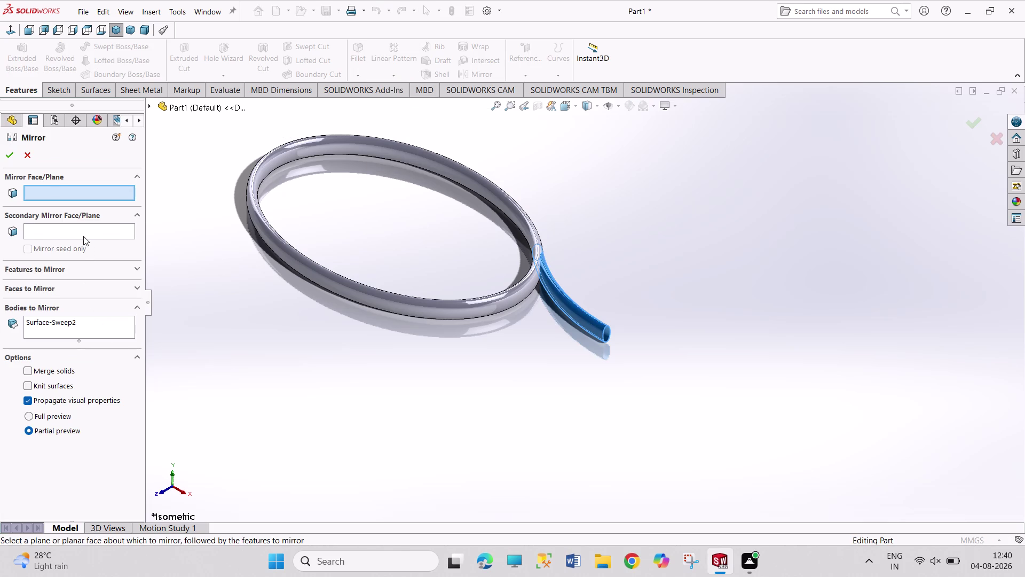
Mirror Surface-Sweep2 across the Front Plane, creating Mirror1.
click(149, 106)
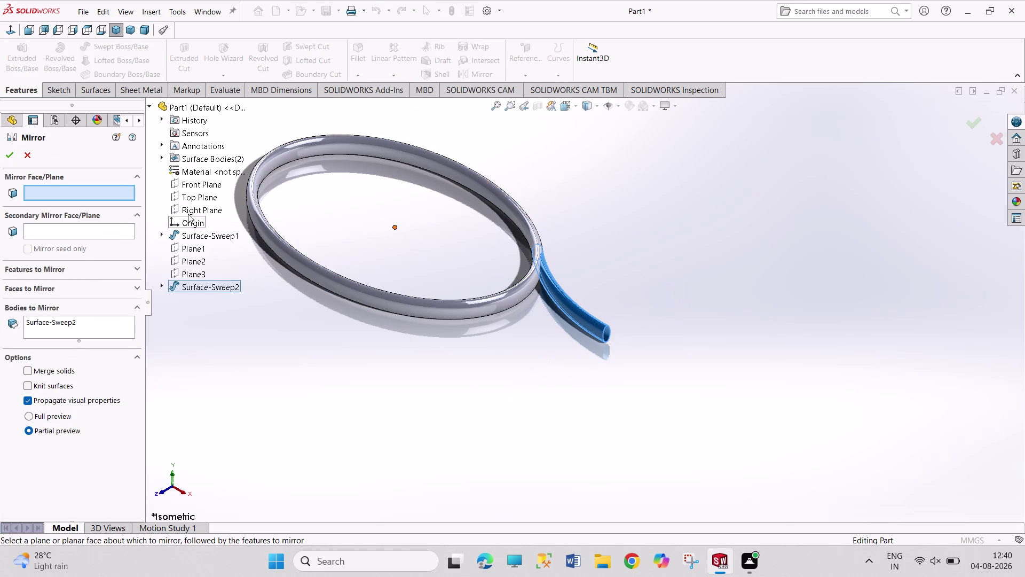
click(196, 187)
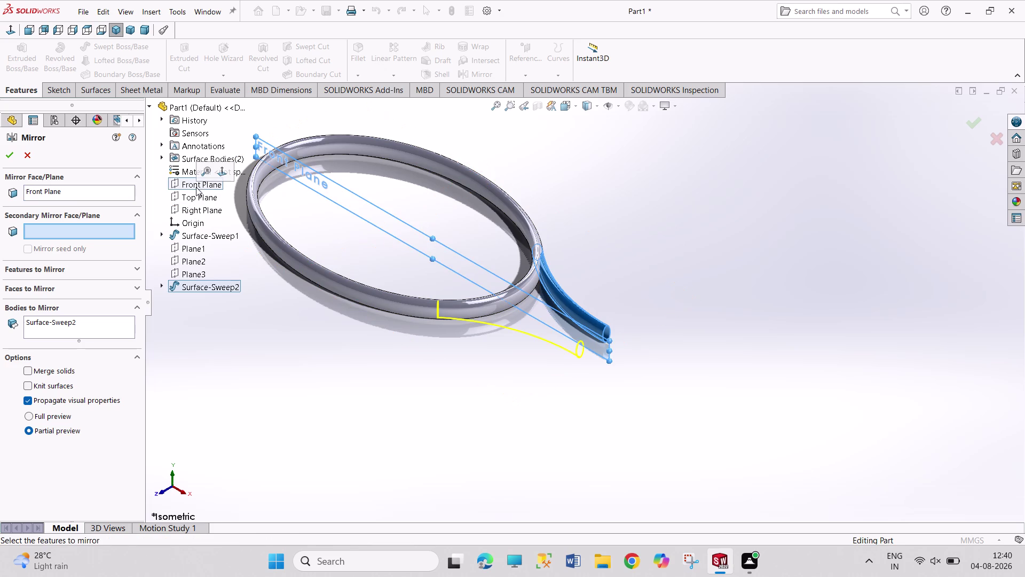
click(8, 152)
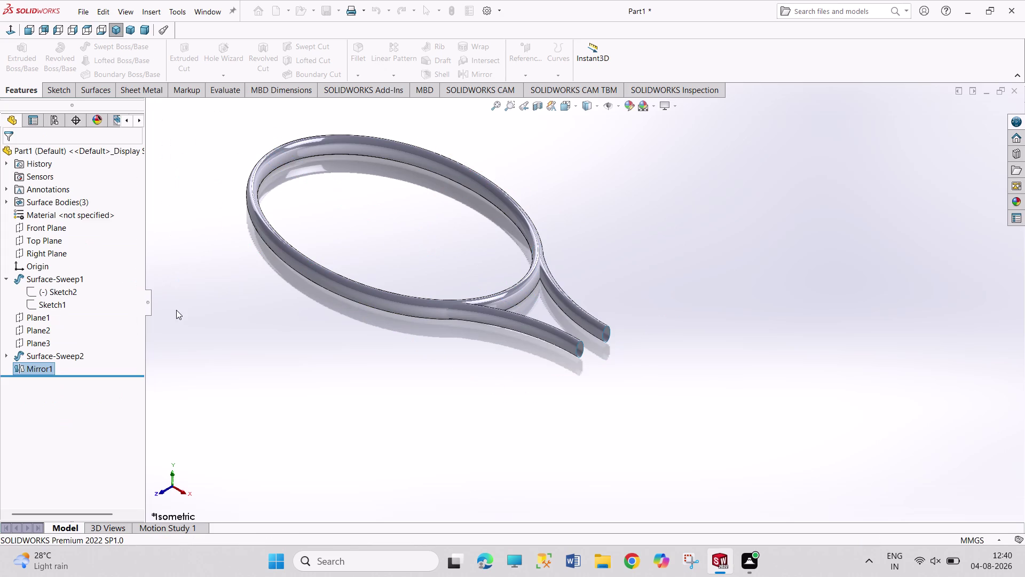
click(254, 337)
Orbit to inspect both tails and the planes, then select Plane3 and show the Reference Geometry types.
middle_drag(635, 324, 620, 319)
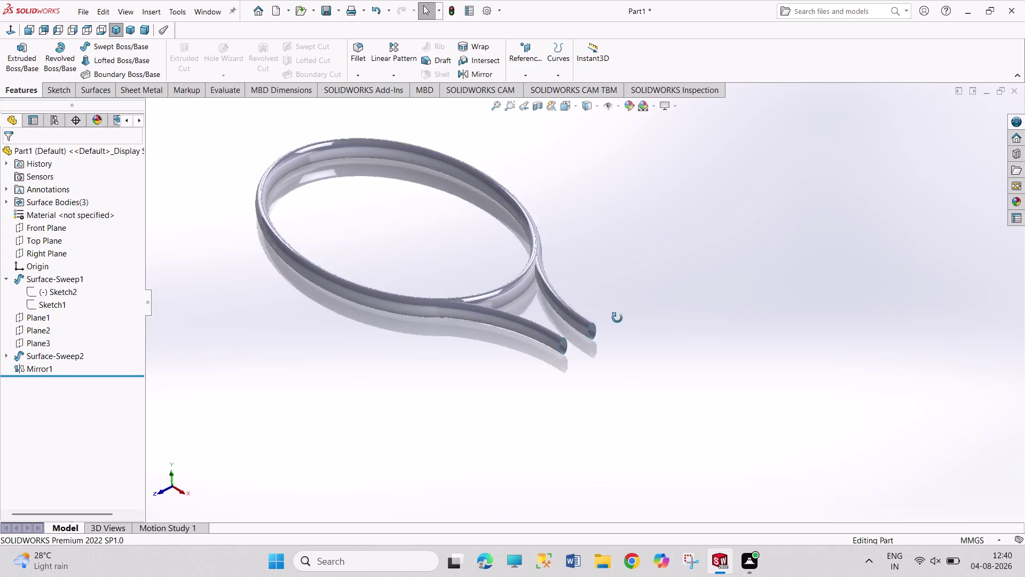
middle_drag(620, 319, 597, 308)
scroll(down, 3)
scroll(down, 3)
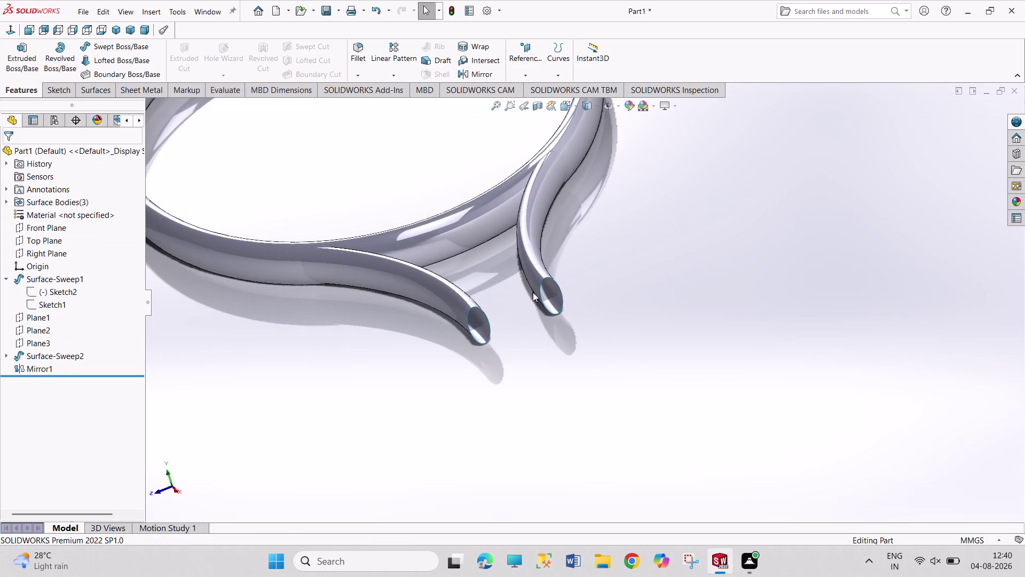
scroll(up, 3)
scroll(down, 3)
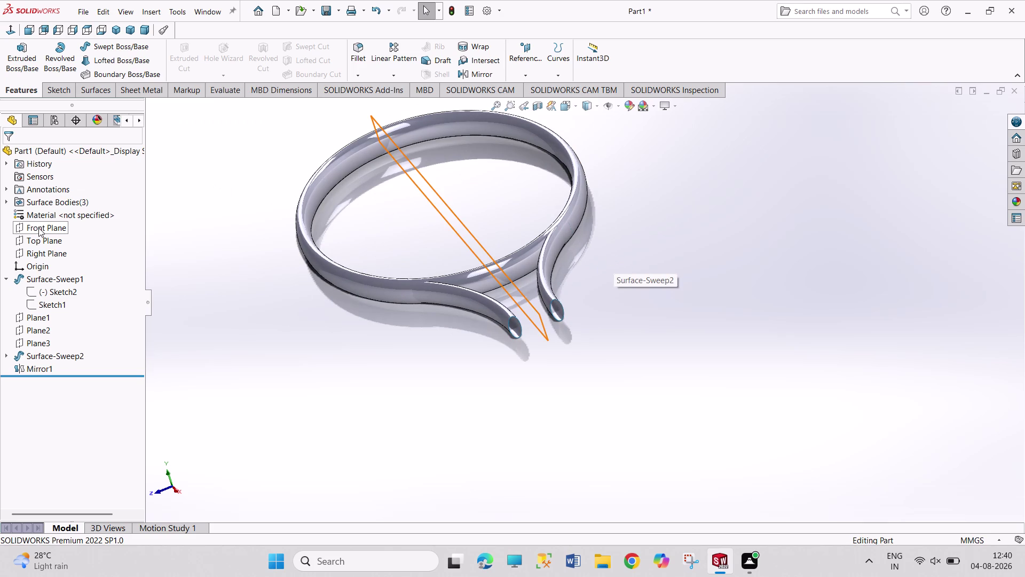
click(42, 251)
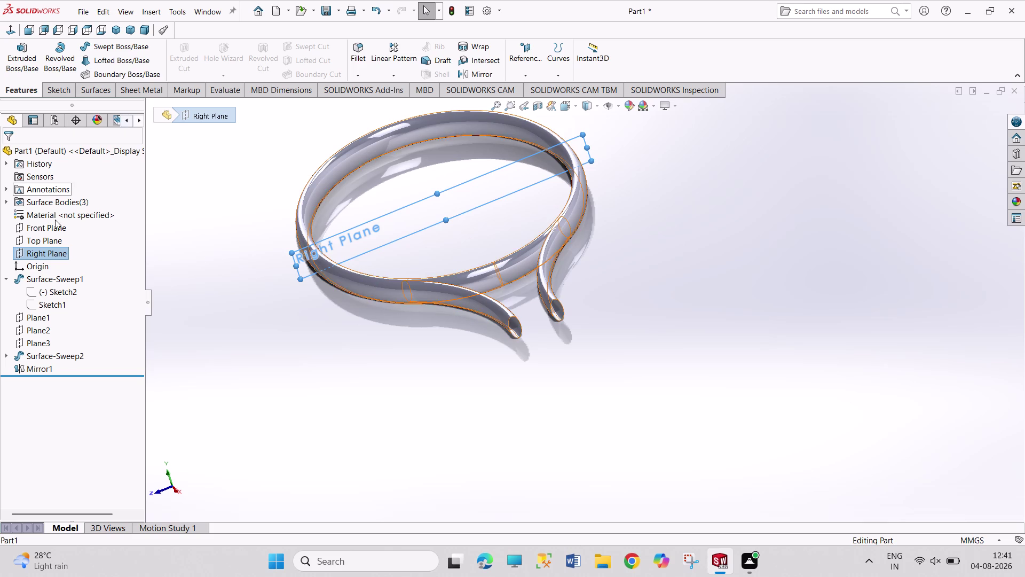
click(208, 288)
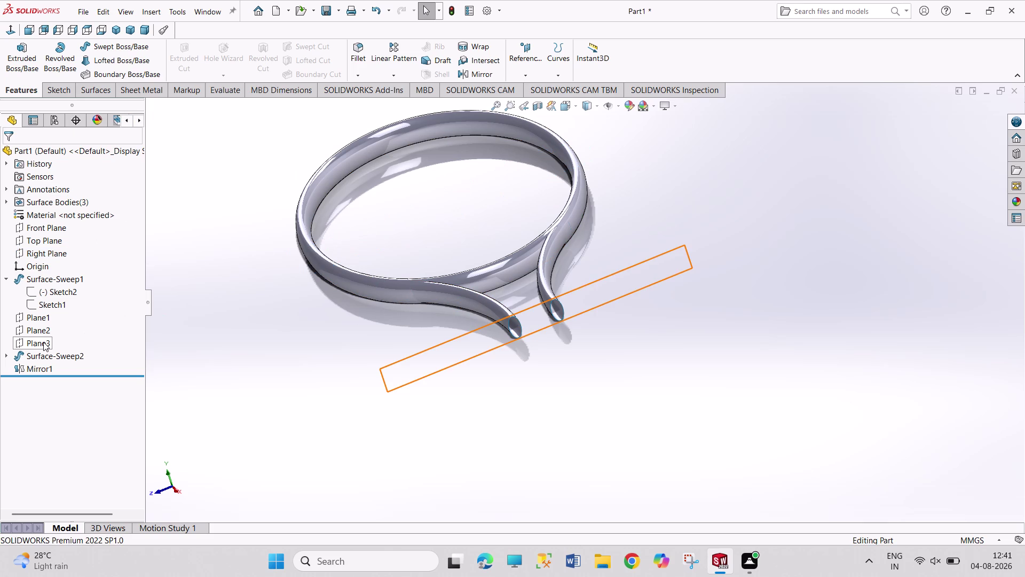
click(44, 342)
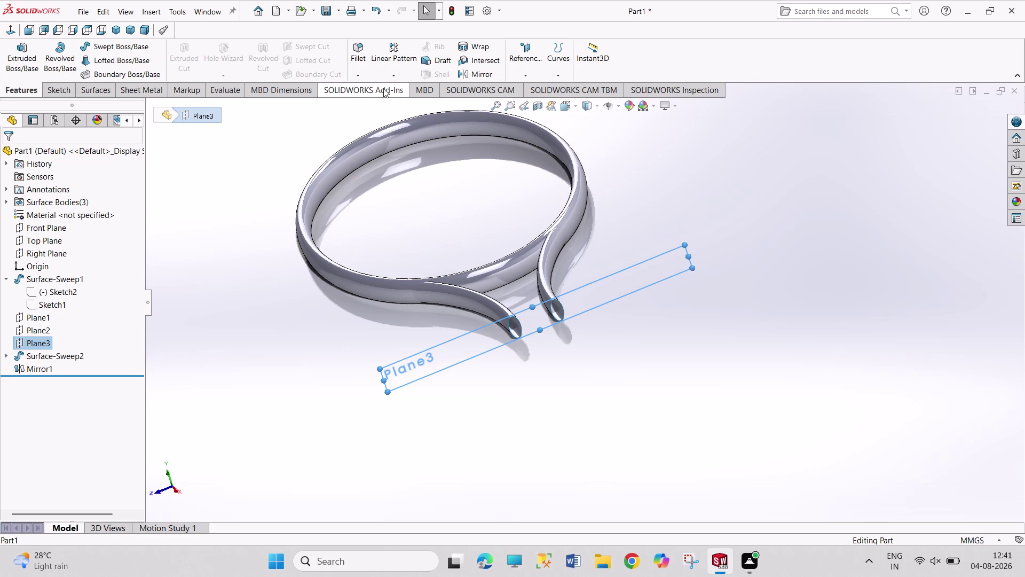
click(524, 47)
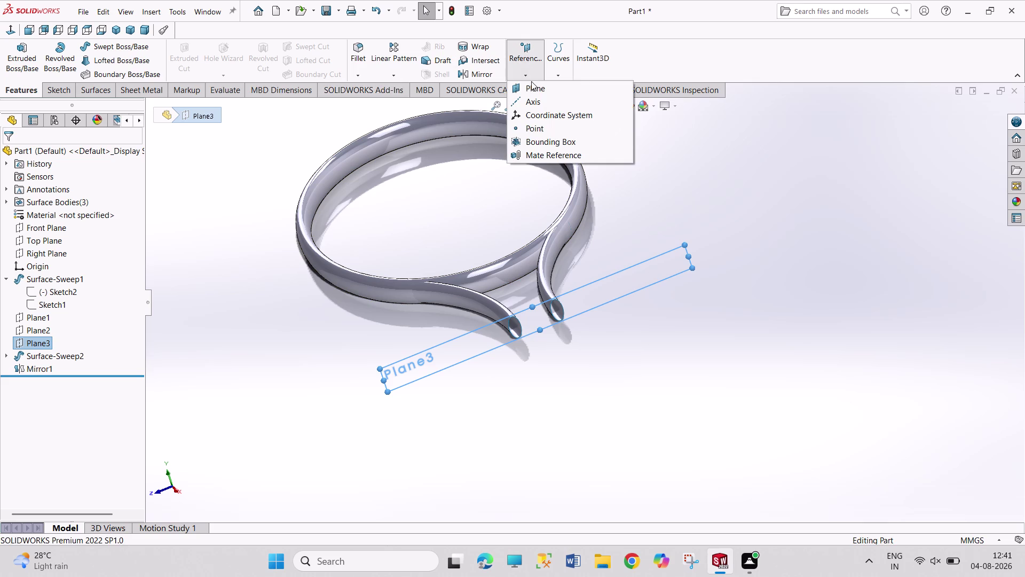
Add Plane4 at a 175 mm offset from Plane3, then start Sketch11 on Plane4.
click(531, 87)
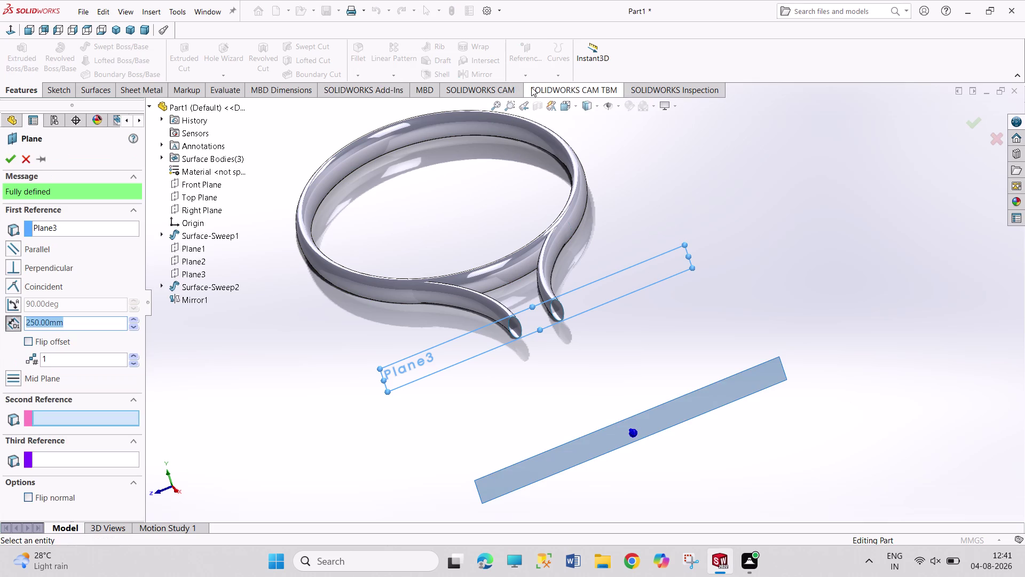
text(175)
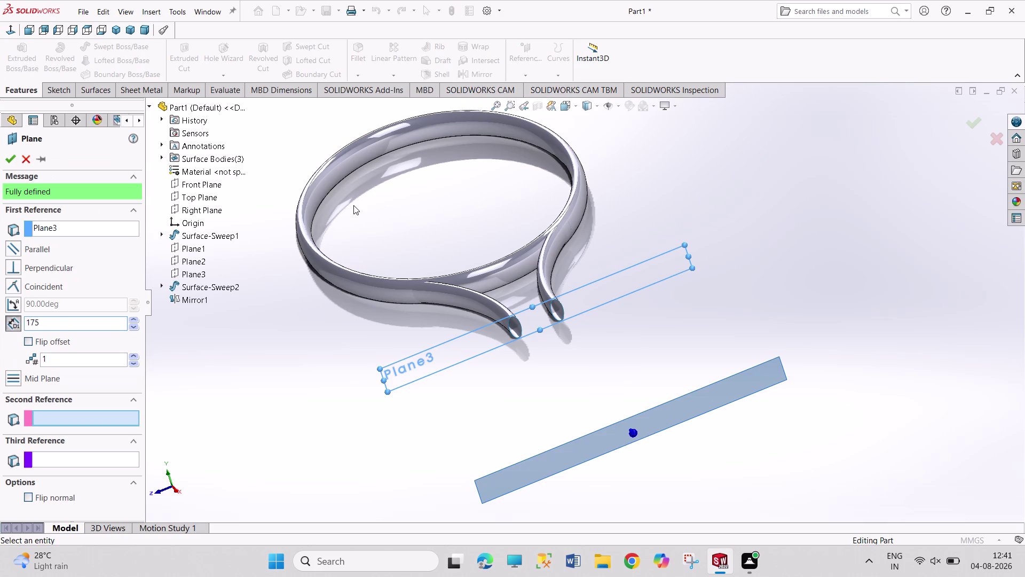
key(Return)
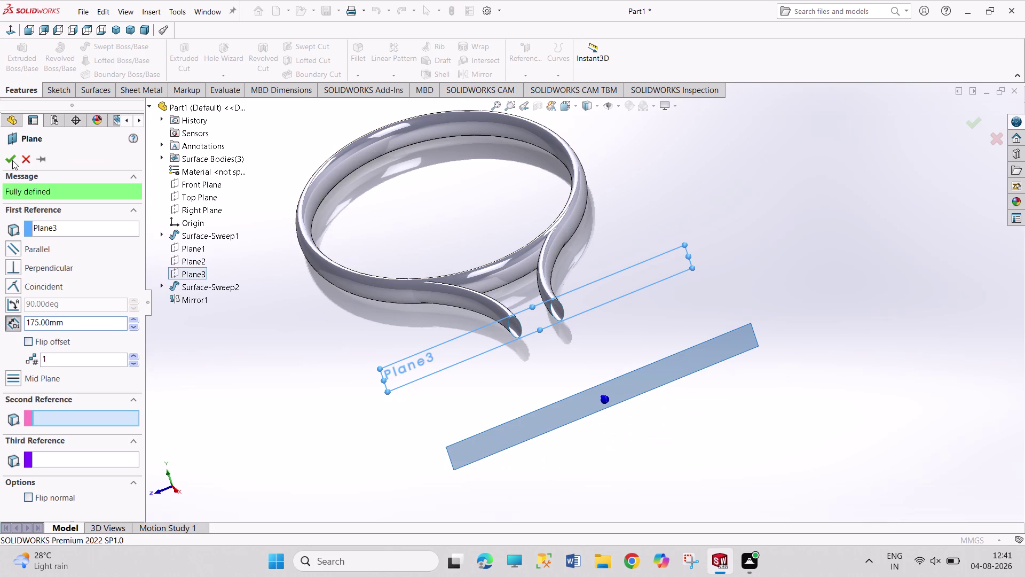
click(12, 160)
click(634, 393)
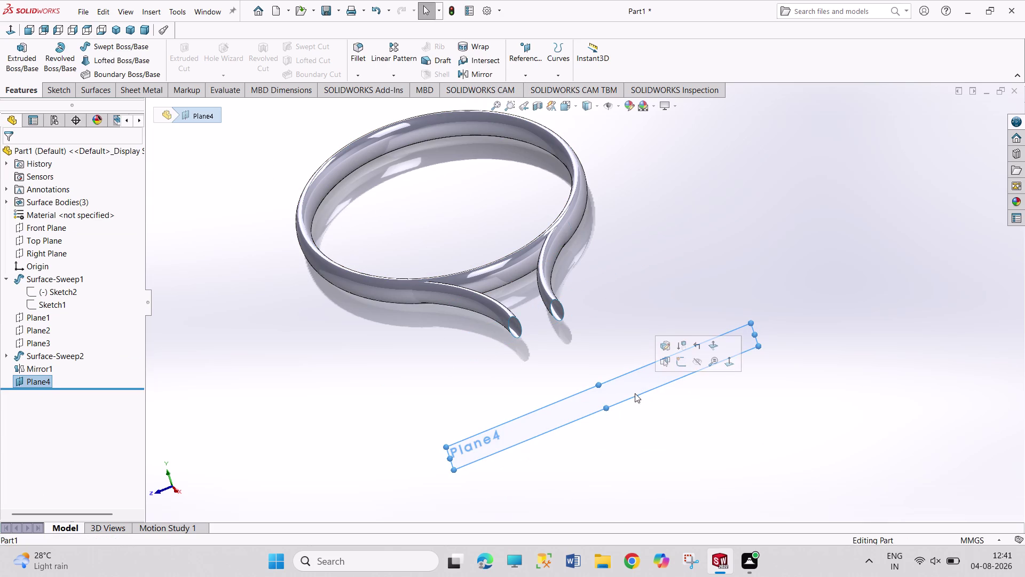
click(678, 366)
scroll(down, 3)
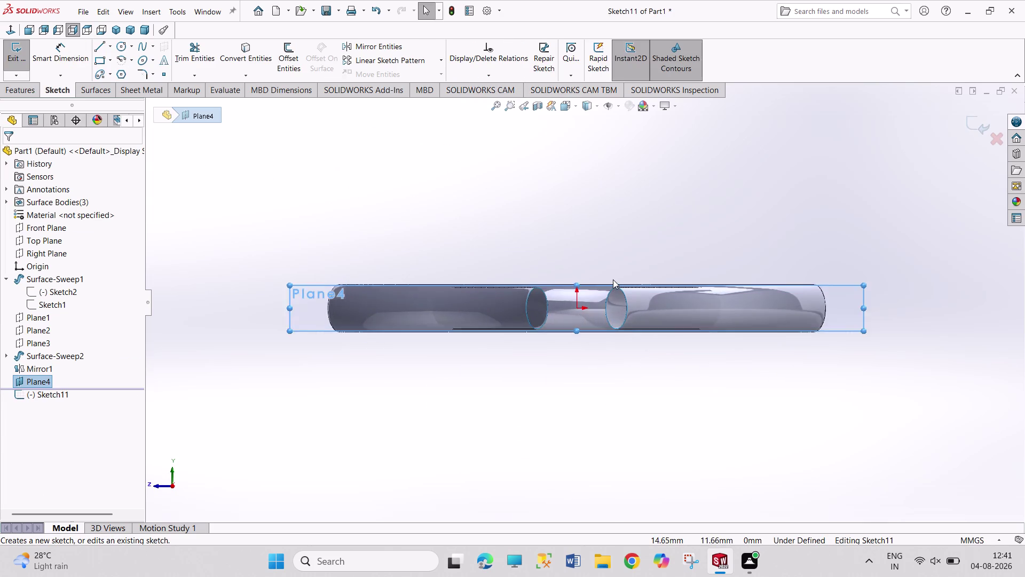
scroll(down, 3)
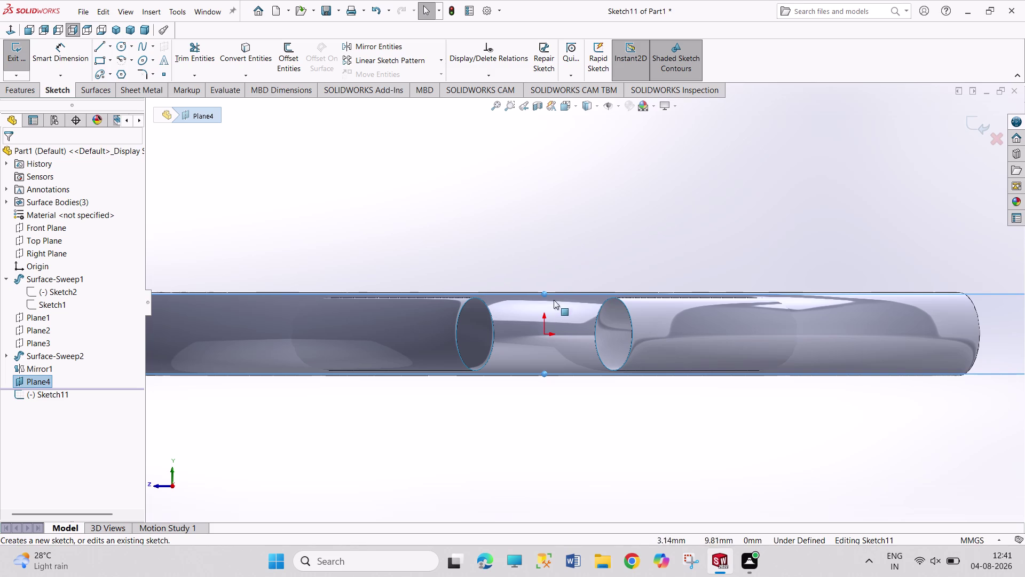
middle_drag(538, 234, 498, 270)
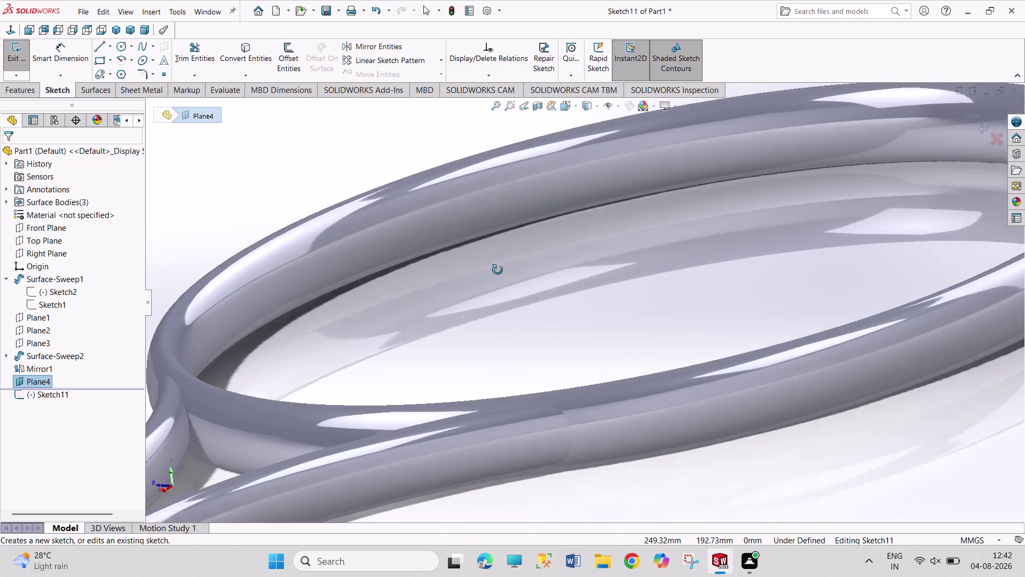
middle_drag(498, 270, 530, 263)
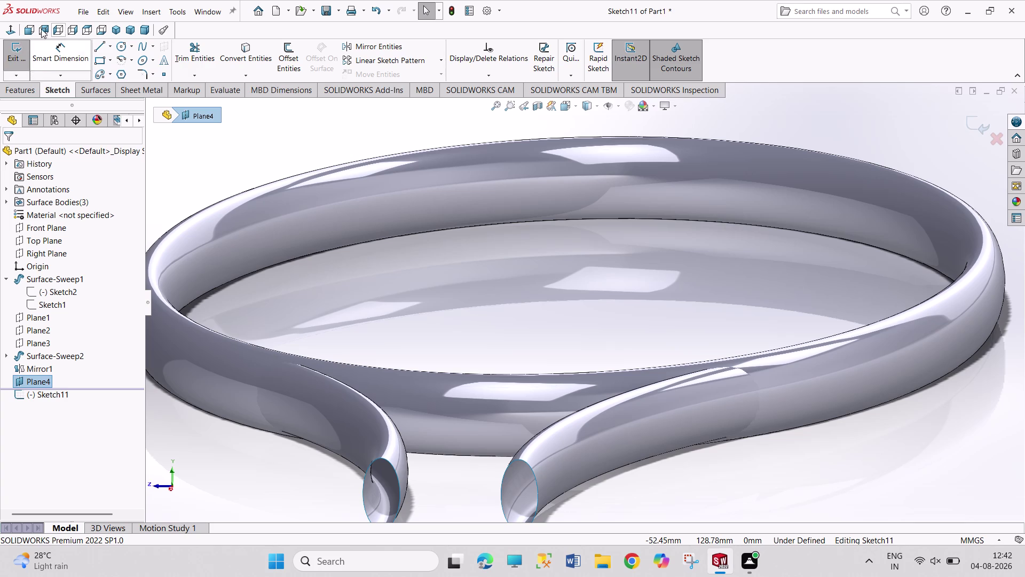
click(12, 29)
scroll(down, 3)
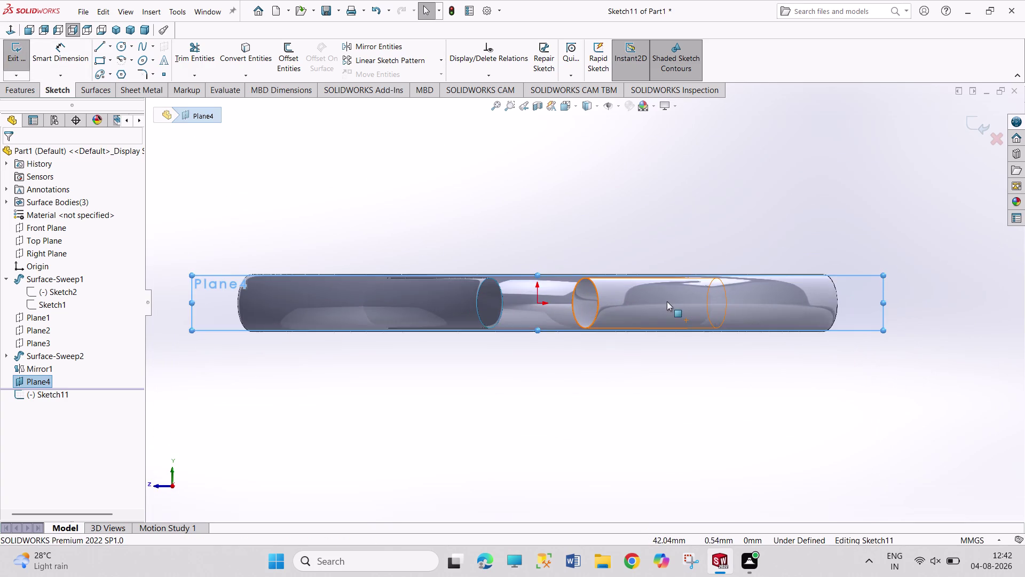
scroll(down, 3)
scroll(down, 3)
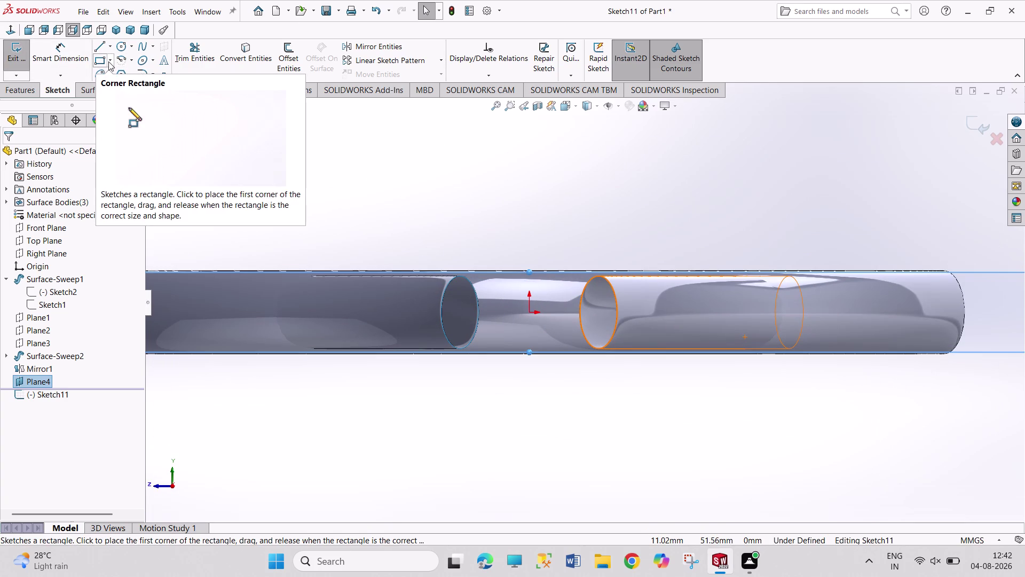
Draw a centre rectangle in the gap between the two circular tube ends.
click(109, 61)
click(124, 90)
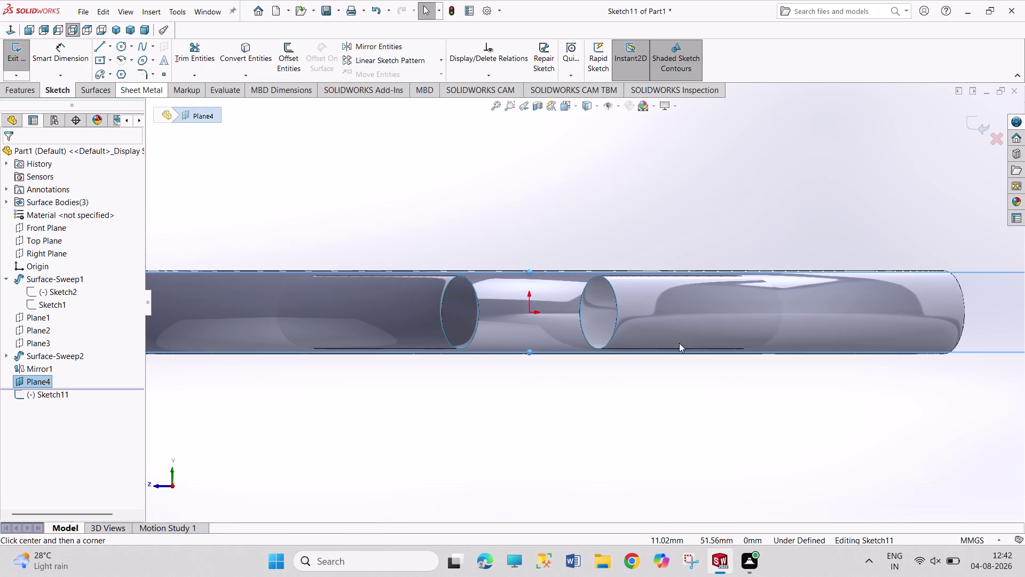
click(530, 312)
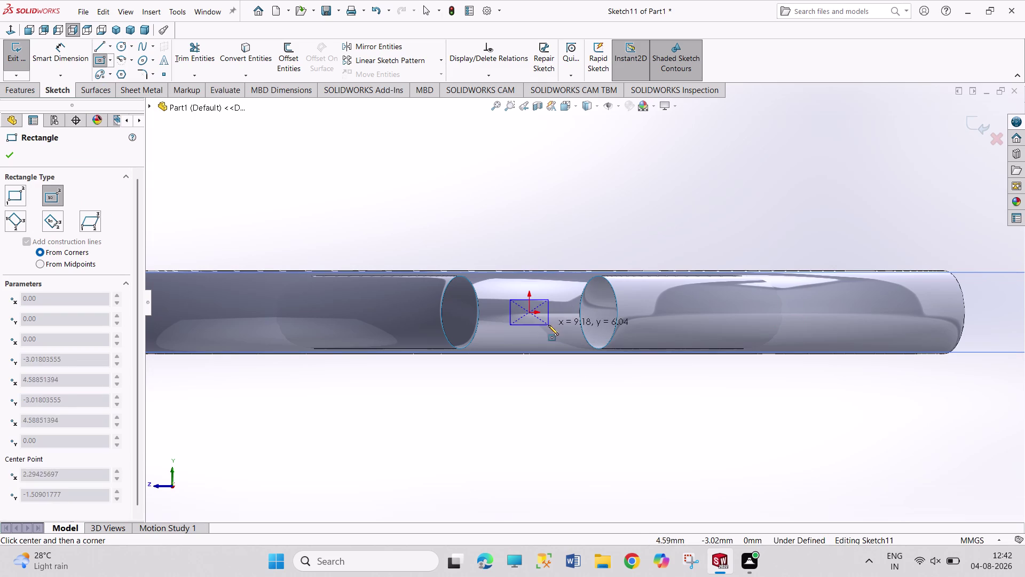
click(596, 331)
right_drag(576, 239, 579, 140)
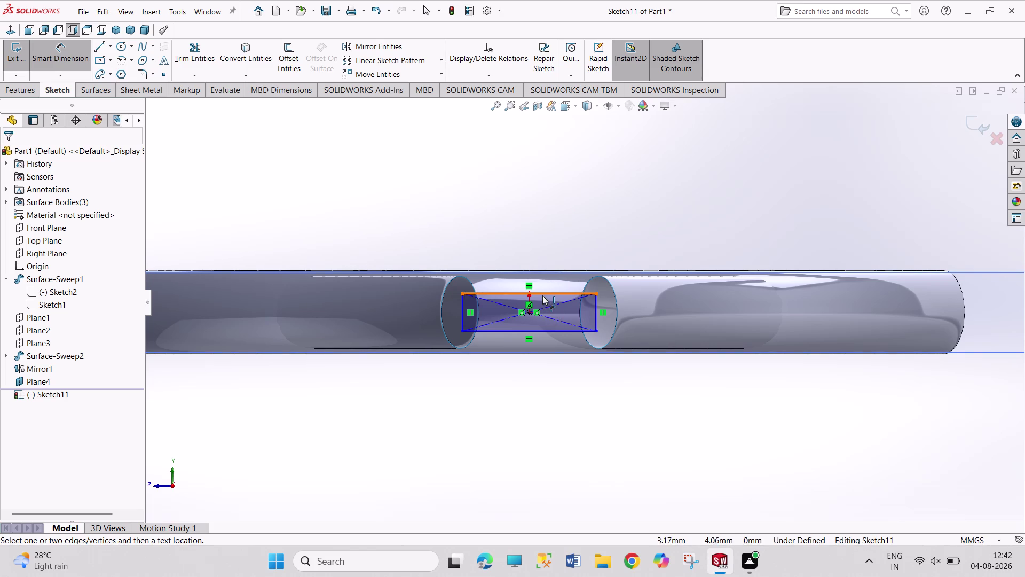
click(542, 295)
Set the rectangle's width dimension to 33.50 mm, fixing a mistyped value.
click(533, 234)
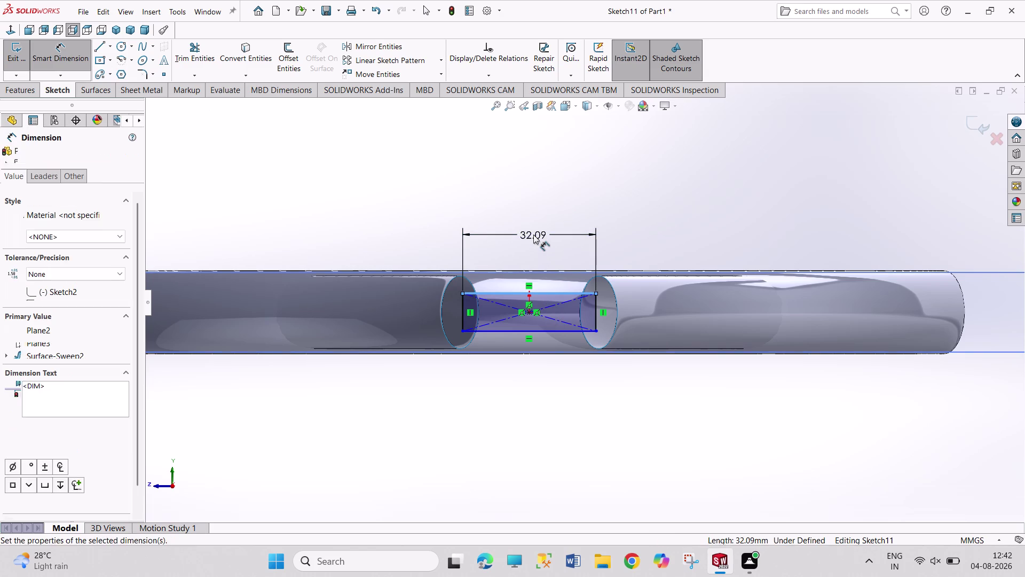
text(335.5)
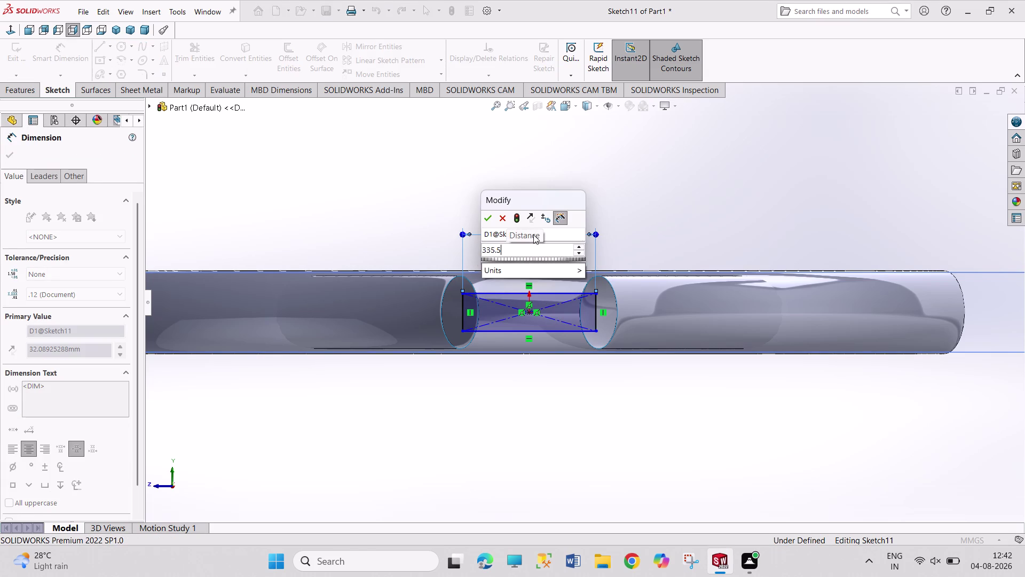
key(Left)
key(Left)
key(Left)
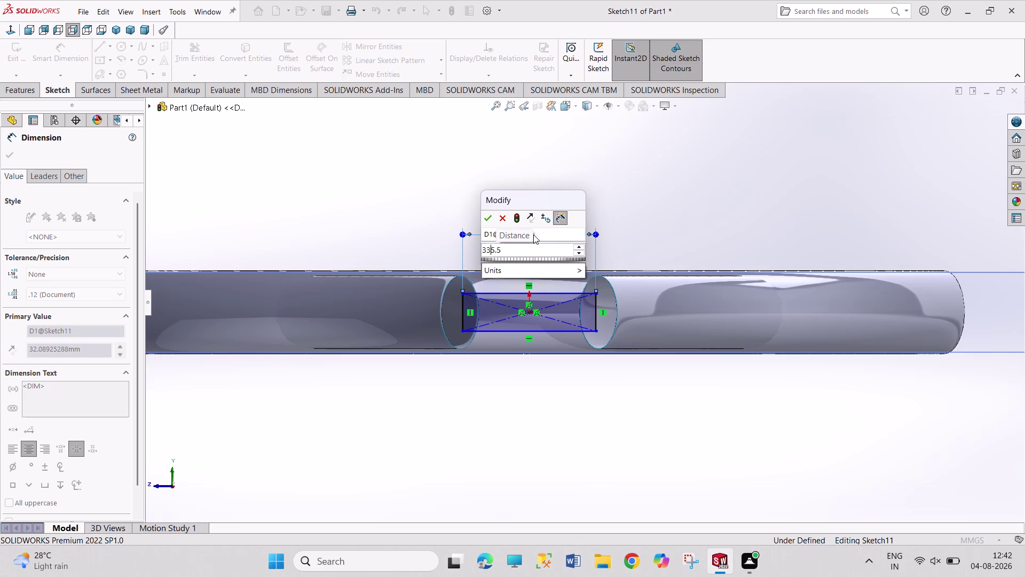
key(Right)
key(BackSpace)
key(period)
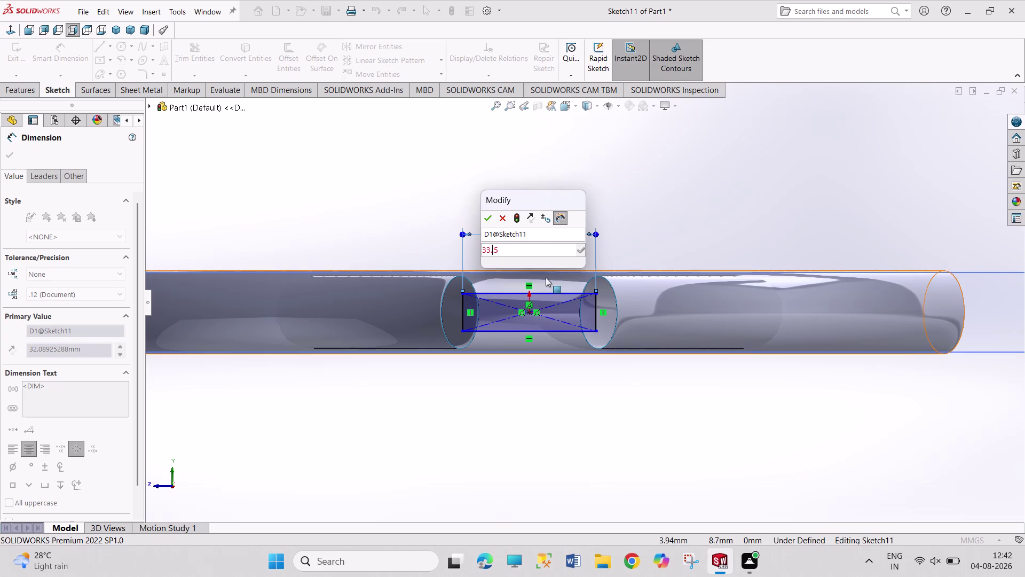
key(BackSpace)
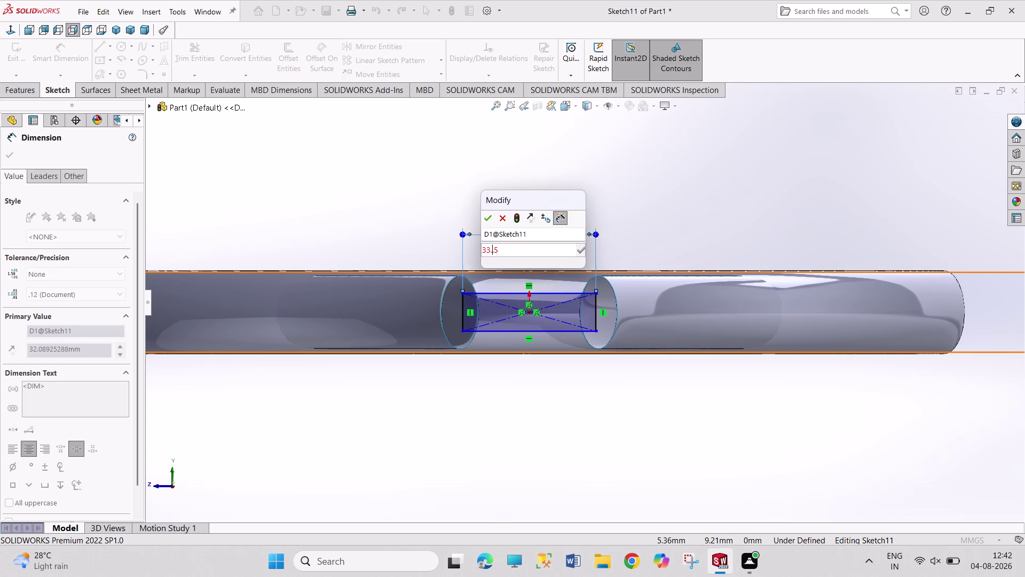
key(Return)
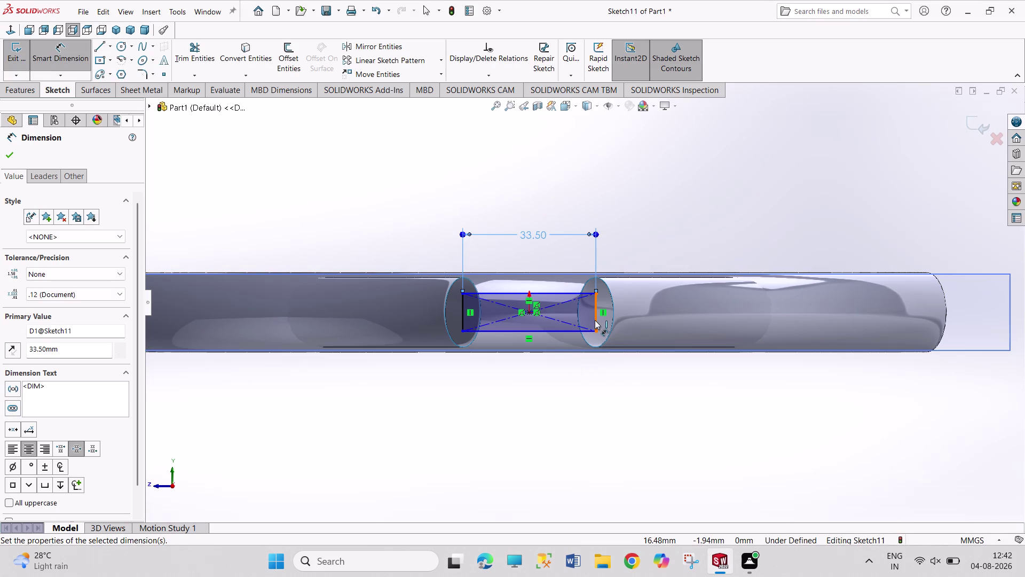
Dimension the rectangle's height to 10.00 mm, fully defining it.
click(595, 320)
click(658, 311)
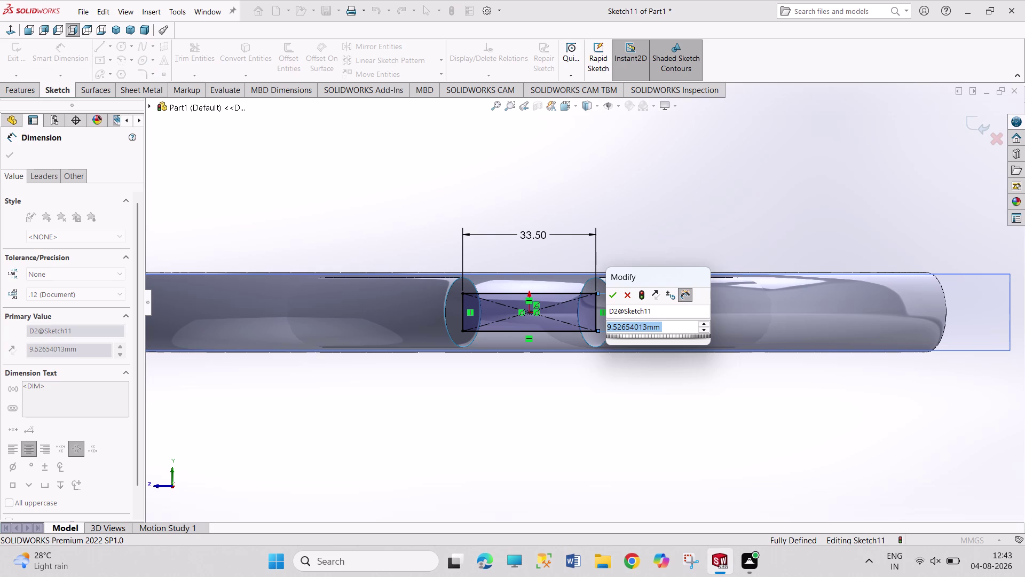
text(10)
key(Return)
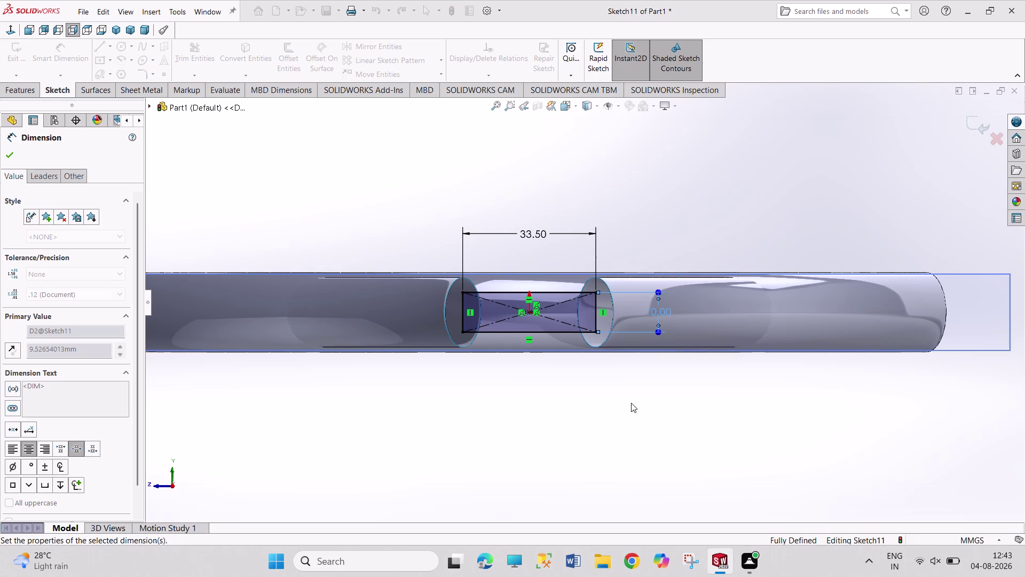
right_click(592, 410)
click(603, 443)
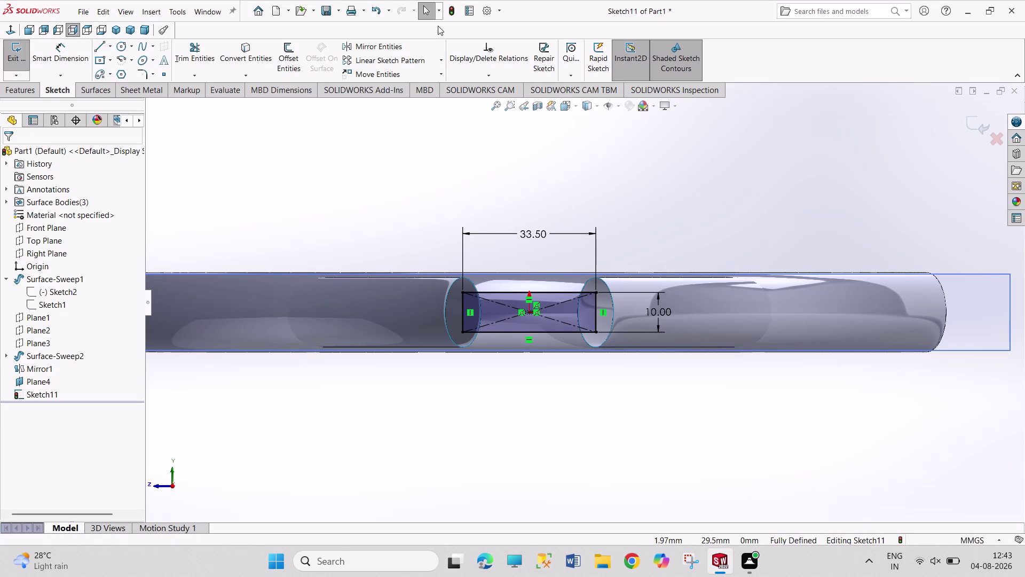
Convert both circular end edges into the sketch.
click(456, 344)
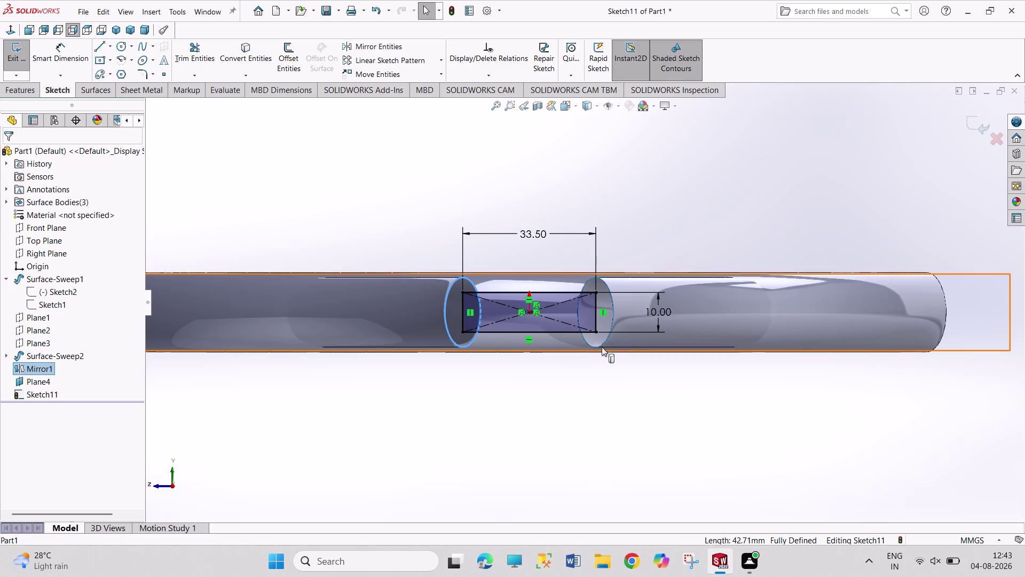
click(602, 344)
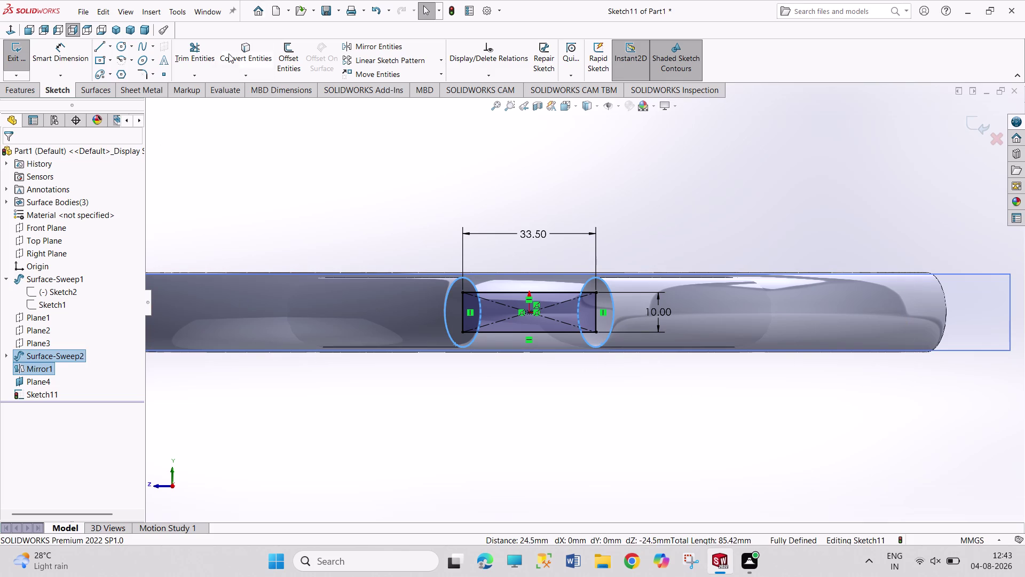
click(252, 57)
click(336, 141)
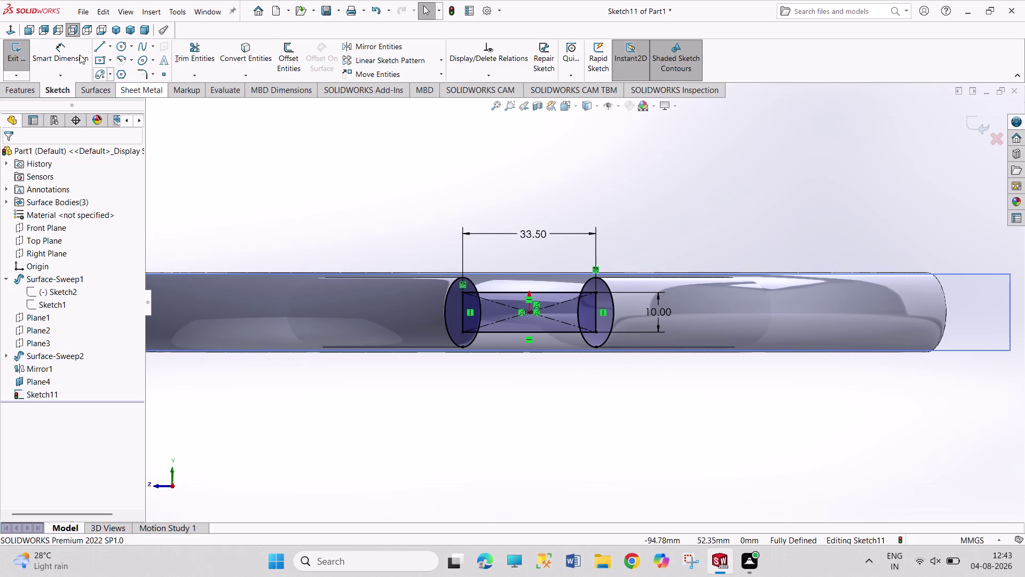
click(206, 45)
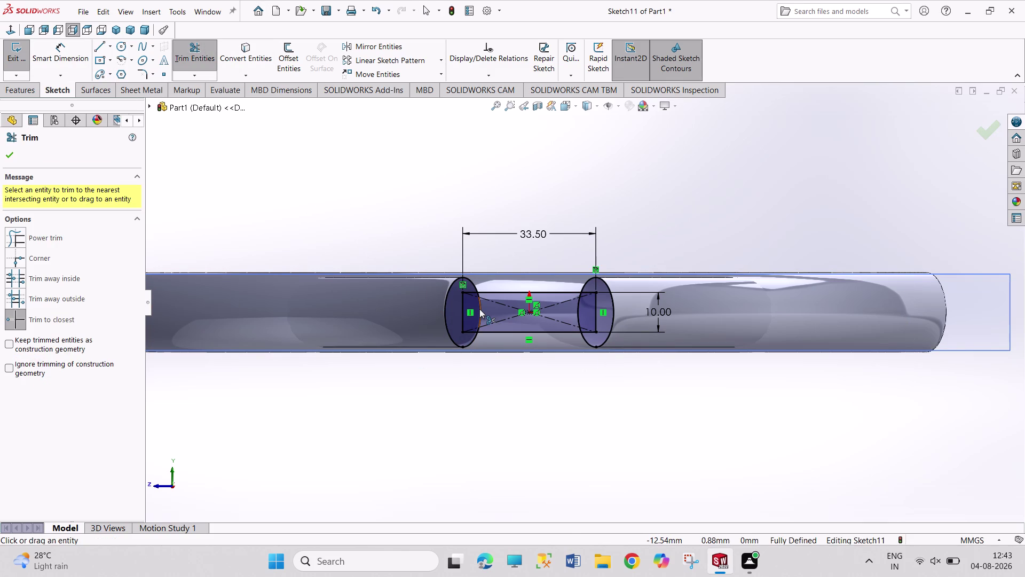
Trim segments near the left circle, then undo those trims.
scroll(down, 3)
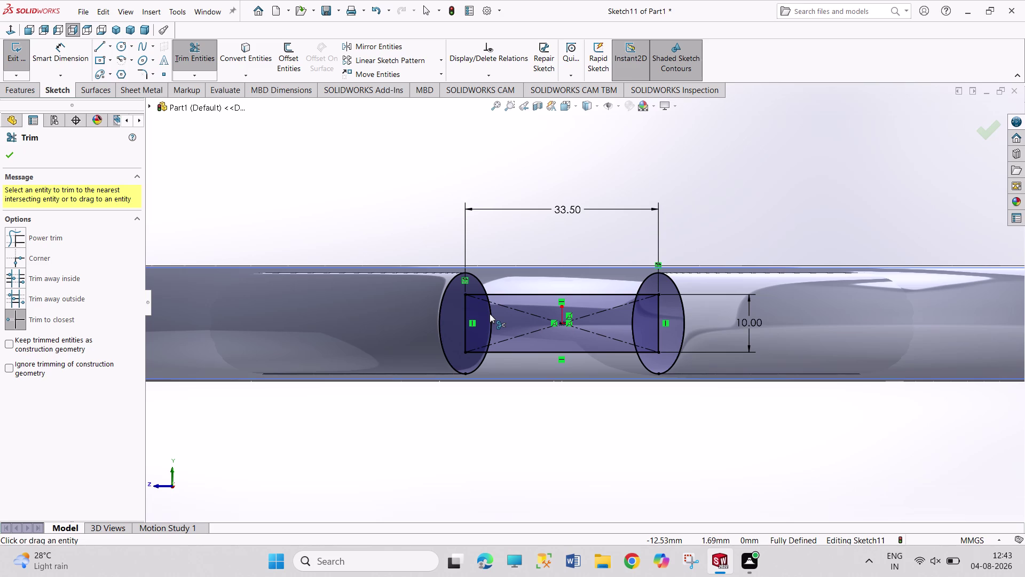
click(445, 289)
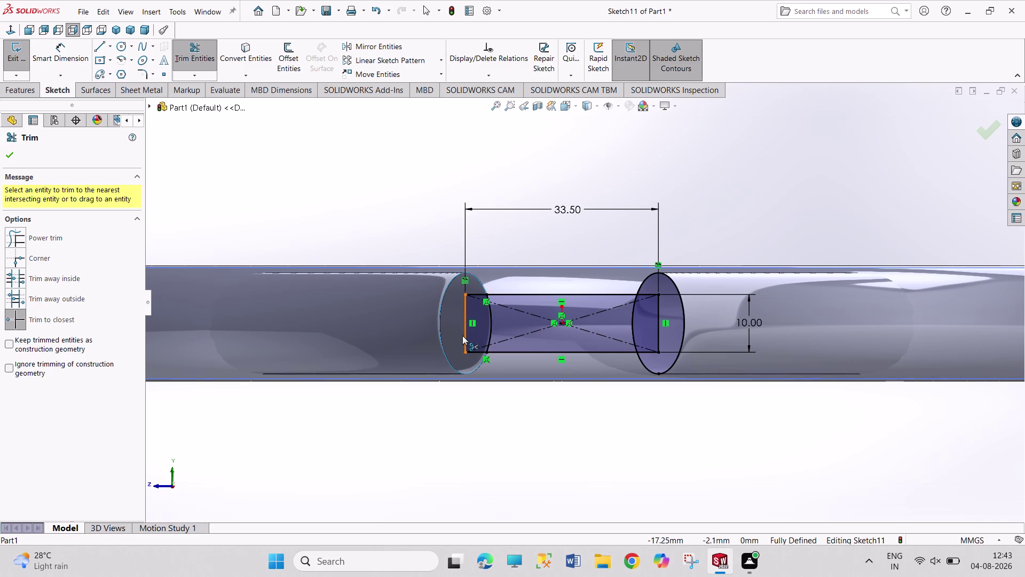
click(463, 336)
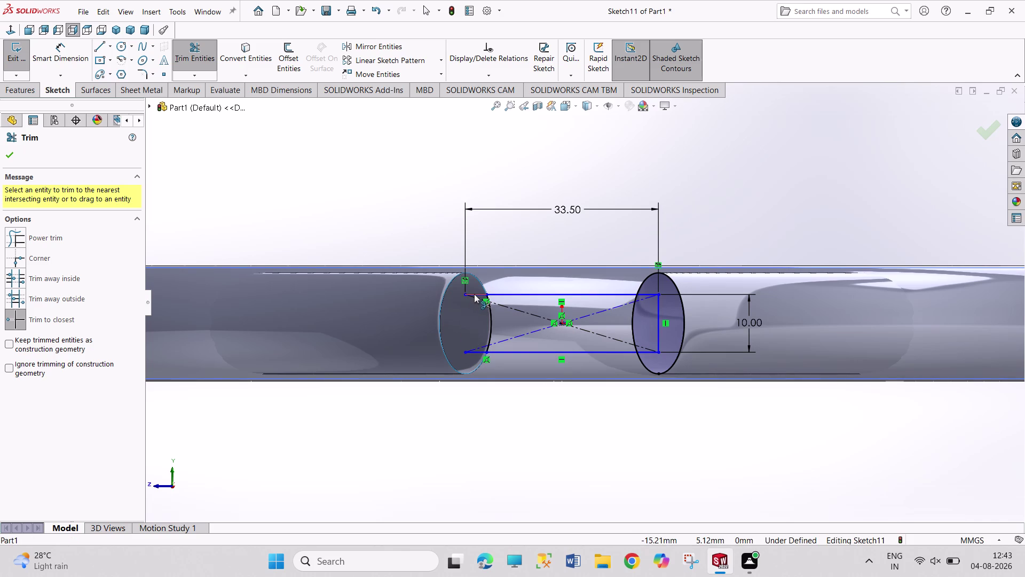
click(475, 294)
click(473, 351)
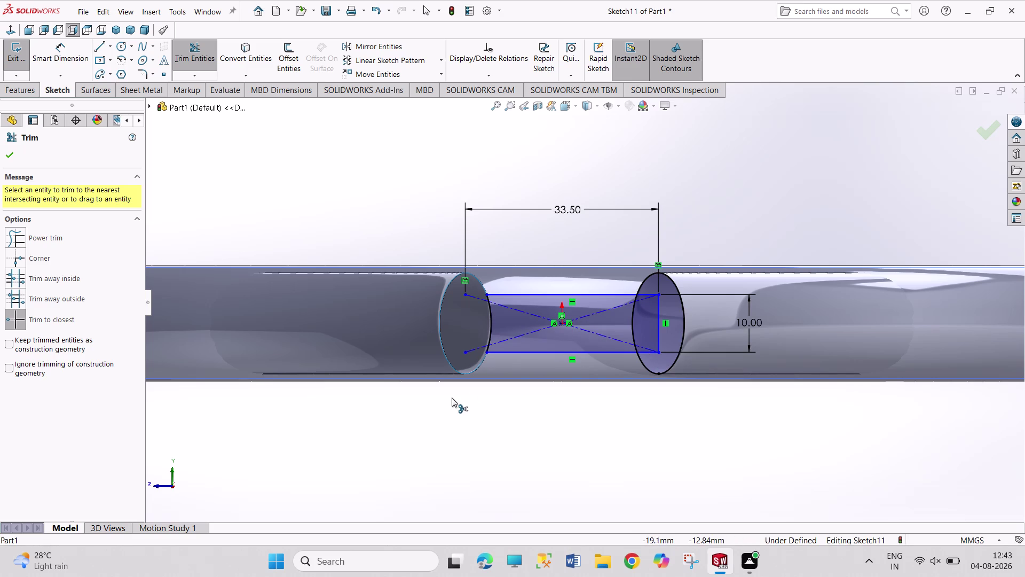
key(Escape)
key(ctrl+z)
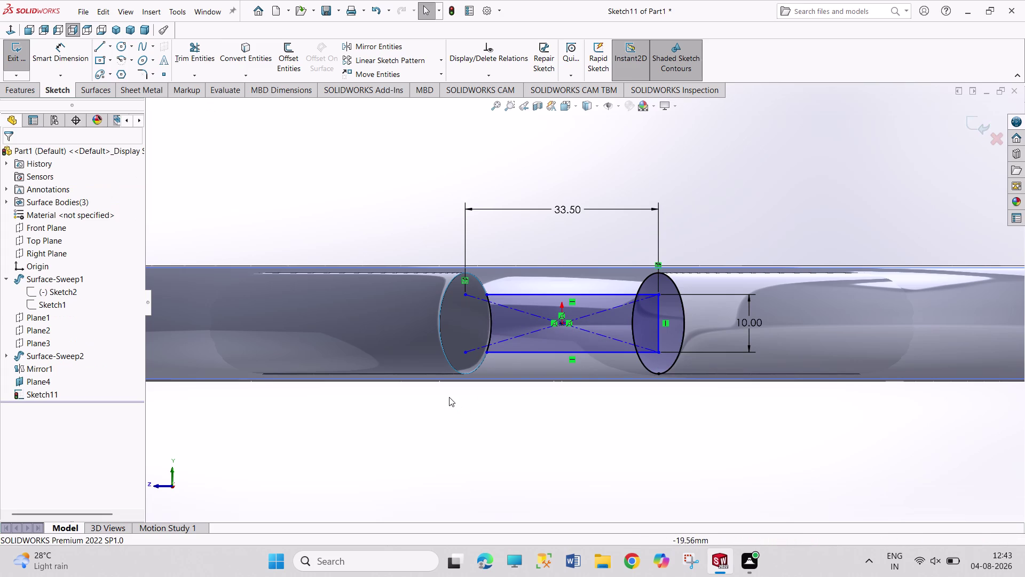
key(ctrl+z)
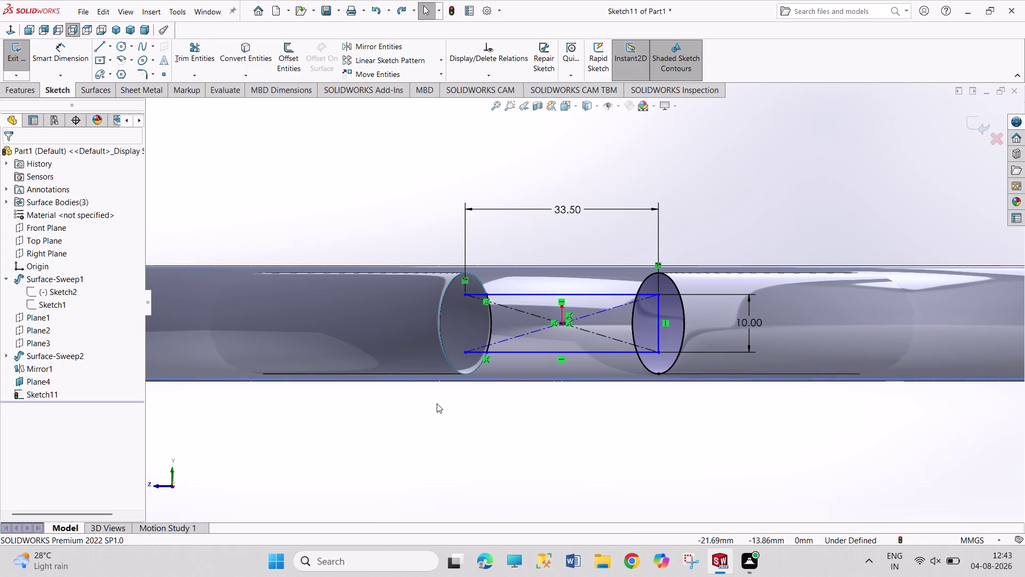
key(ctrl+z)
key(ctrl+z)
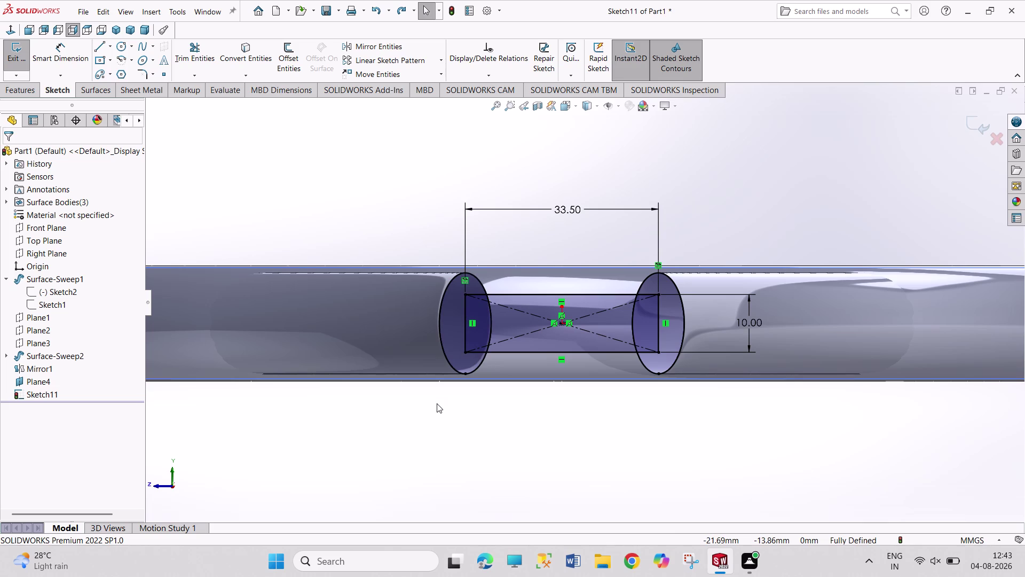
right_drag(445, 424, 429, 280)
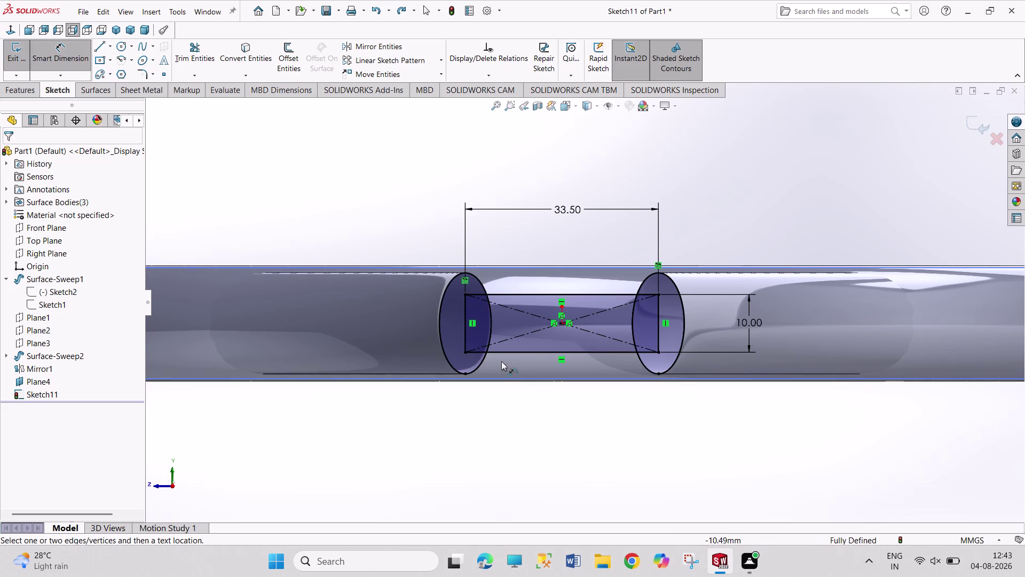
Trim the rectangle's left side and the circle arcs inside the rectangle.
click(191, 65)
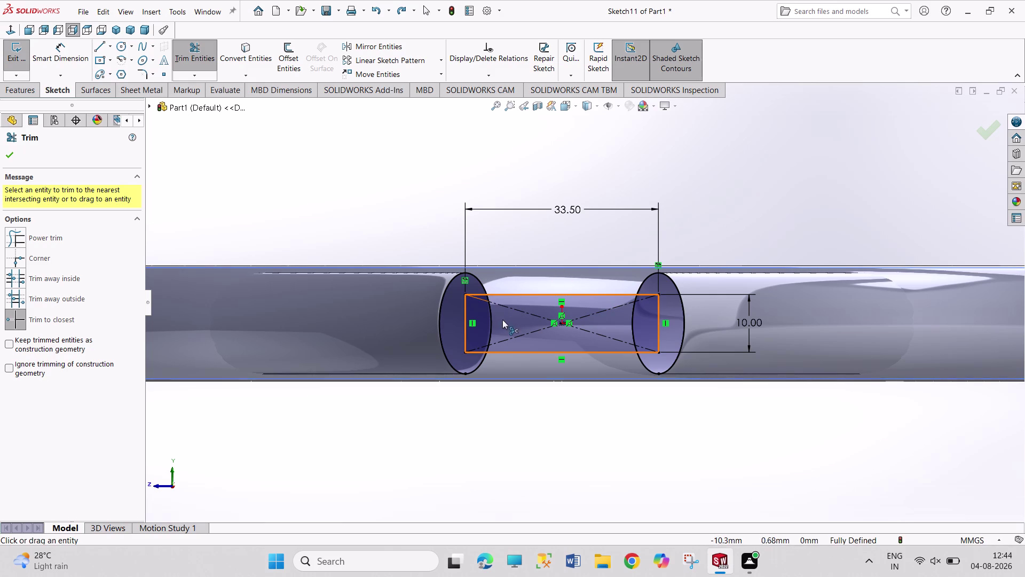
click(474, 294)
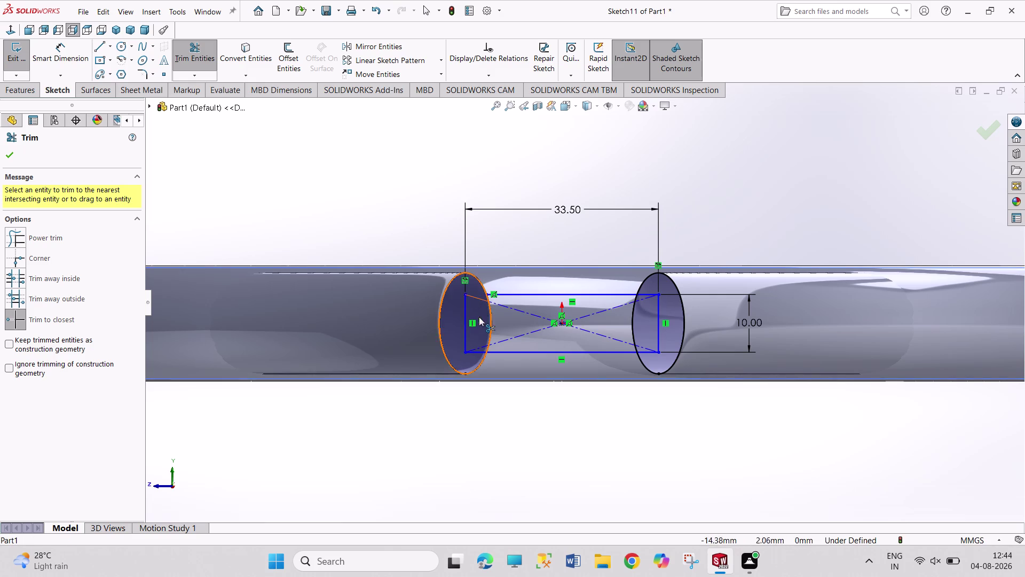
click(466, 320)
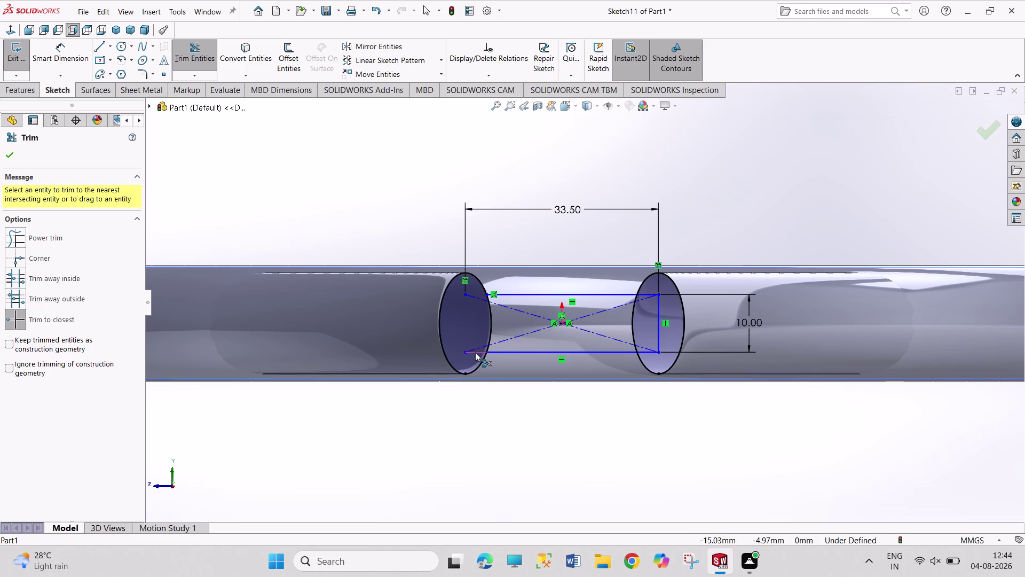
click(476, 352)
click(490, 323)
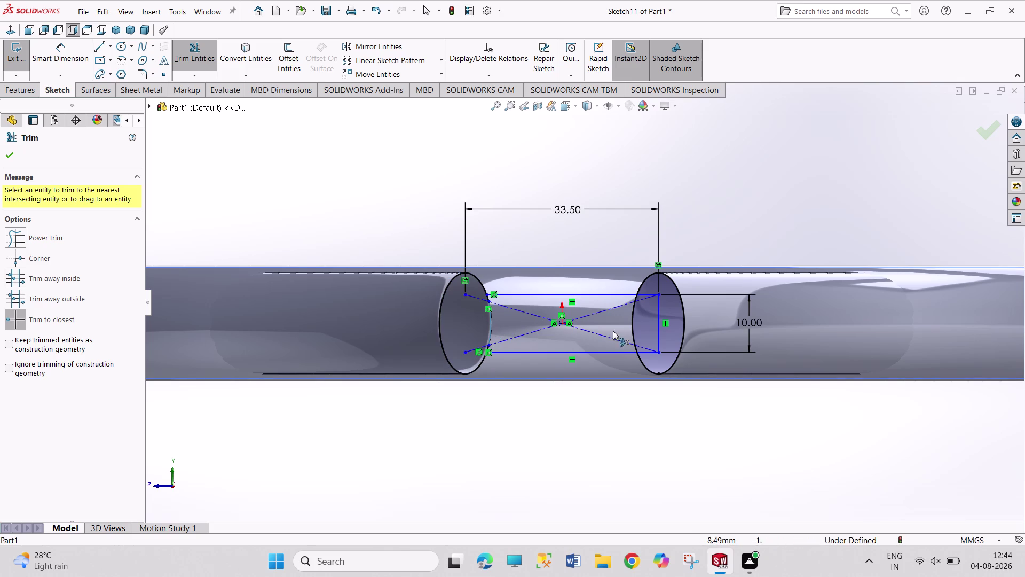
click(634, 326)
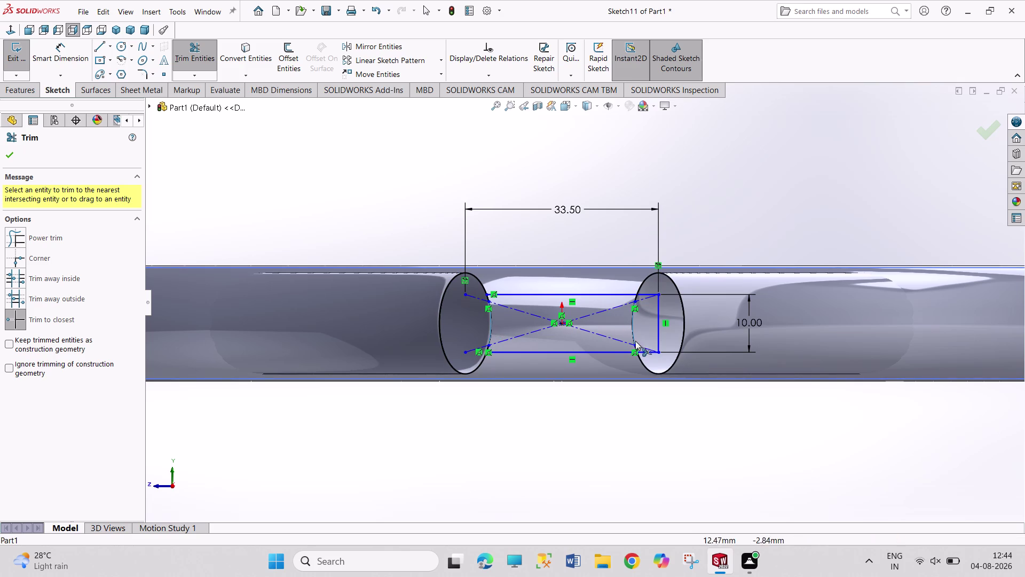
Trim the remaining stray pieces, close Trim and leave the sketch.
scroll(down, 3)
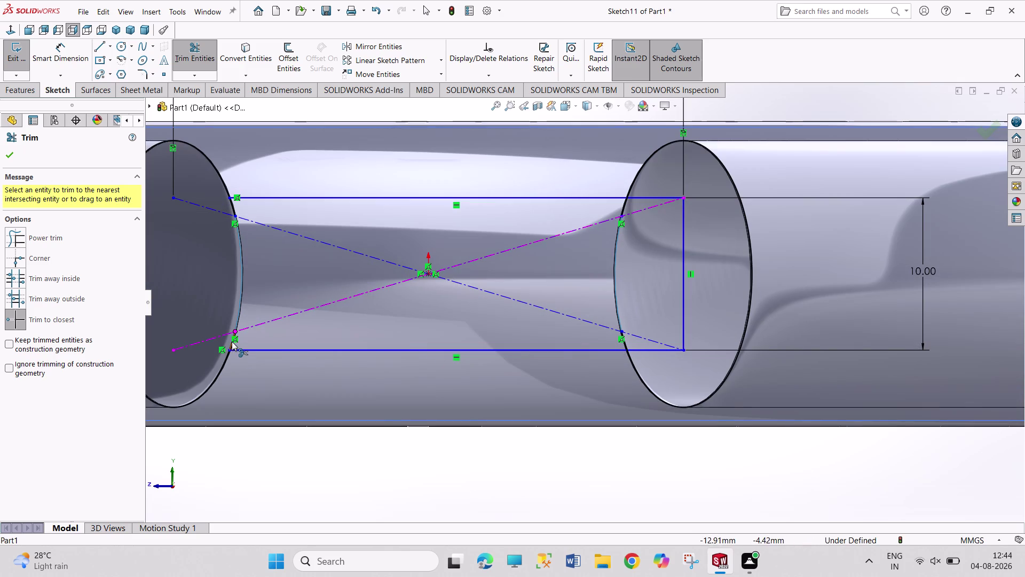
click(232, 344)
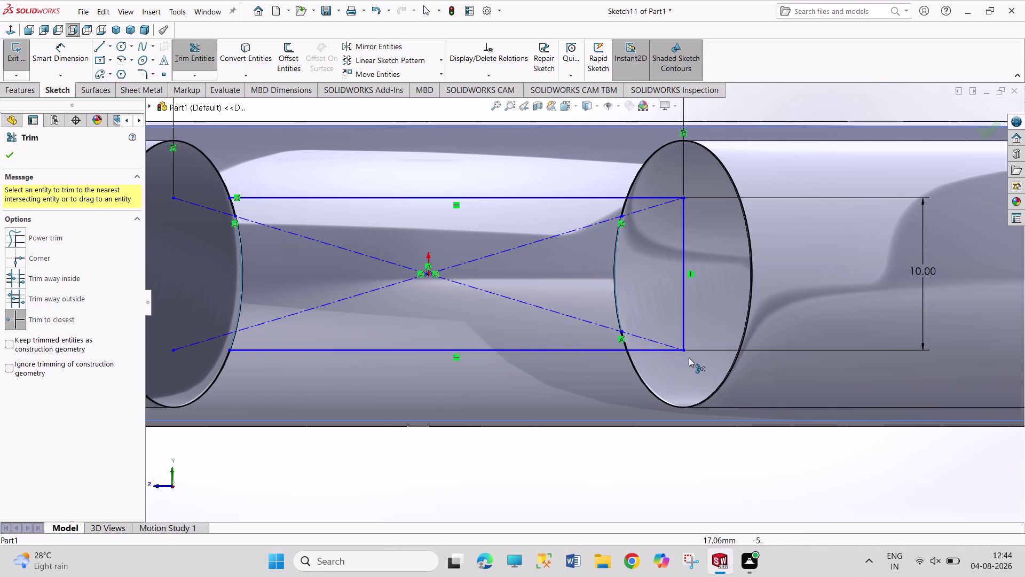
click(626, 346)
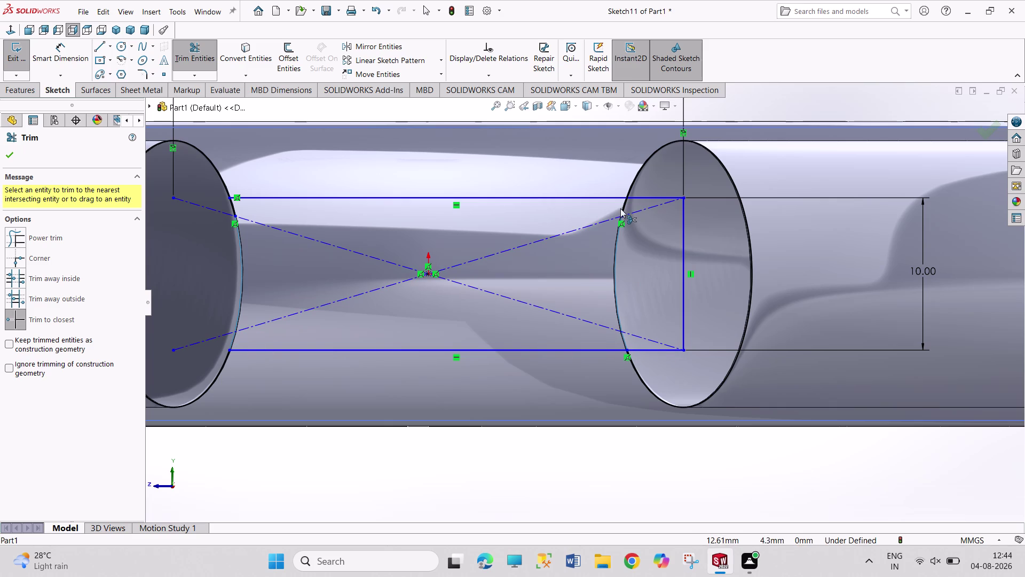
click(621, 209)
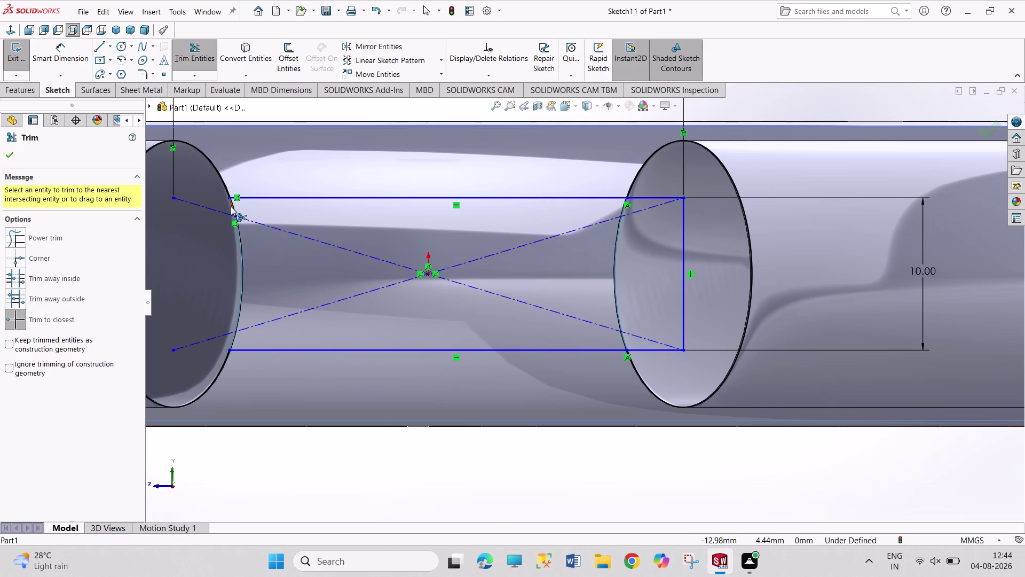
click(231, 206)
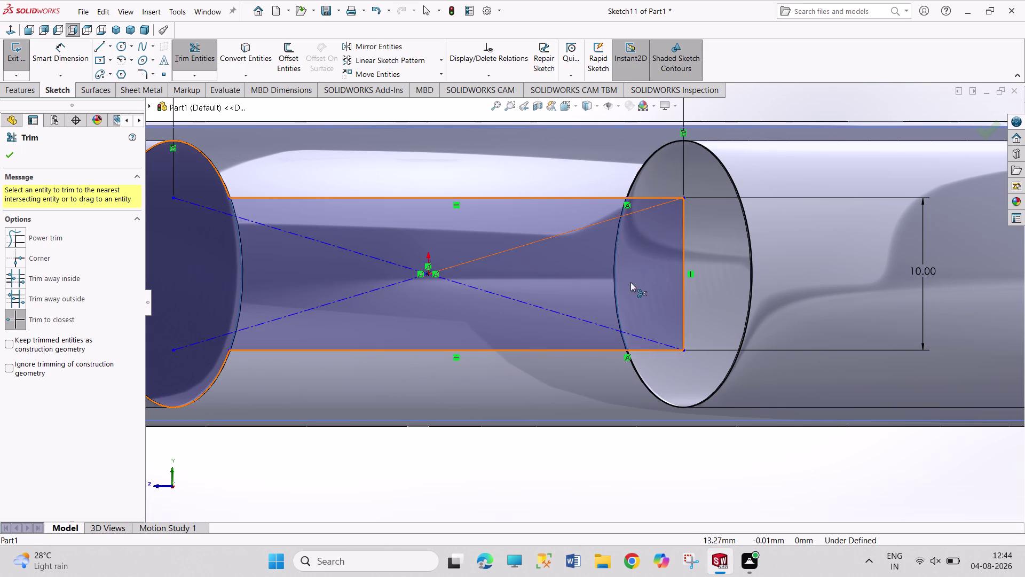
scroll(up, 3)
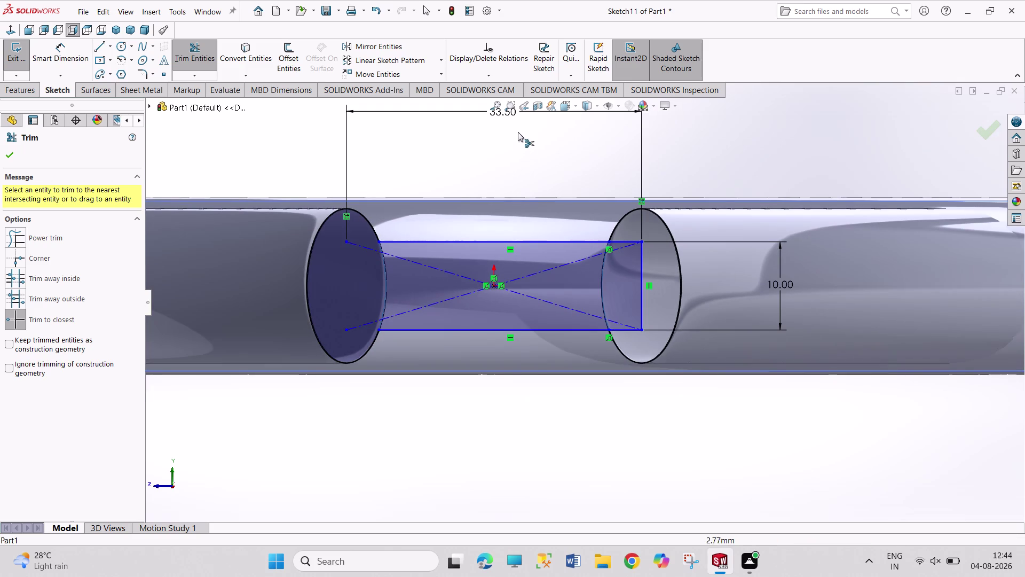
right_click(517, 130)
click(535, 168)
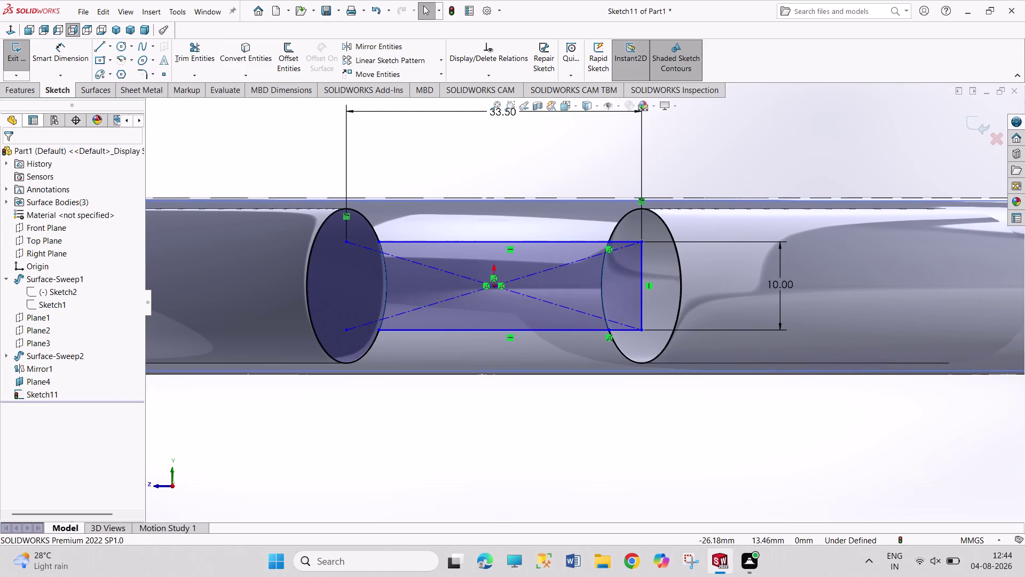
click(19, 61)
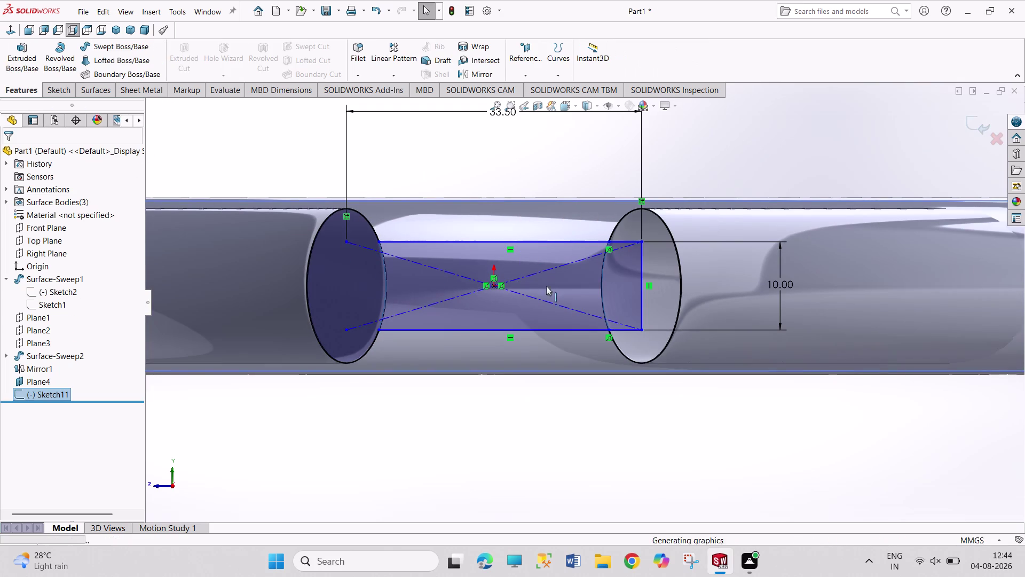
Exit Sketch11 and return to the Features tab.
click(116, 30)
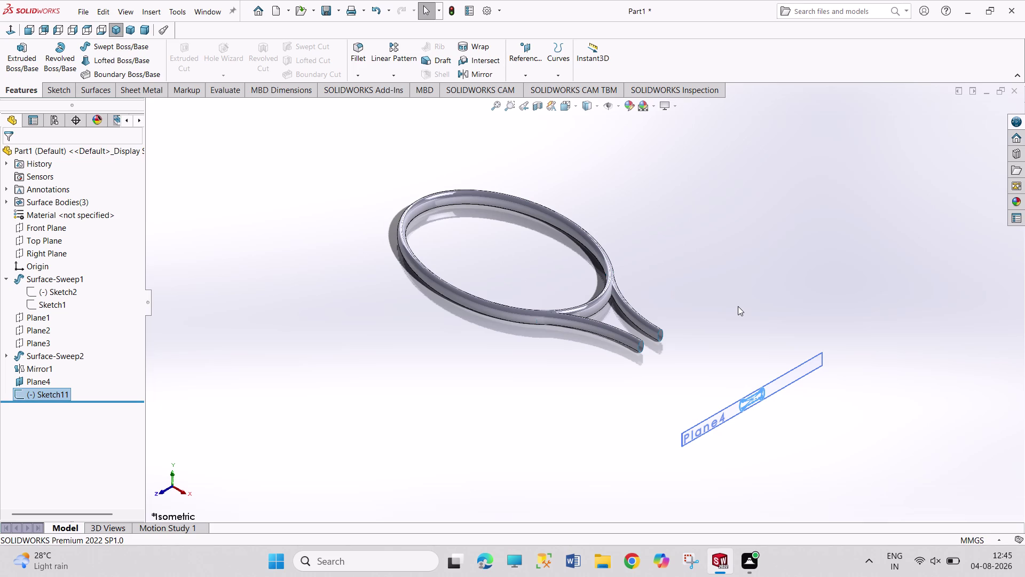
Roll back Sketch11's geometry and dimensions with repeated undos.
key(ctrl+z)
key(ctrl+z)
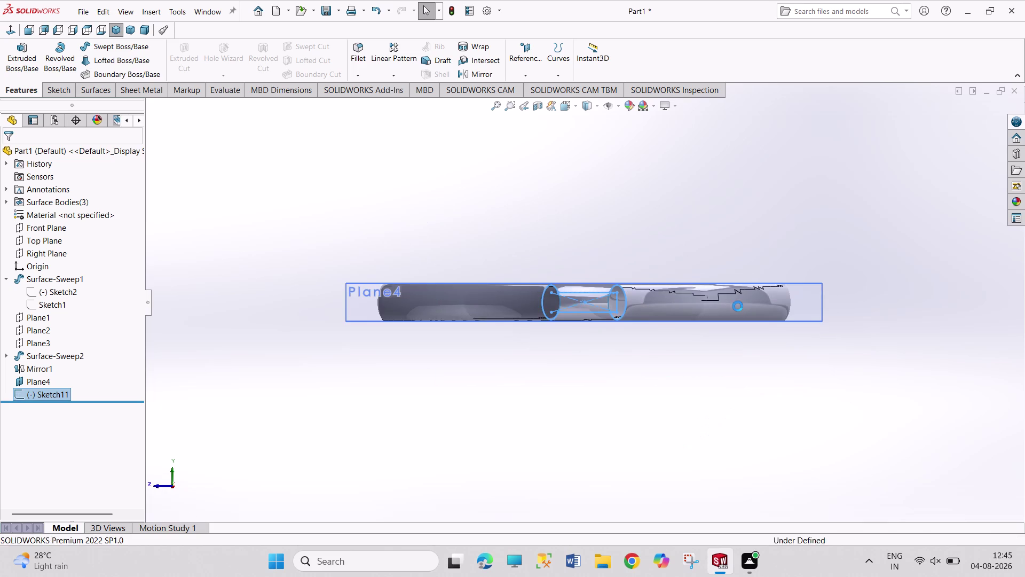
key(ctrl+z)
key(ctrl+z)
key(ctrl+z)
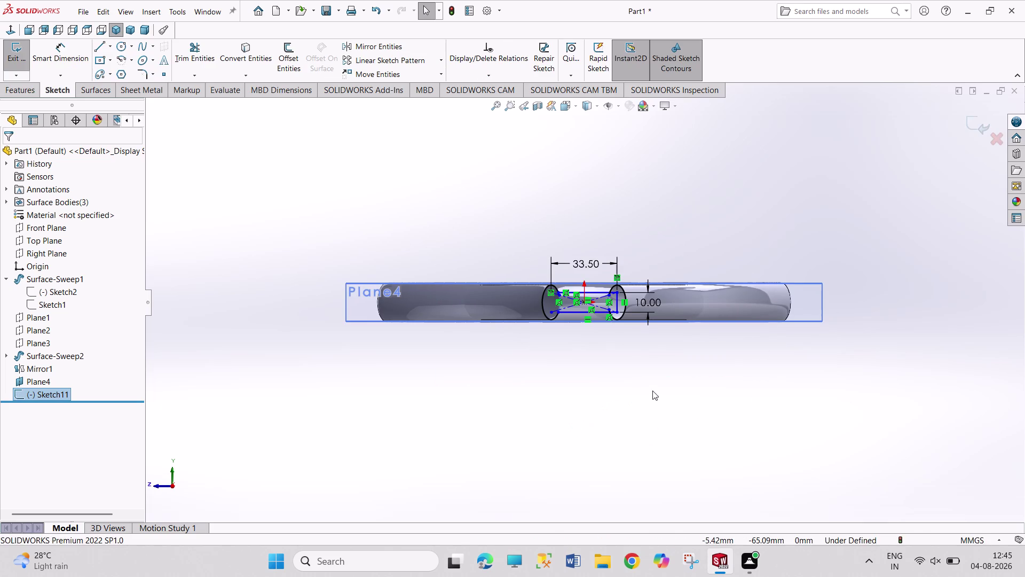
key(ctrl+z)
key(ctrl+z)
key(ctrl+z)
key(ctrl+z)
key(ctrl+z)
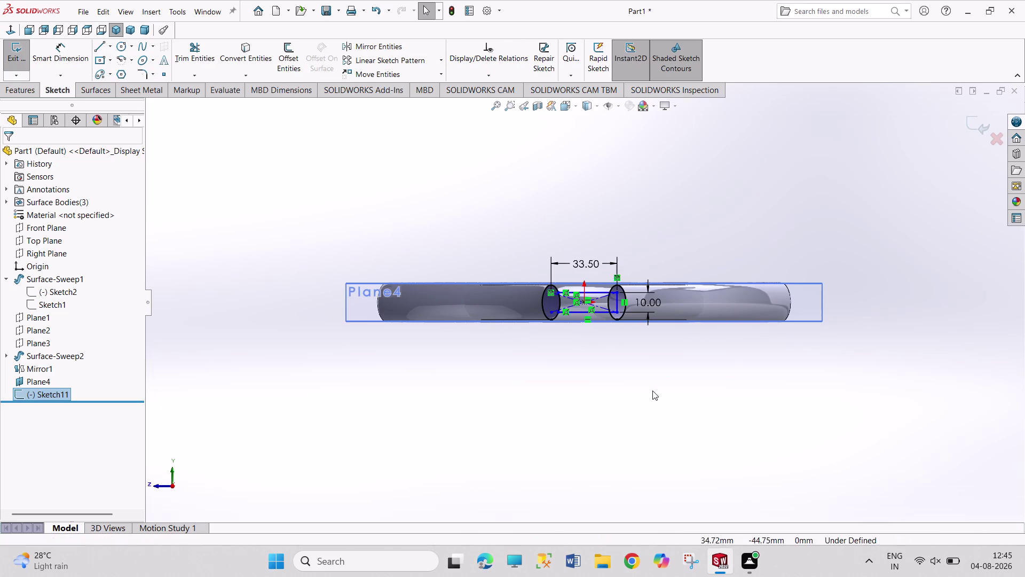
key(ctrl+z)
key(ctrl+z)
key(ctrl+z)
text(ZZ)
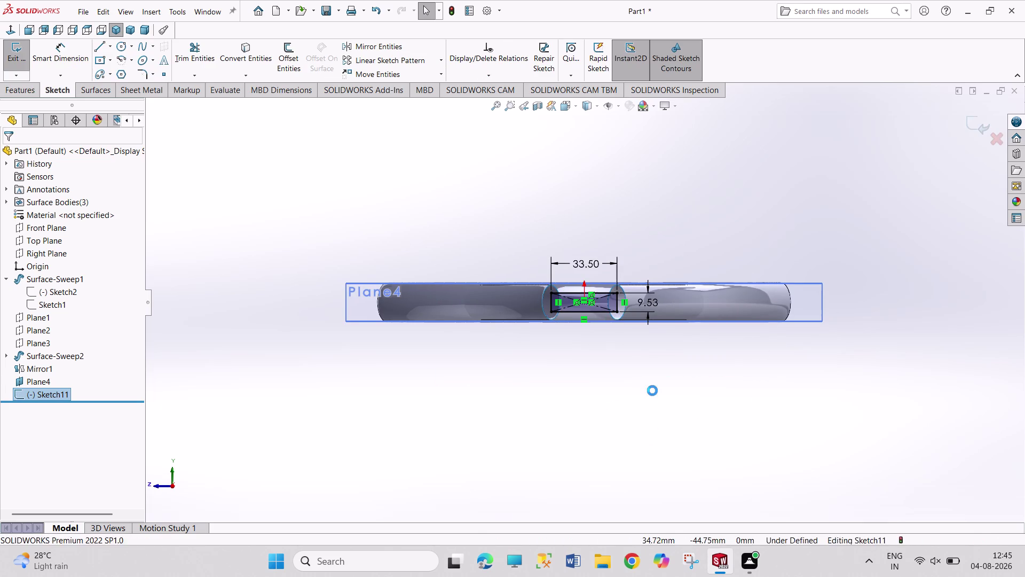
text(Z)
key(ctrl+z)
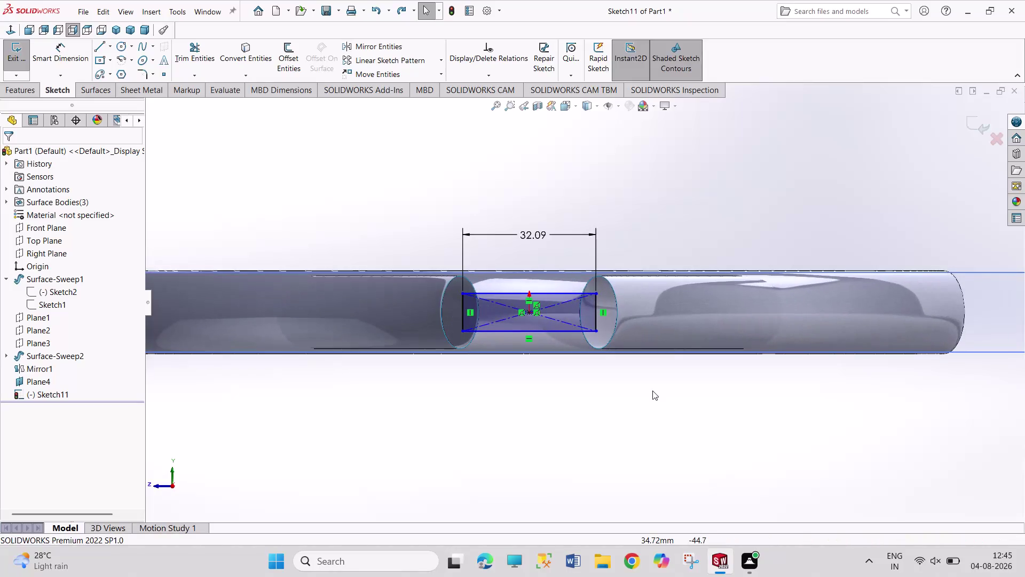
text(ZZZZ)
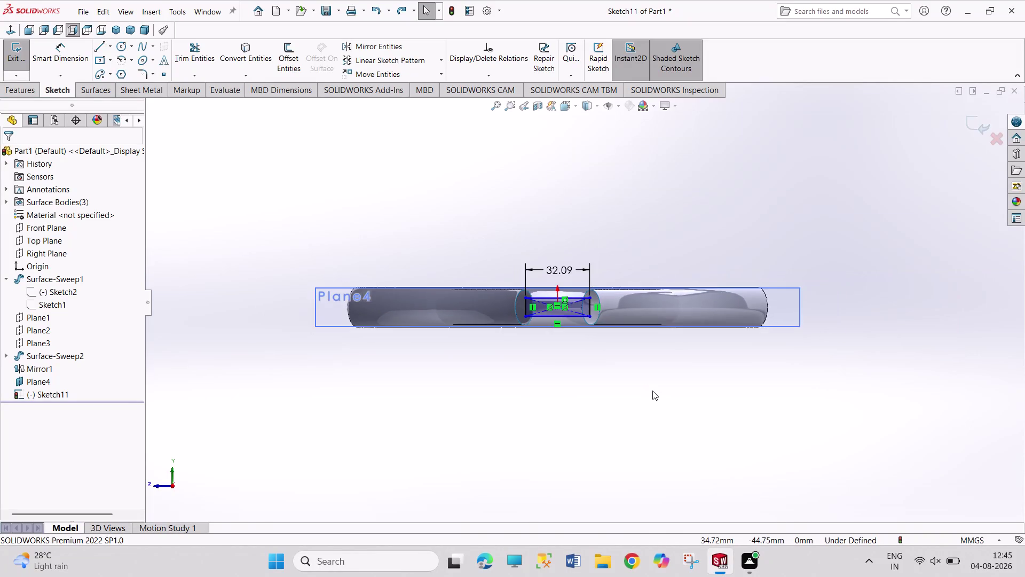
text(ZZZZZZ)
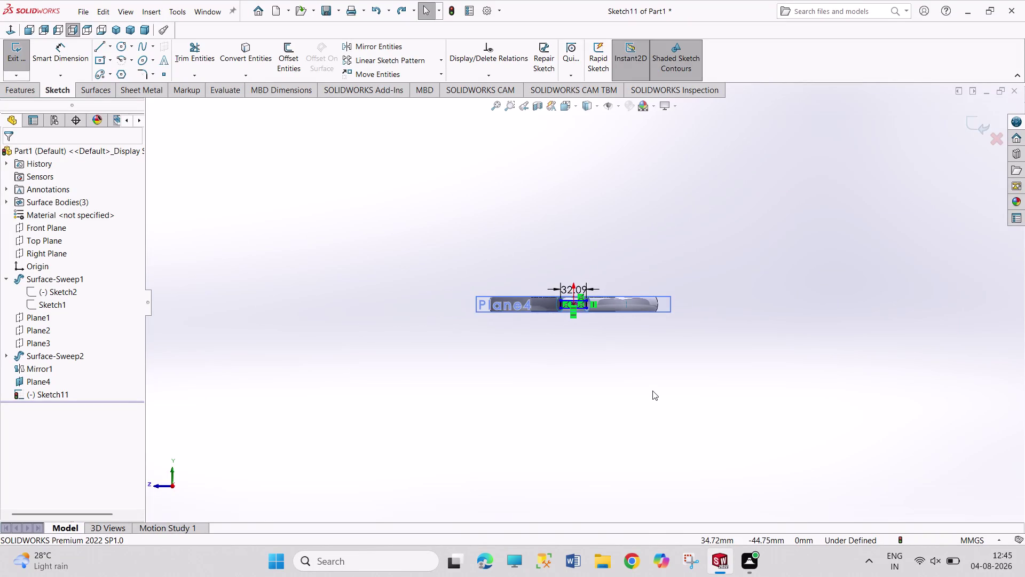
key(ctrl+z)
key(ctrl+z)
key(ctrl+z)
key(ctrl+z)
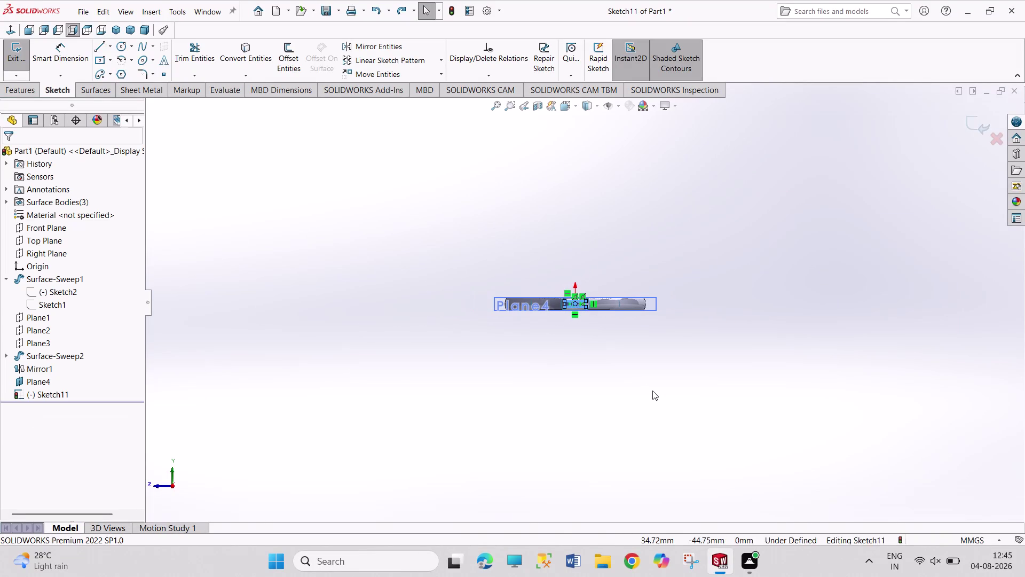
key(ctrl+z)
key(ctrl+z)
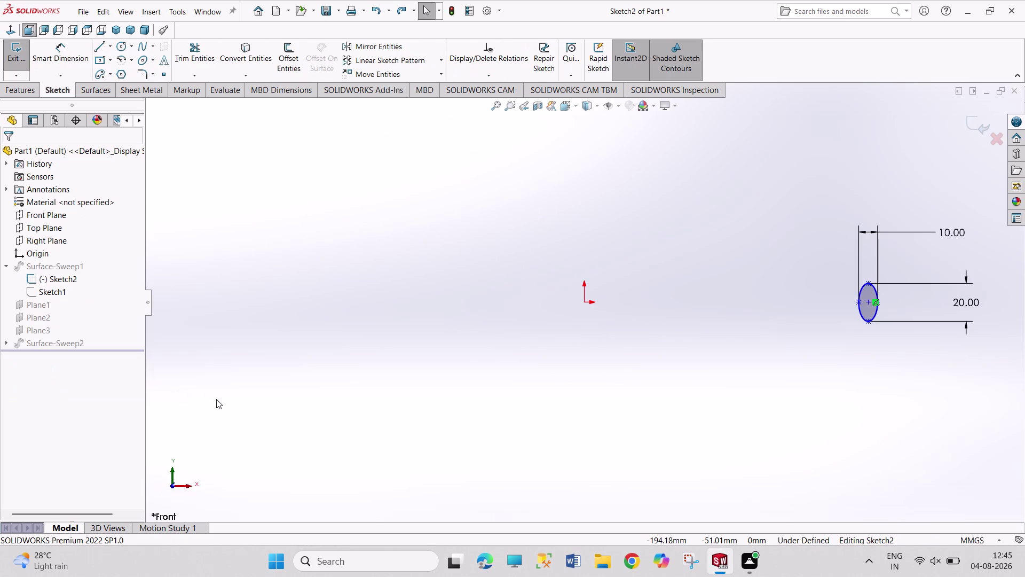
Redo several steps, leaving the ring sweep, three planes and Surface-Sweep2.
key(ctrl+y)
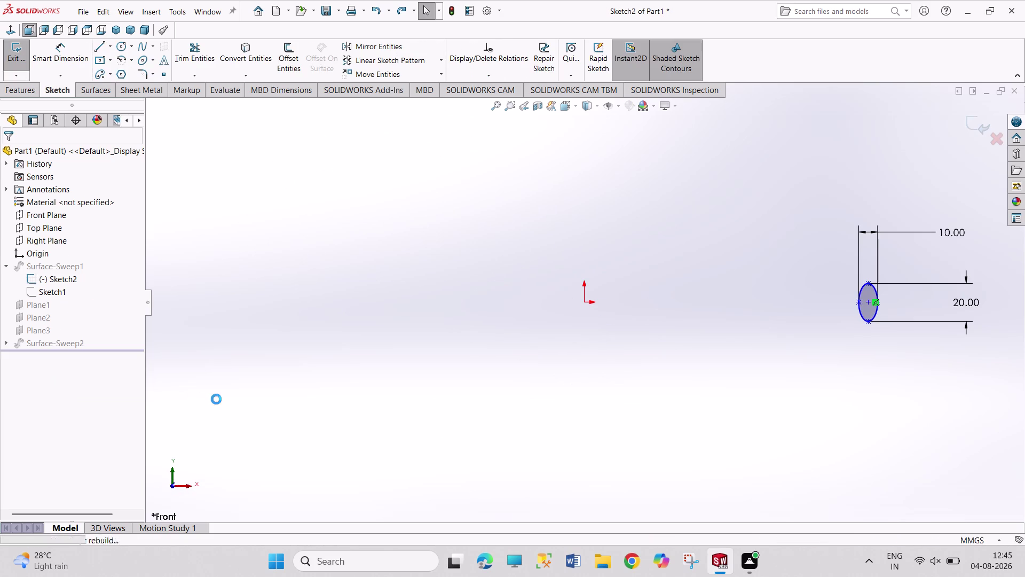
key(ctrl+y)
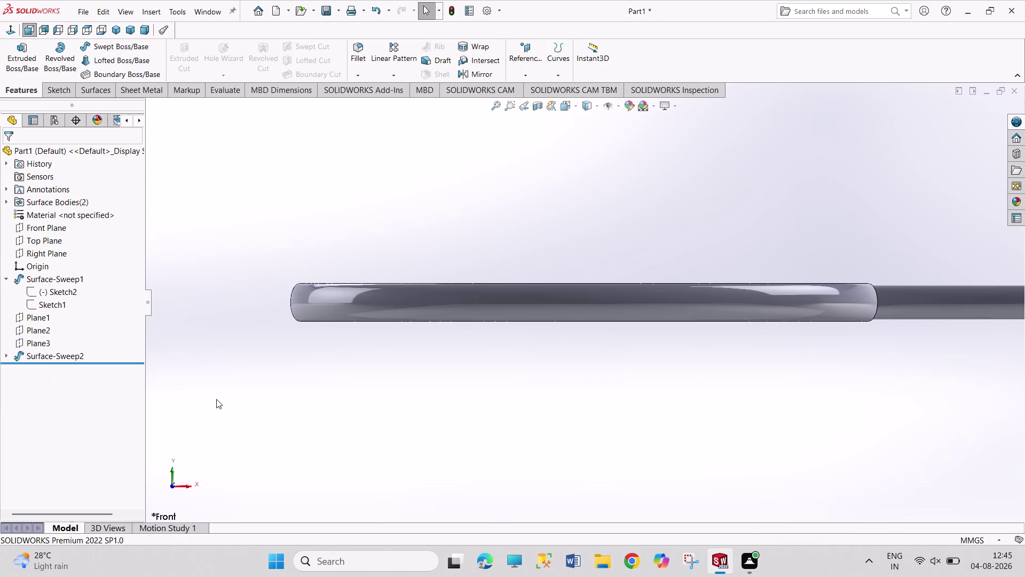
key(ctrl+y)
key(ctrl+y)
key(ctrl+y)
key(ctrl+y)
key(ctrl+y)
scroll(up, 3)
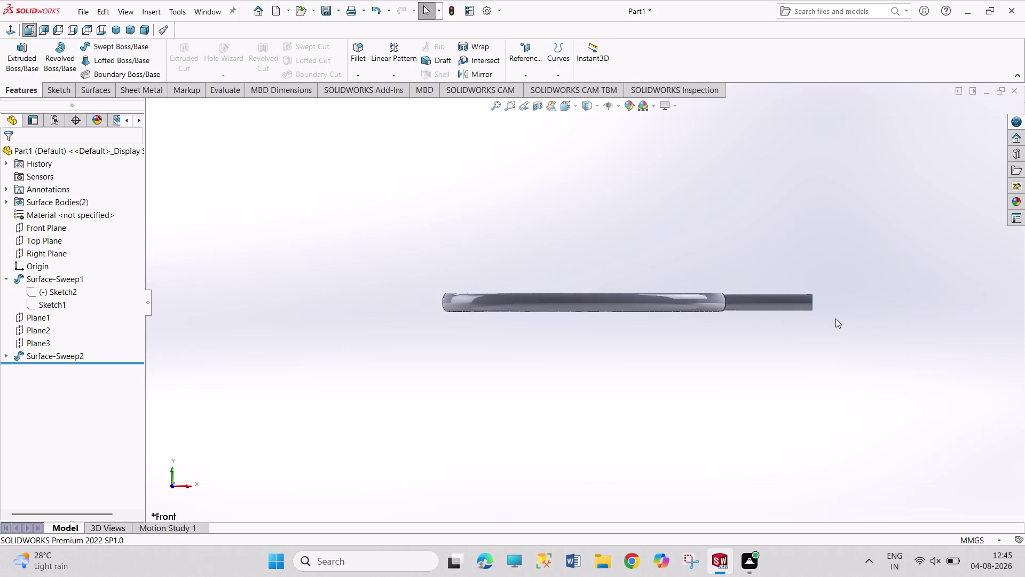
Mirror Surface-Sweep2 across the Front Plane, creating a second tail arm.
click(119, 28)
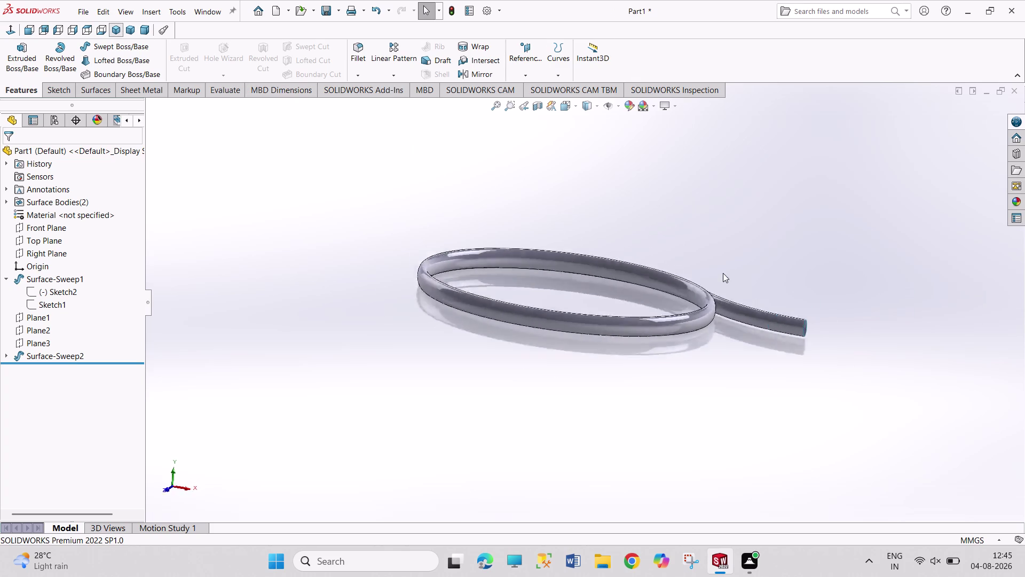
click(34, 354)
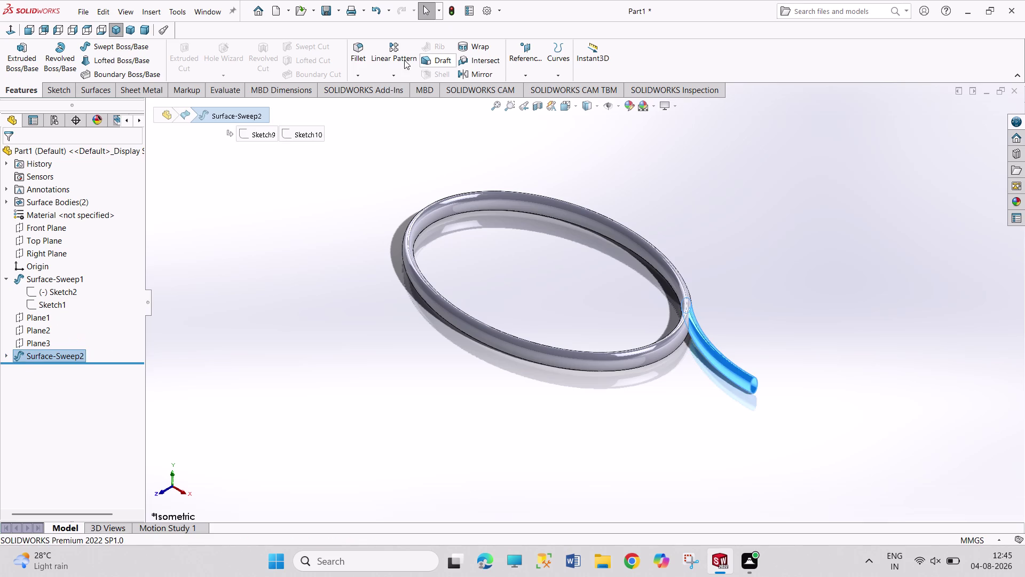
click(398, 74)
click(409, 112)
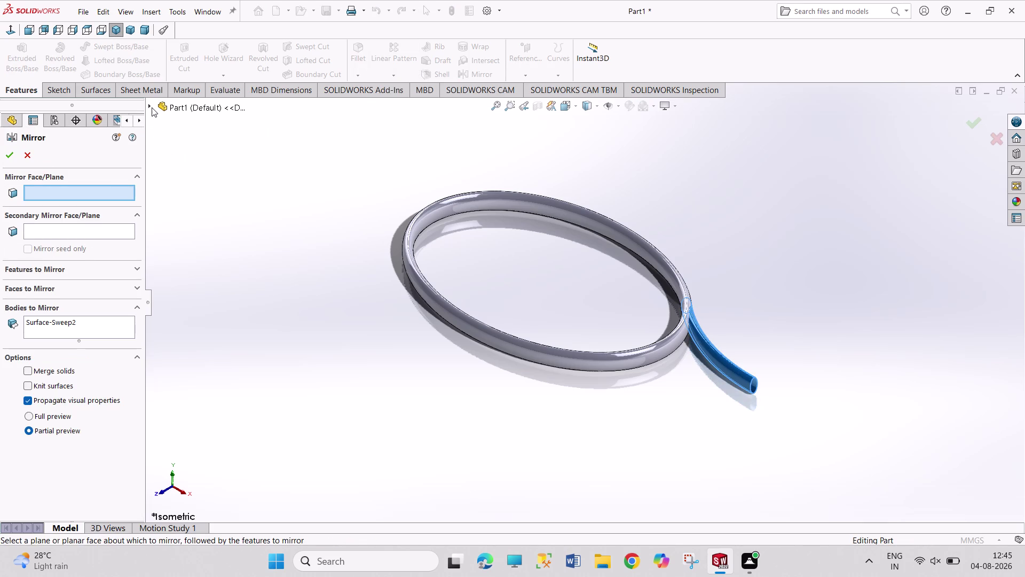
click(152, 107)
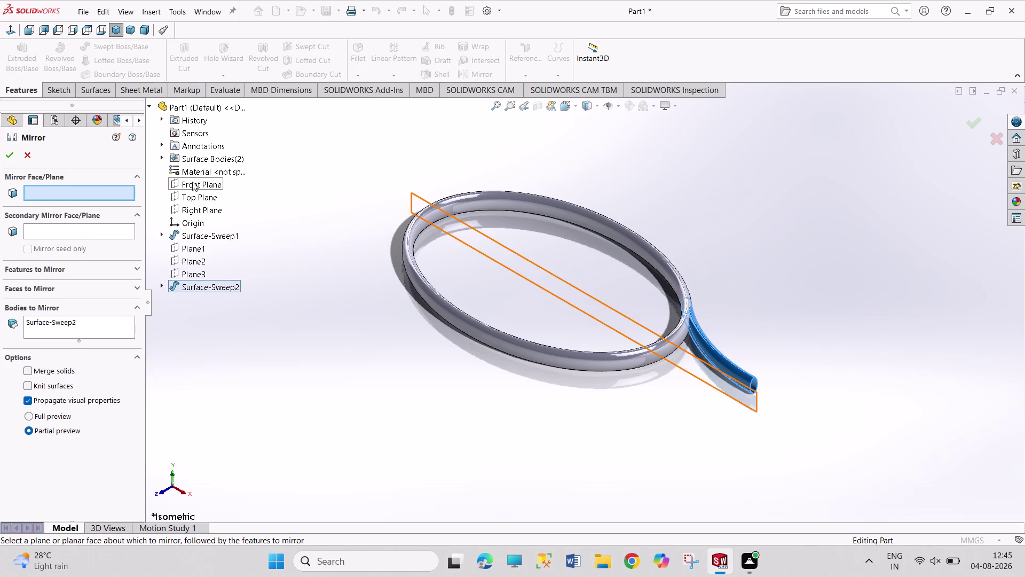
click(192, 181)
click(6, 157)
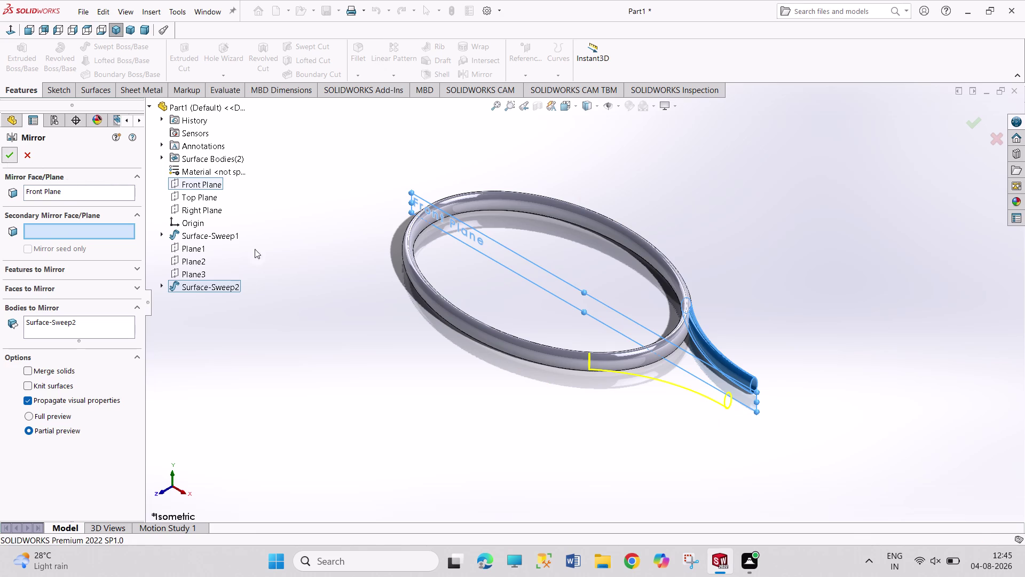
click(309, 339)
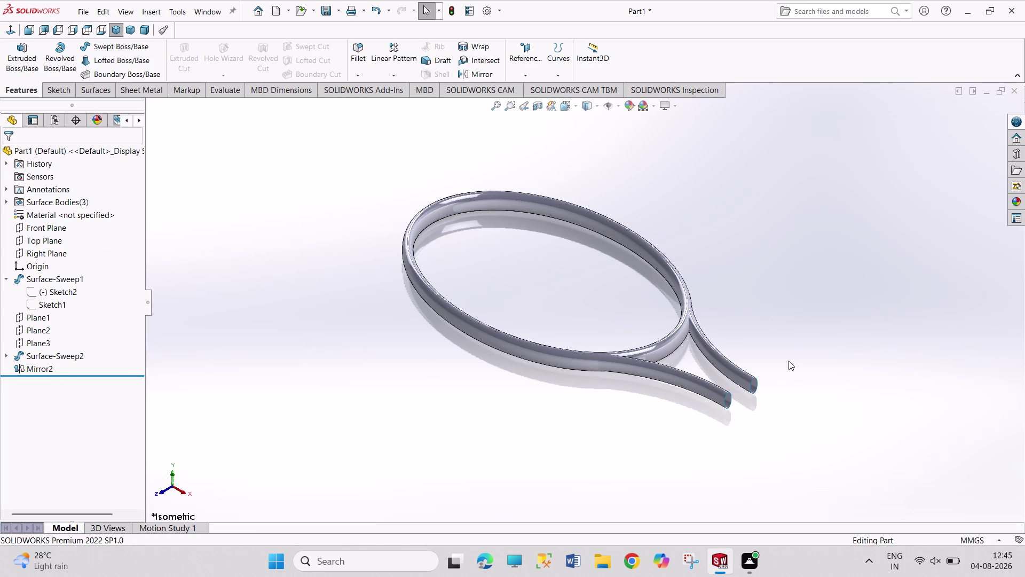
middle_drag(758, 352, 741, 353)
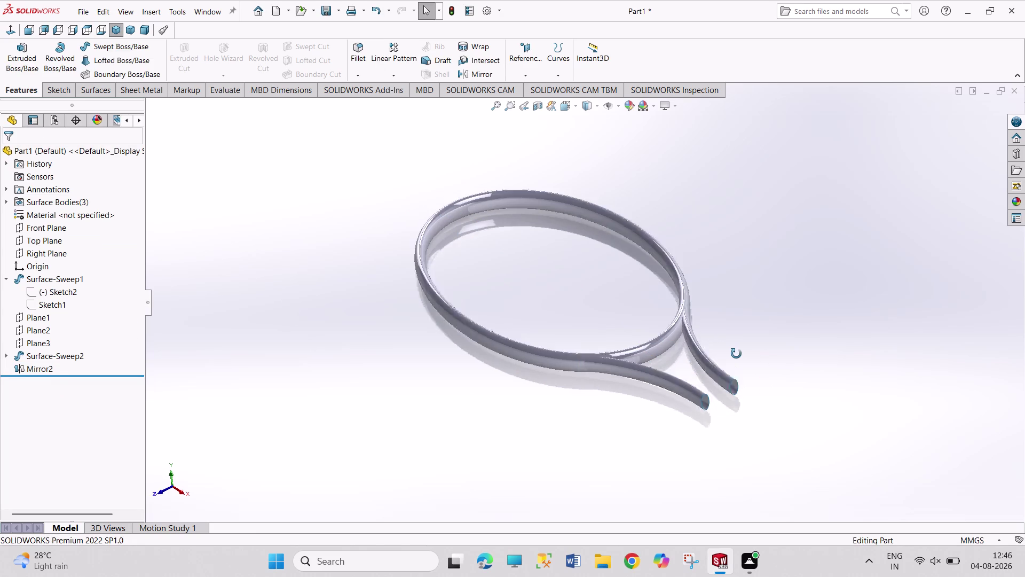
middle_drag(741, 353, 720, 349)
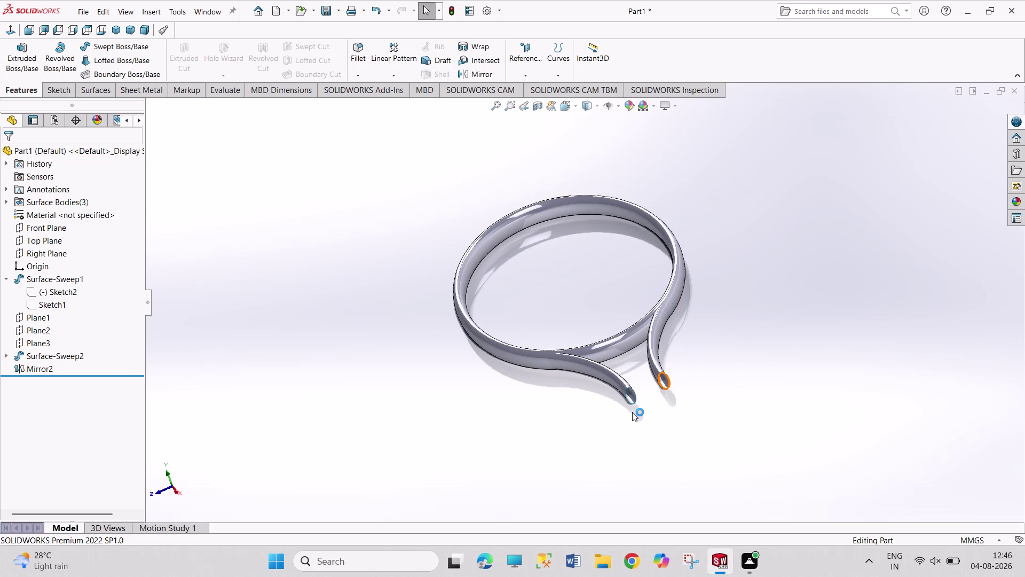
drag(717, 217, 800, 310)
drag(756, 202, 859, 345)
drag(764, 190, 836, 331)
click(40, 330)
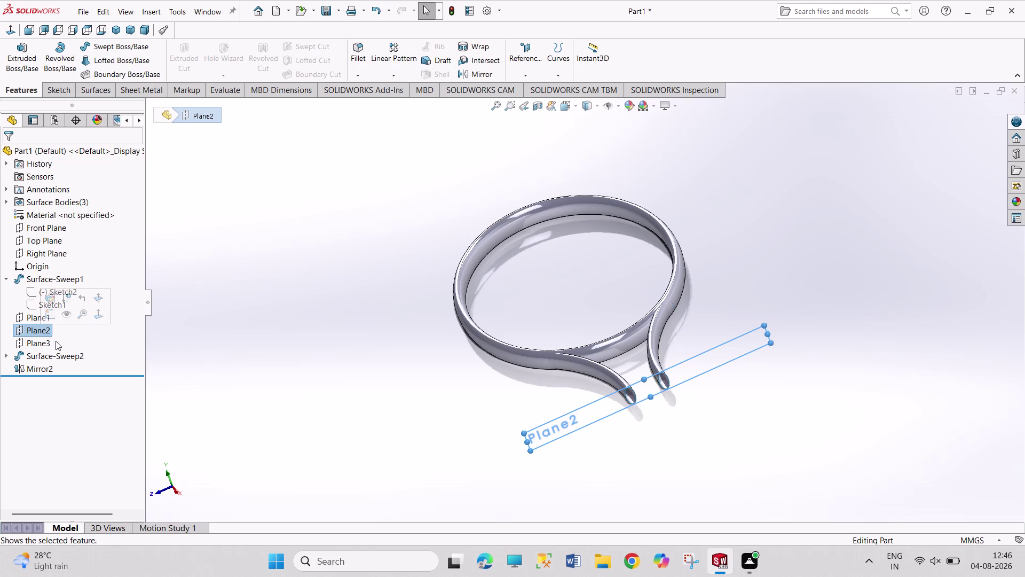
click(224, 343)
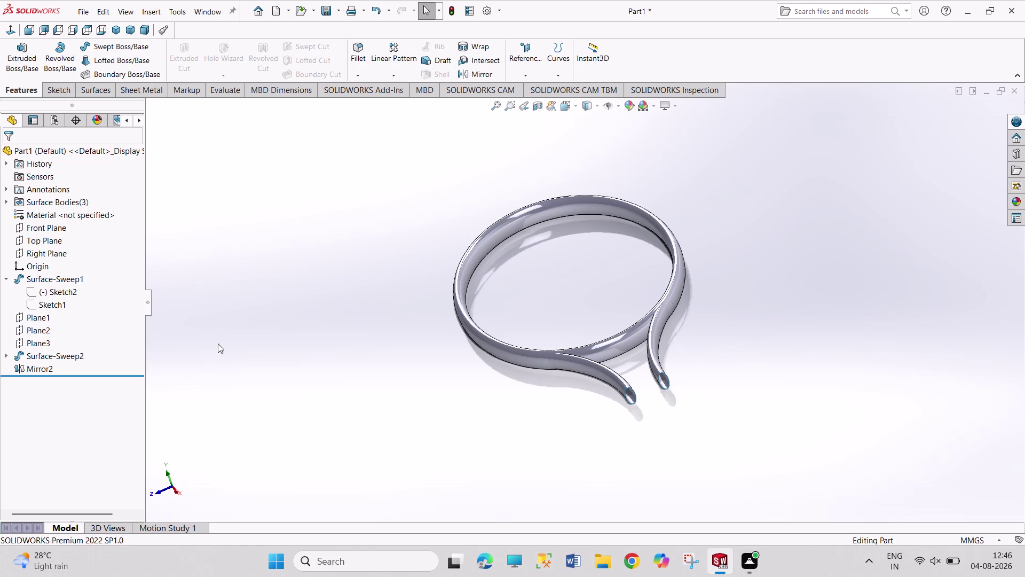
click(66, 93)
click(19, 50)
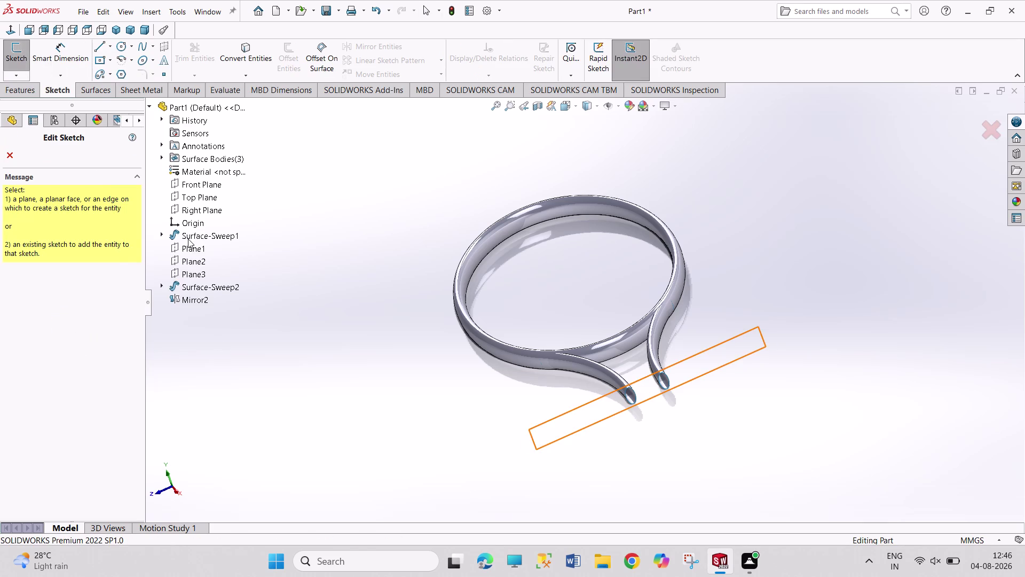
Start Sketch12 on Plane2 and convert both arm end edges into it.
click(203, 262)
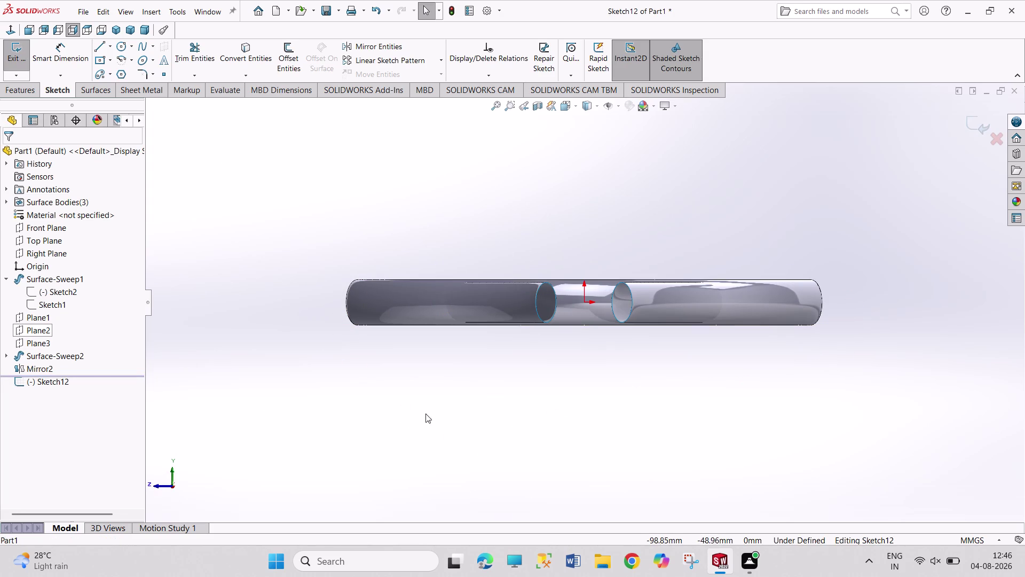
scroll(down, 3)
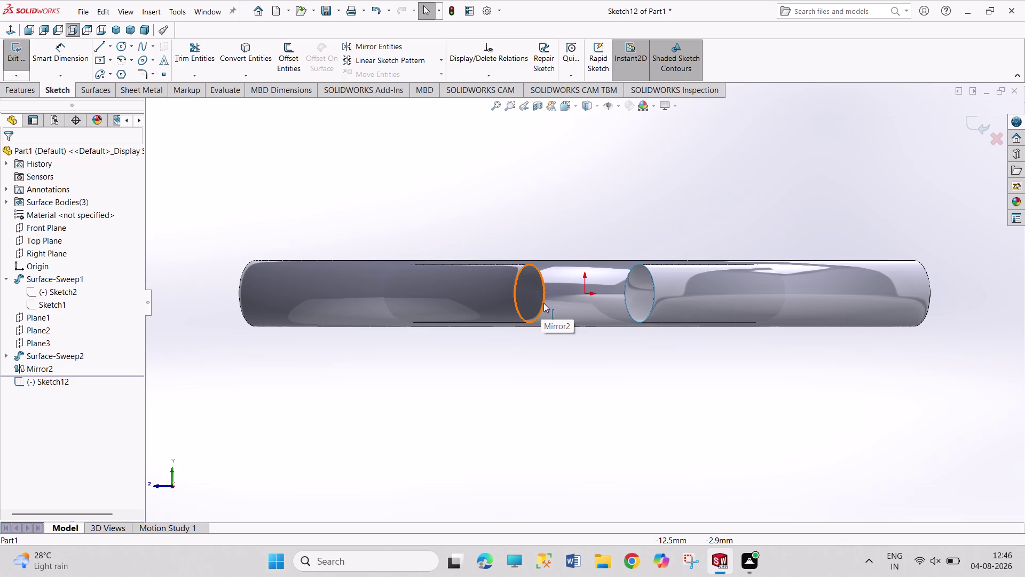
click(519, 313)
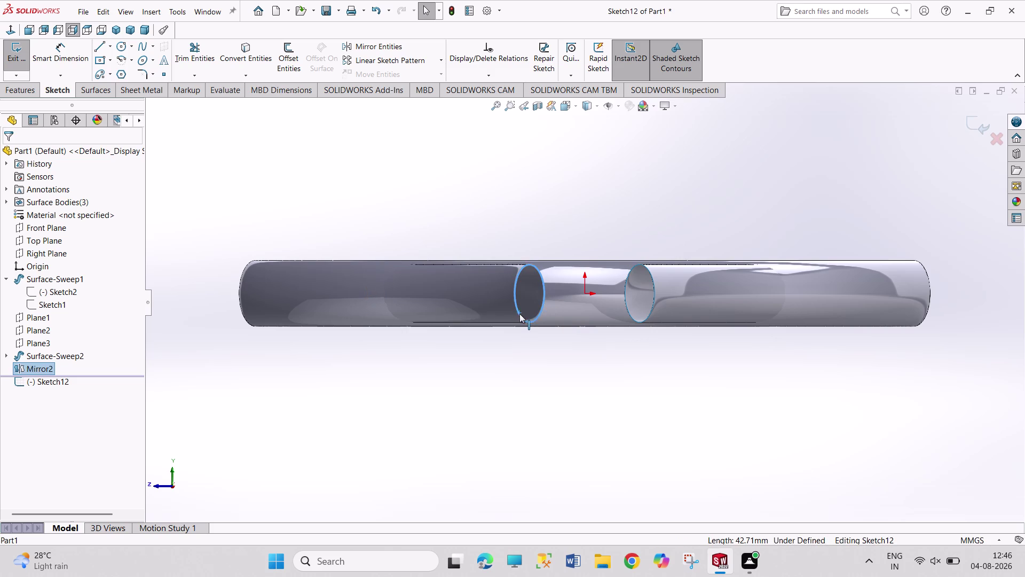
click(649, 316)
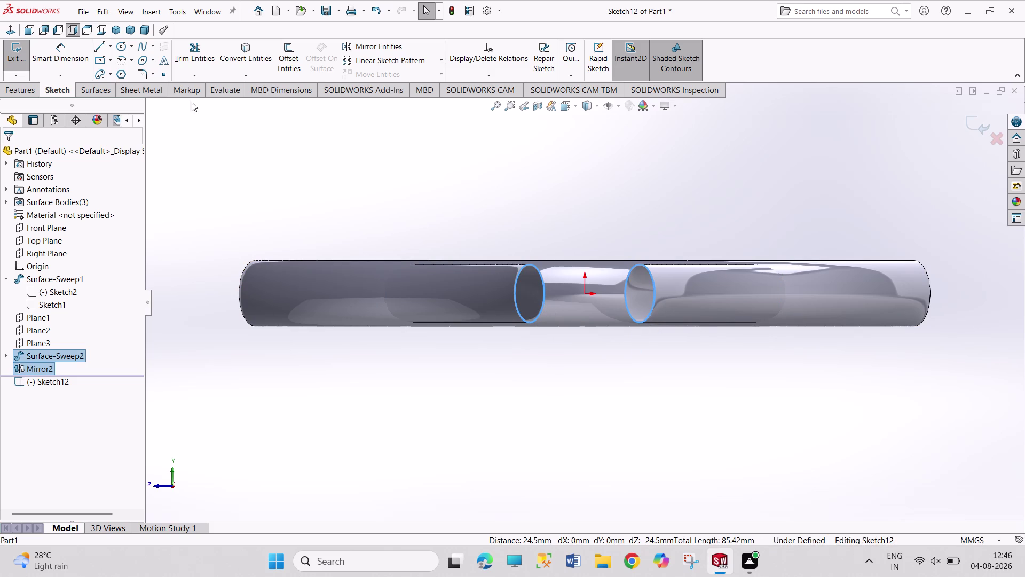
click(247, 54)
click(558, 177)
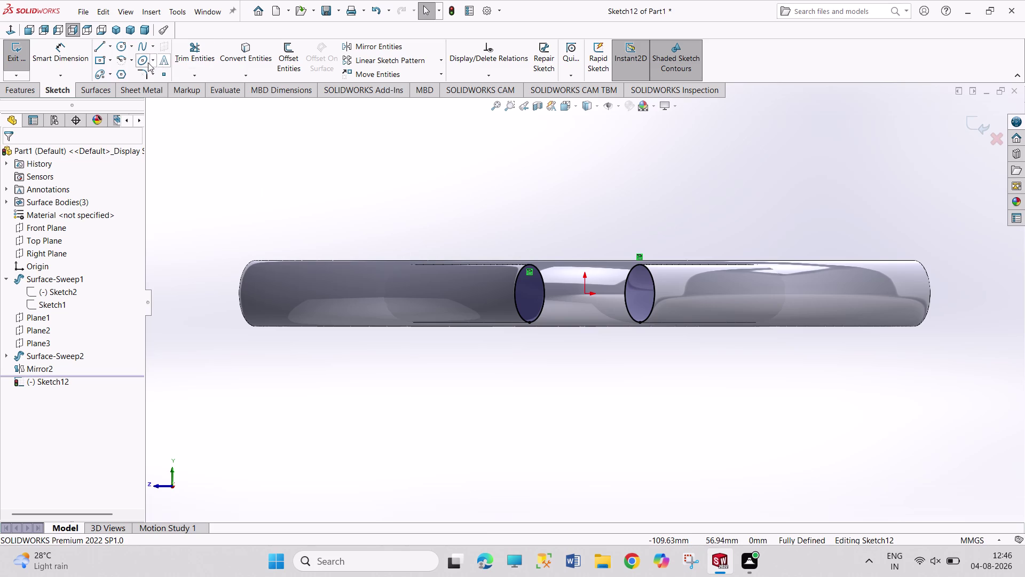
Draw a centre rectangle at the origin reaching between the circles.
click(98, 63)
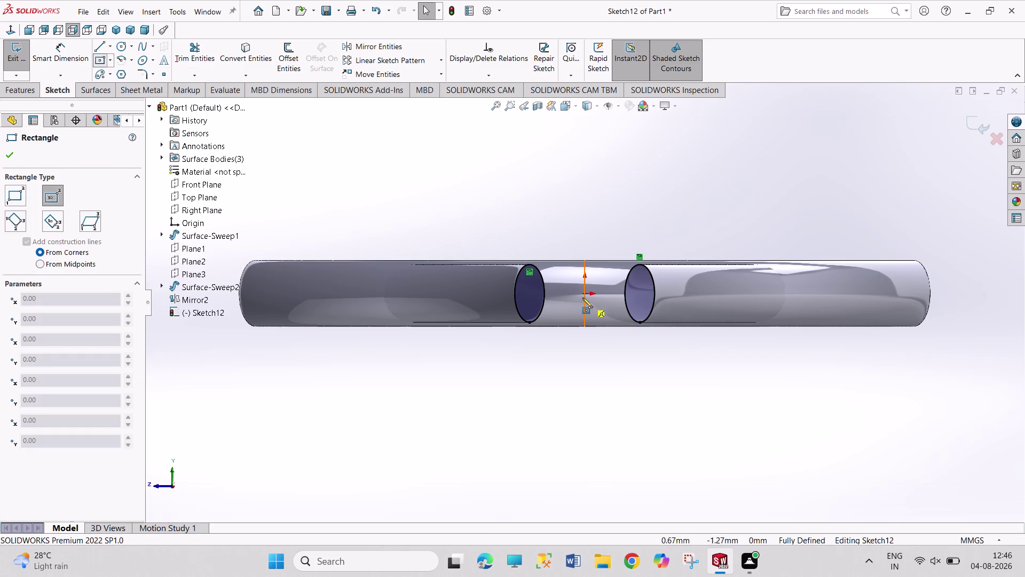
click(583, 293)
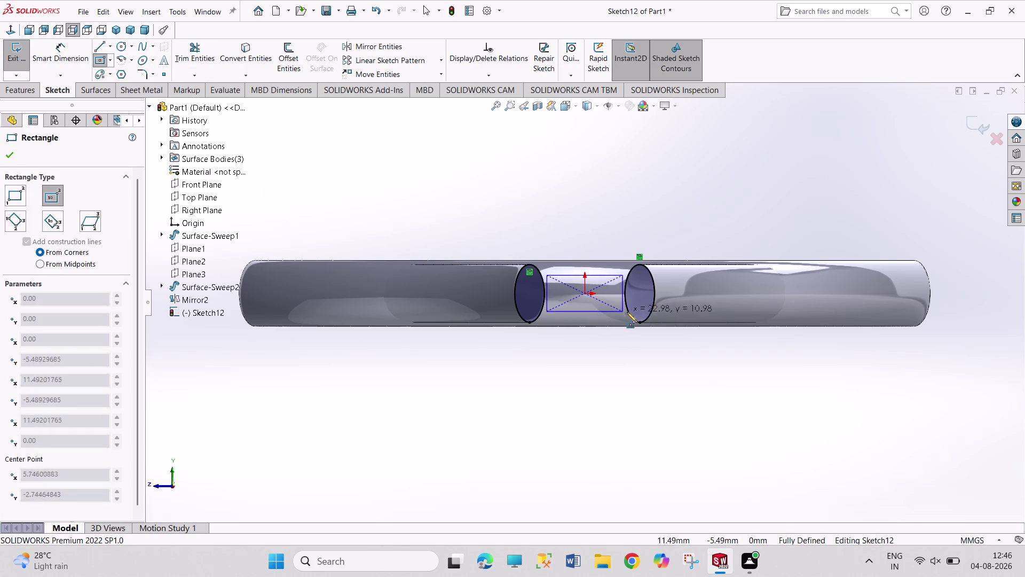
click(635, 308)
right_drag(607, 237, 598, 148)
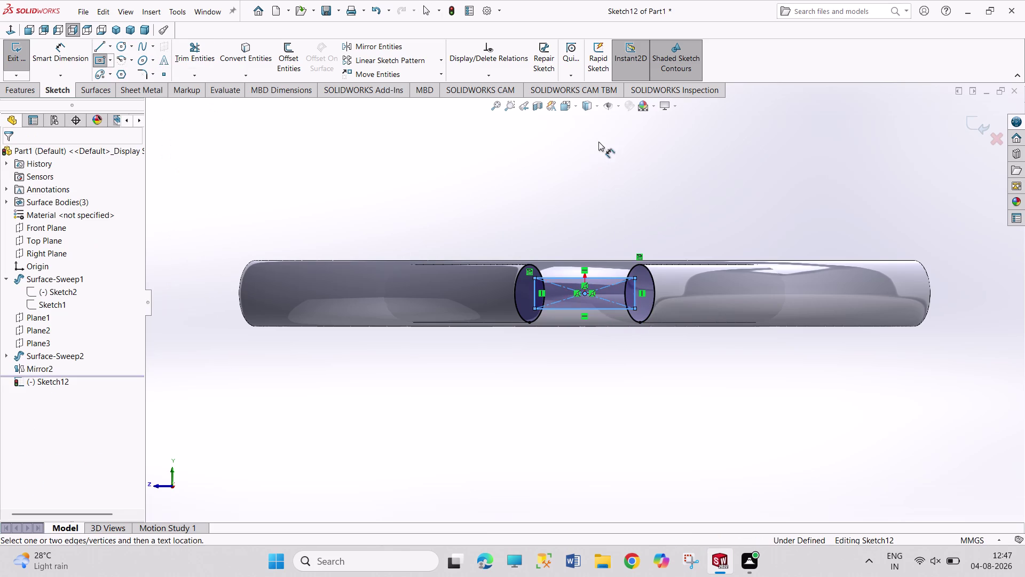
Dimension the rectangle to 33.50 mm wide by 10.00 mm tall.
click(606, 277)
click(596, 208)
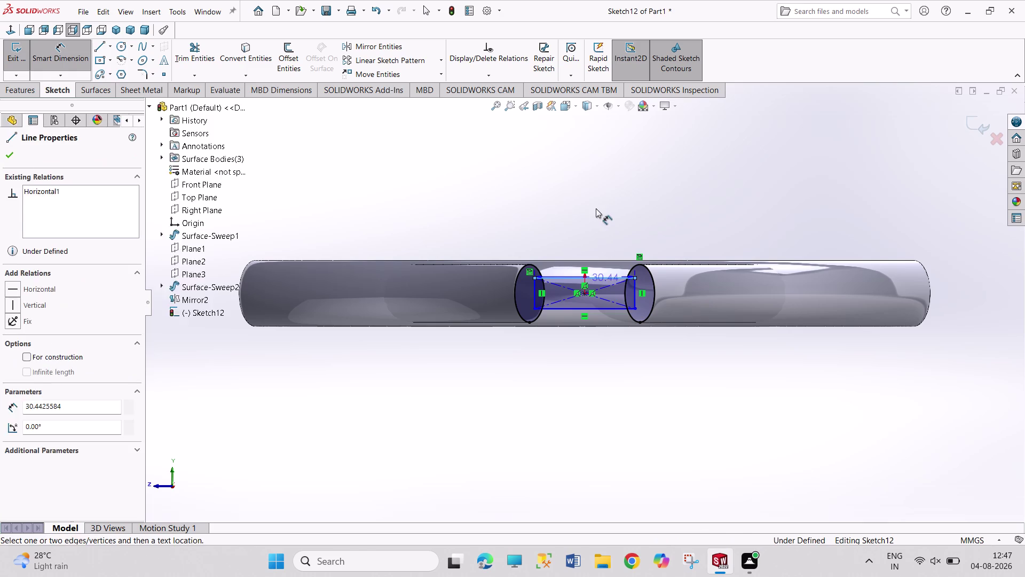
text(33.5)
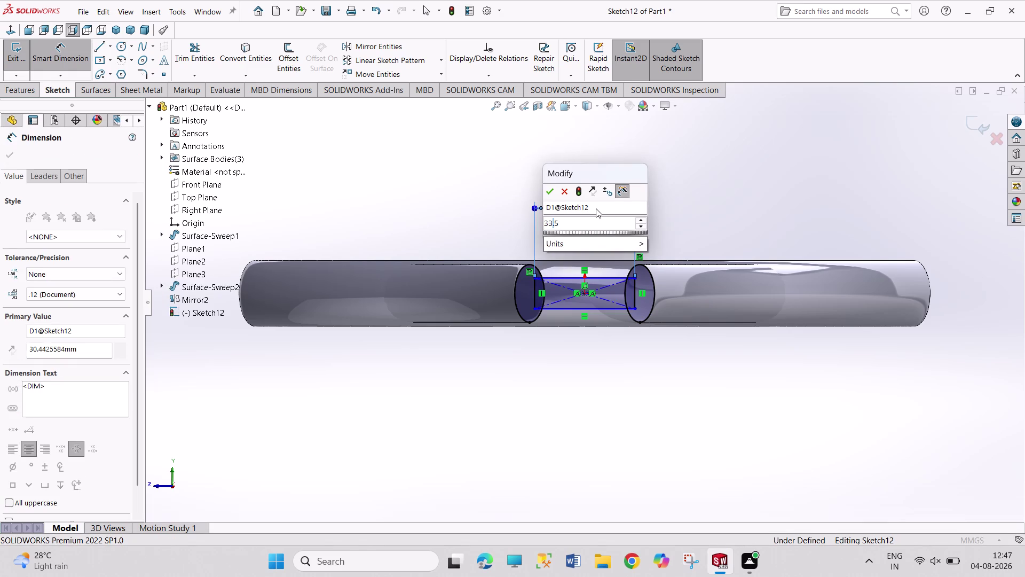
key(Return)
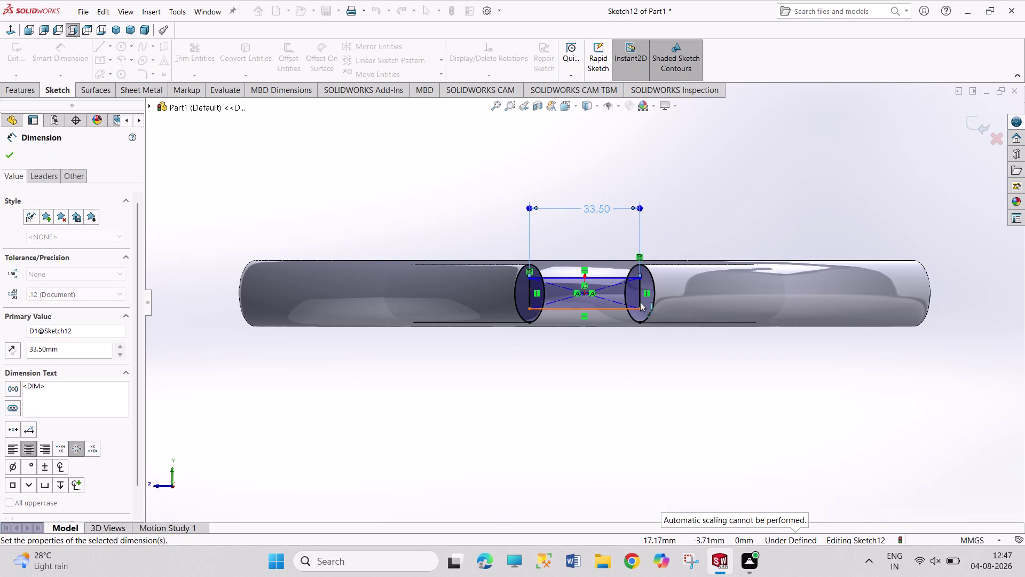
click(640, 302)
click(686, 232)
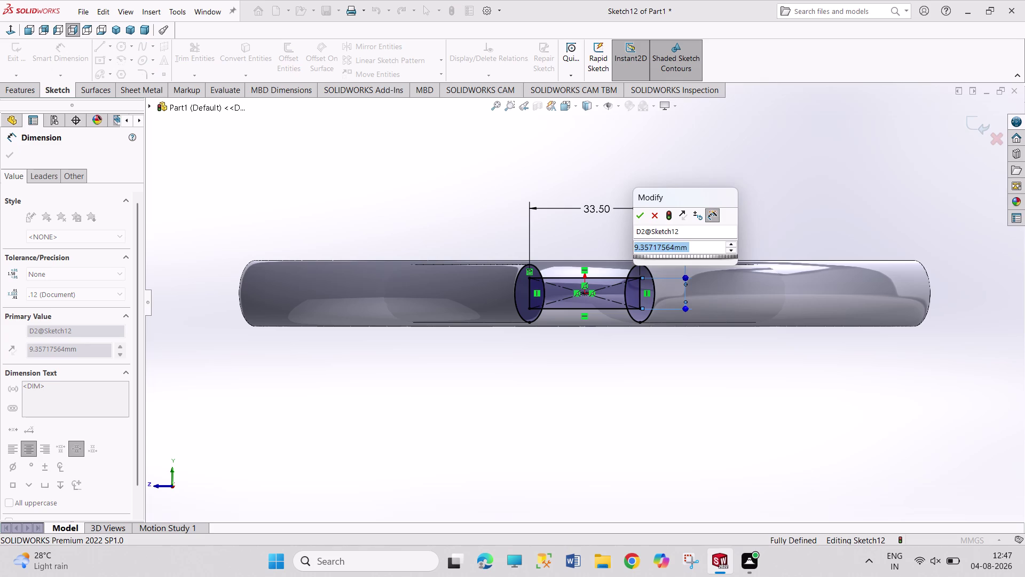
text(10)
key(Return)
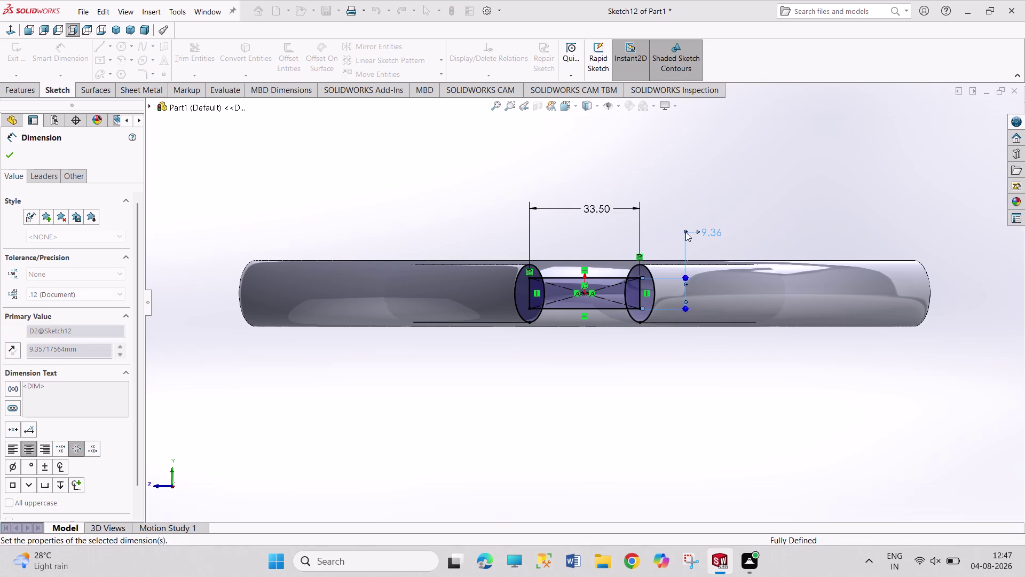
right_click(726, 157)
click(739, 193)
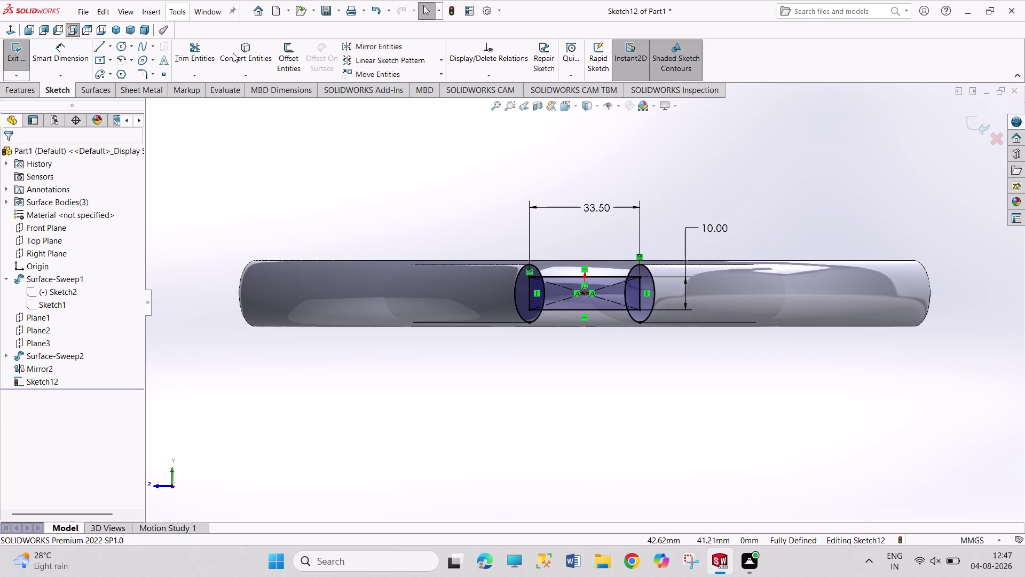
click(193, 60)
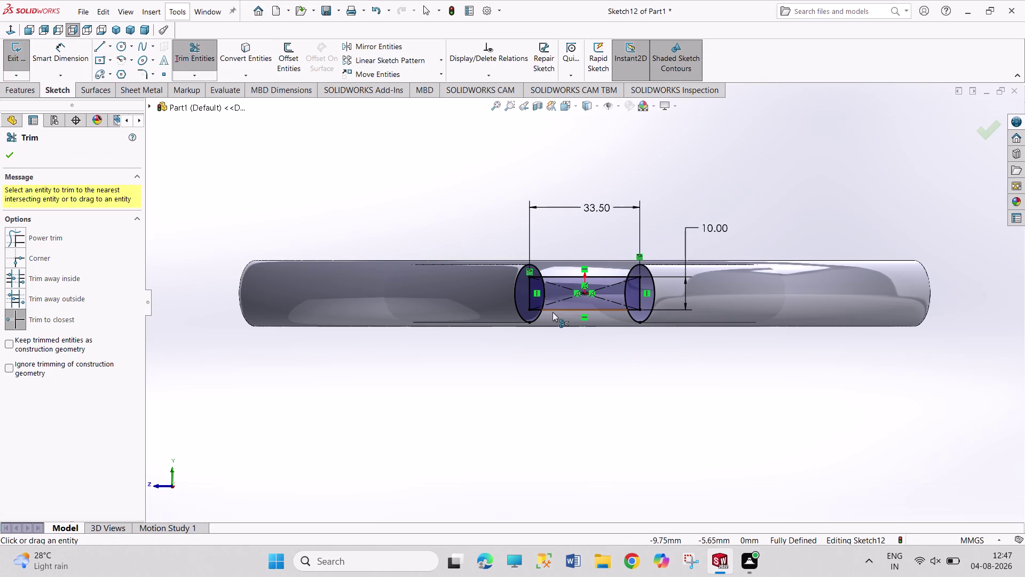
Trim the rectangle's left side and the line ends inside the left circle.
click(537, 275)
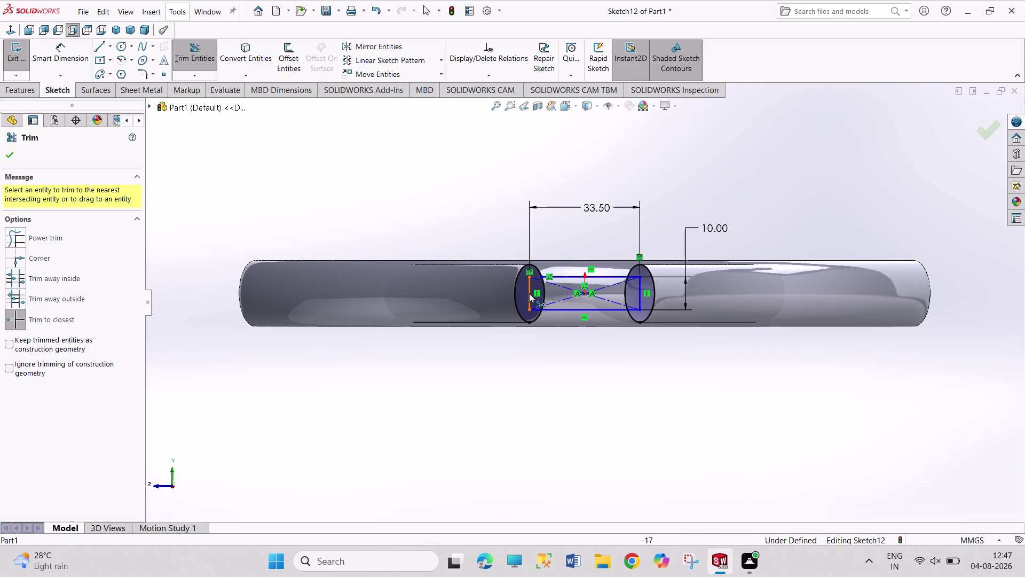
click(529, 294)
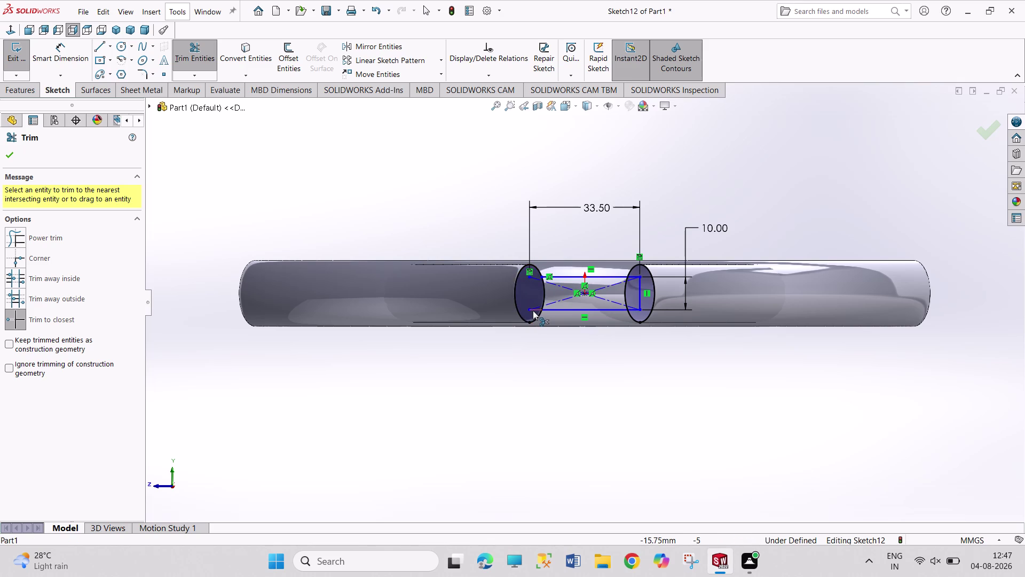
click(533, 310)
click(543, 295)
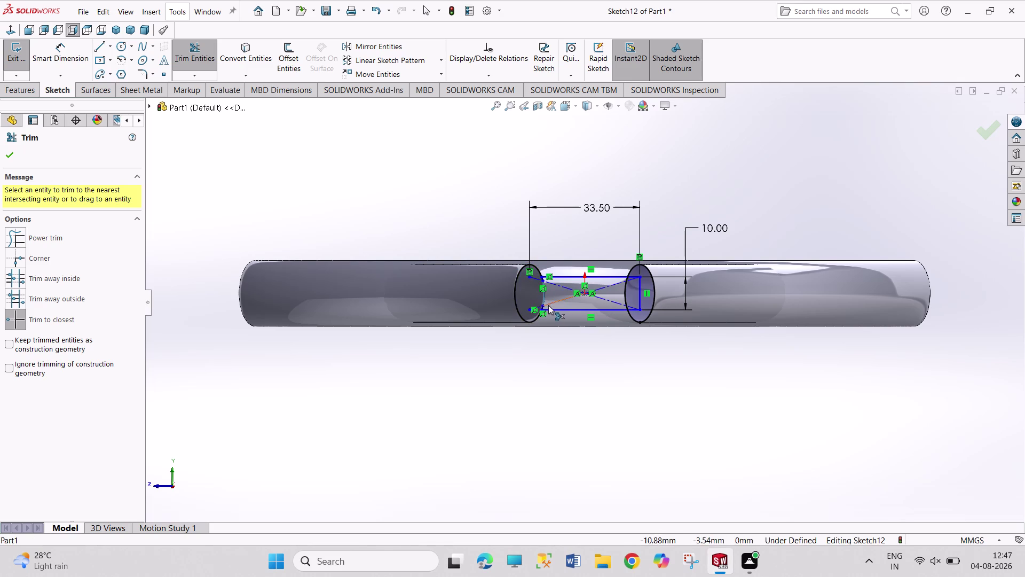
scroll(down, 3)
scroll(down, 3)
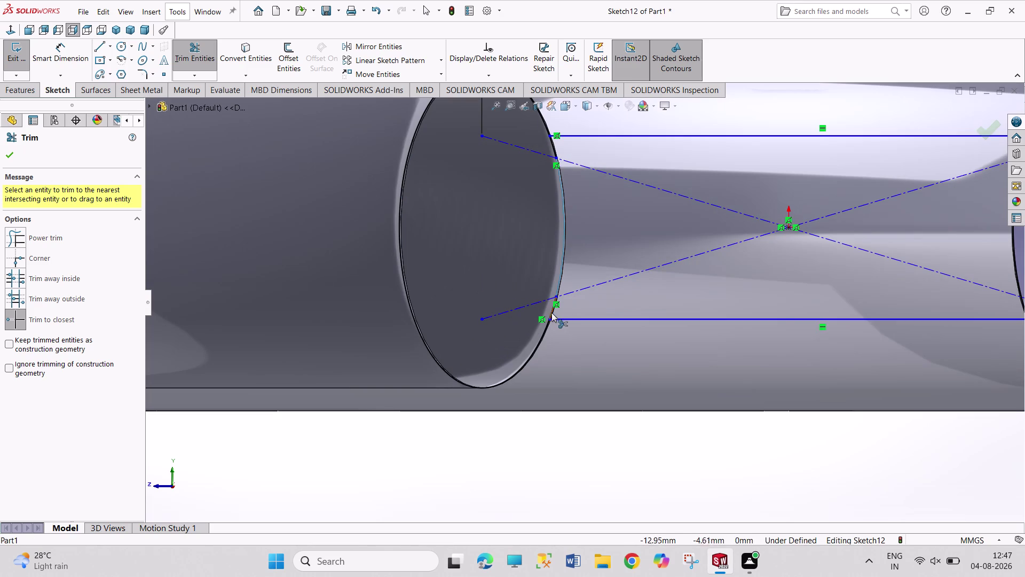
click(552, 313)
click(554, 147)
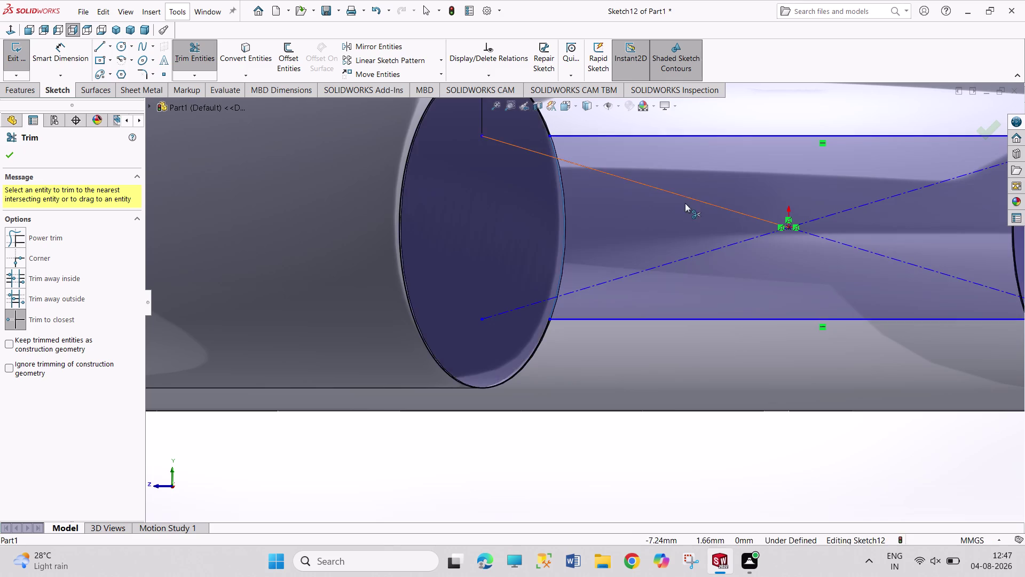
scroll(up, 3)
scroll(down, 3)
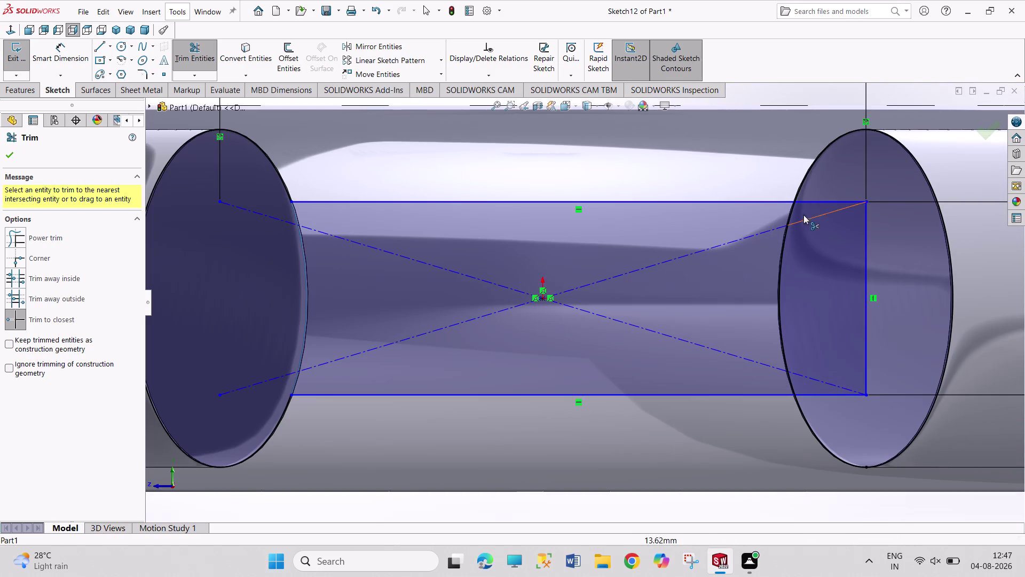
Trim the right side and line ends inside the right circle, closing Trim.
click(790, 210)
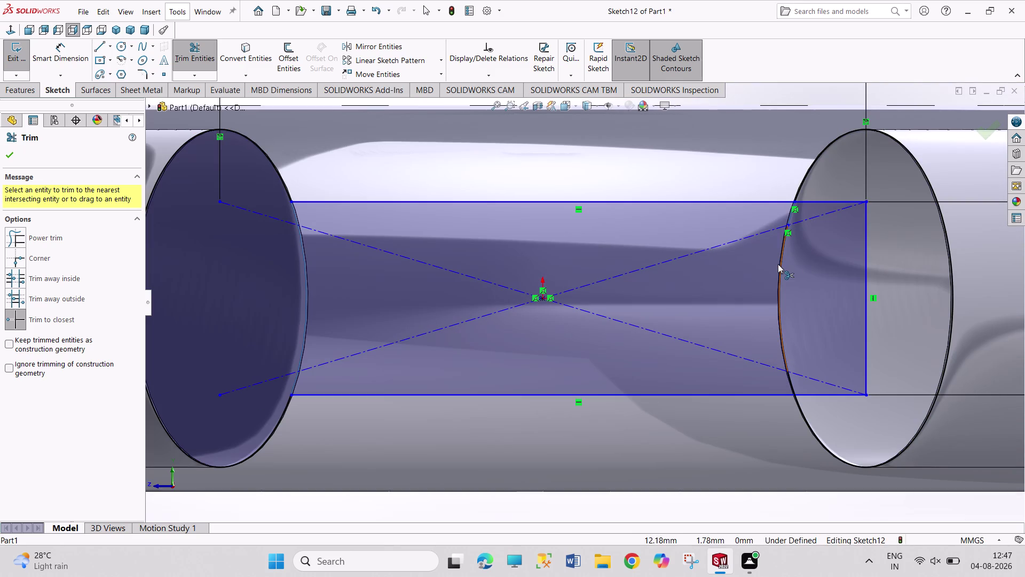
click(778, 264)
click(792, 387)
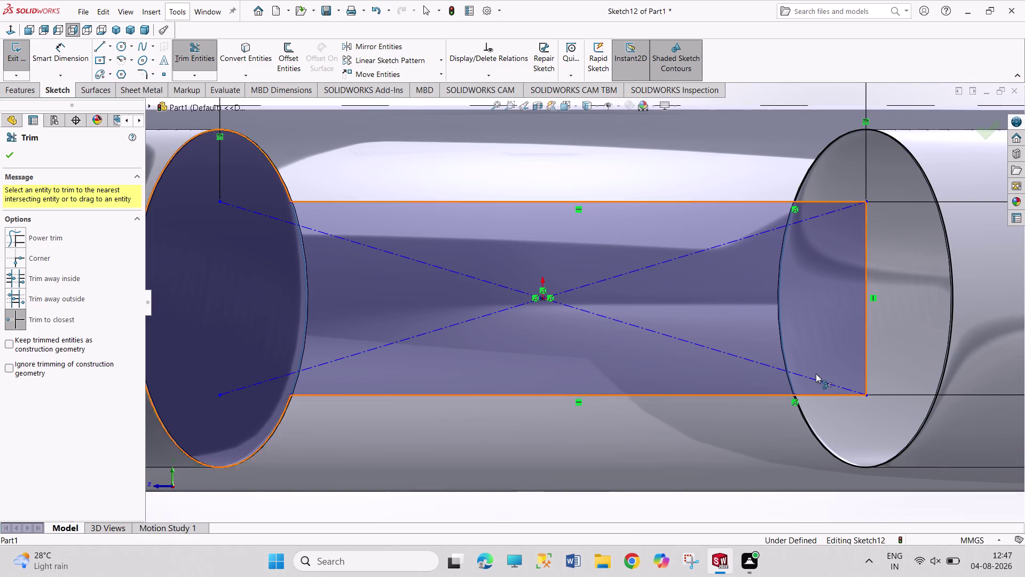
click(864, 364)
click(845, 201)
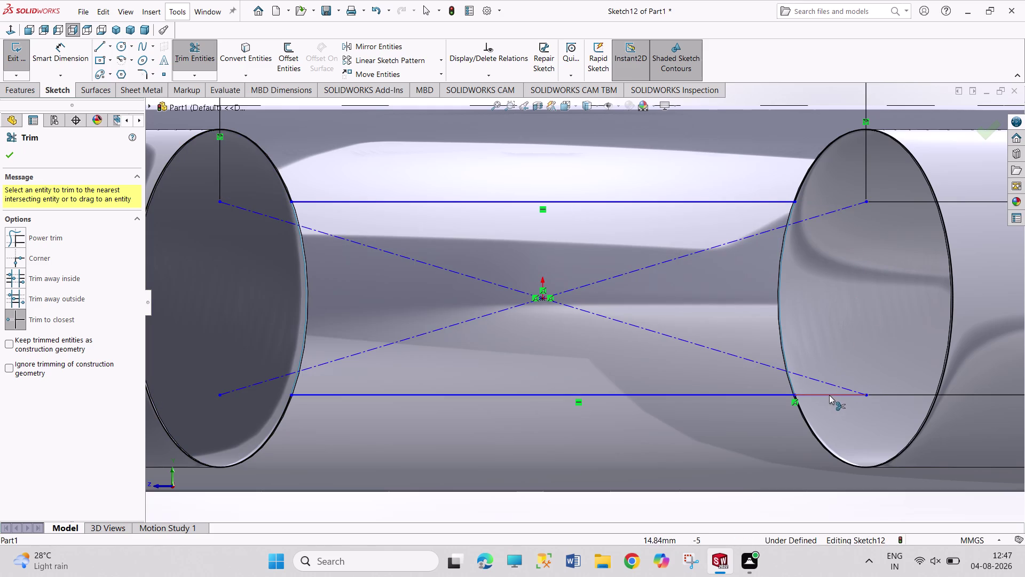
click(830, 394)
right_click(713, 423)
click(730, 452)
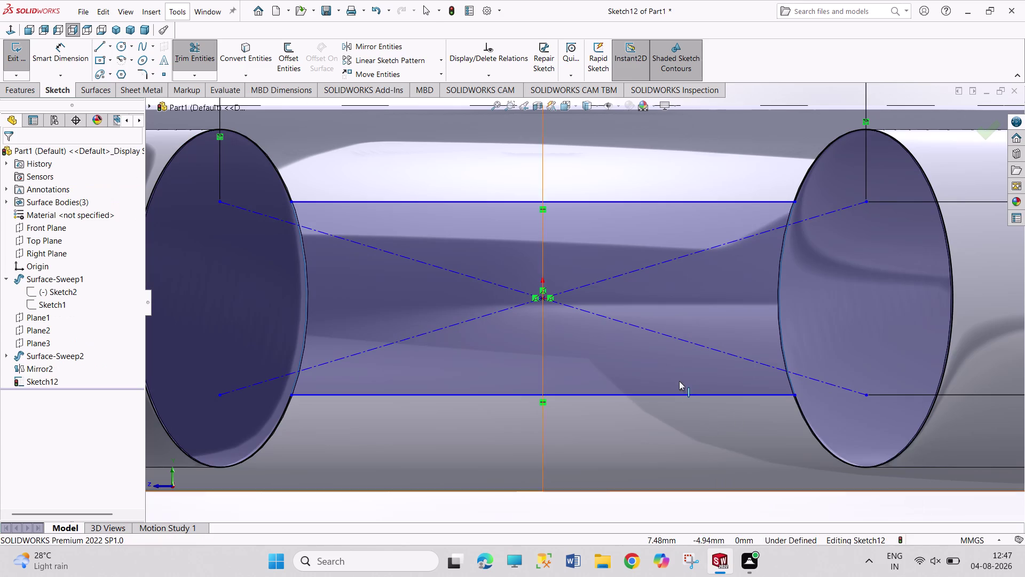
scroll(up, 3)
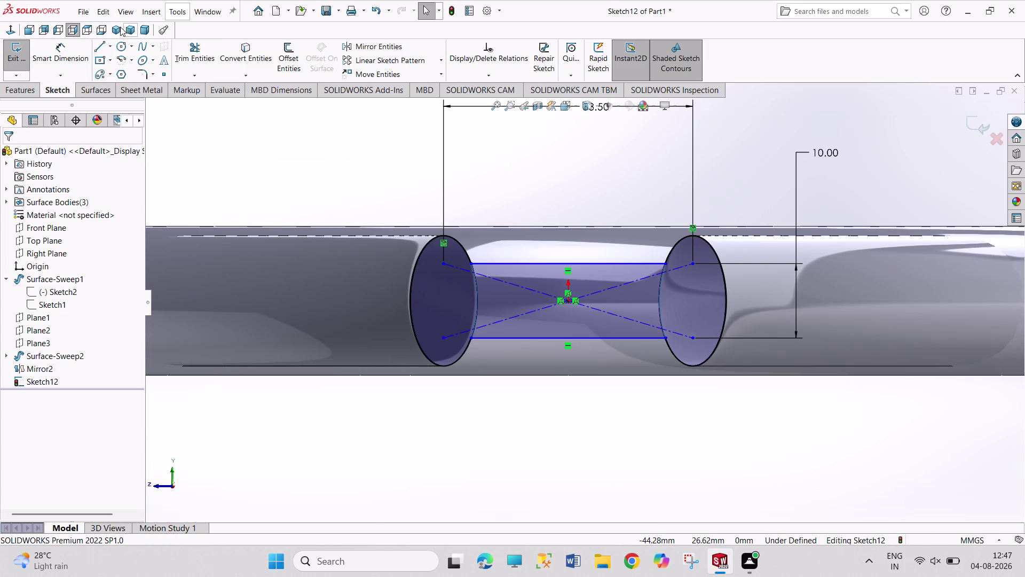
Check Plane3 in isometric view, then exit Sketch12.
click(116, 27)
scroll(up, 3)
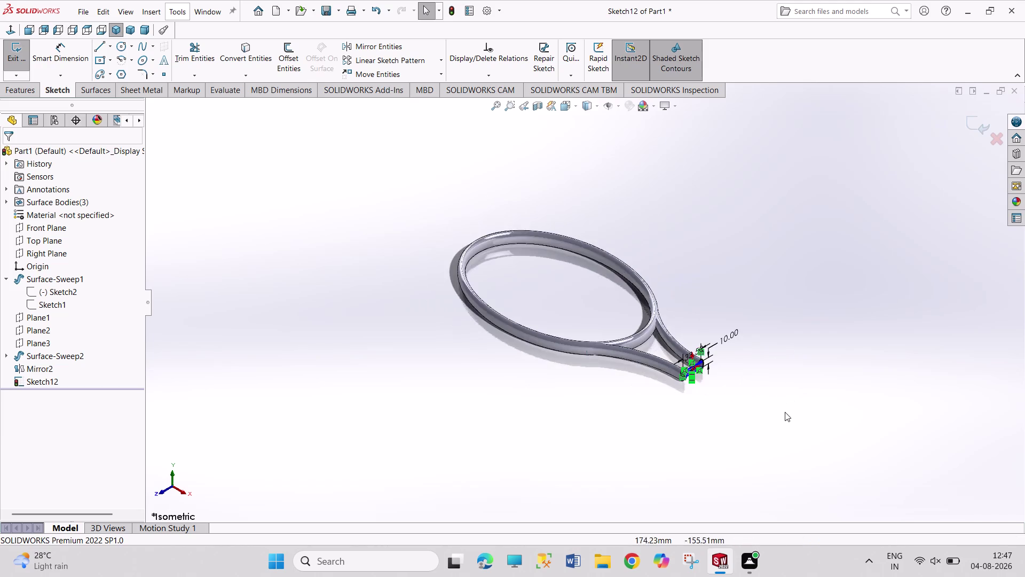
scroll(up, 3)
scroll(down, 3)
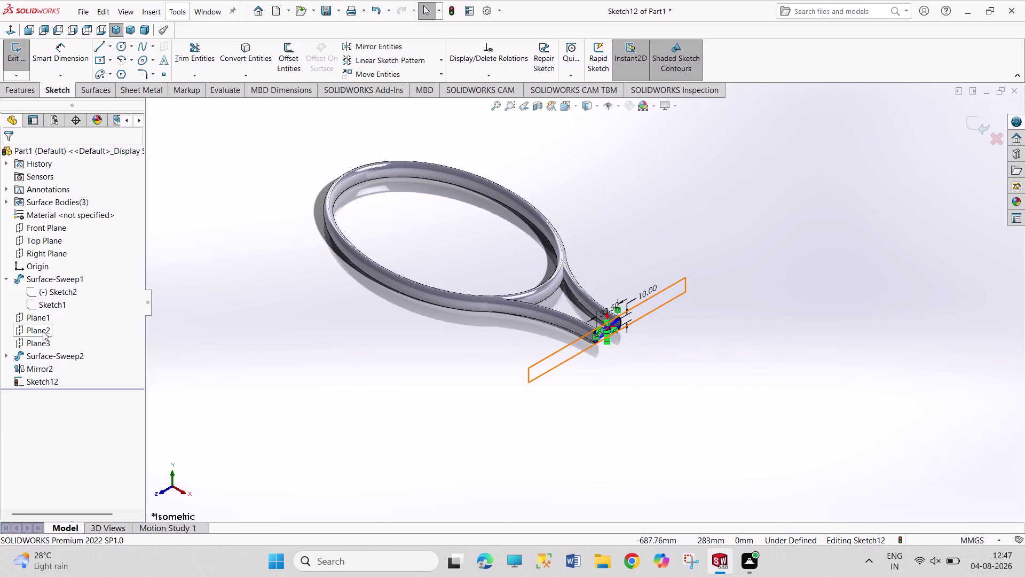
click(44, 341)
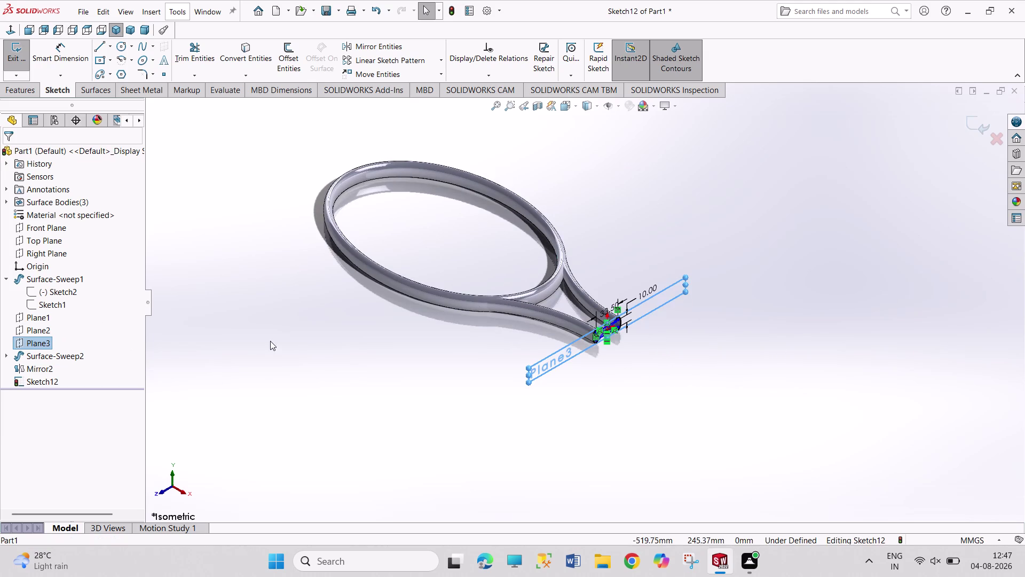
click(210, 360)
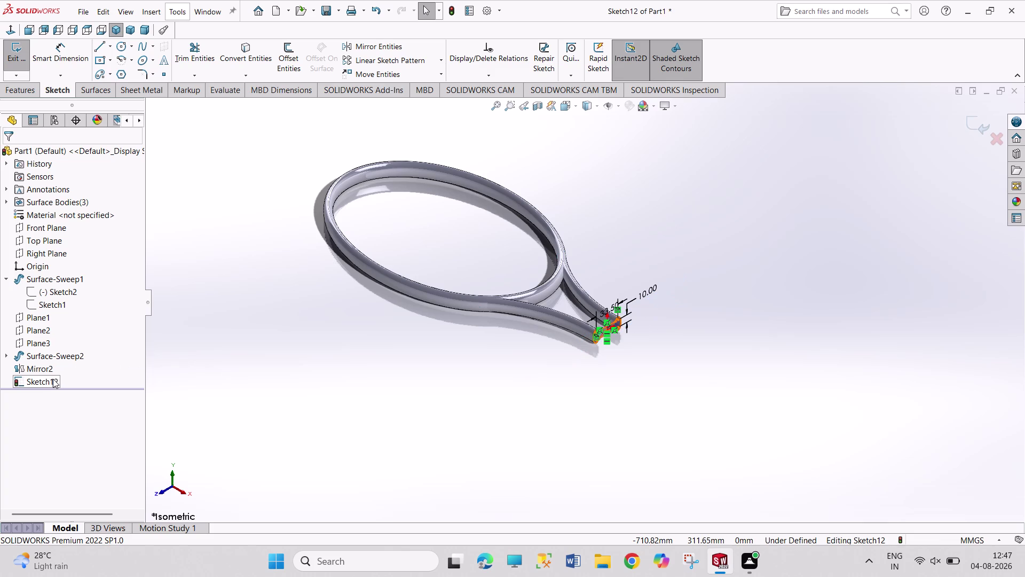
click(235, 319)
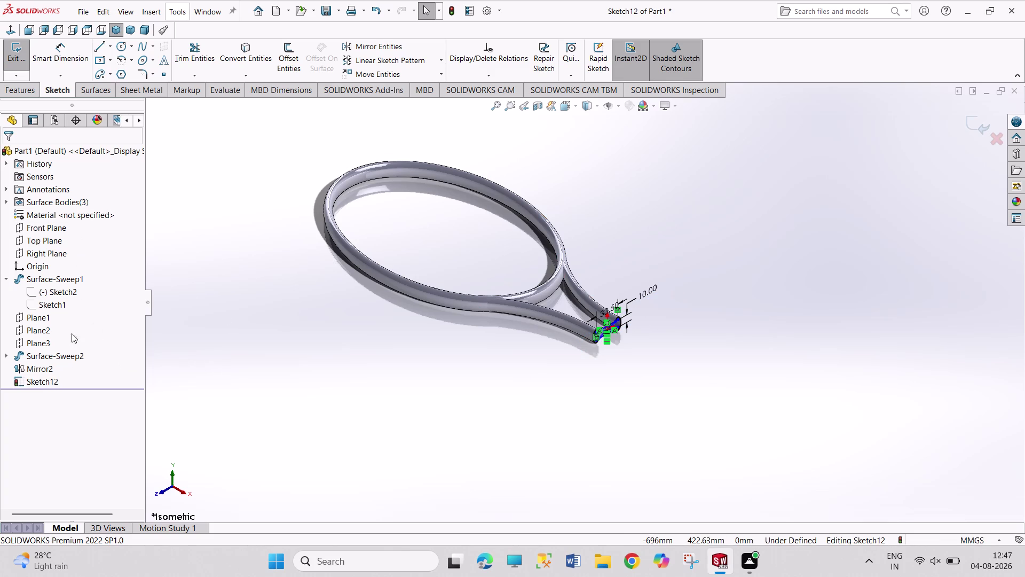
click(10, 64)
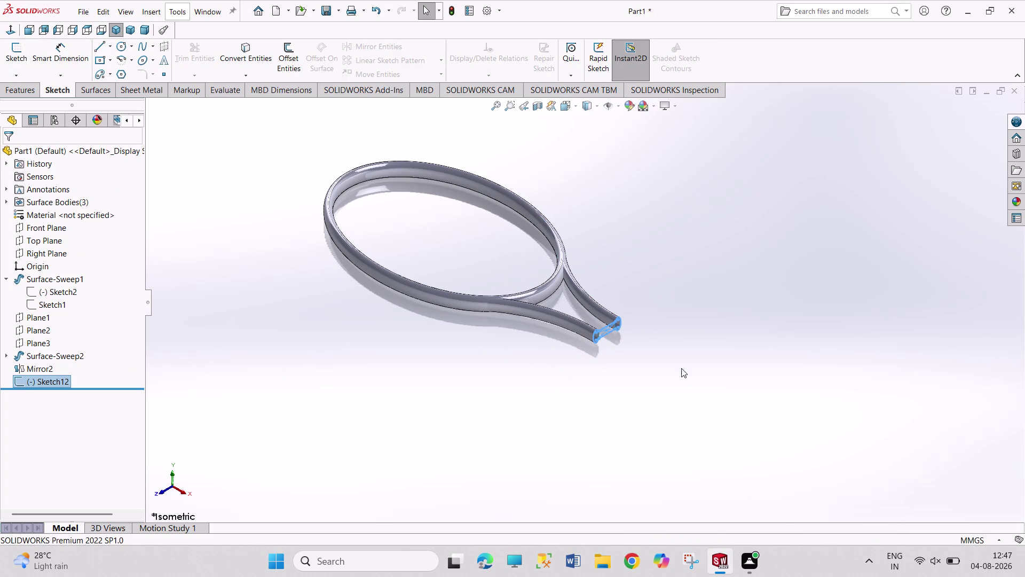
Compare Plane2 and Plane3, then select Plane3 as the next reference.
scroll(down, 3)
scroll(down, 3)
scroll(down, 3)
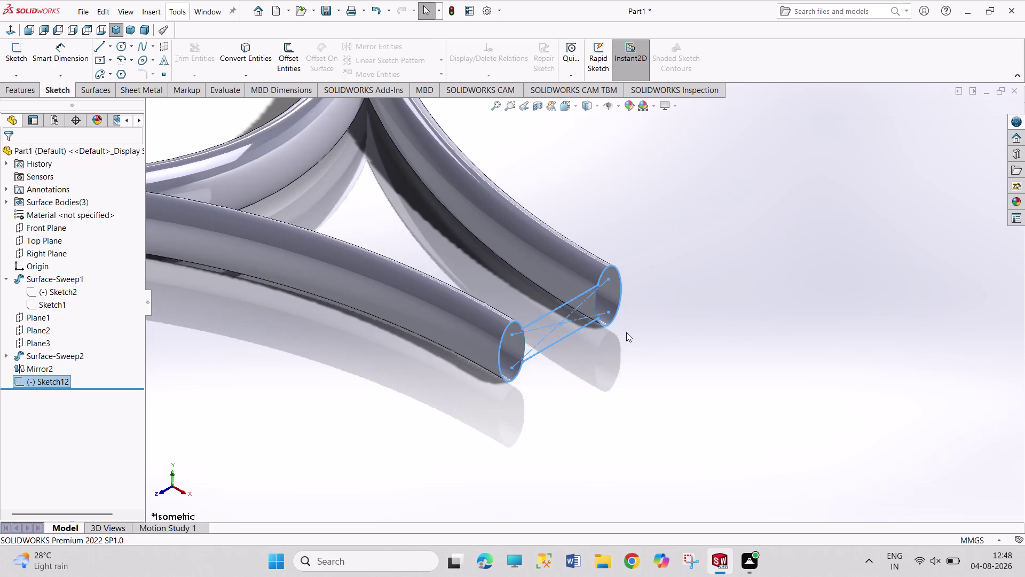
scroll(up, 3)
scroll(up, 3)
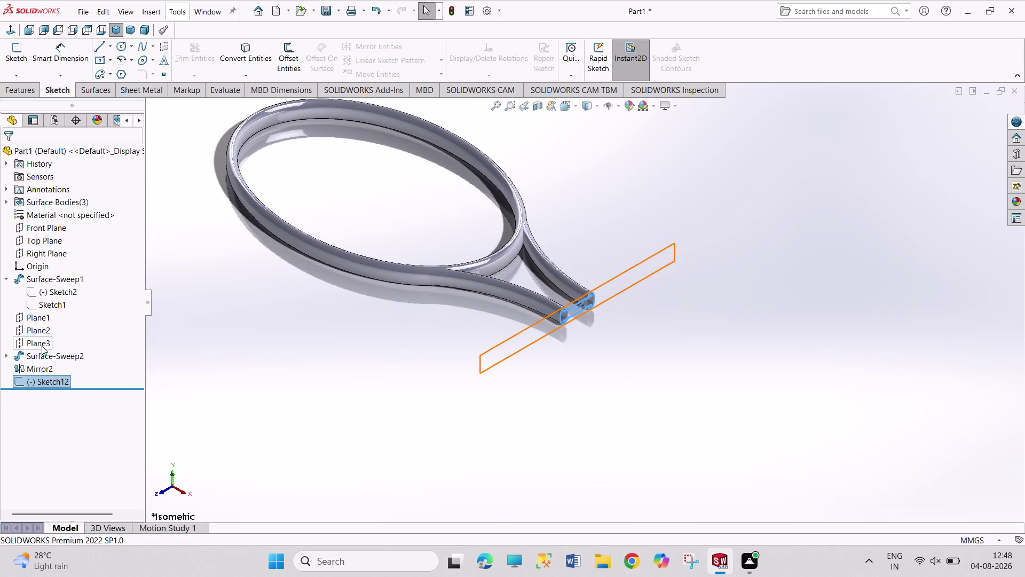
click(41, 346)
click(35, 327)
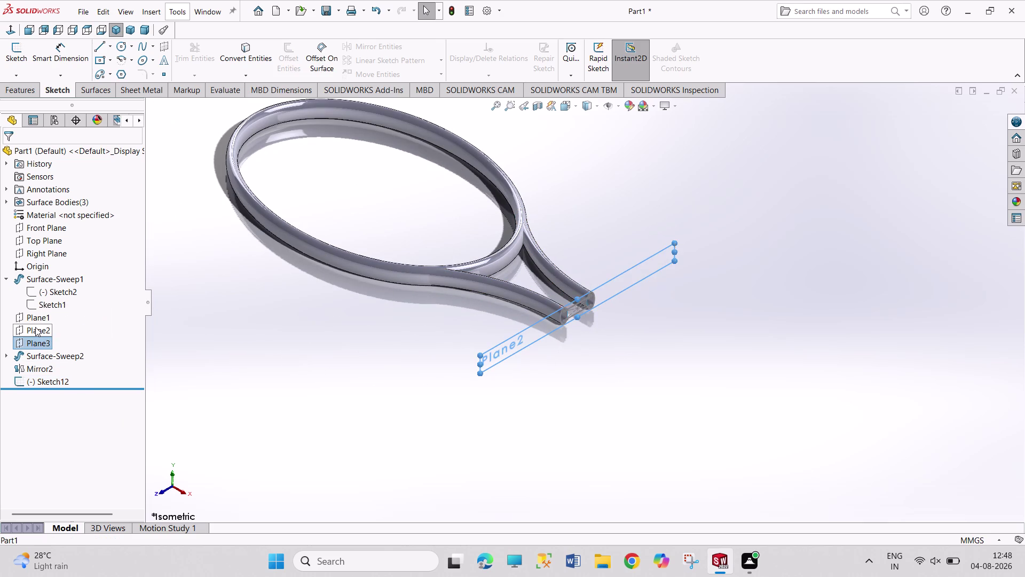
click(37, 344)
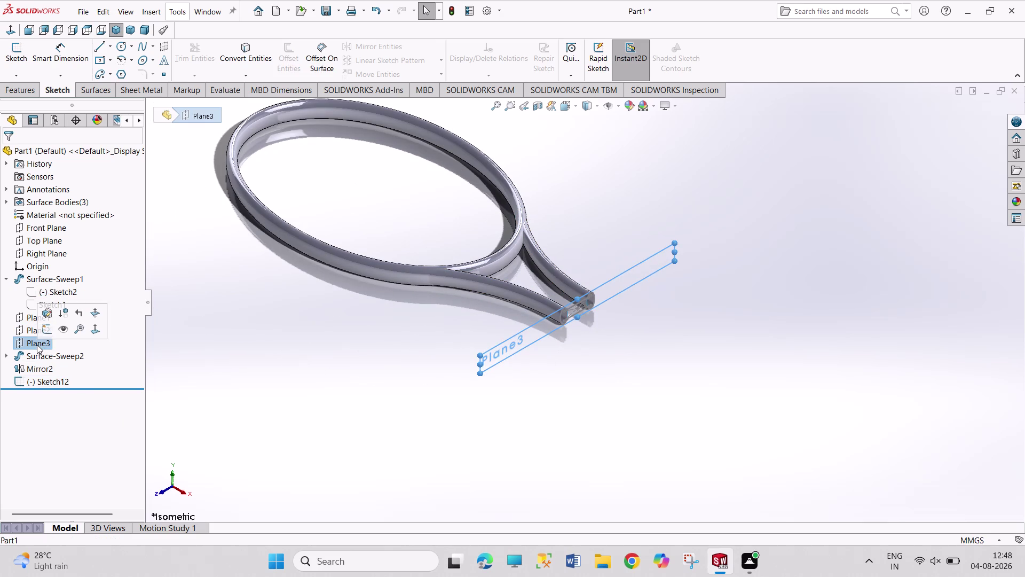
right_click(37, 345)
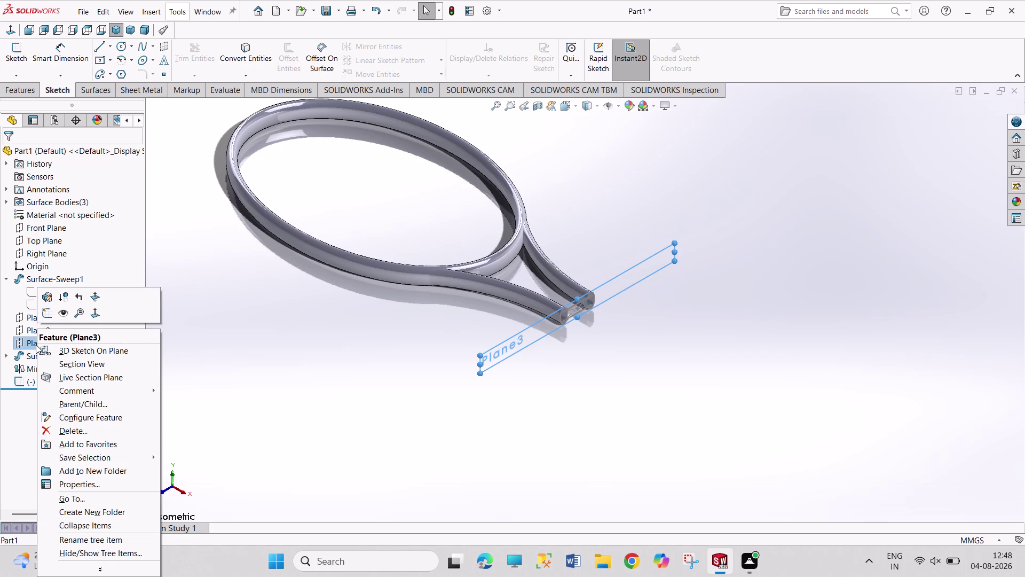
click(77, 432)
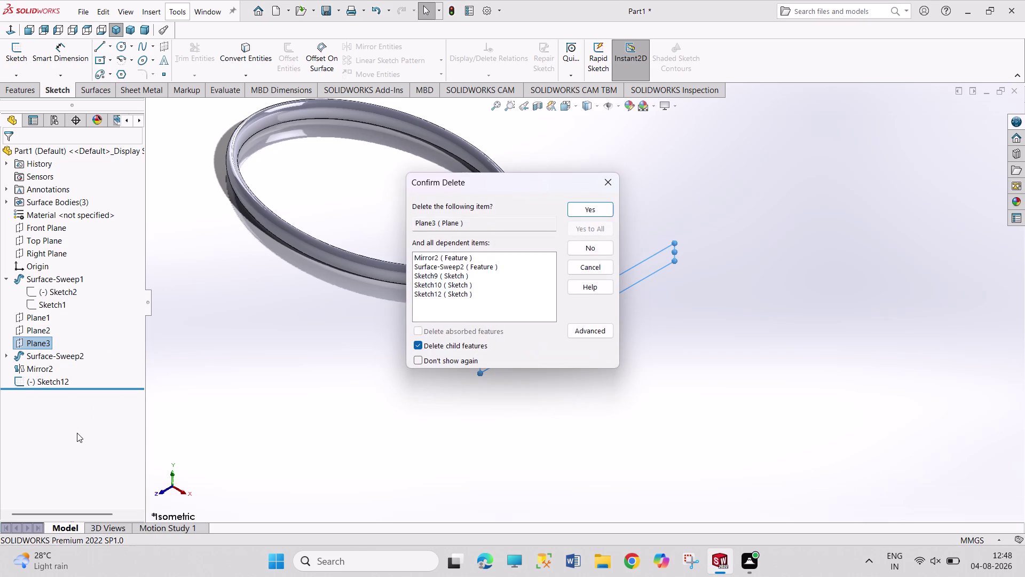
click(577, 210)
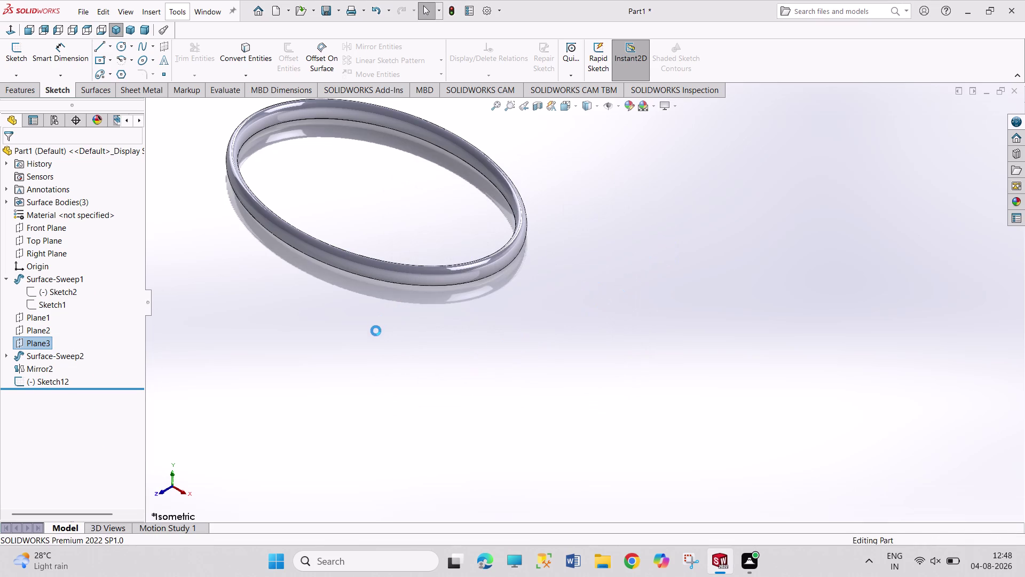
key(ctrl+z)
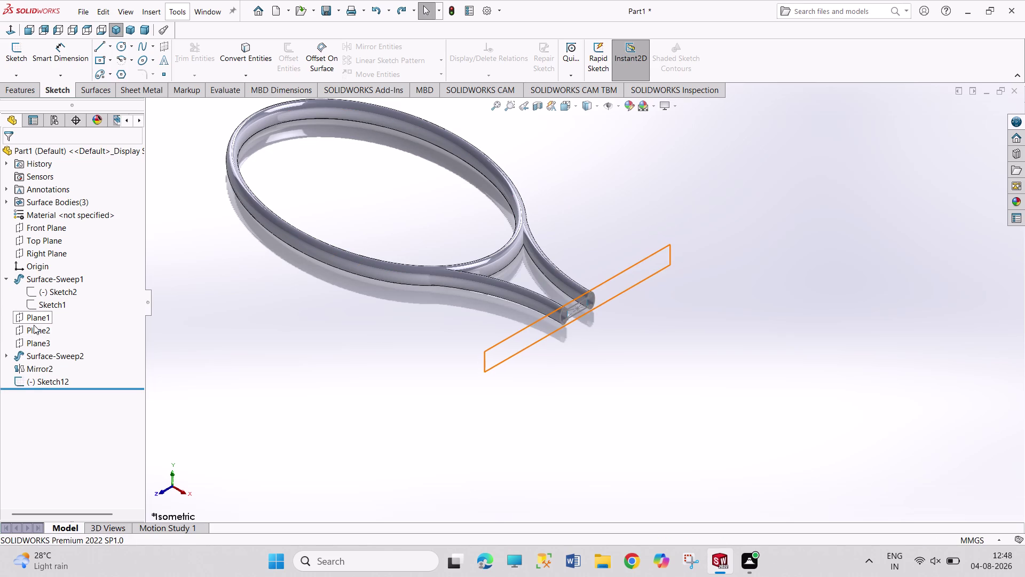
click(235, 346)
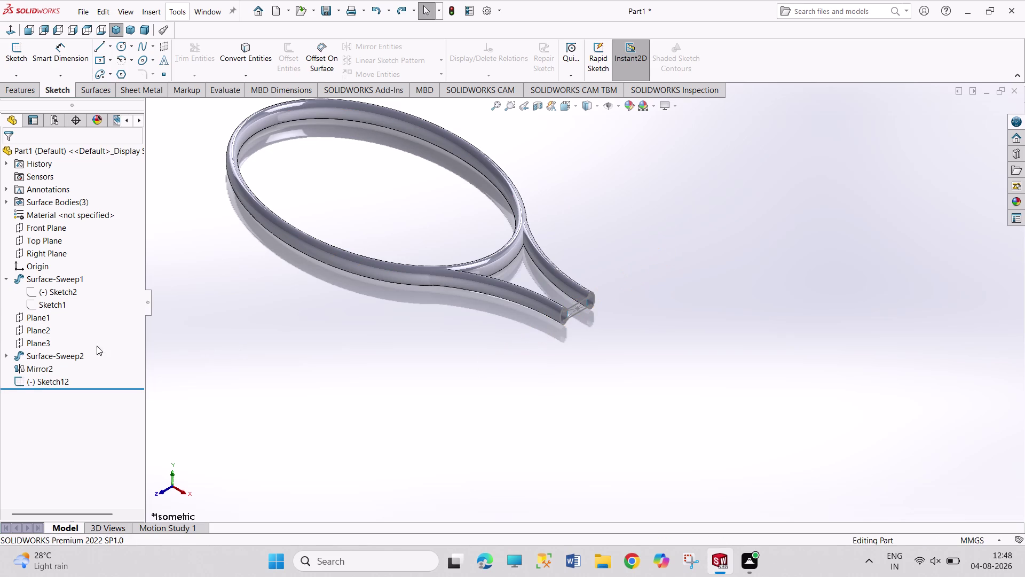
click(38, 346)
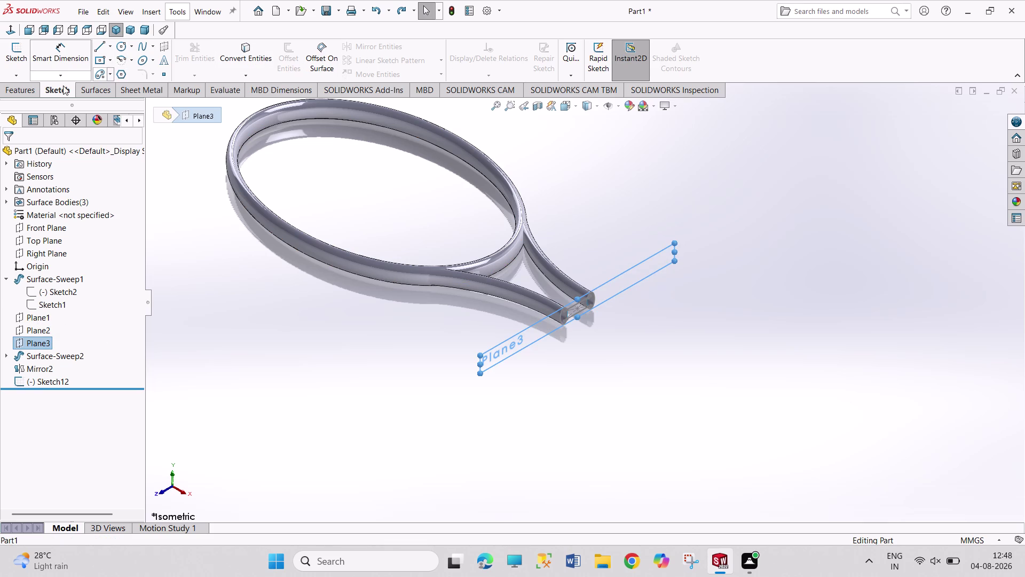
Add Plane5 offset 175 mm from Plane3 and start a sketch on it.
click(86, 93)
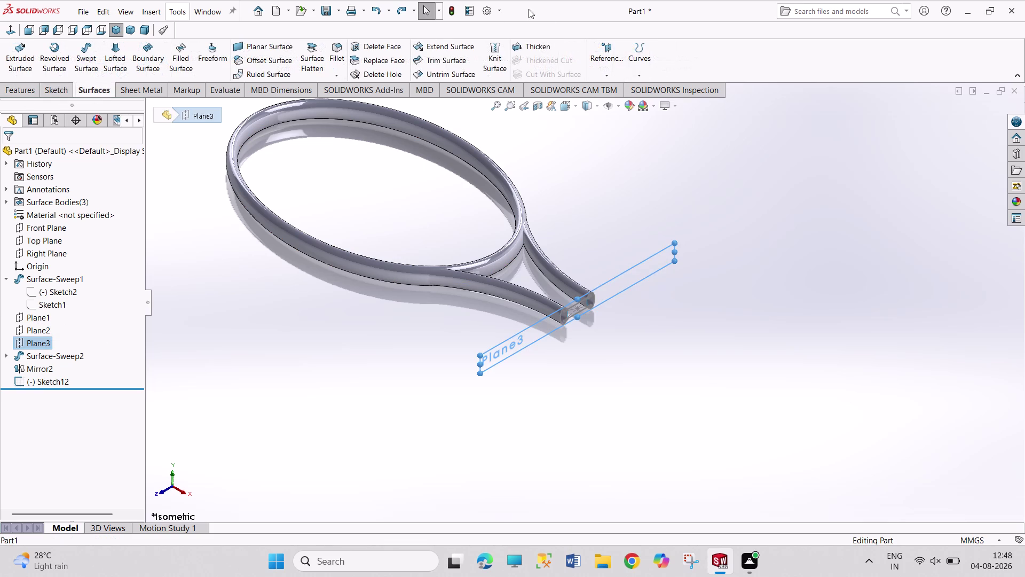
click(601, 52)
click(617, 92)
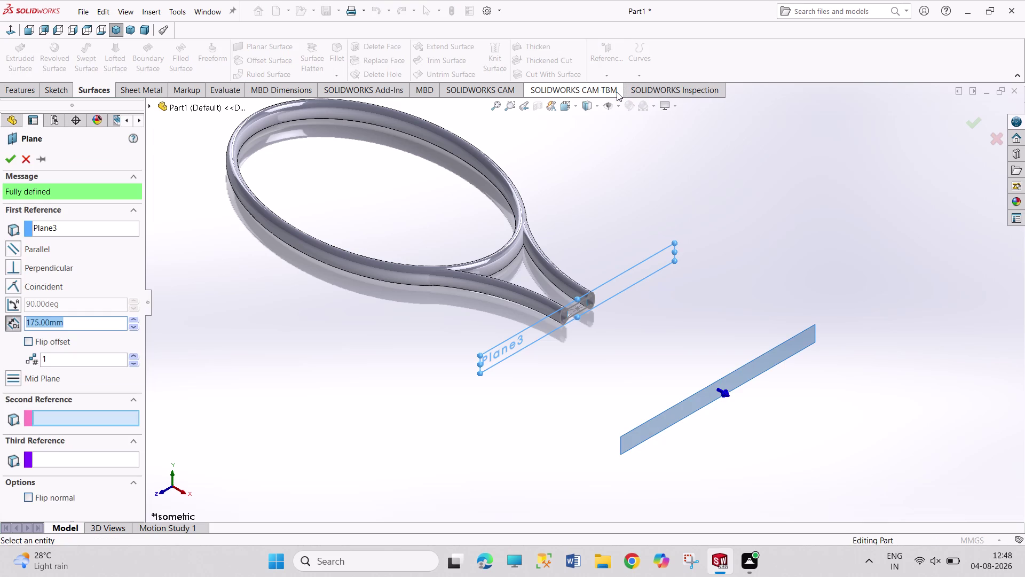
text(175)
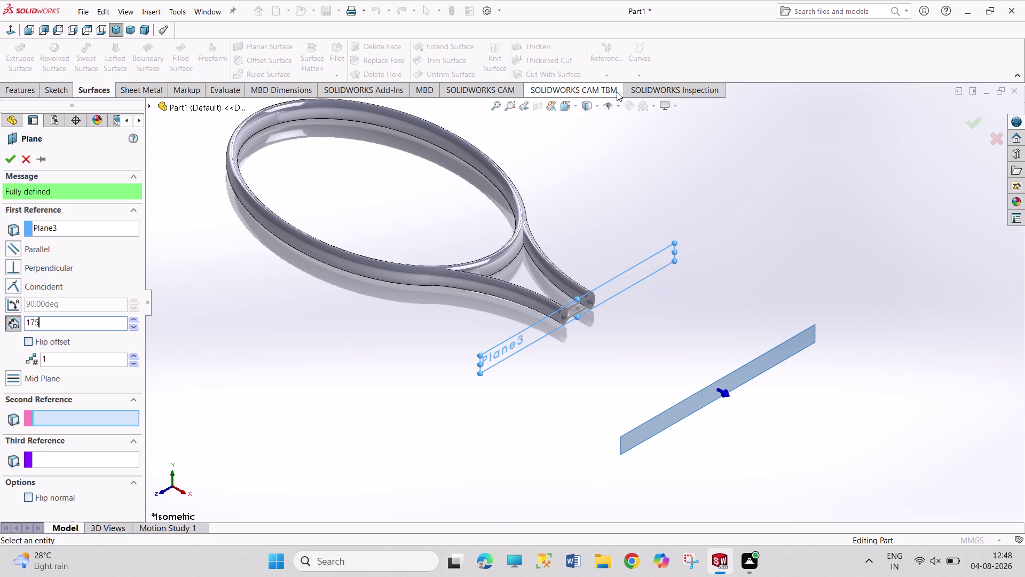
key(Return)
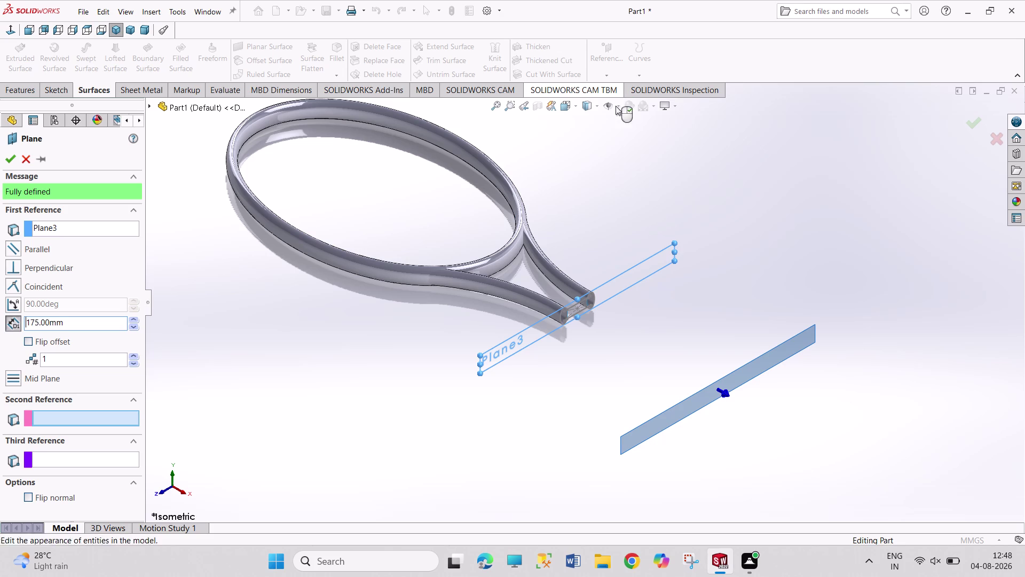
click(9, 155)
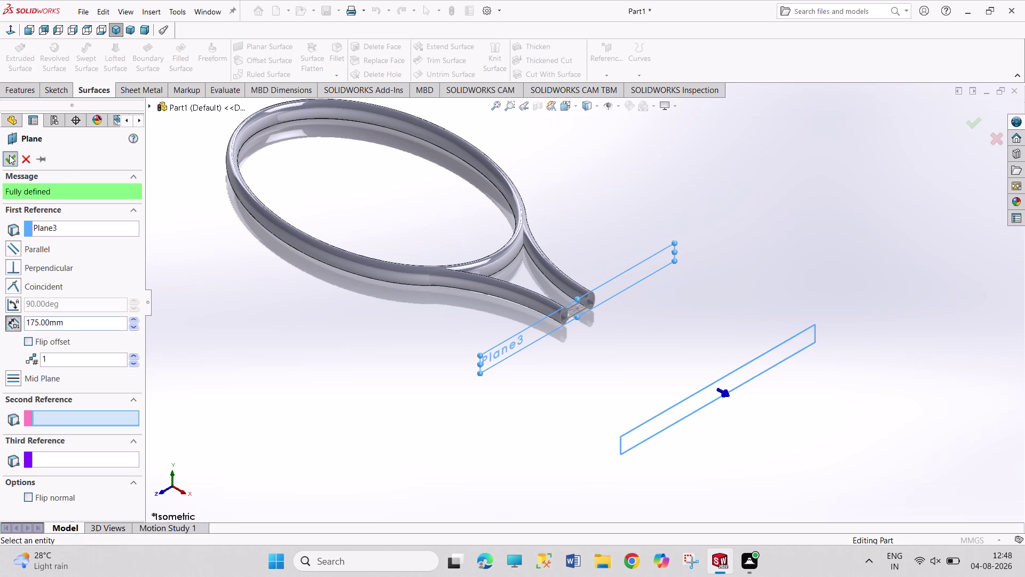
click(707, 400)
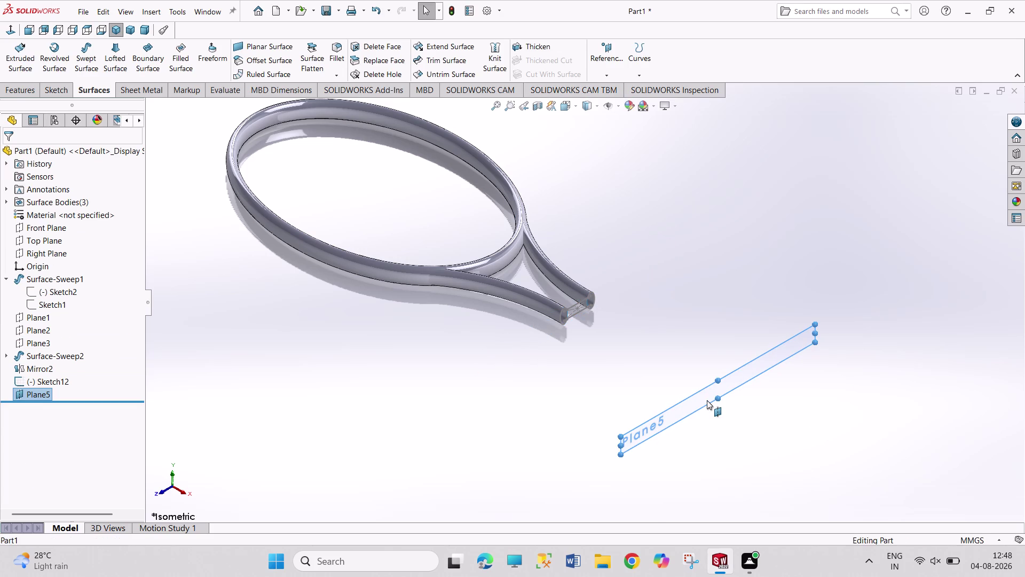
click(755, 367)
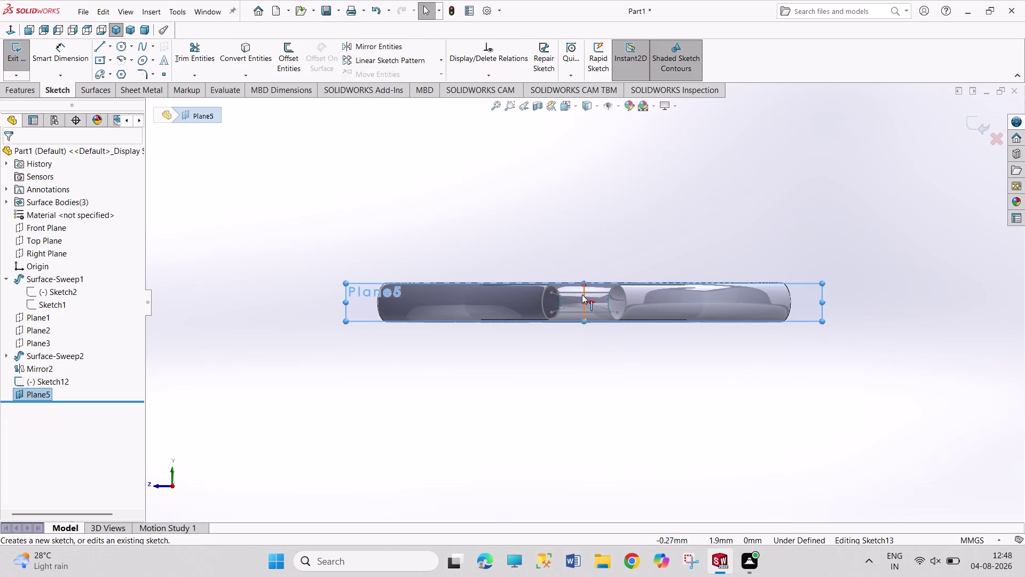
Draw an ellipse centred on the origin of Plane5.
scroll(down, 3)
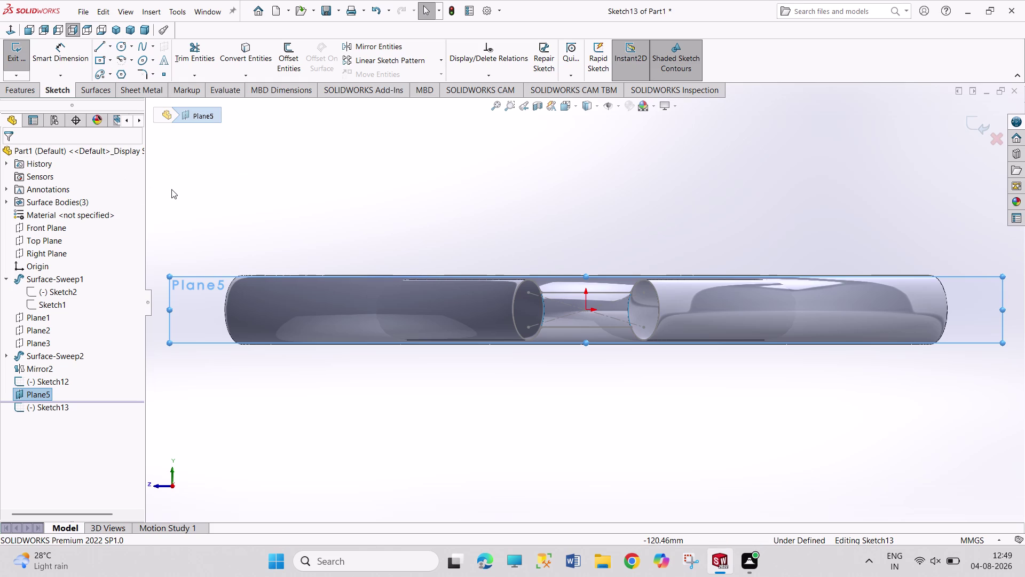
click(139, 62)
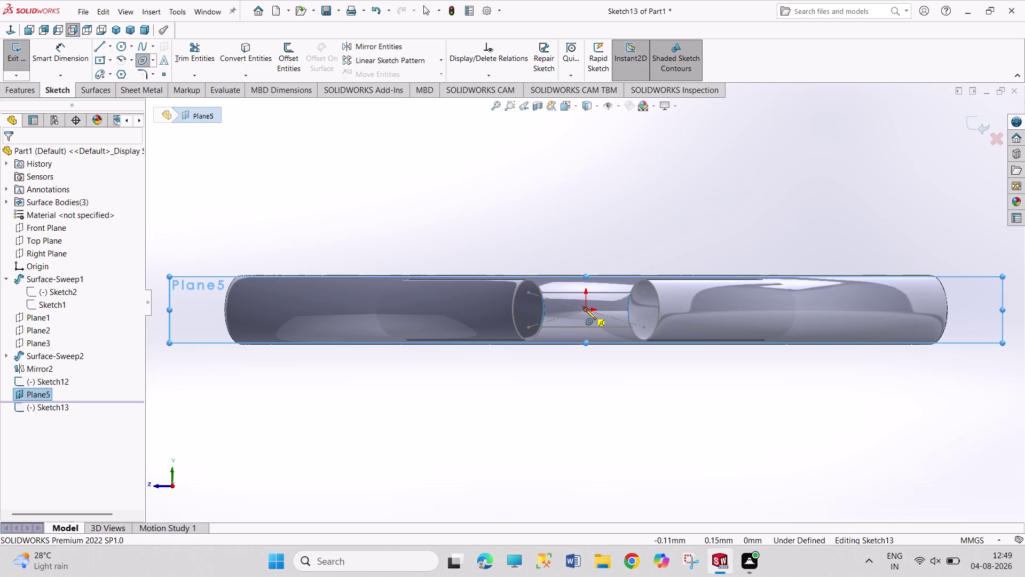
click(586, 309)
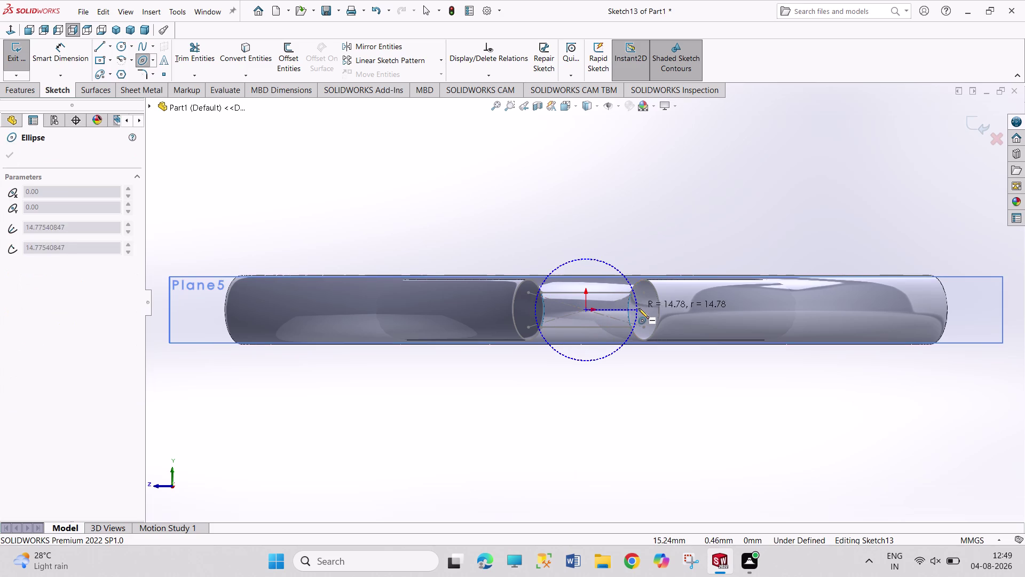
click(639, 308)
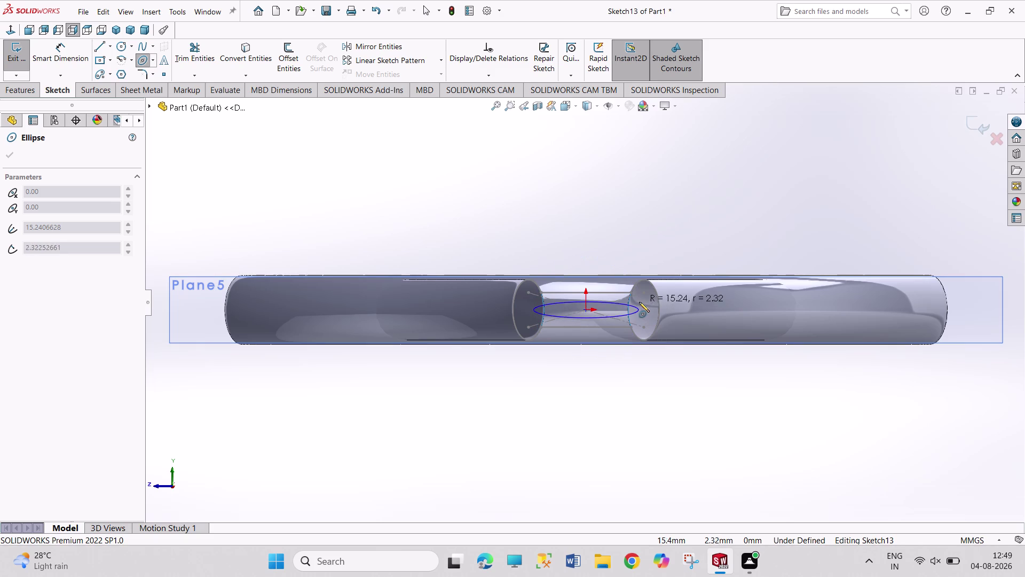
click(636, 279)
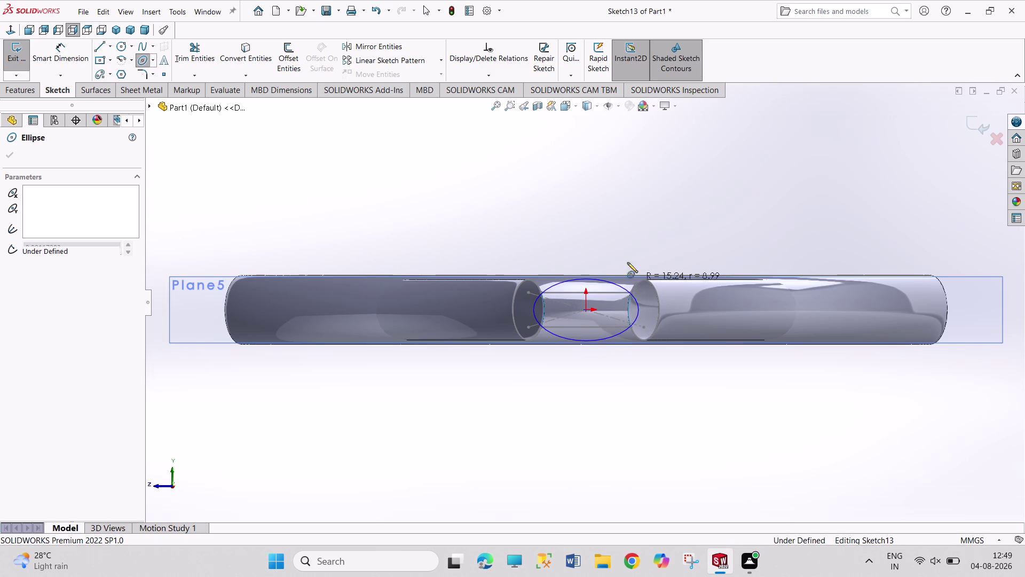
Dimension the ellipse 45 mm wide and 40 mm tall, then exit the sketch.
right_drag(615, 236, 609, 130)
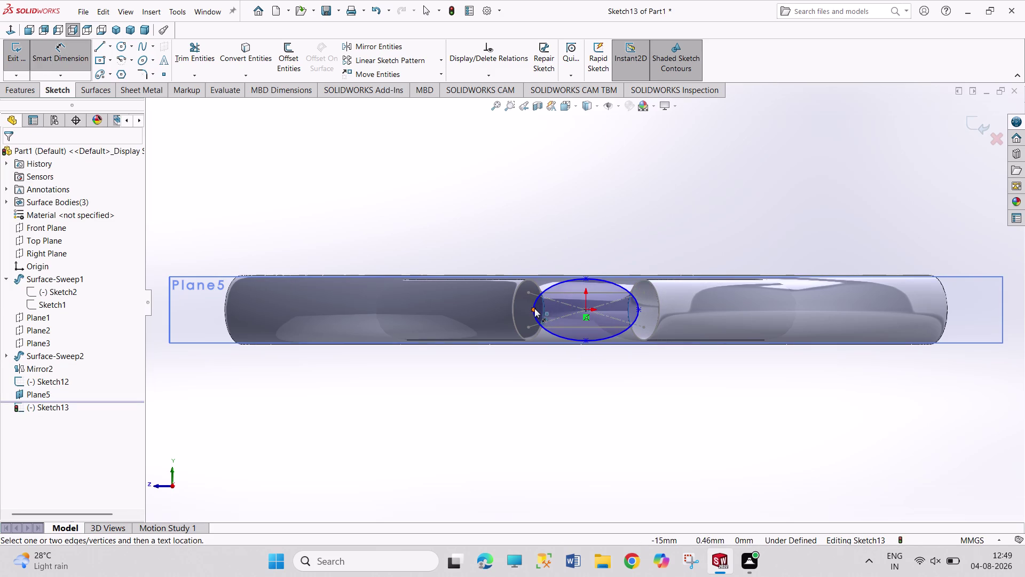
click(535, 308)
click(638, 309)
click(587, 235)
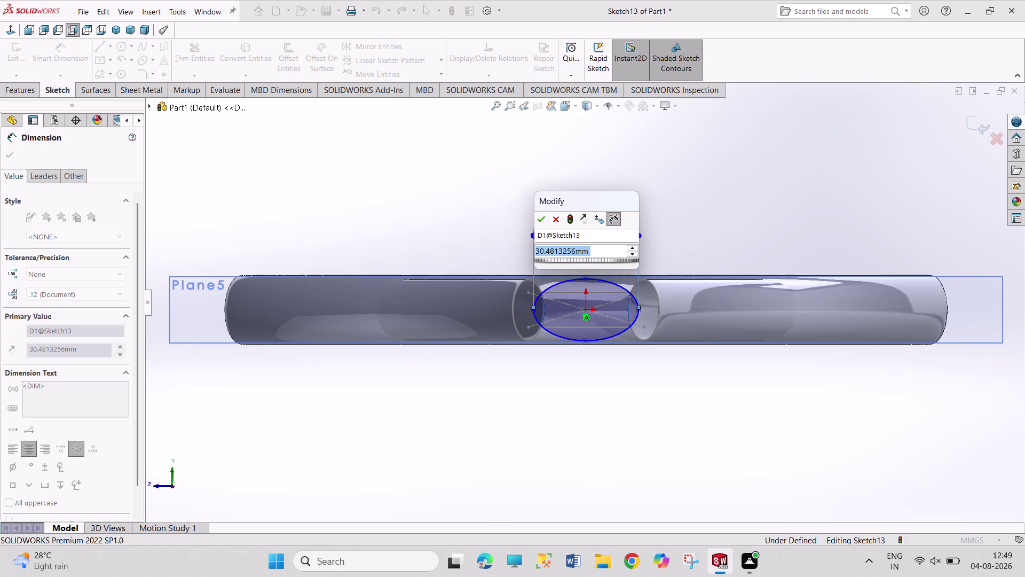
text(45)
key(Return)
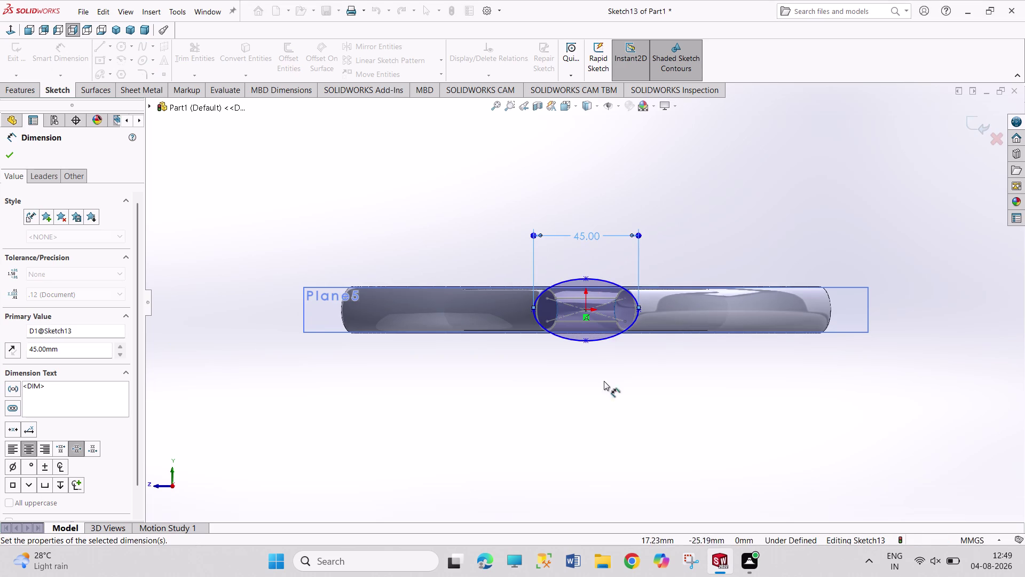
click(585, 276)
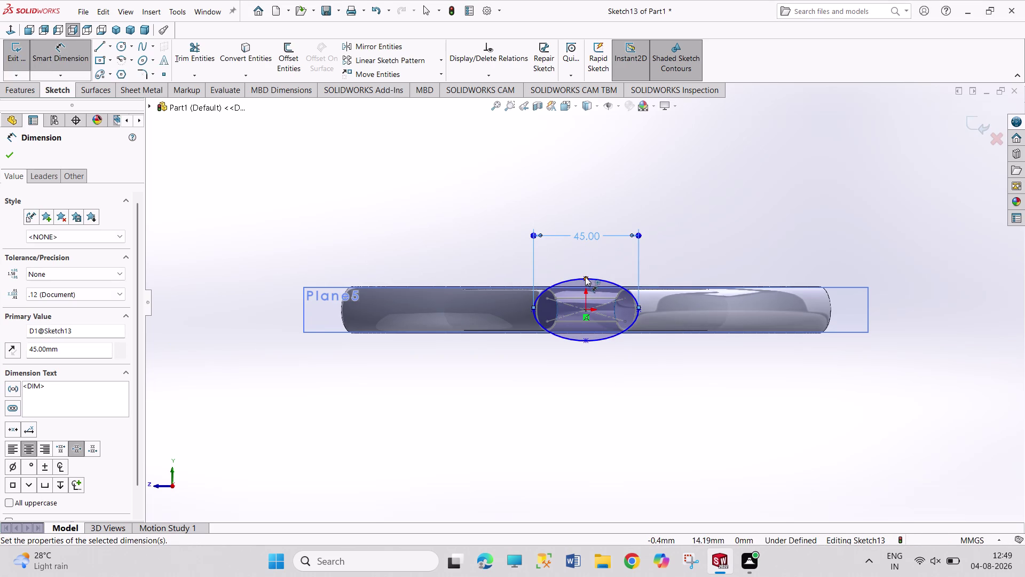
click(586, 339)
click(684, 311)
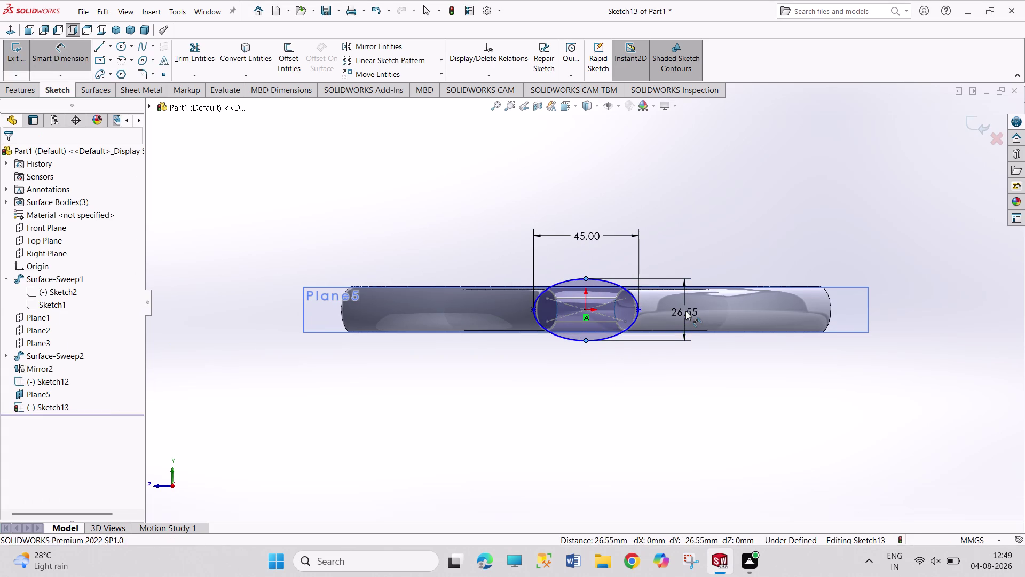
text(40)
key(Return)
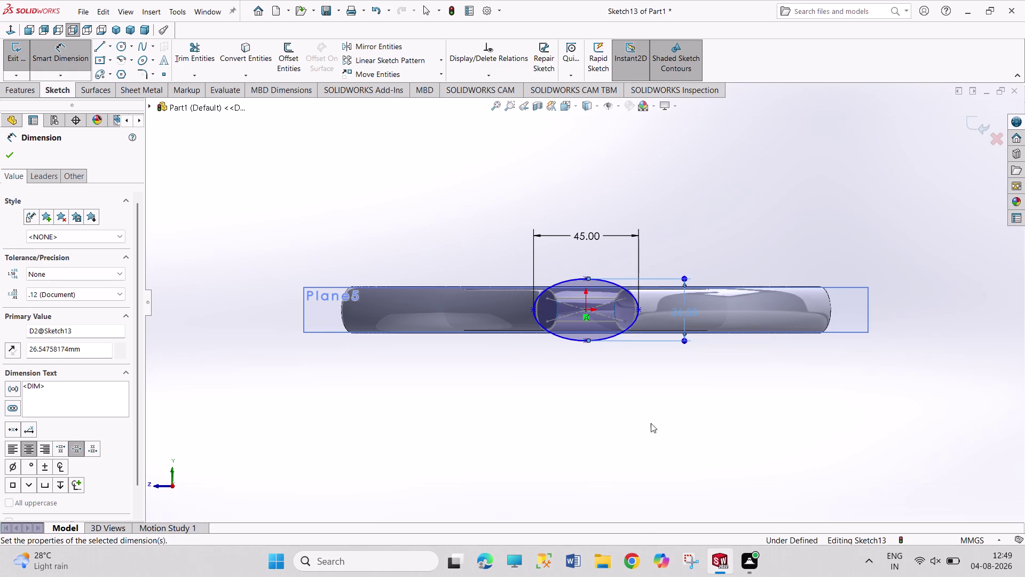
right_click(645, 417)
click(659, 451)
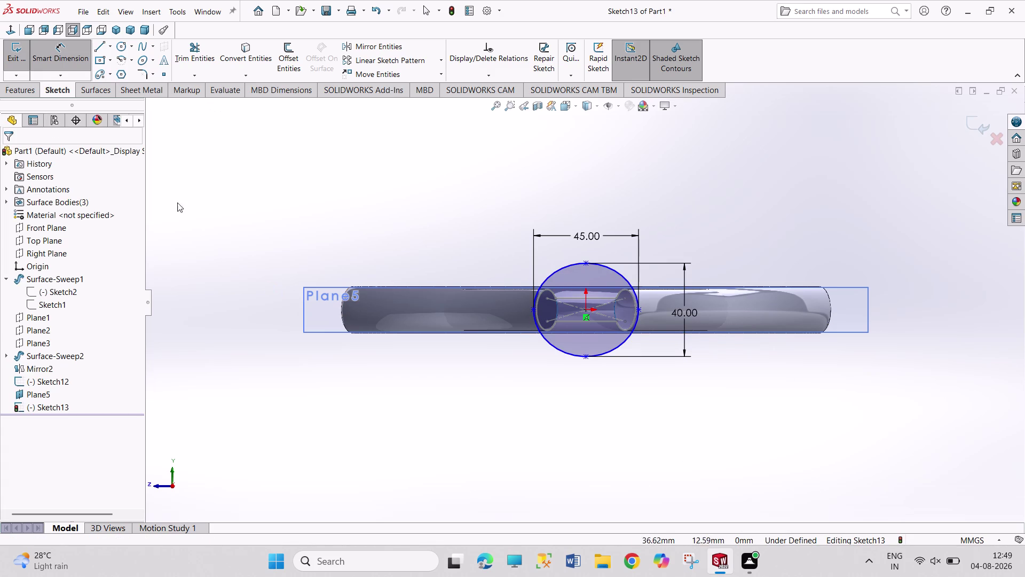
click(20, 55)
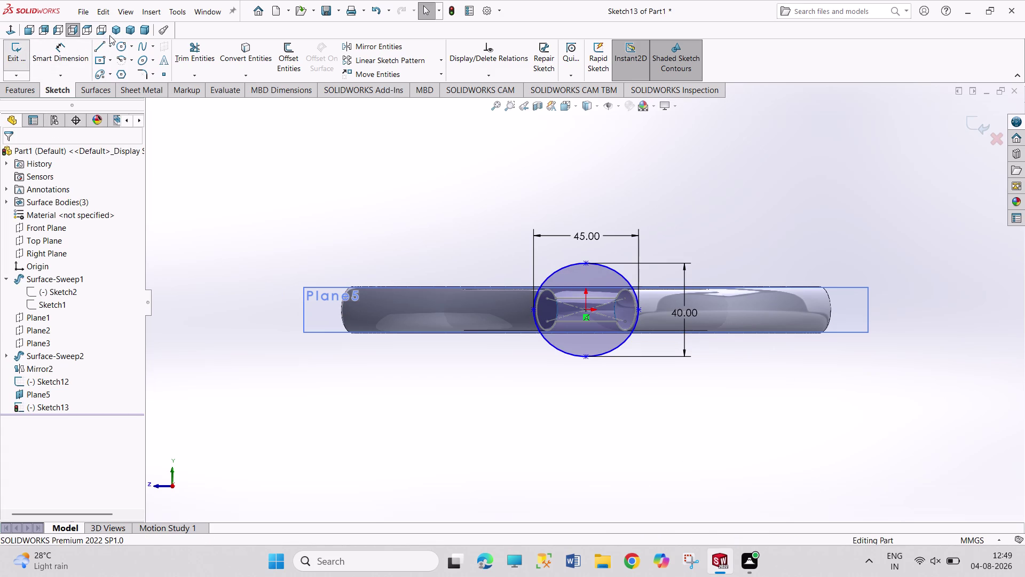
Switch to isometric view and undo the accidental hiding of the Sketch13 ellipse.
click(115, 31)
scroll(down, 3)
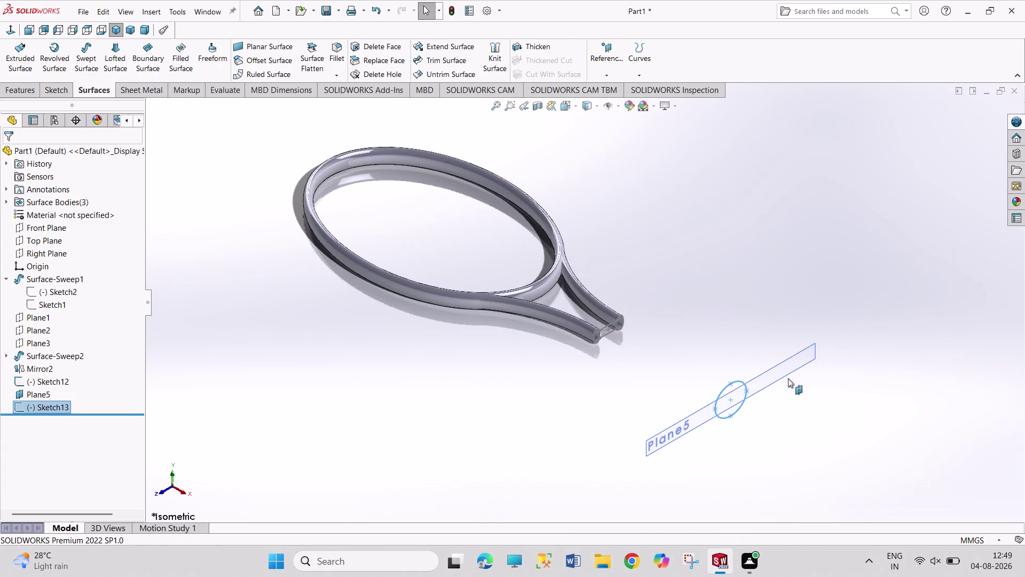
right_click(49, 406)
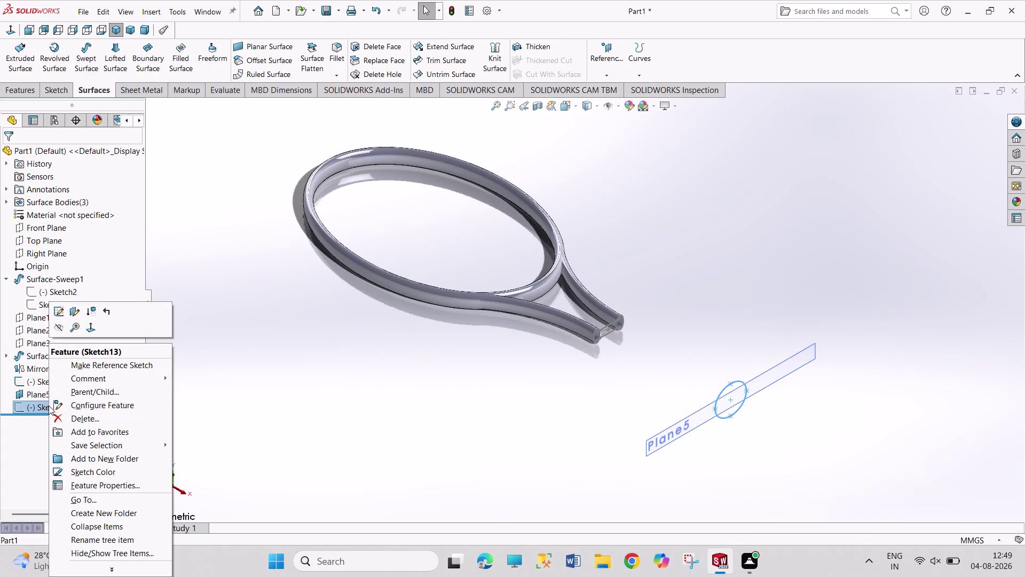
click(58, 325)
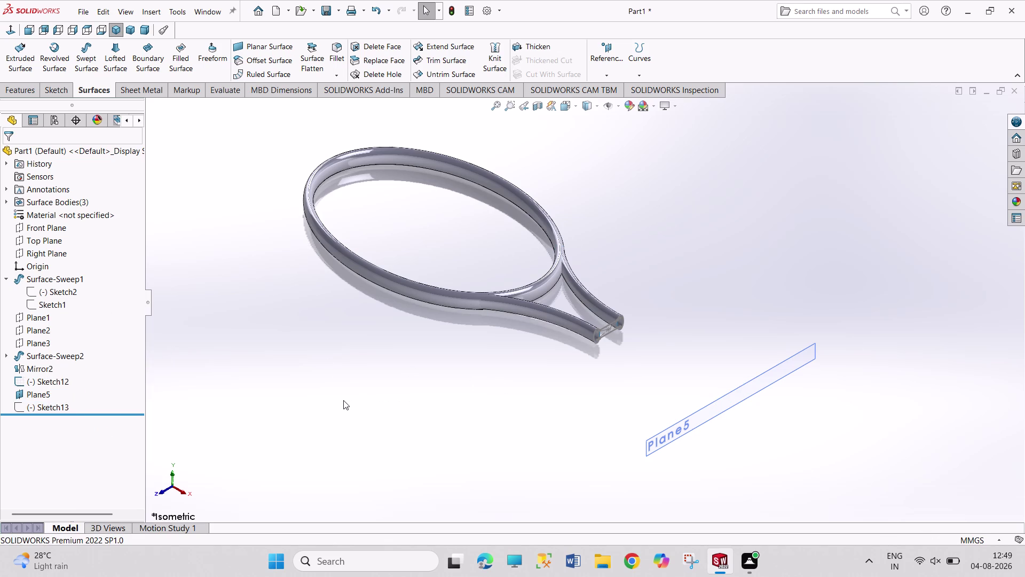
key(ctrl+z)
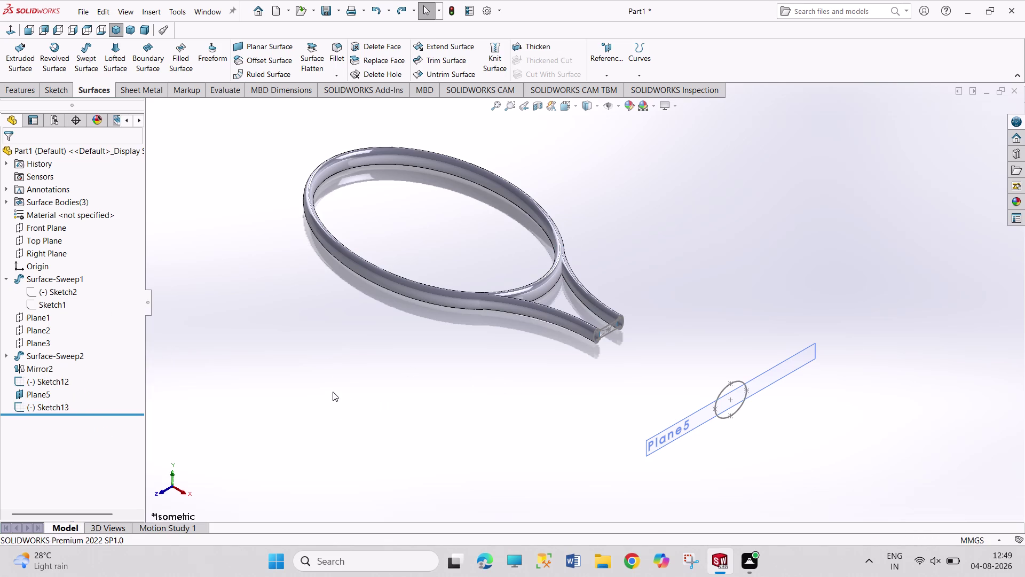
Hide Plane5 in the feature tree.
click(274, 459)
click(45, 395)
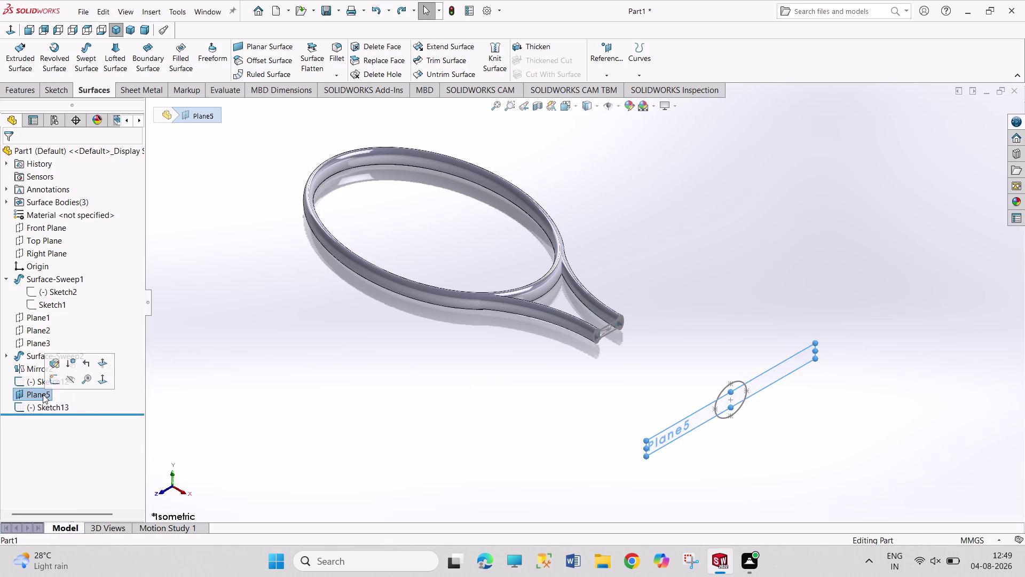
click(70, 381)
click(390, 394)
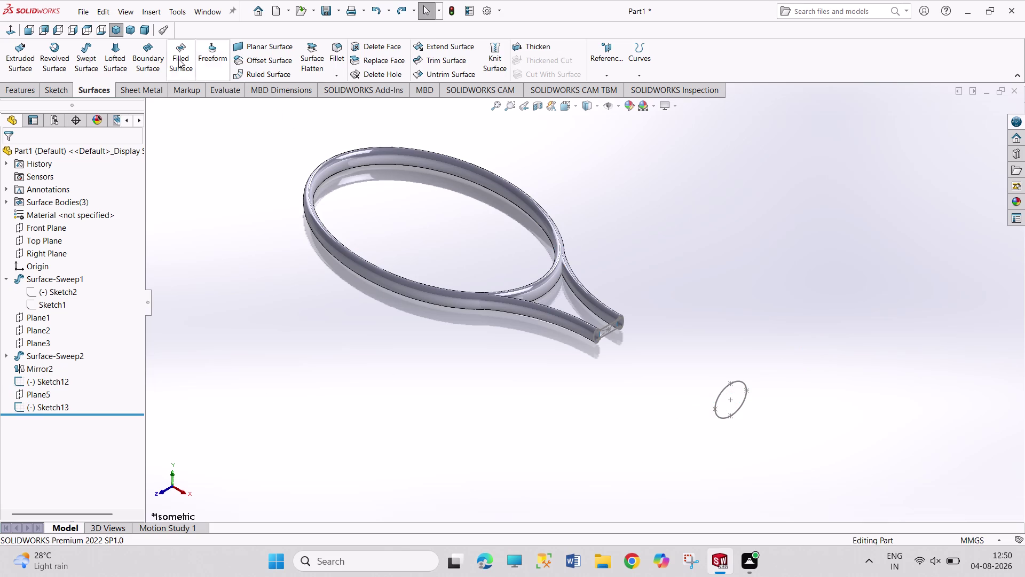
click(88, 63)
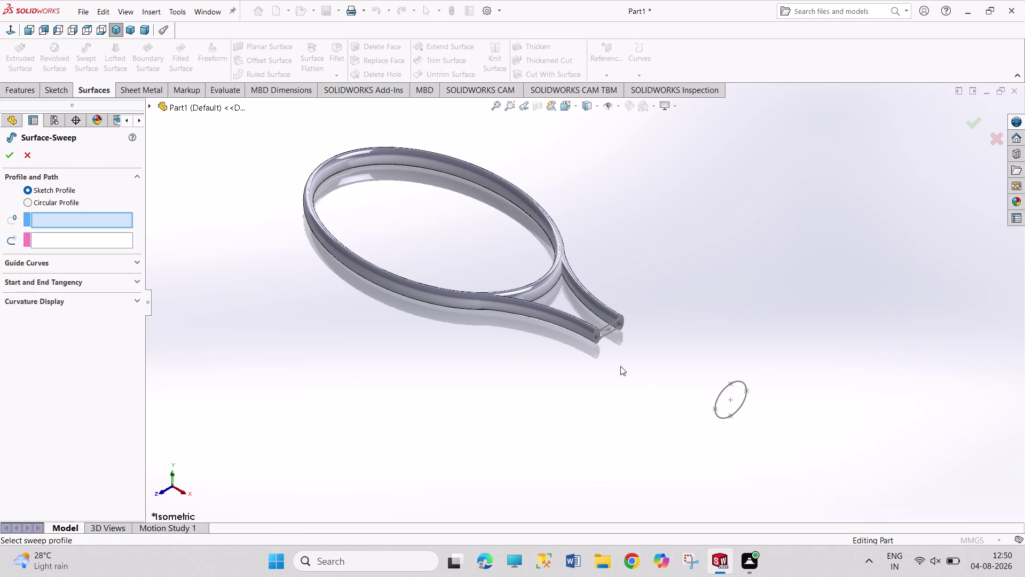
Try Sketch12 as sweep profile and Sketch13 as path, then cancel the sweep.
click(608, 336)
click(722, 416)
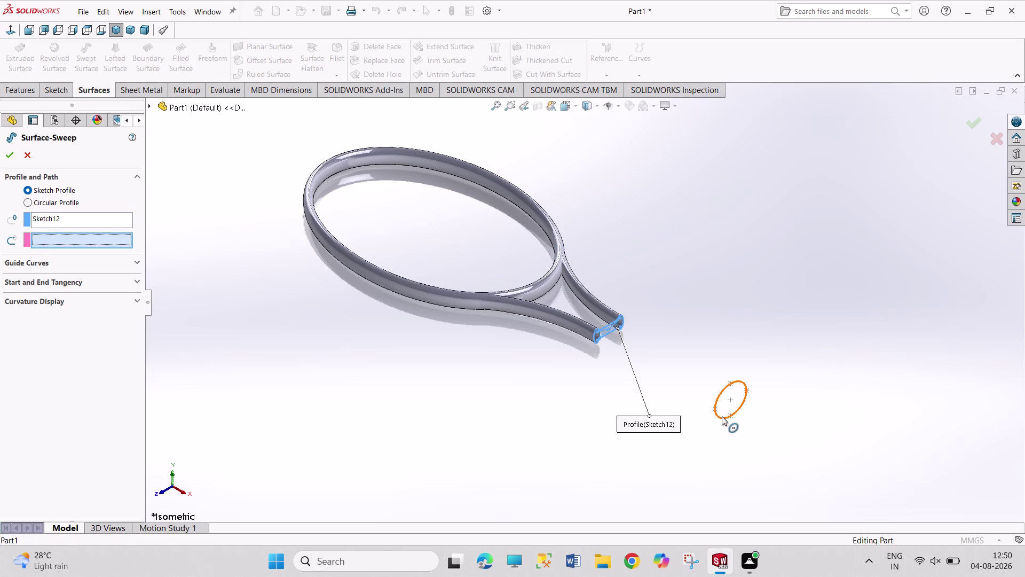
click(35, 154)
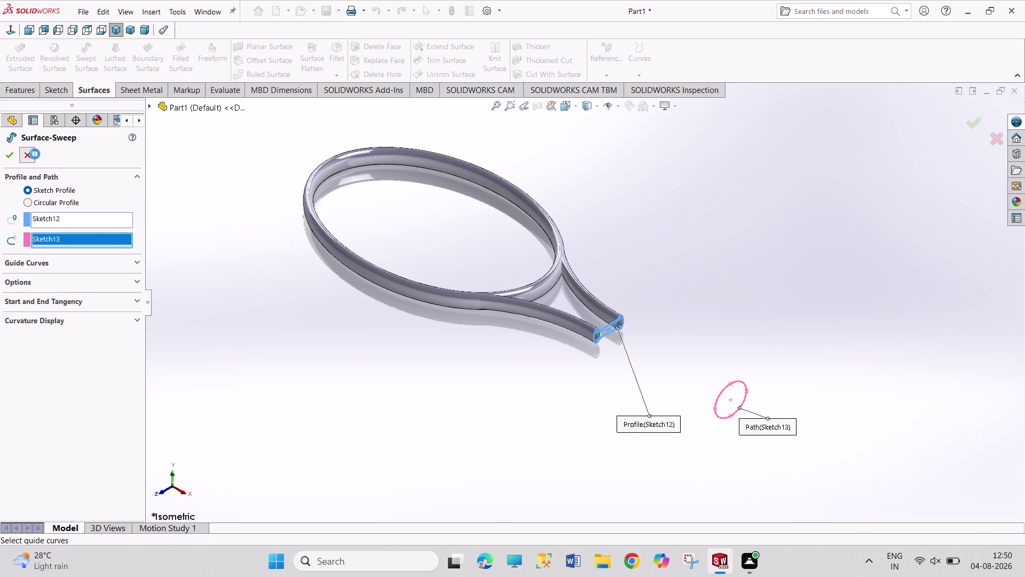
click(109, 63)
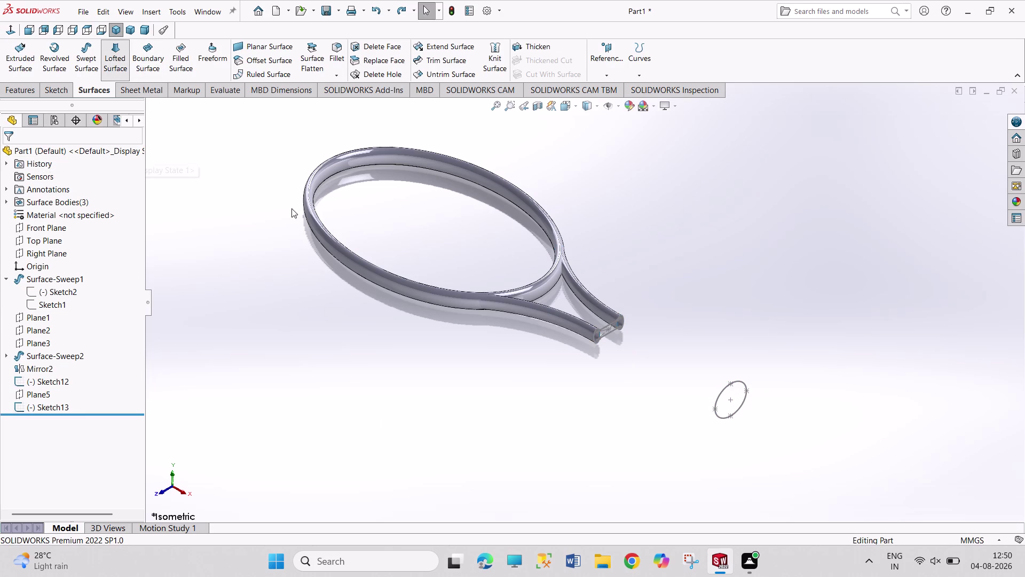
Loft Sketch12 to the Sketch13 ellipse, realigning connectors to untwist the grip.
click(611, 333)
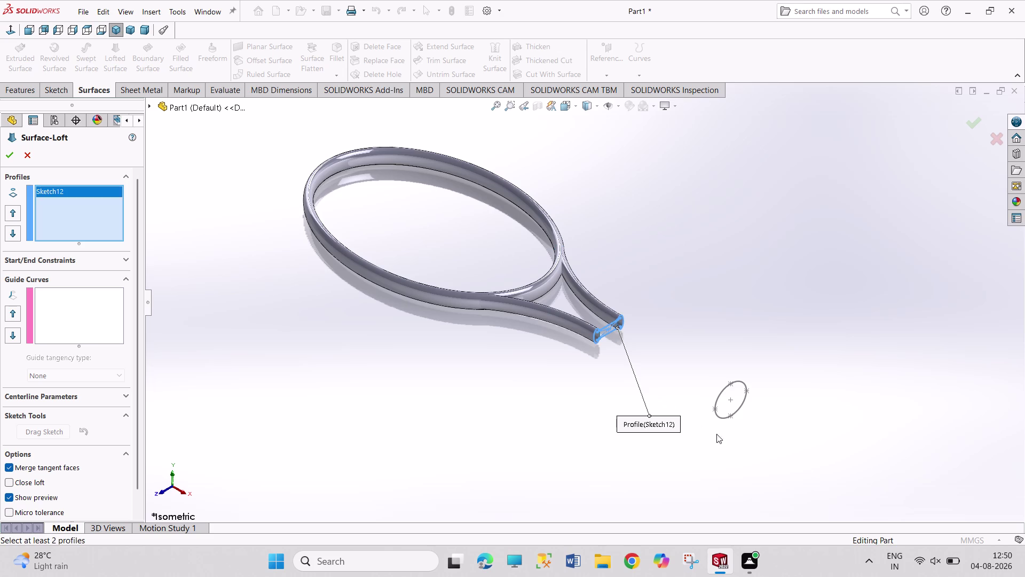
click(722, 417)
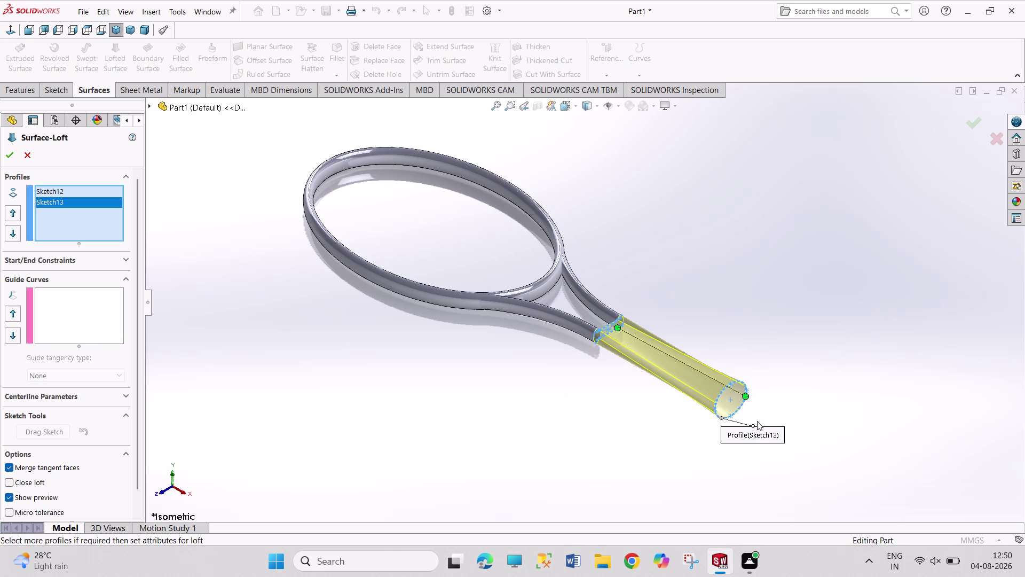
drag(616, 327, 595, 341)
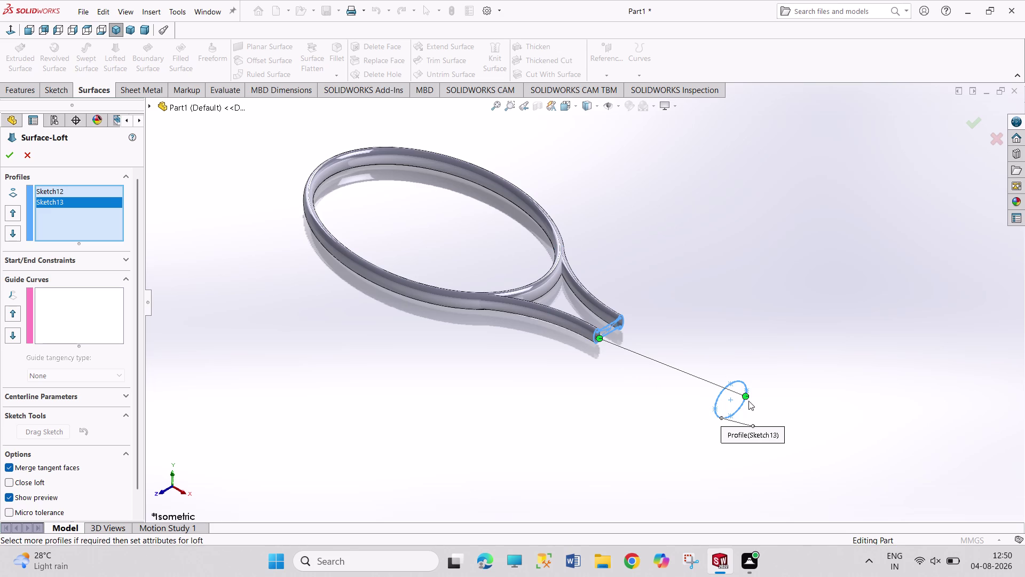
drag(747, 397, 715, 415)
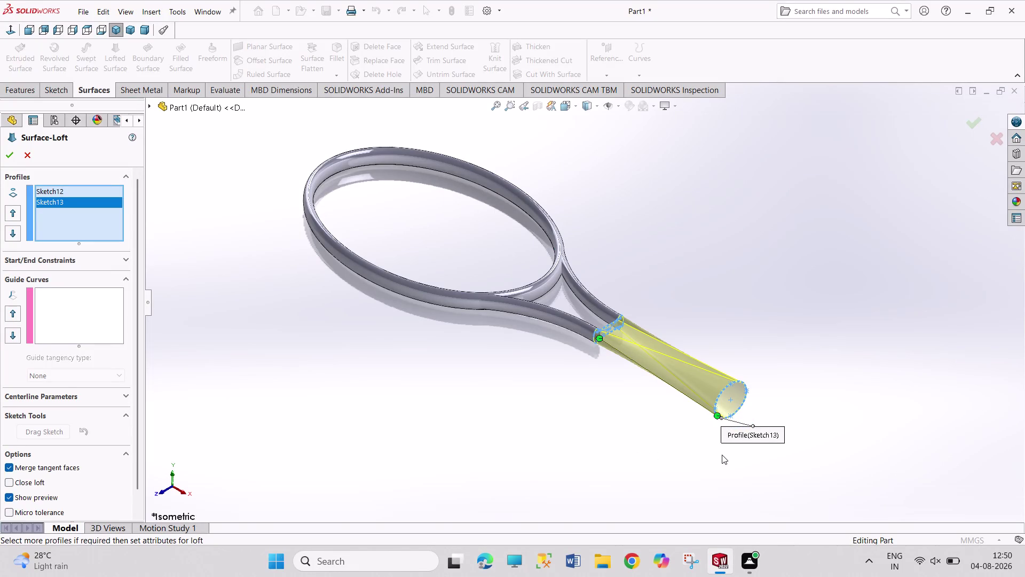
middle_drag(630, 435, 580, 424)
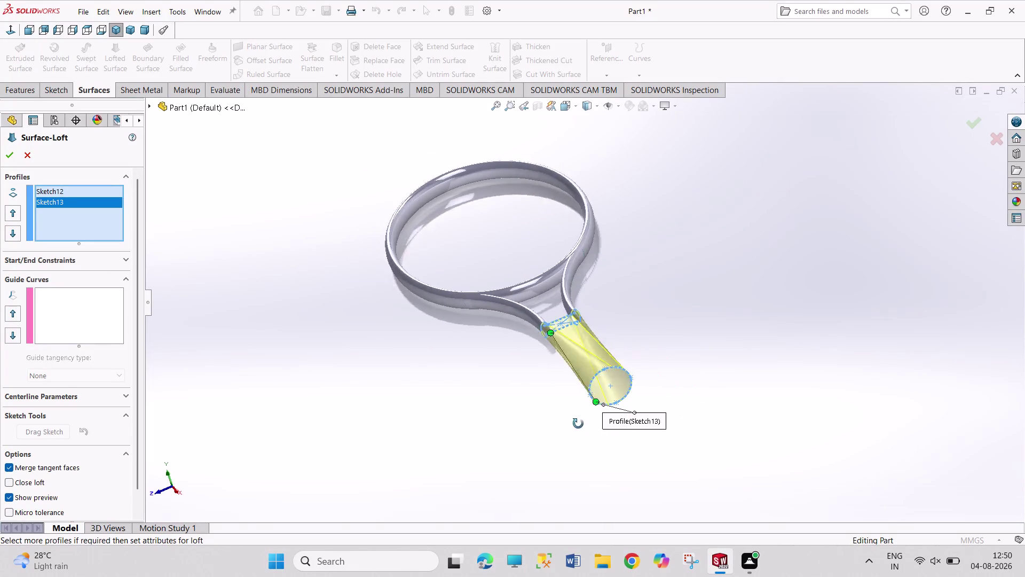
middle_drag(580, 424, 603, 371)
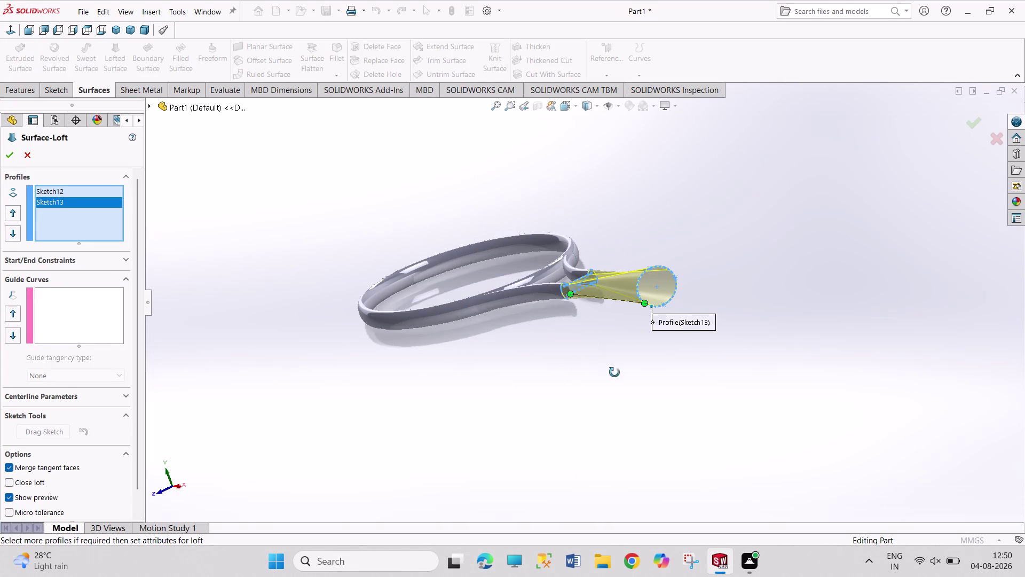
click(9, 155)
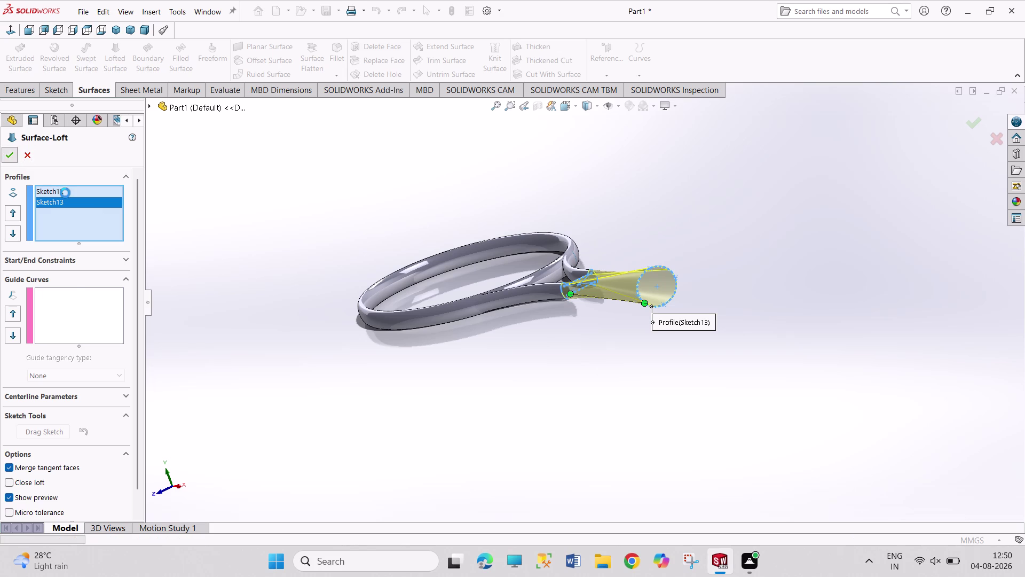
click(312, 329)
Rotate the view to inspect the racket and select Plane5.
scroll(up, 3)
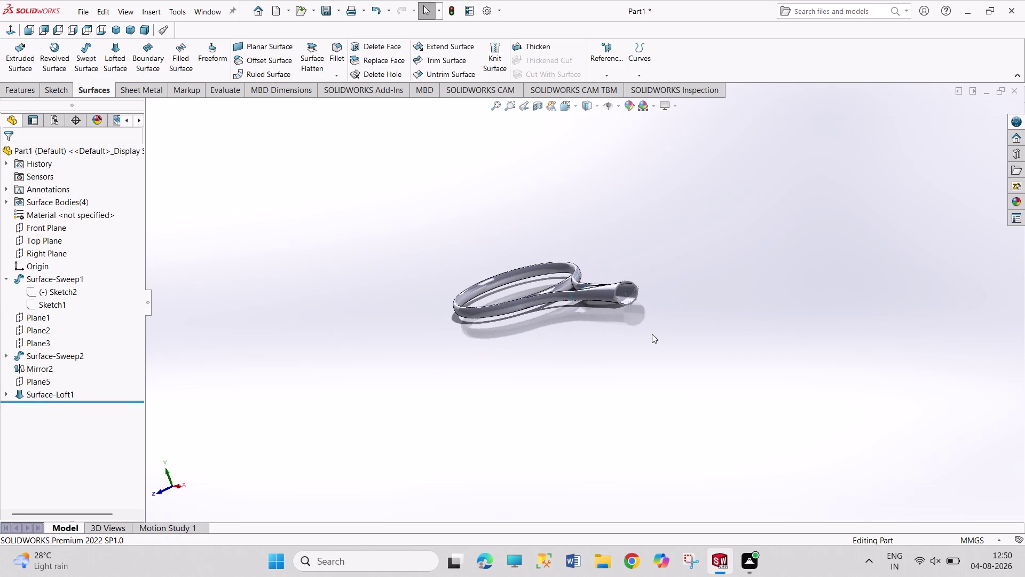
middle_drag(615, 192, 649, 275)
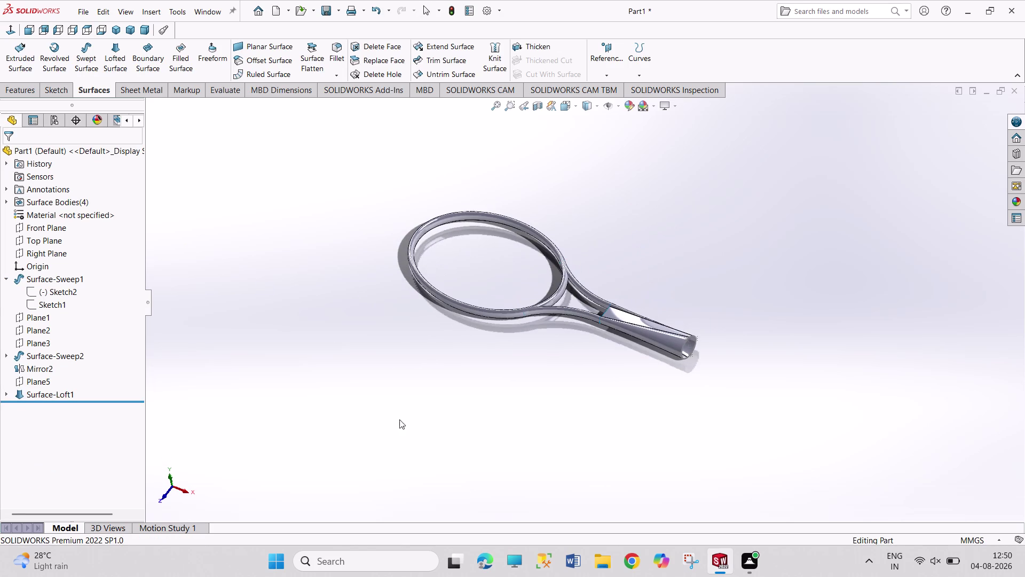
click(35, 382)
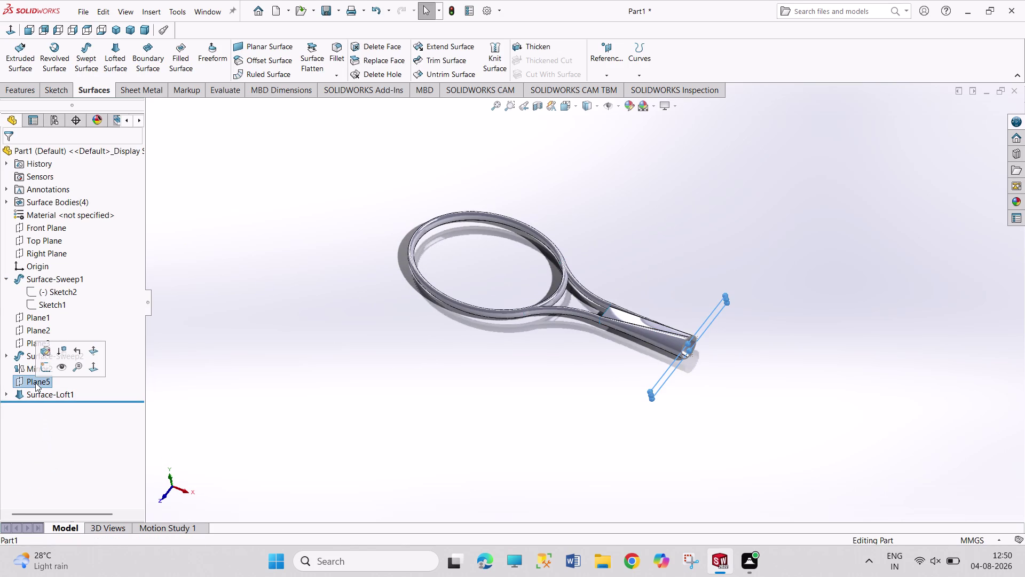
Create Plane6 offset 125 mm from Plane5 and start a sketch on it.
click(602, 60)
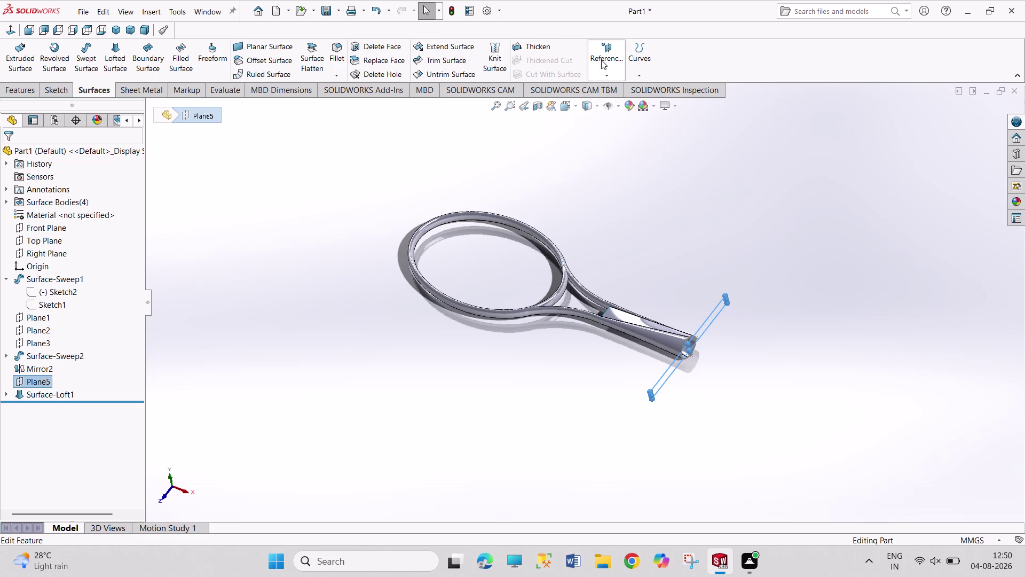
click(618, 93)
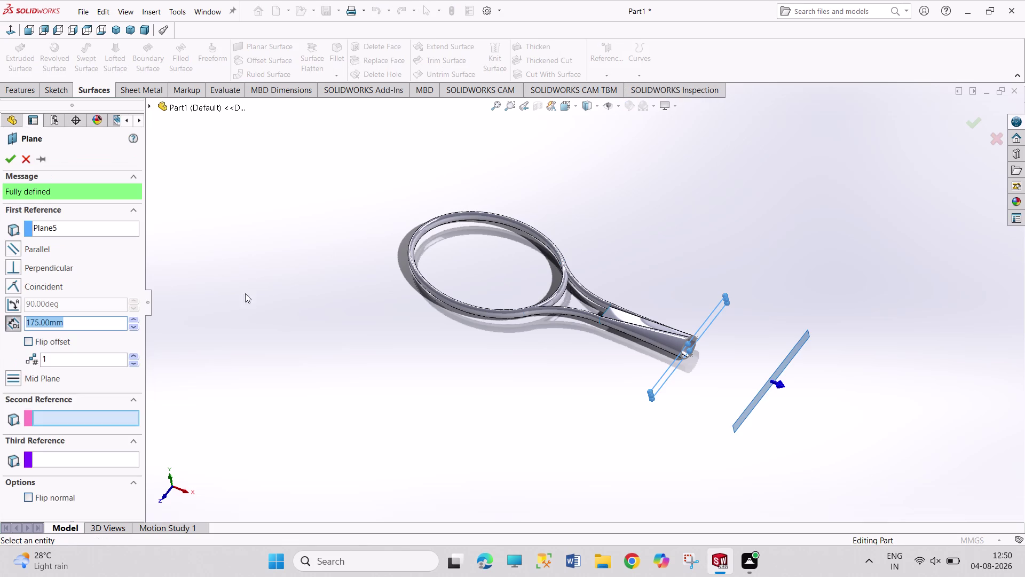
text(125)
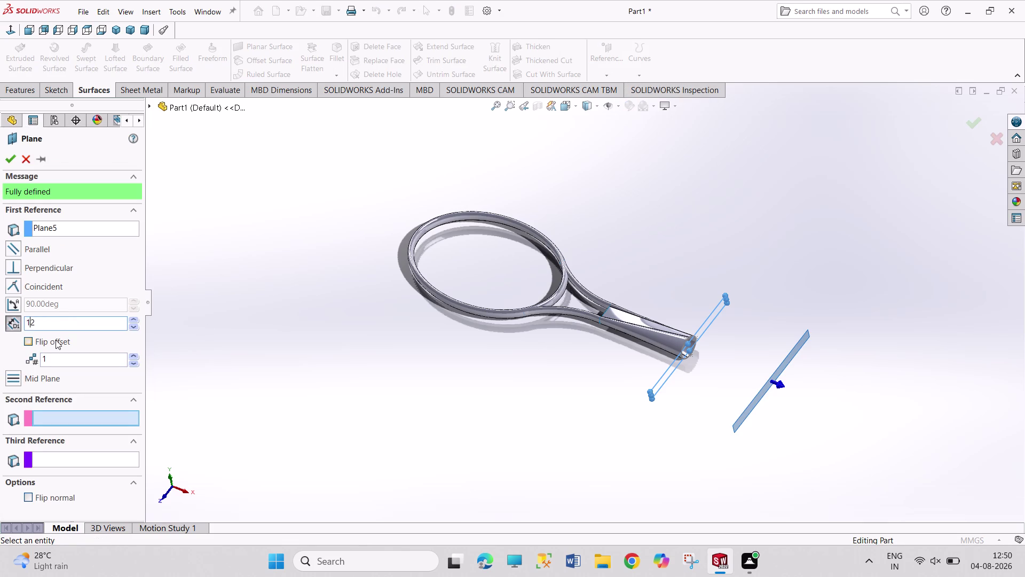
key(Return)
click(10, 163)
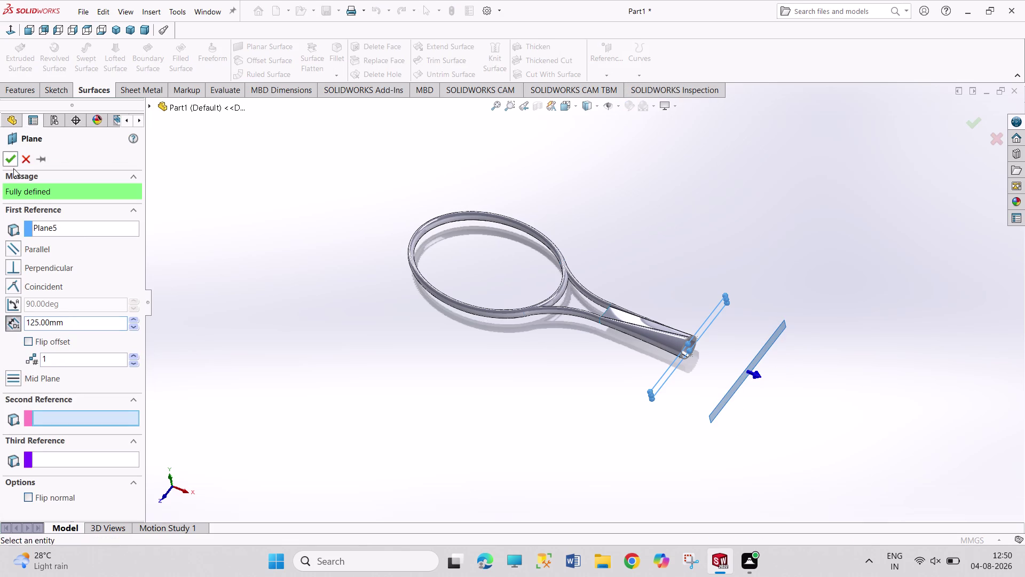
click(762, 355)
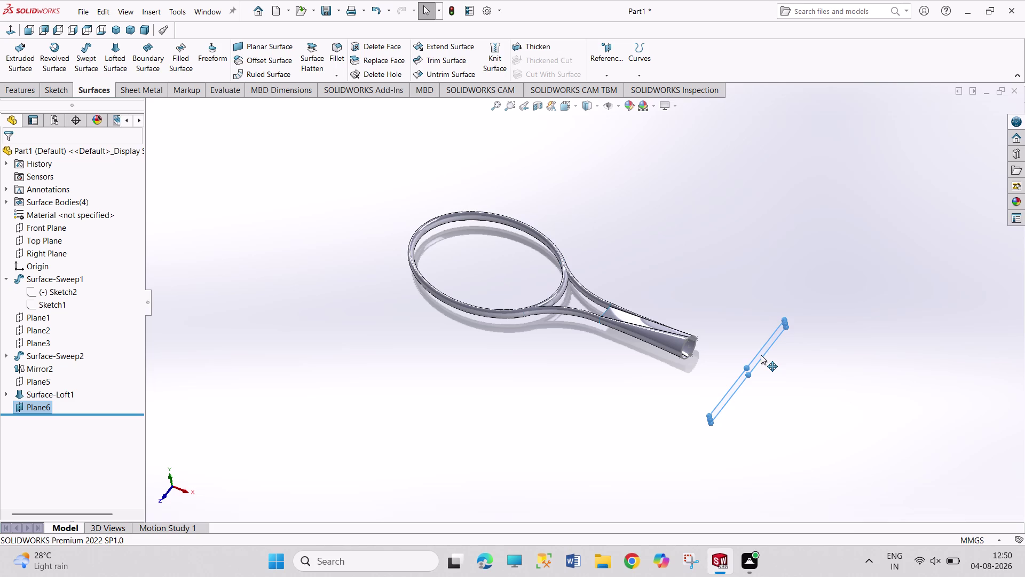
click(806, 321)
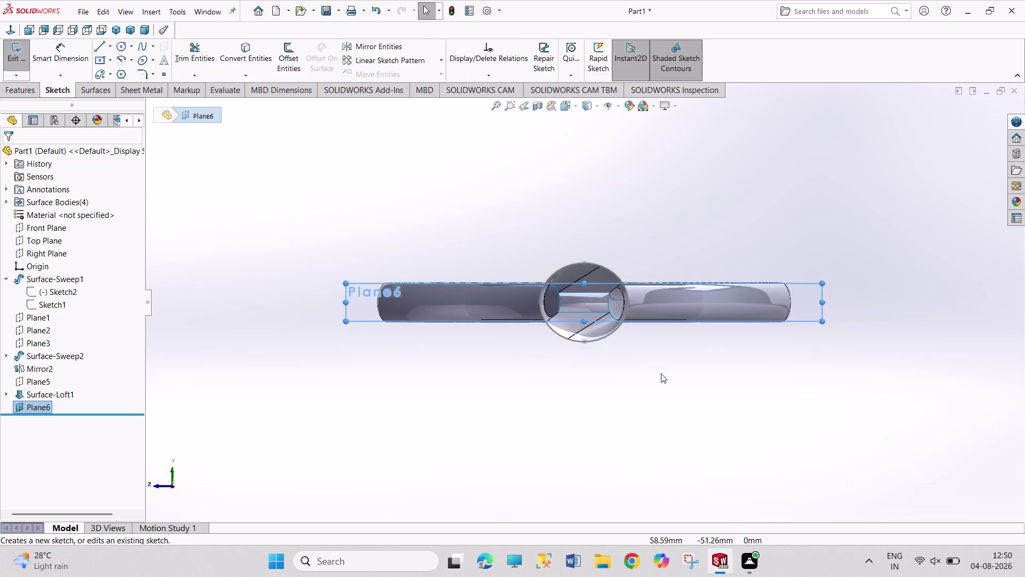
Draw a circle centred on the origin of Plane6.
scroll(down, 3)
scroll(down, 3)
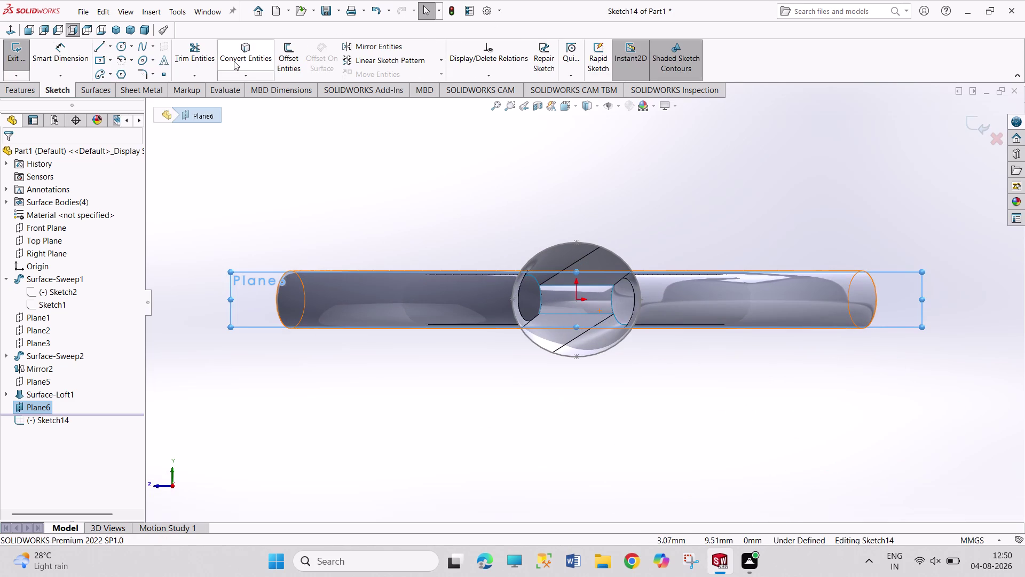
click(122, 46)
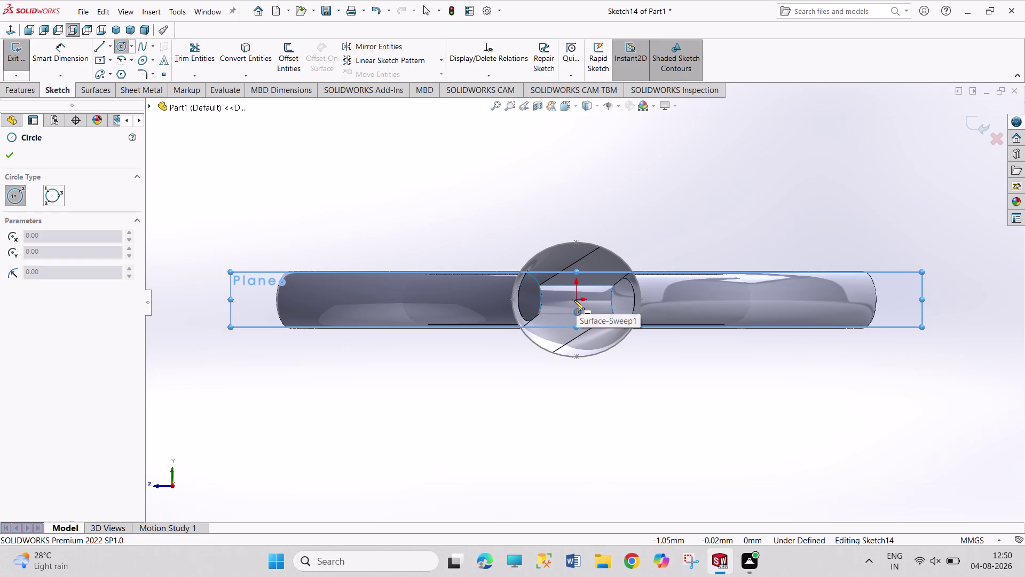
click(575, 299)
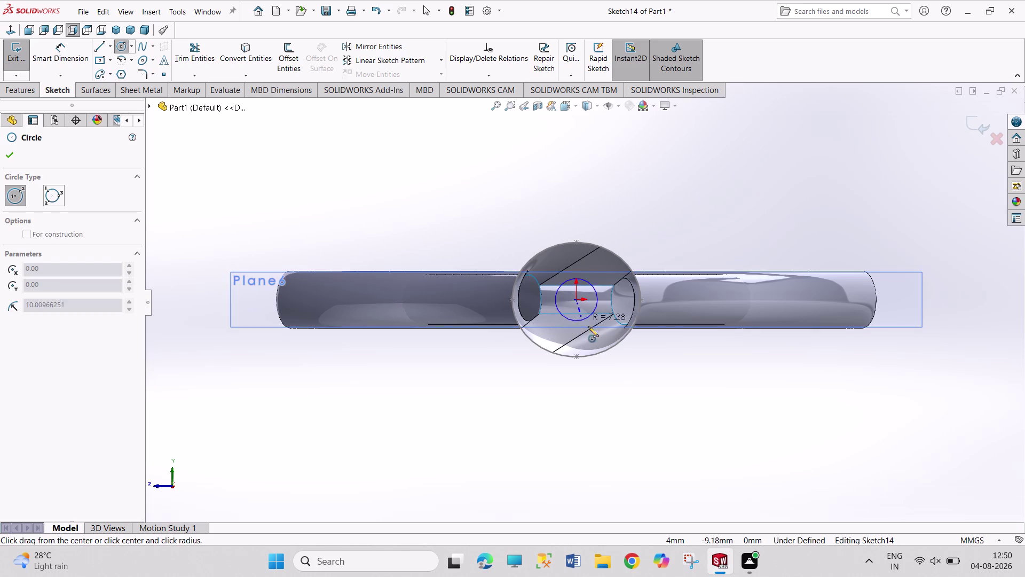
click(591, 331)
Dimension the circle to 45 mm diameter and exit Sketch14.
right_drag(689, 241, 650, 110)
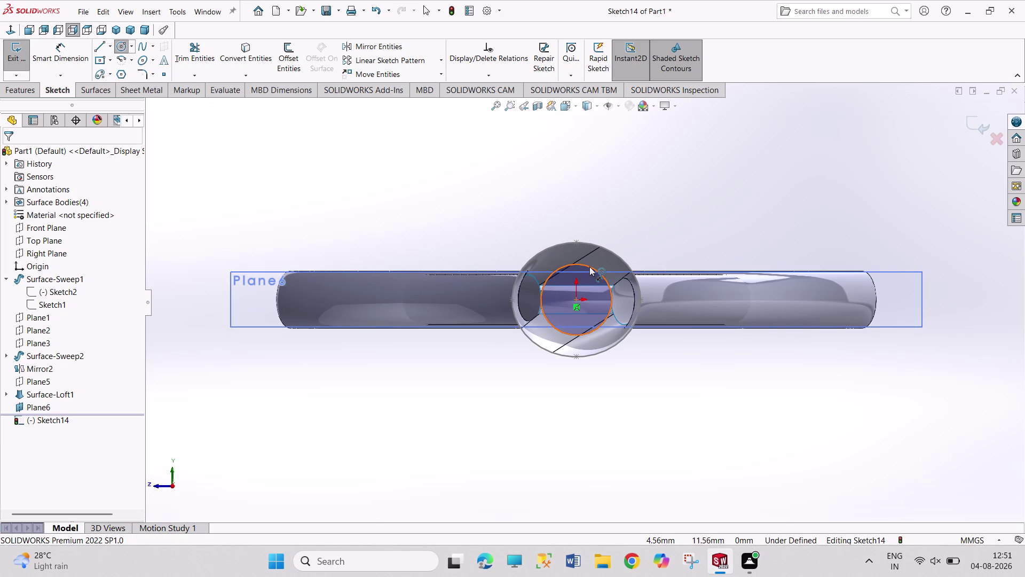
click(590, 266)
click(650, 192)
text(4)
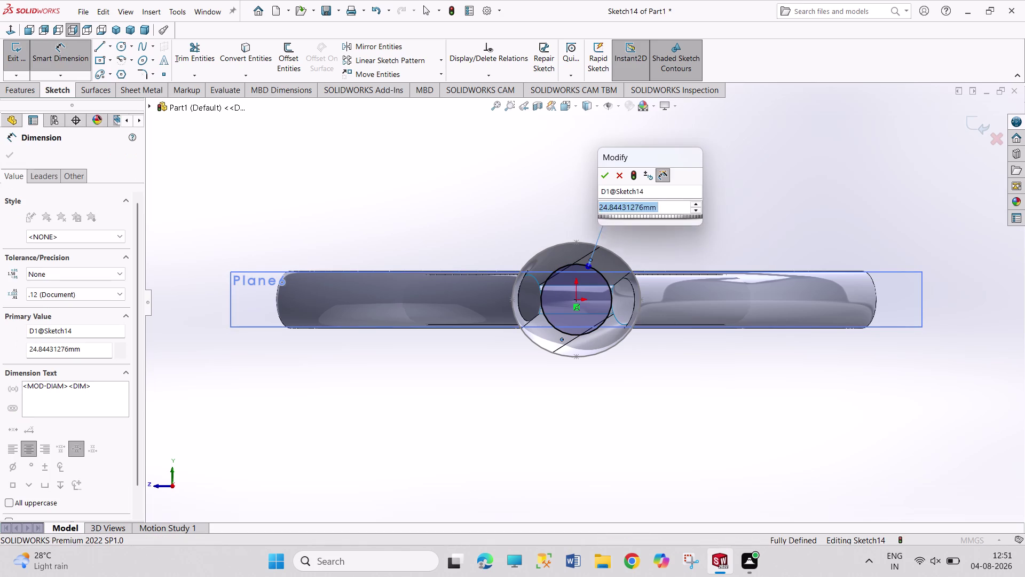
text(5)
key(Return)
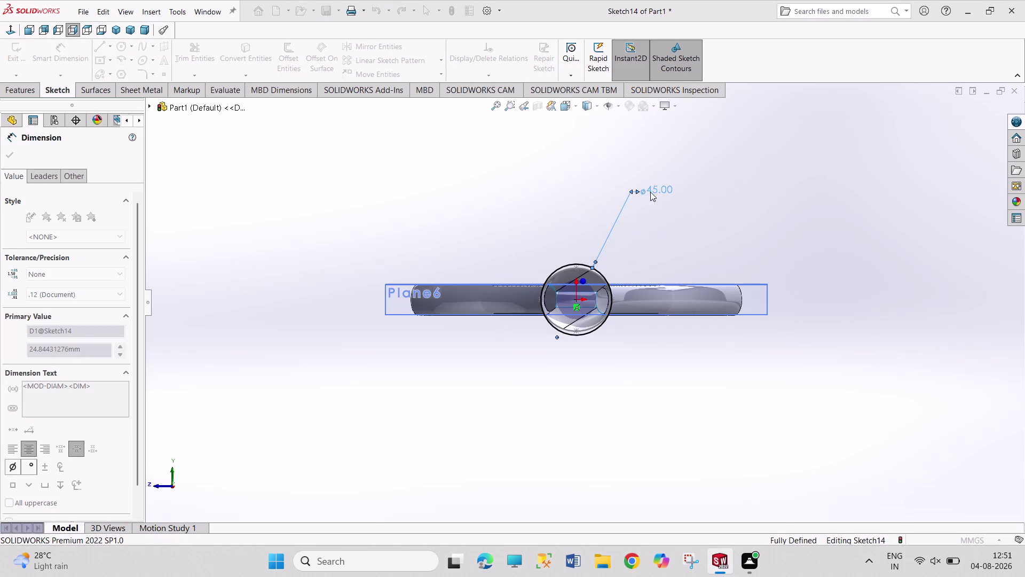
right_click(781, 196)
click(802, 231)
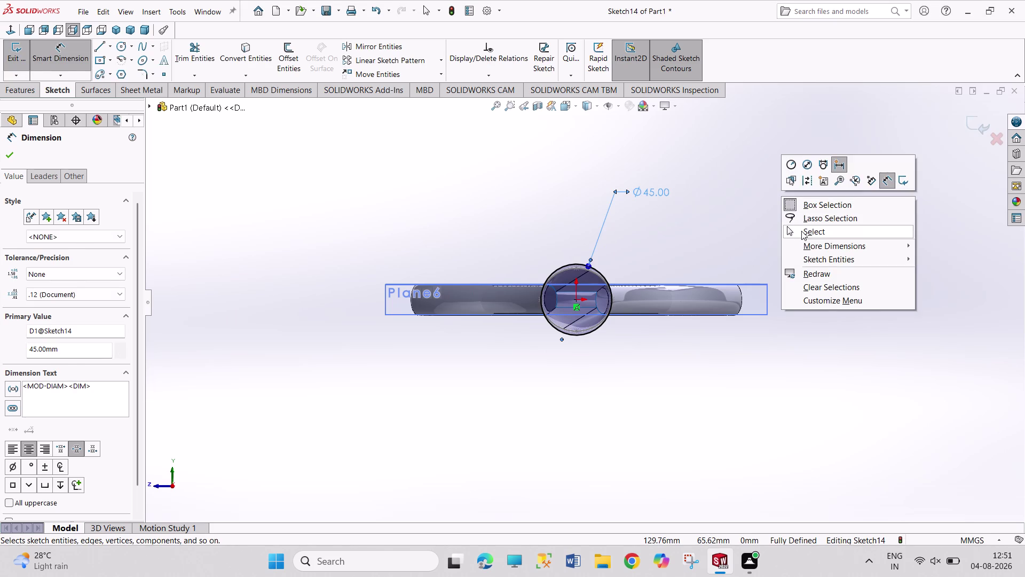
click(9, 66)
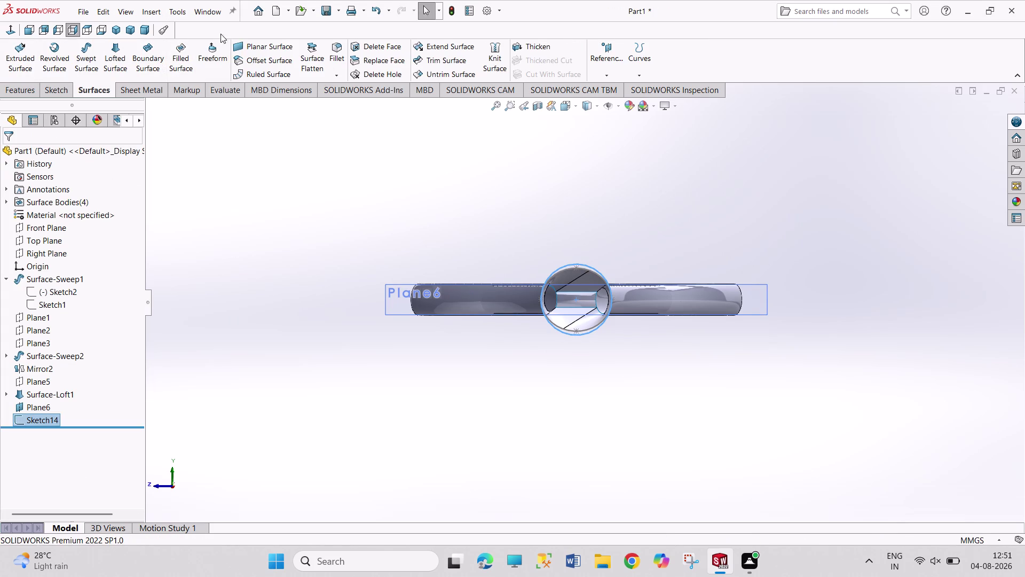
Switch to isometric view and select Plane6 in the feature tree.
click(112, 33)
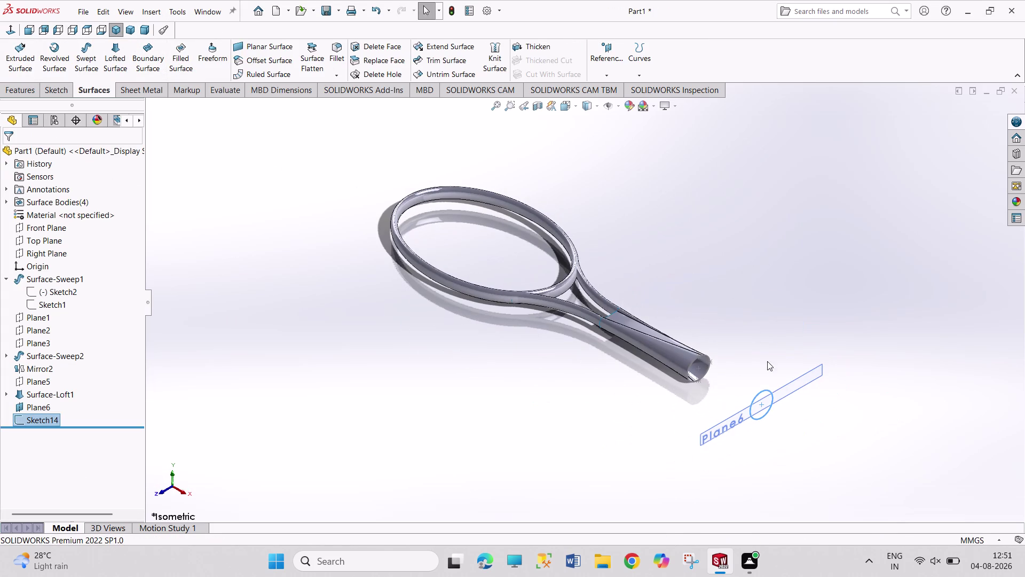
click(39, 406)
click(255, 354)
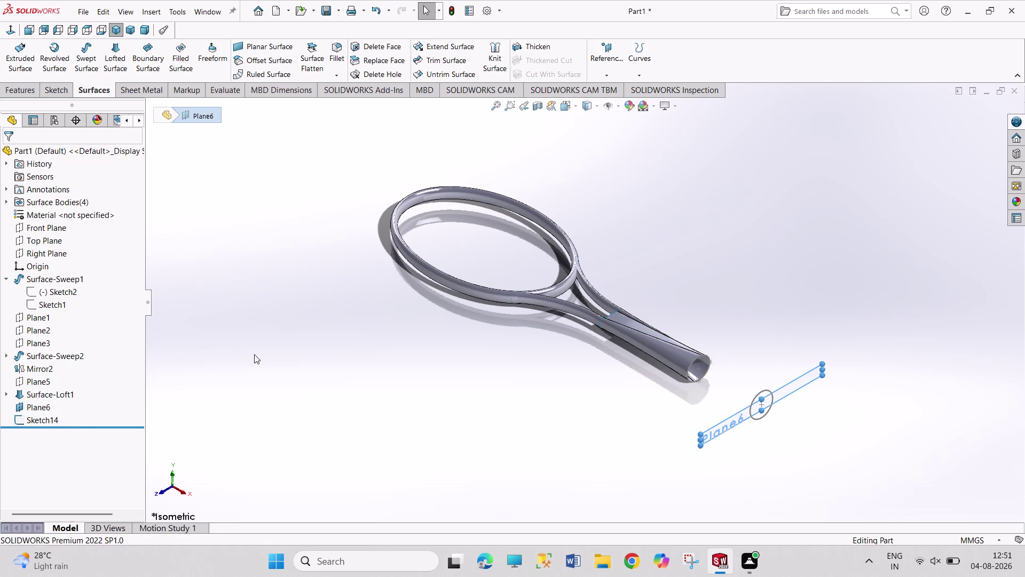
right_click(31, 406)
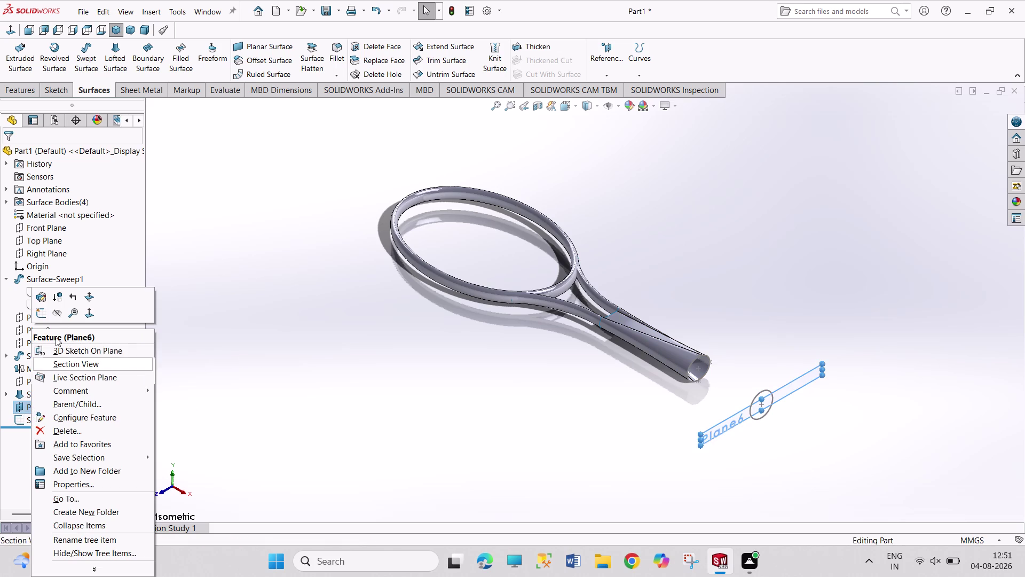
Hide Plane6, then loft the Sketch14 circle to the handle's open end.
click(50, 314)
click(282, 373)
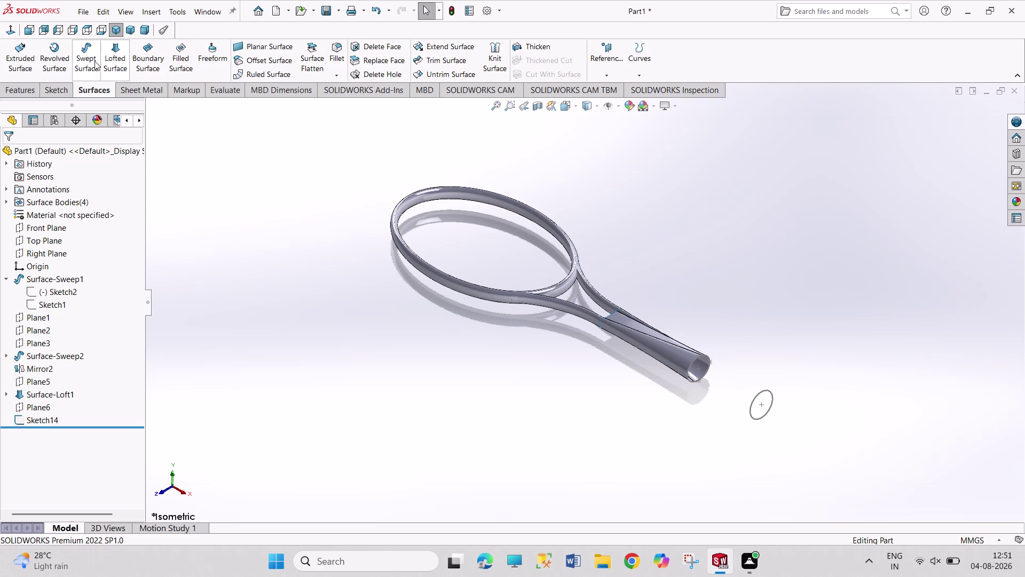
click(114, 61)
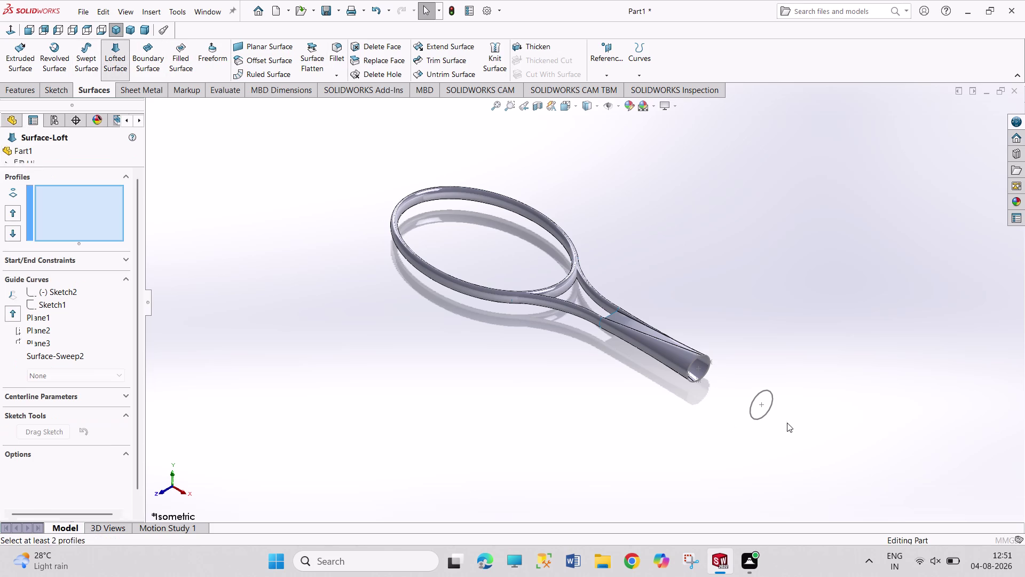
click(759, 421)
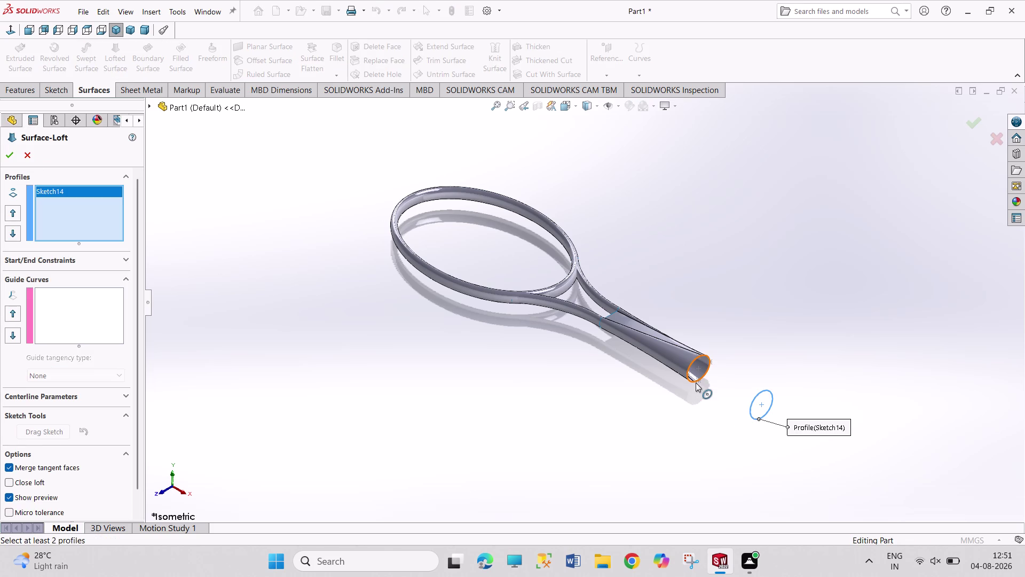
click(696, 382)
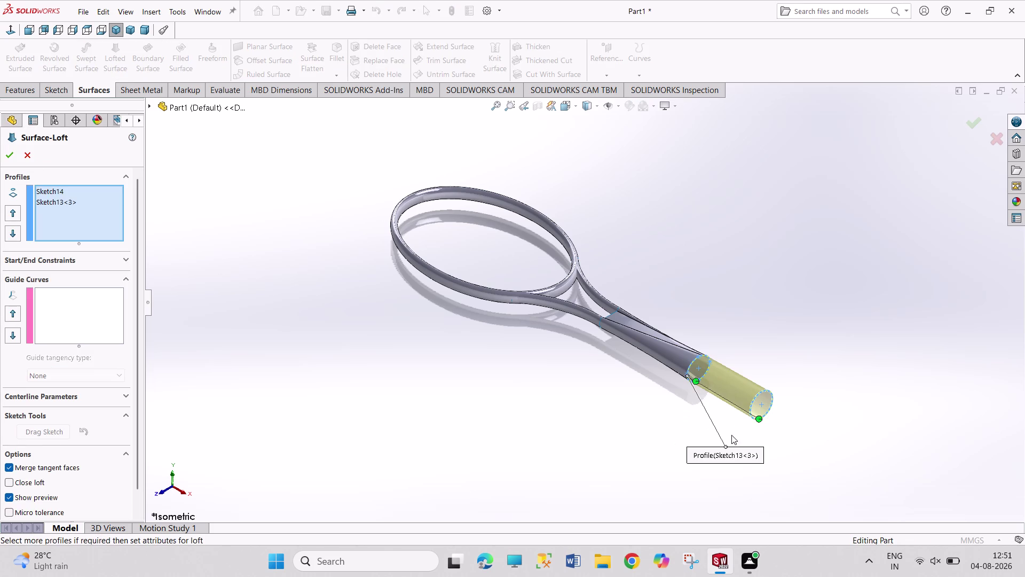
click(10, 156)
click(549, 433)
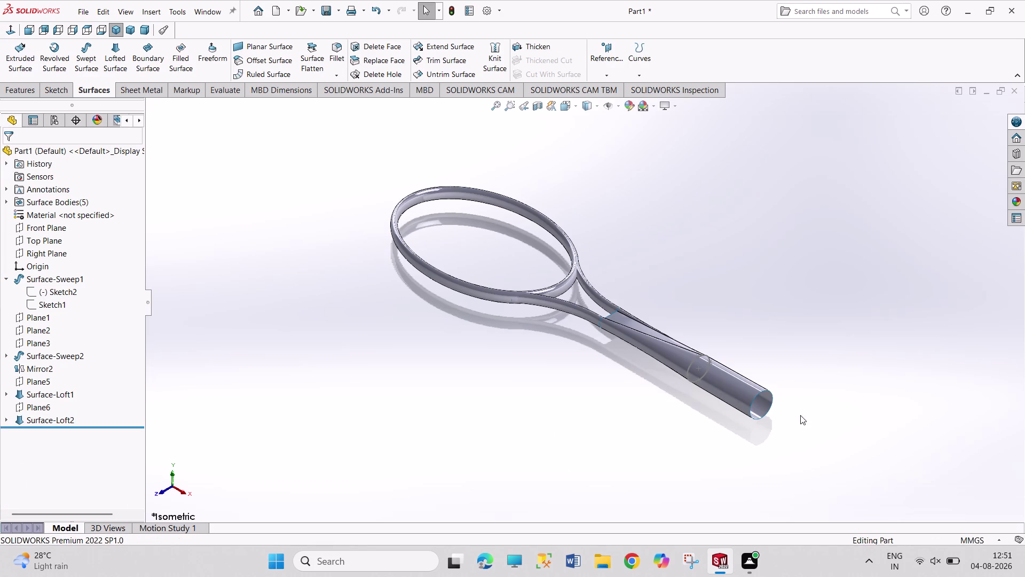
scroll(down, 3)
scroll(down, 3)
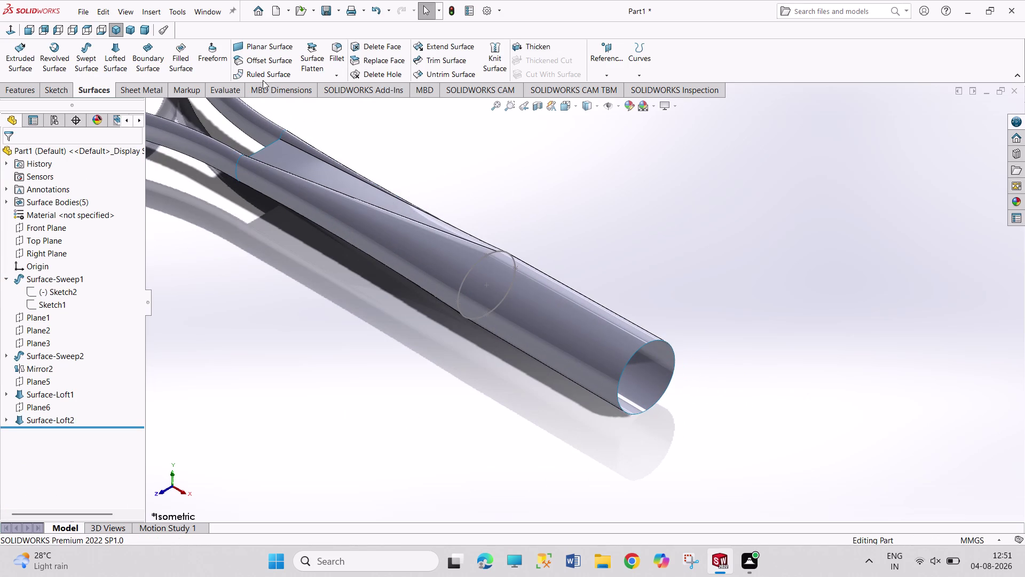
Cap the handle's circular end edge with a planar surface.
click(281, 49)
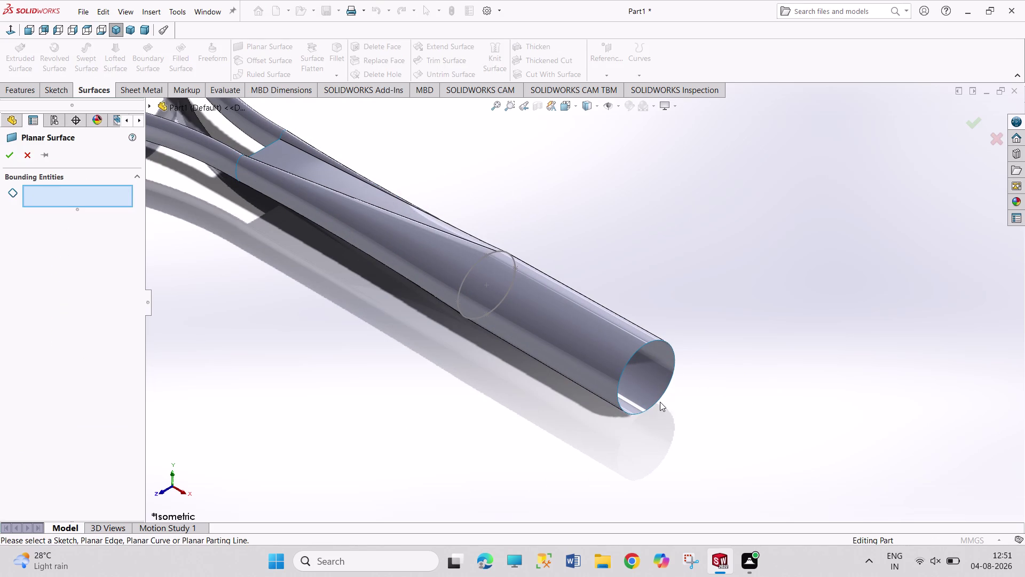
click(660, 399)
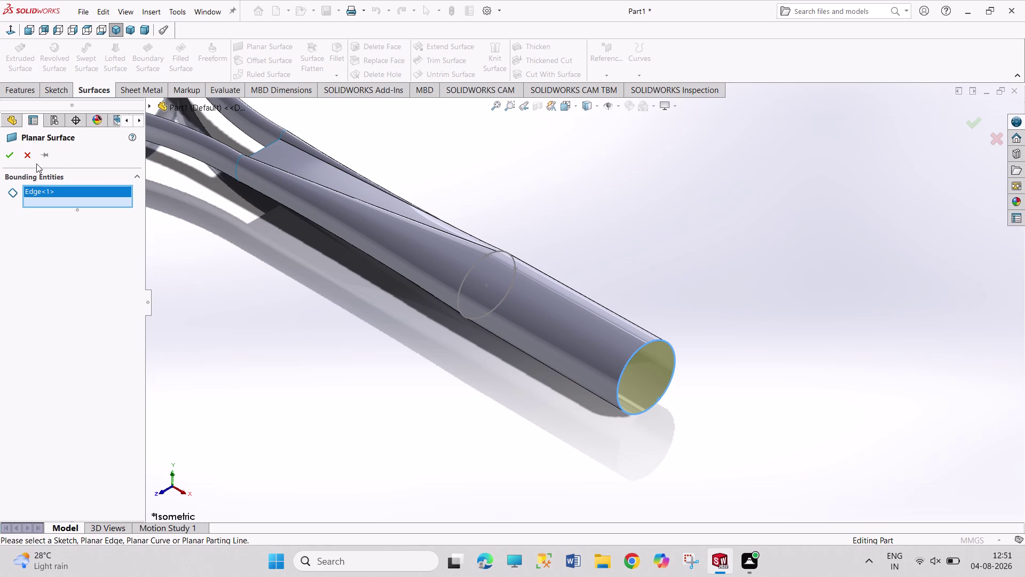
click(15, 159)
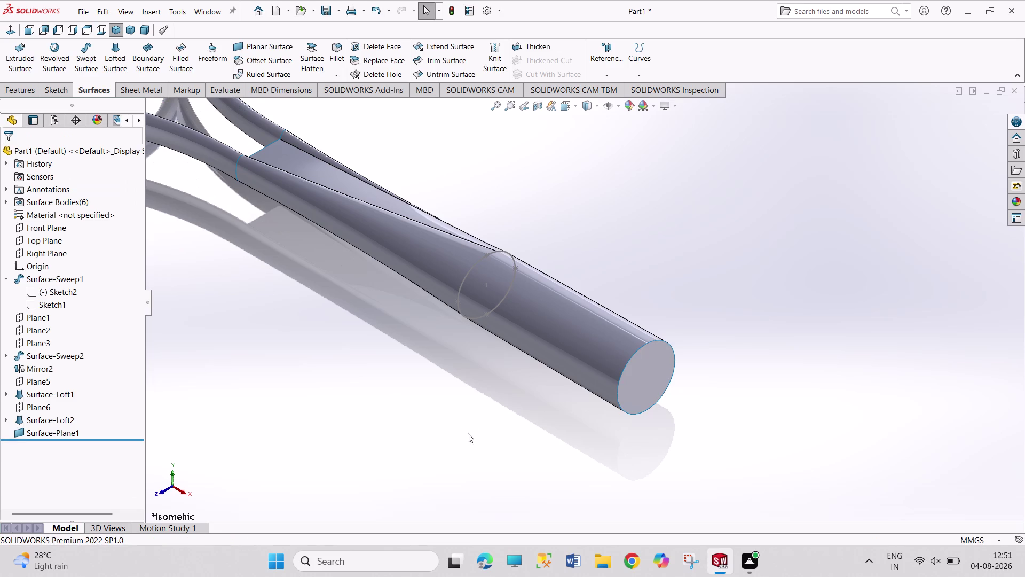
scroll(up, 3)
scroll(up, 3)
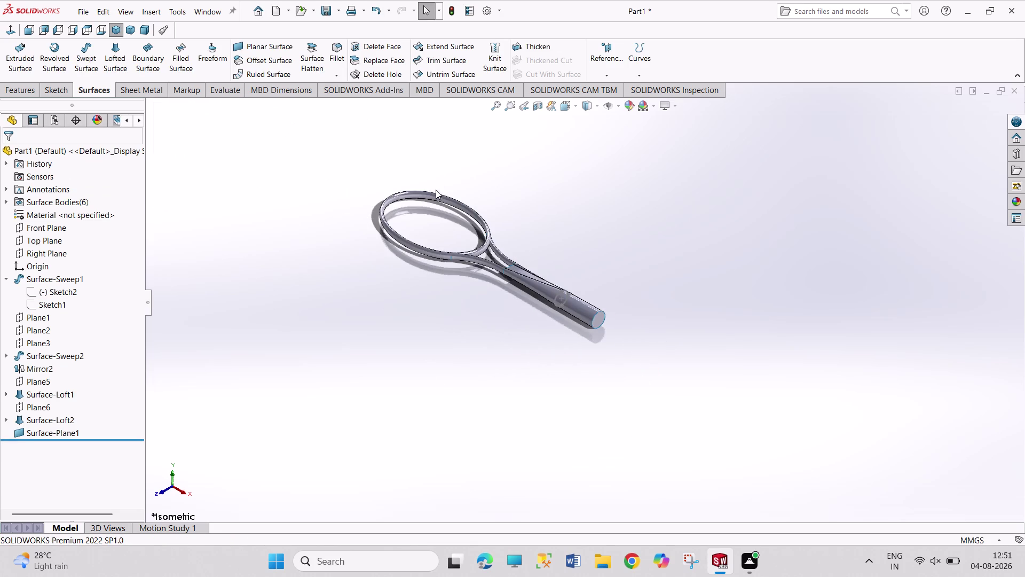
scroll(down, 3)
scroll(down, 3)
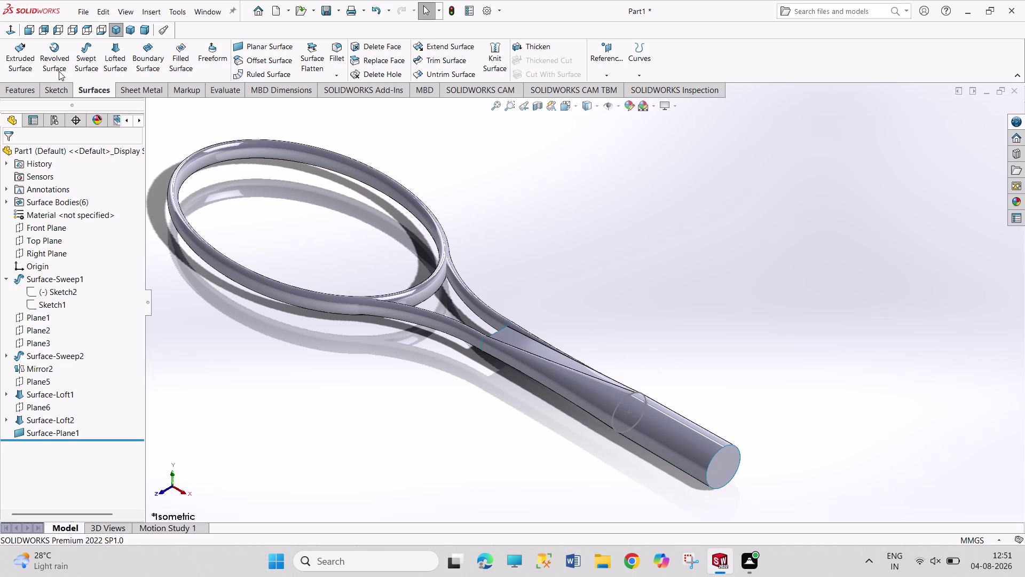
click(130, 27)
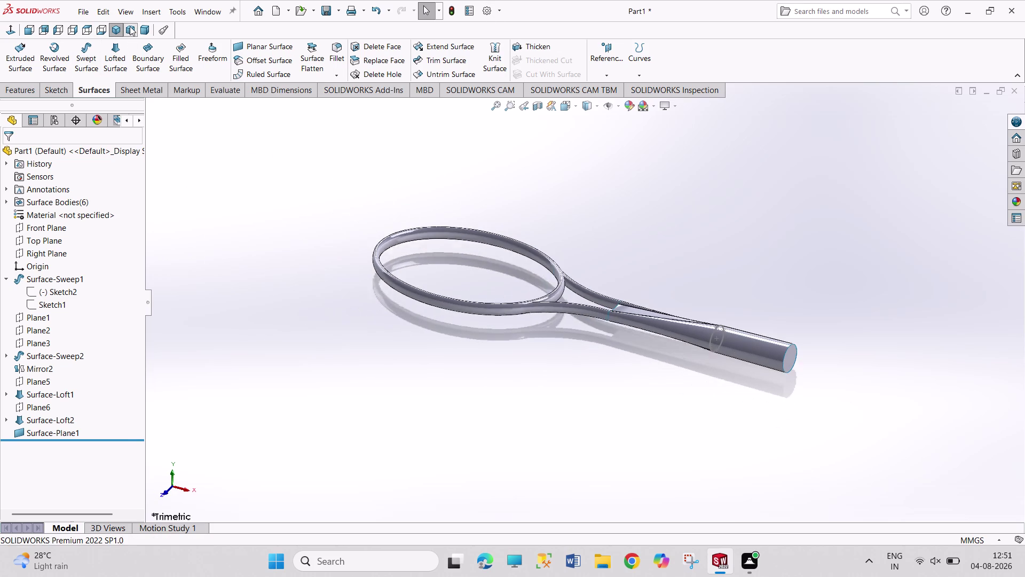
click(146, 28)
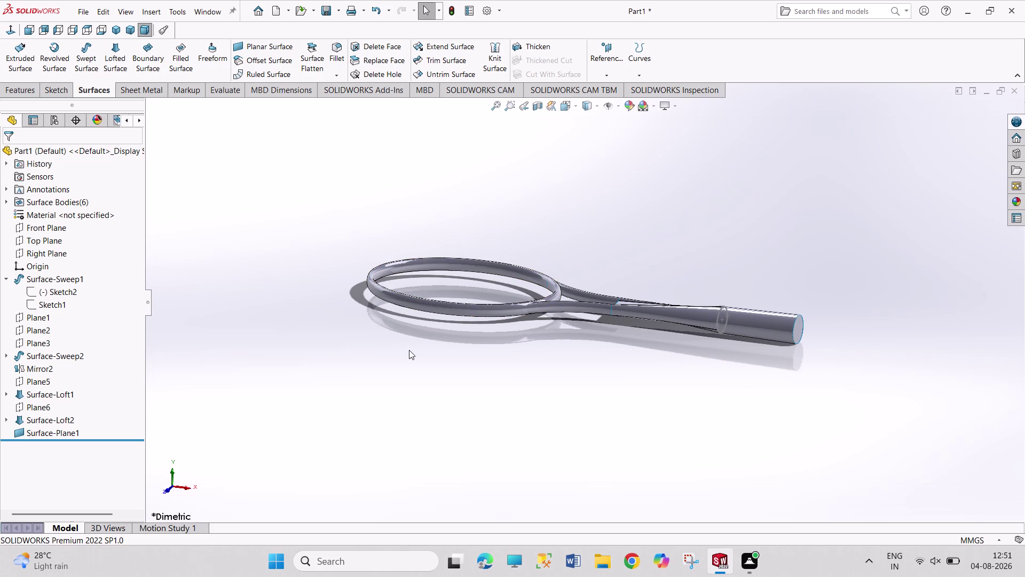
middle_drag(409, 350, 405, 245)
middle_drag(712, 221, 728, 267)
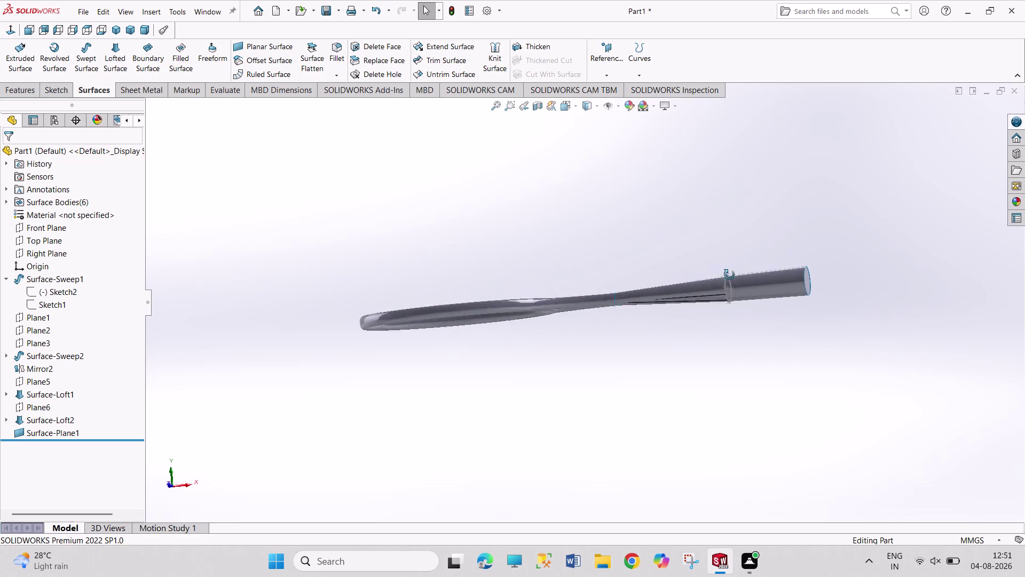
middle_drag(728, 268, 736, 439)
middle_drag(712, 224, 707, 317)
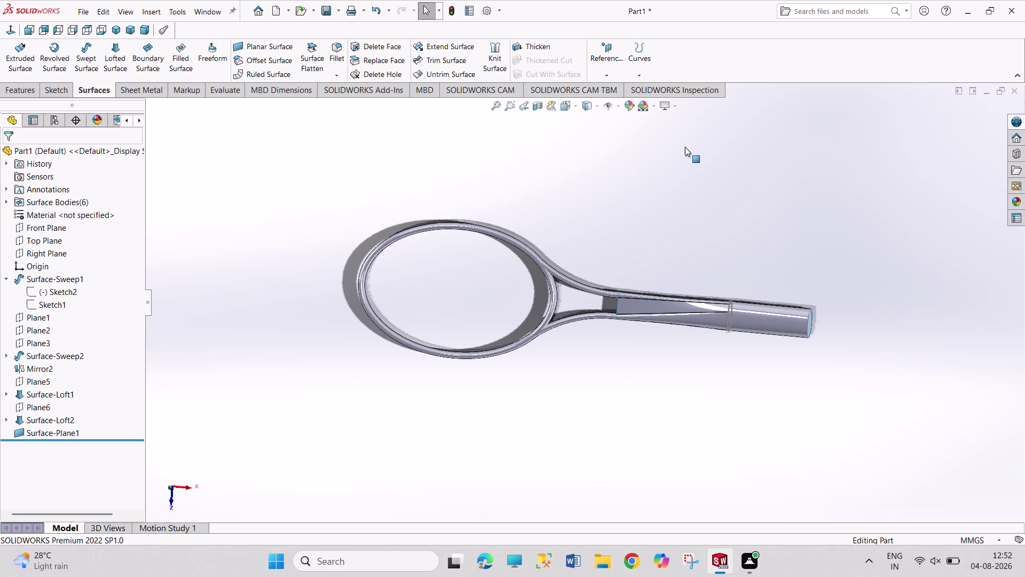
middle_drag(500, 438, 450, 359)
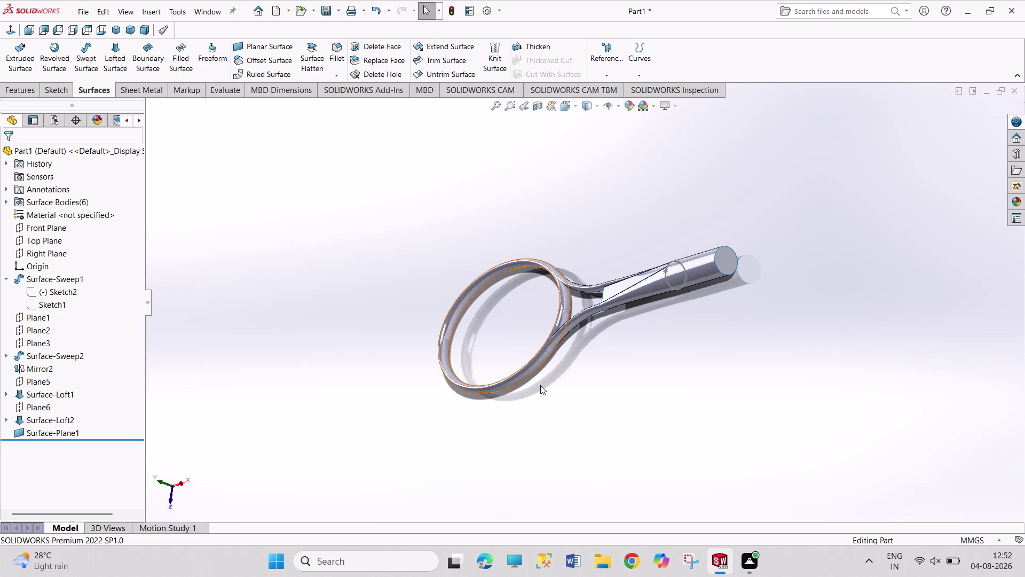
click(114, 27)
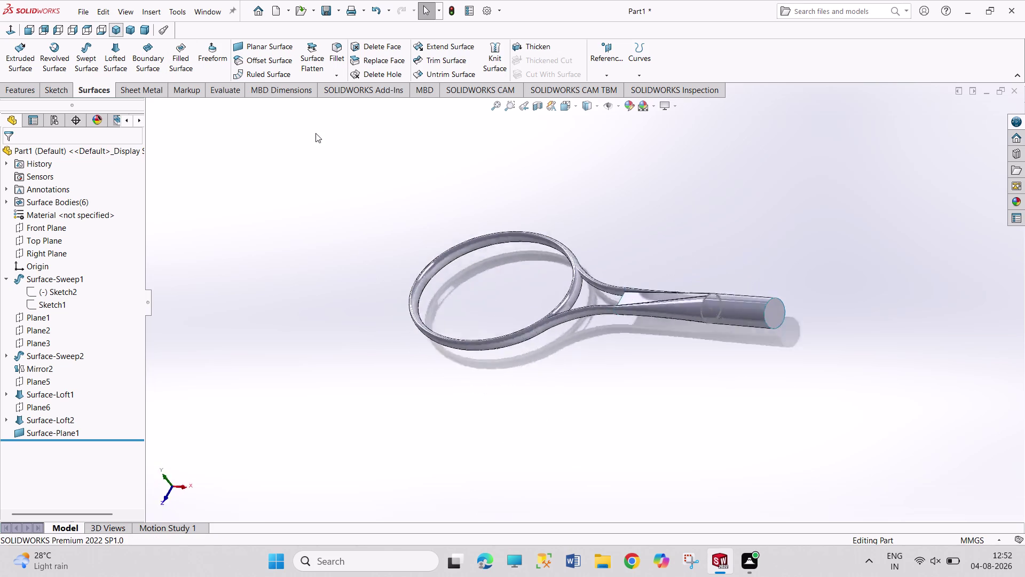
scroll(down, 3)
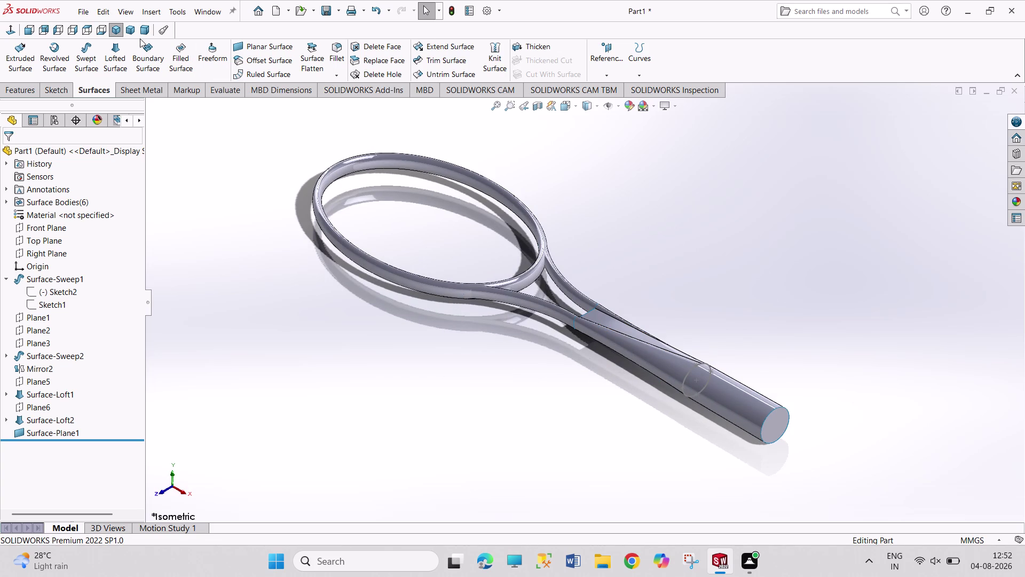
click(129, 30)
scroll(down, 3)
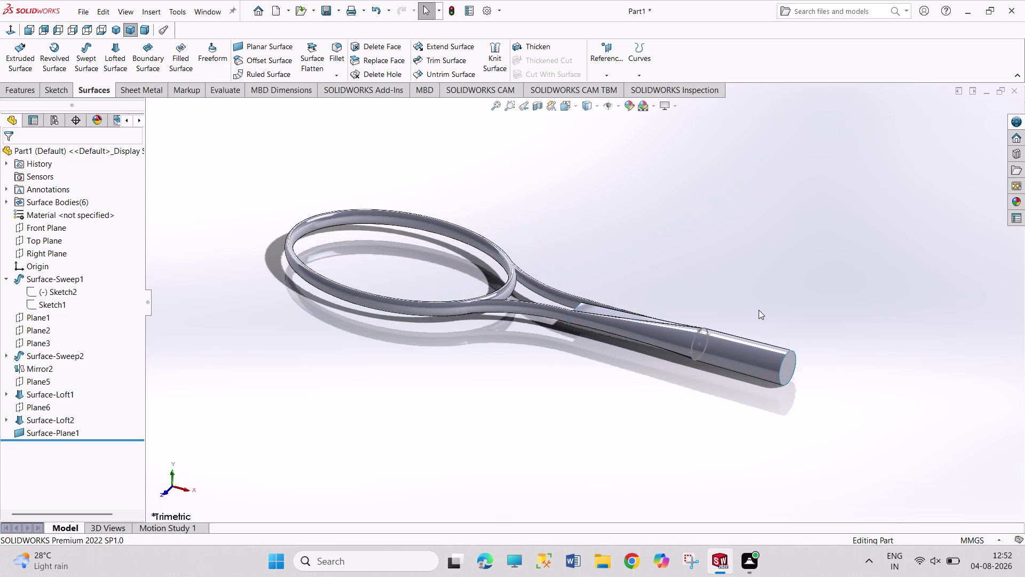
click(141, 29)
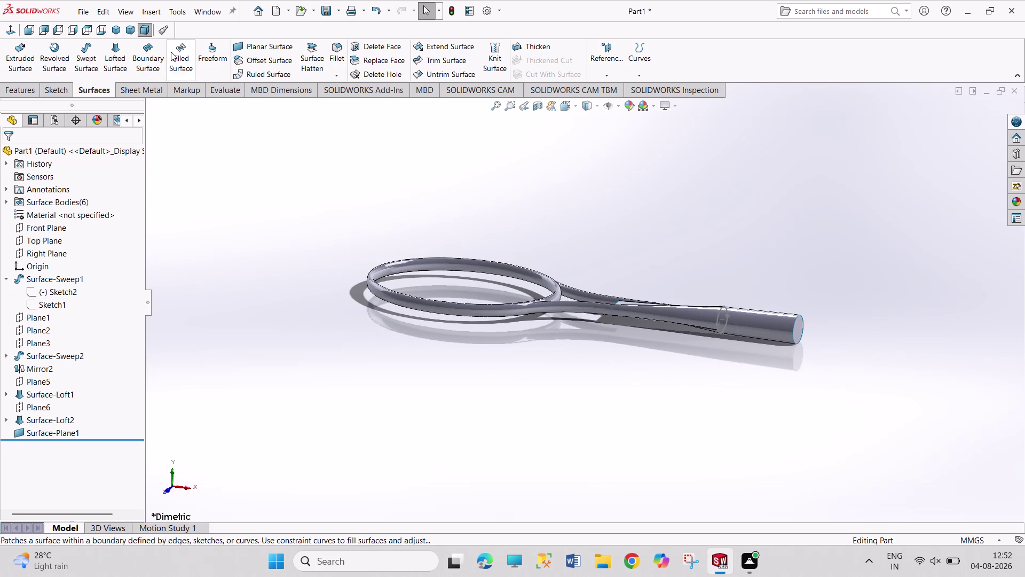
click(119, 30)
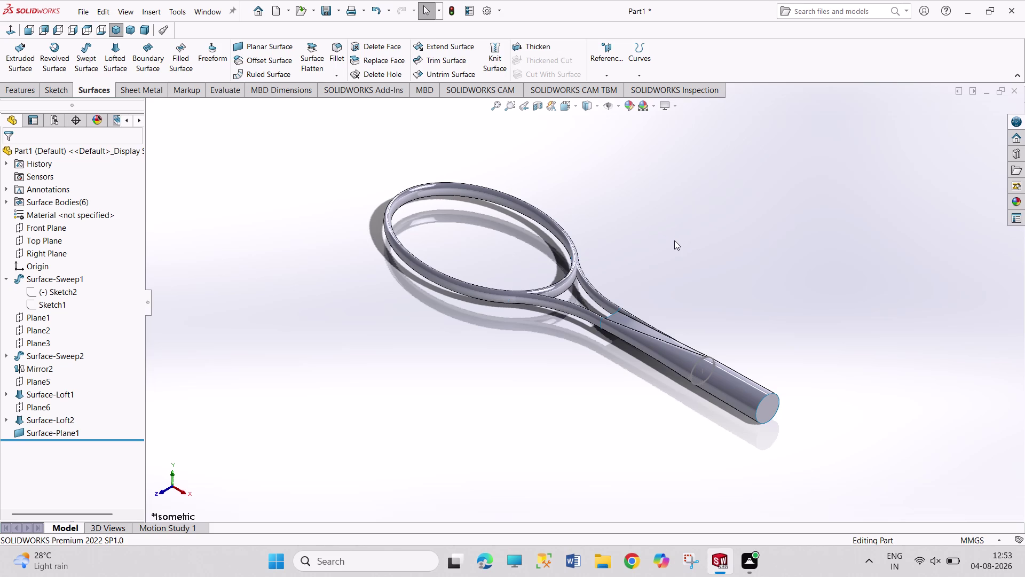
scroll(down, 3)
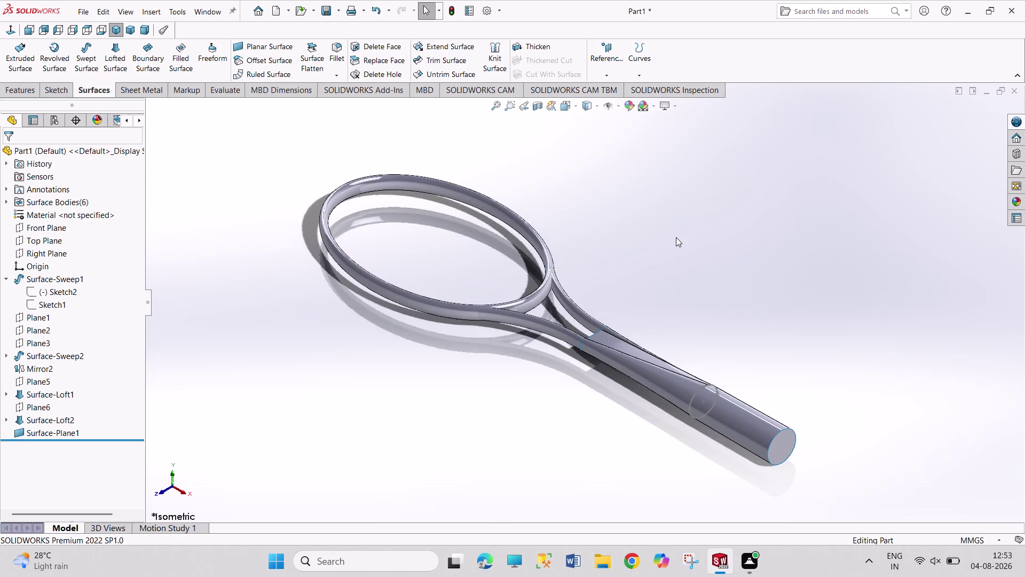
click(677, 298)
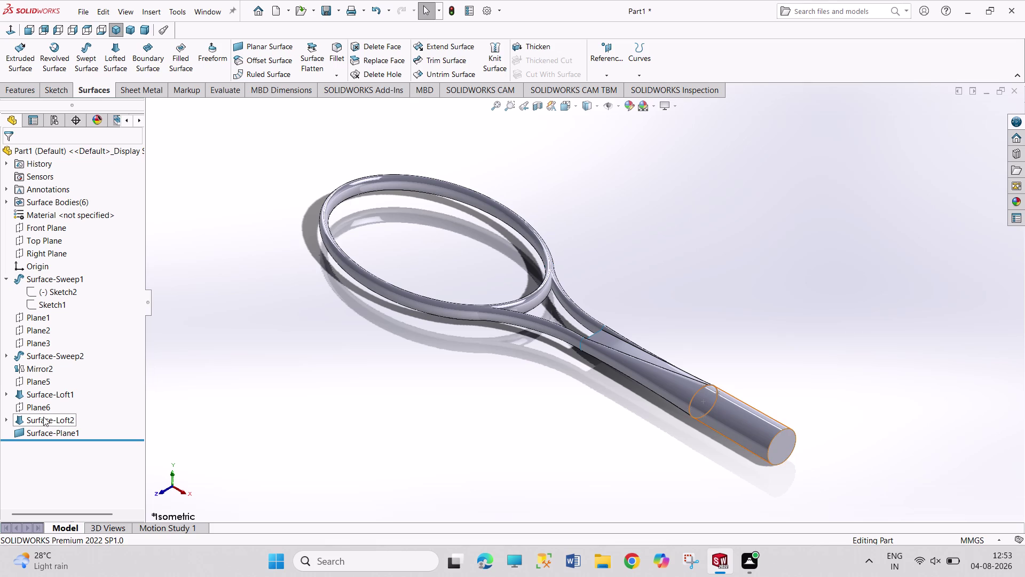
click(41, 378)
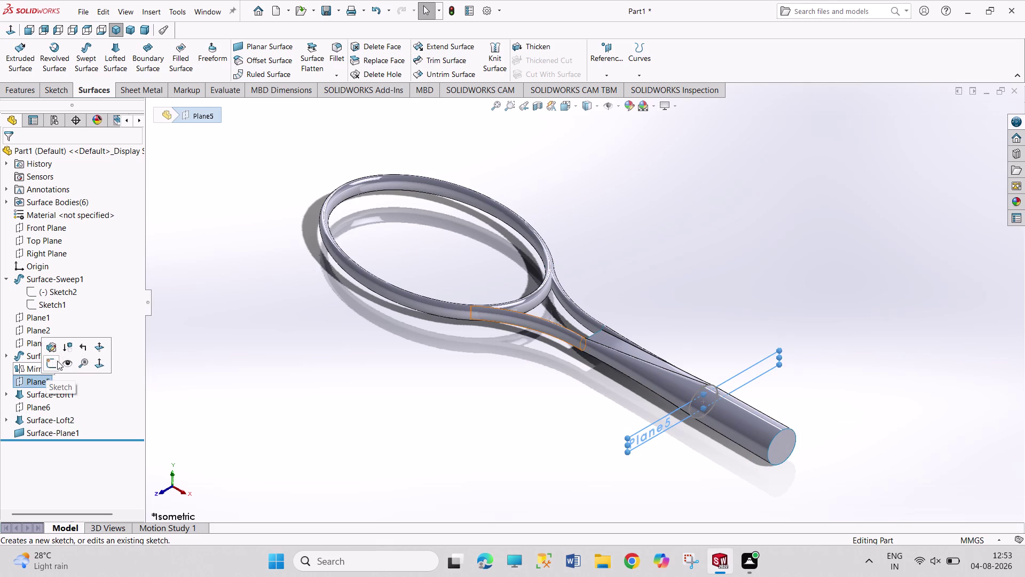
click(66, 361)
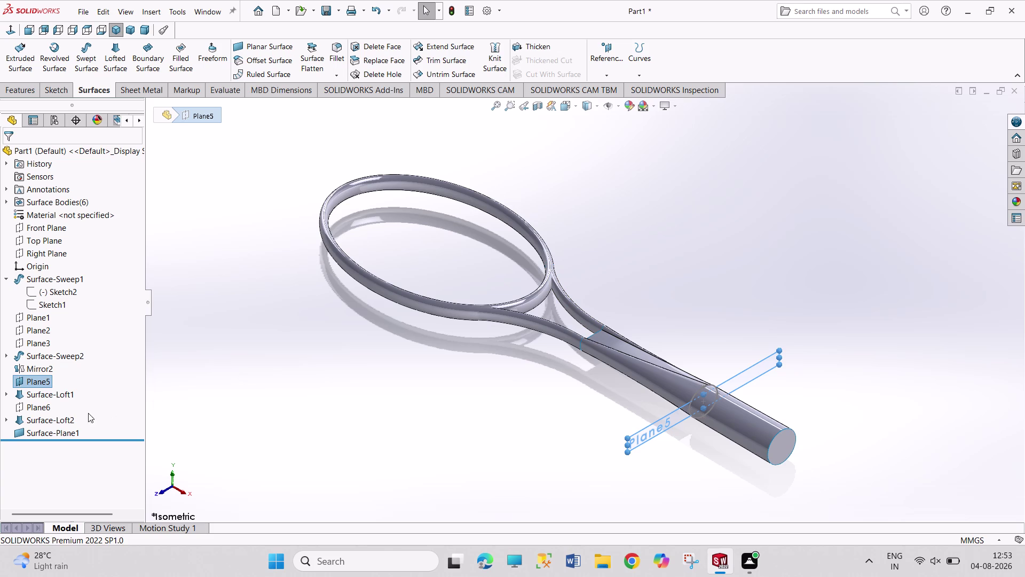
key(ctrl+z)
scroll(up, 3)
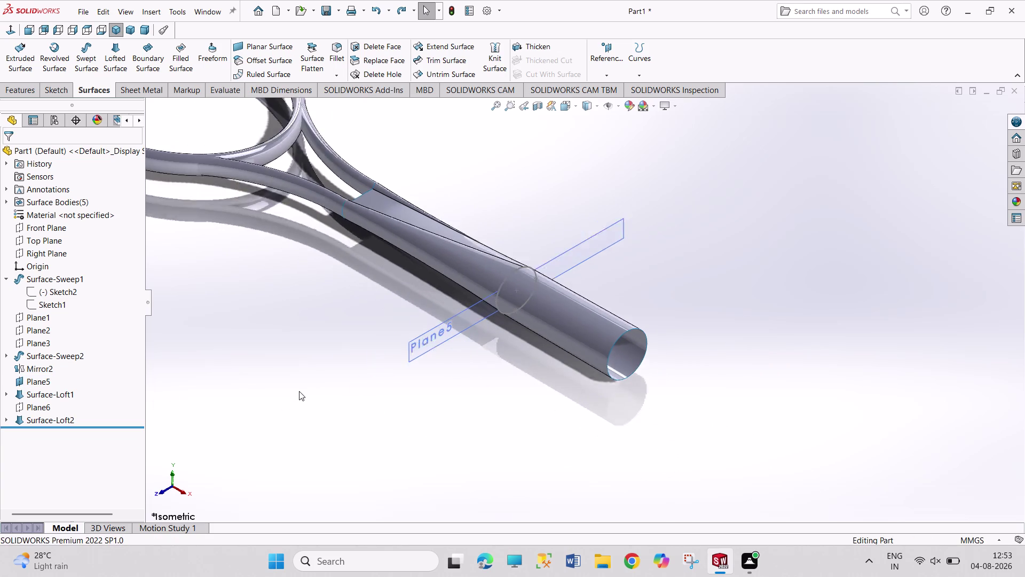
scroll(up, 3)
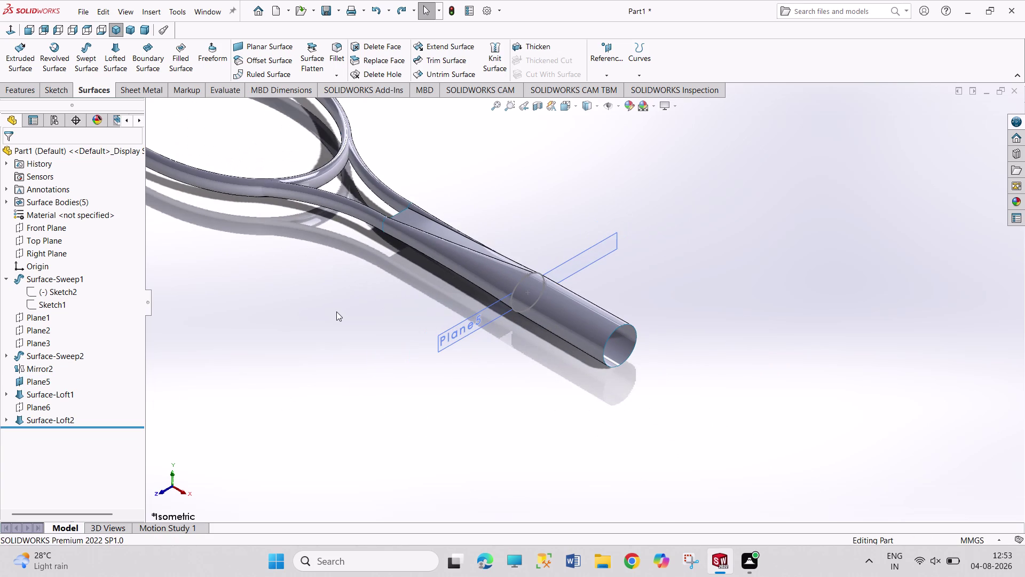
key(ctrl+y)
click(361, 364)
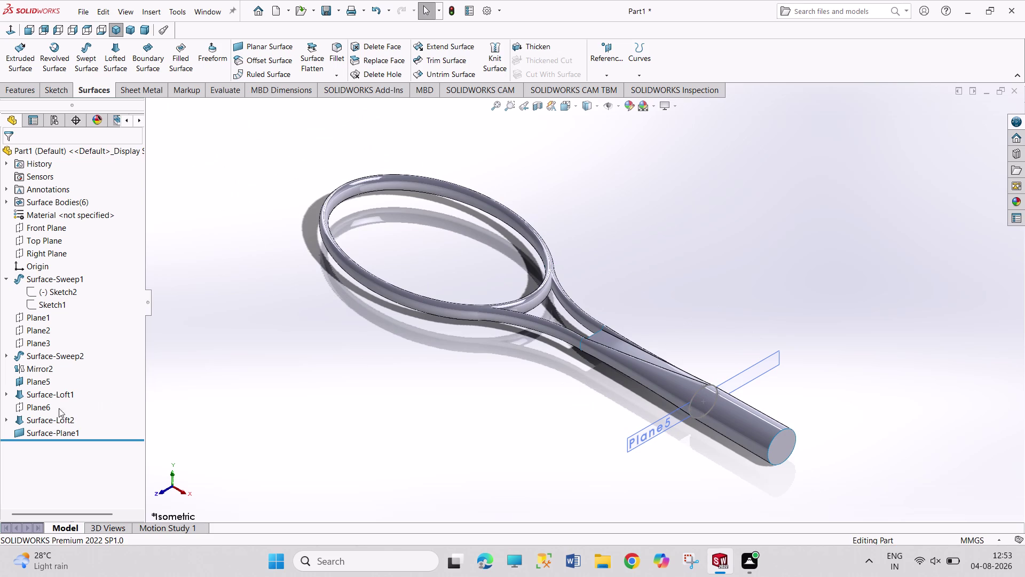
click(41, 379)
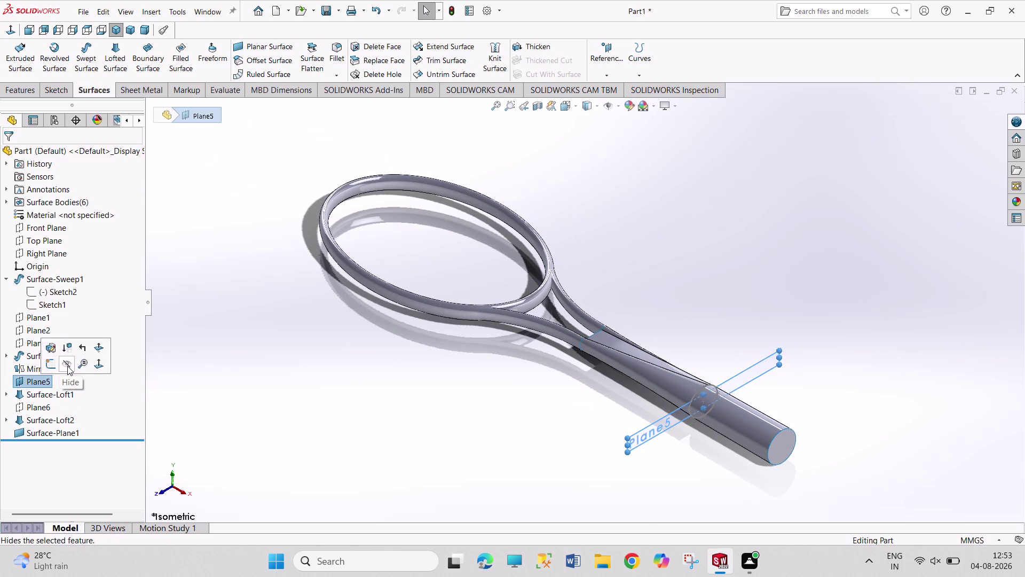
click(68, 366)
click(288, 369)
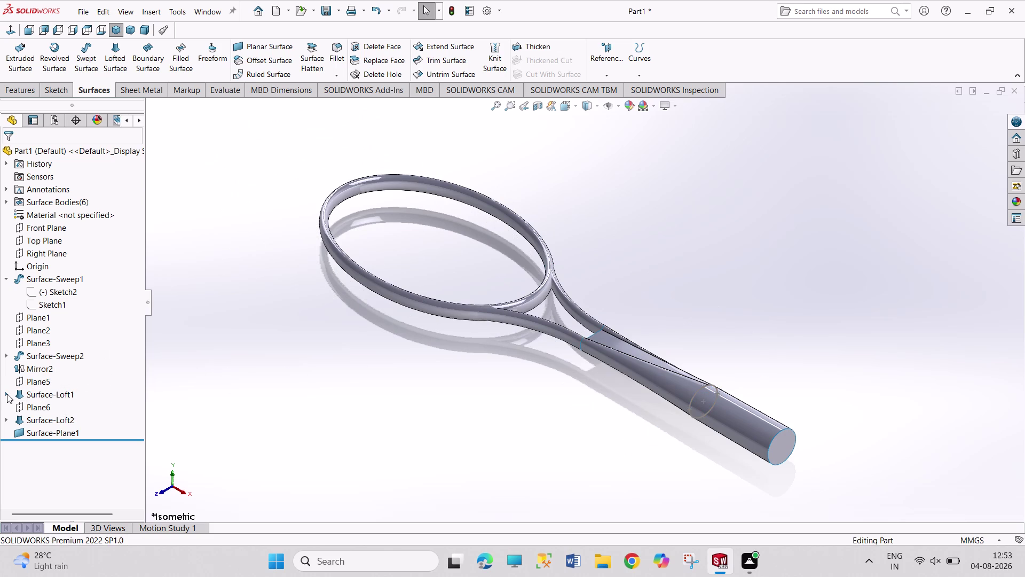
click(298, 394)
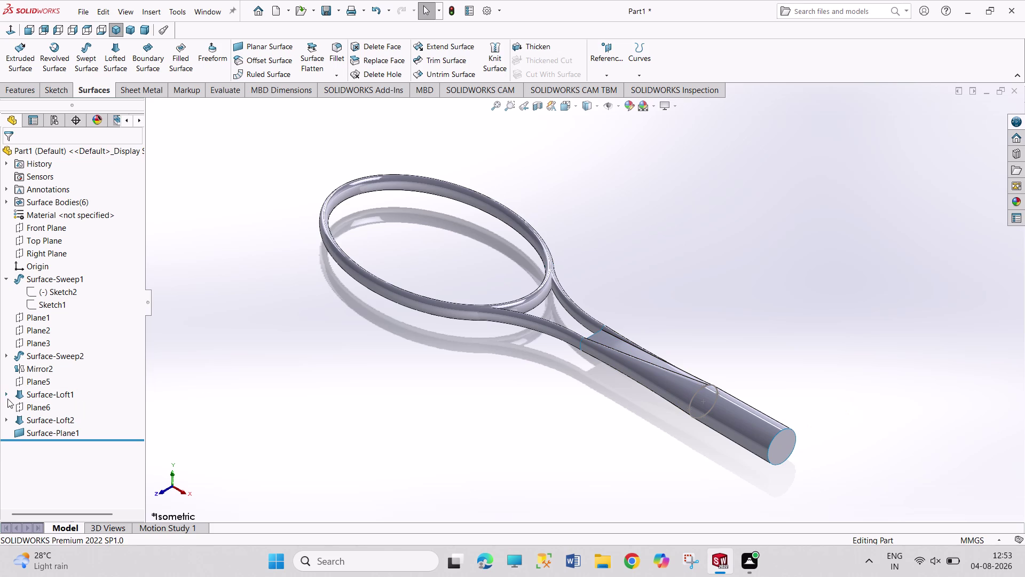
Expand Surface-Loft1 and work with its Sketch12 profile, undoing one change.
click(8, 394)
click(50, 409)
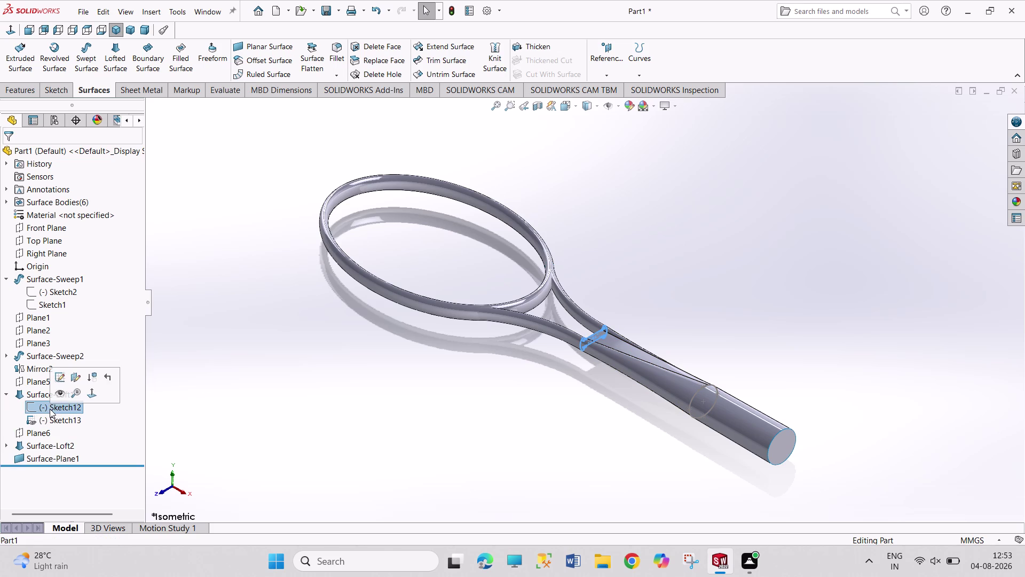
click(58, 394)
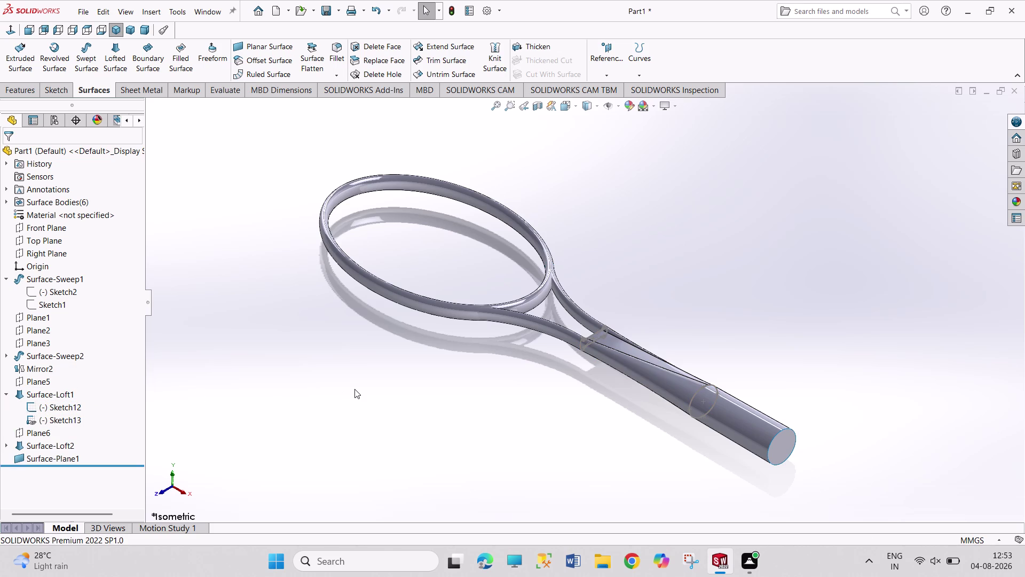
click(356, 389)
key(ctrl+z)
click(379, 408)
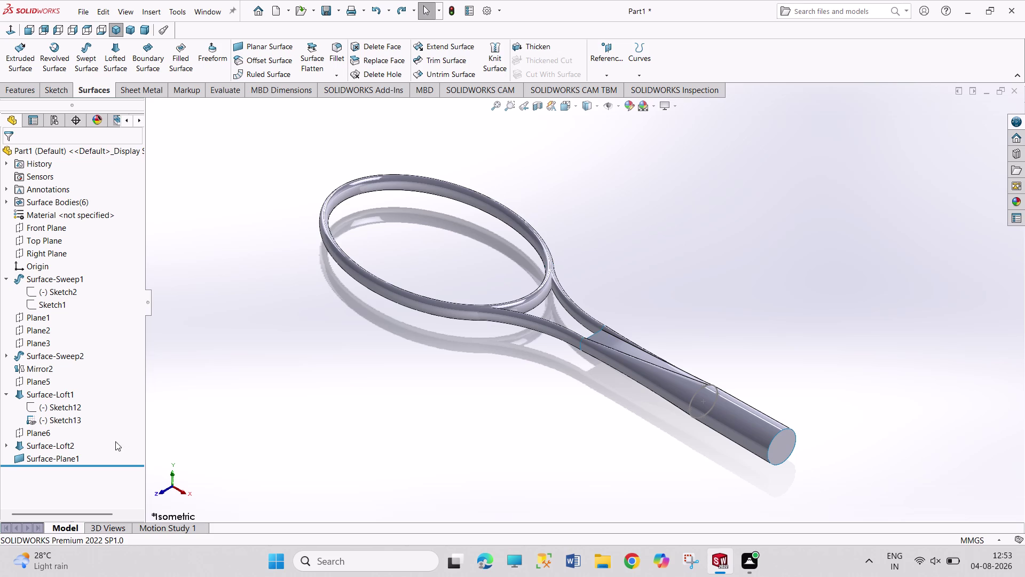
Expand Surface-Loft2 and hide the Sketch13 profile on the handle.
click(5, 445)
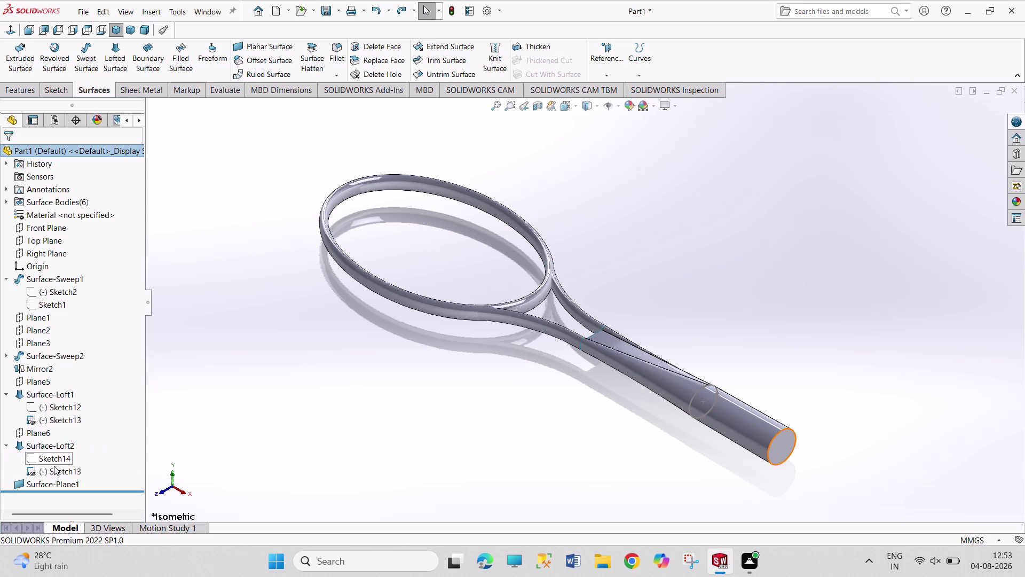
click(54, 468)
click(66, 455)
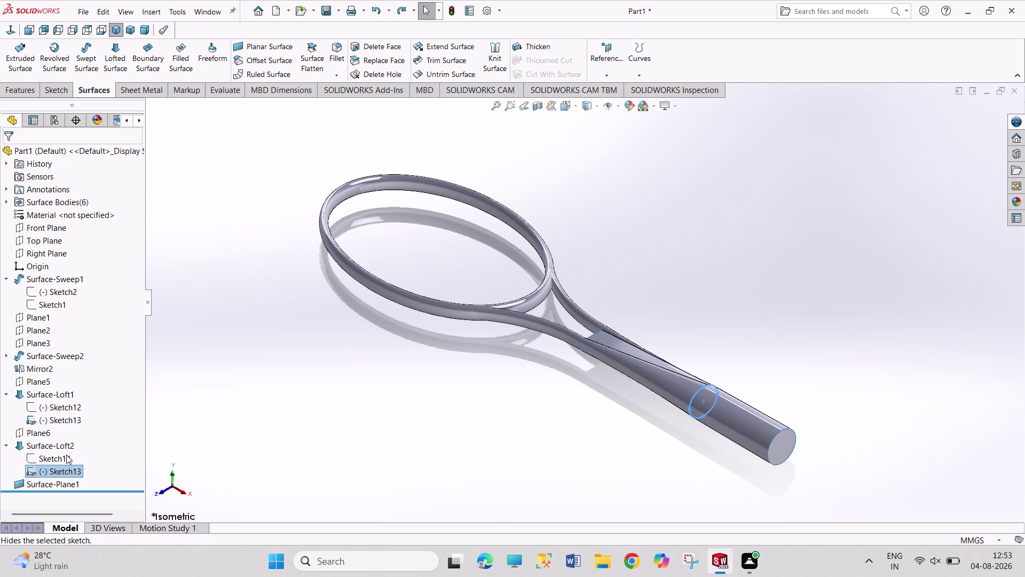
click(321, 421)
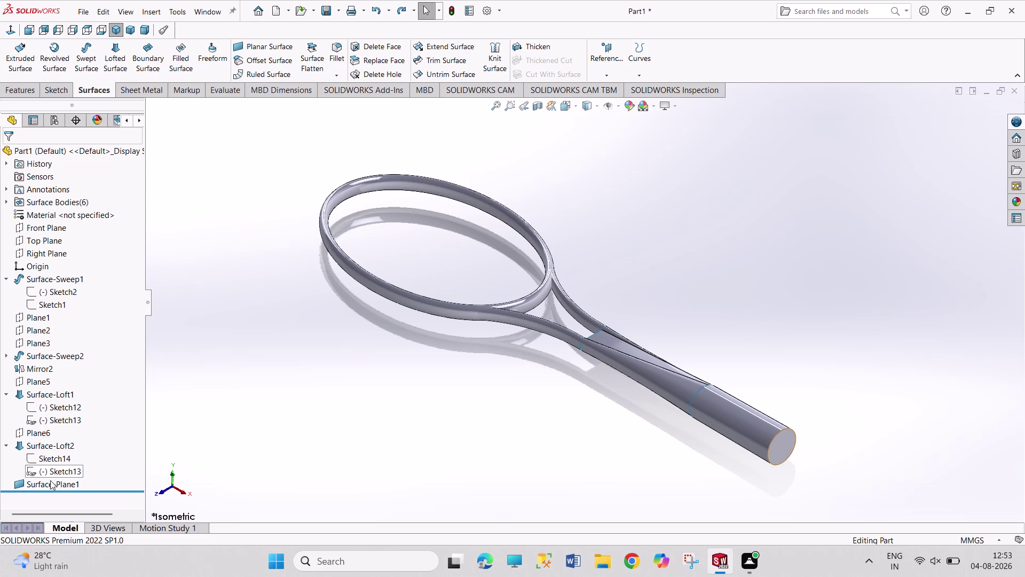
Hide the Sketch14 profile, then reselect Sketch14.
click(56, 457)
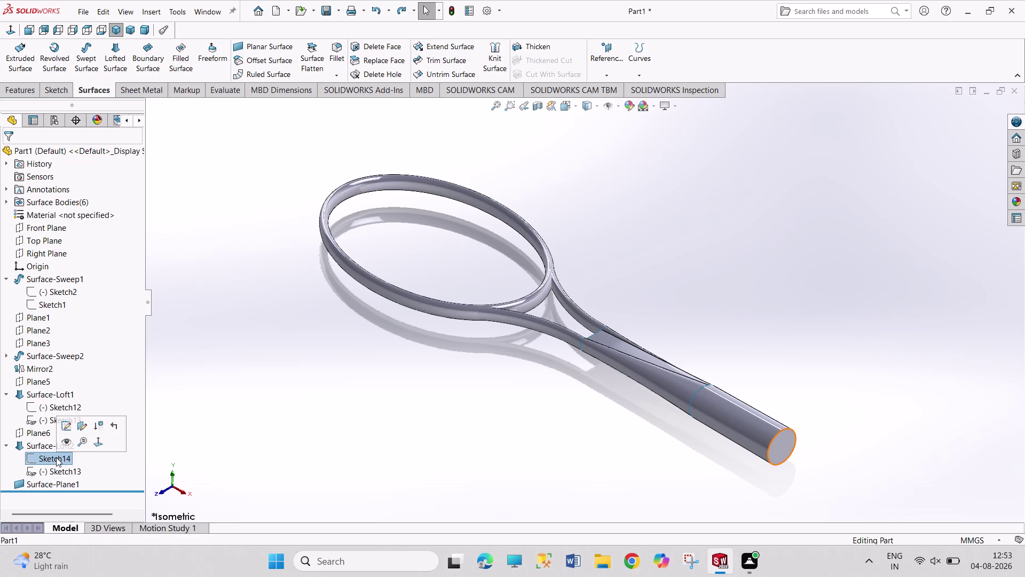
click(65, 440)
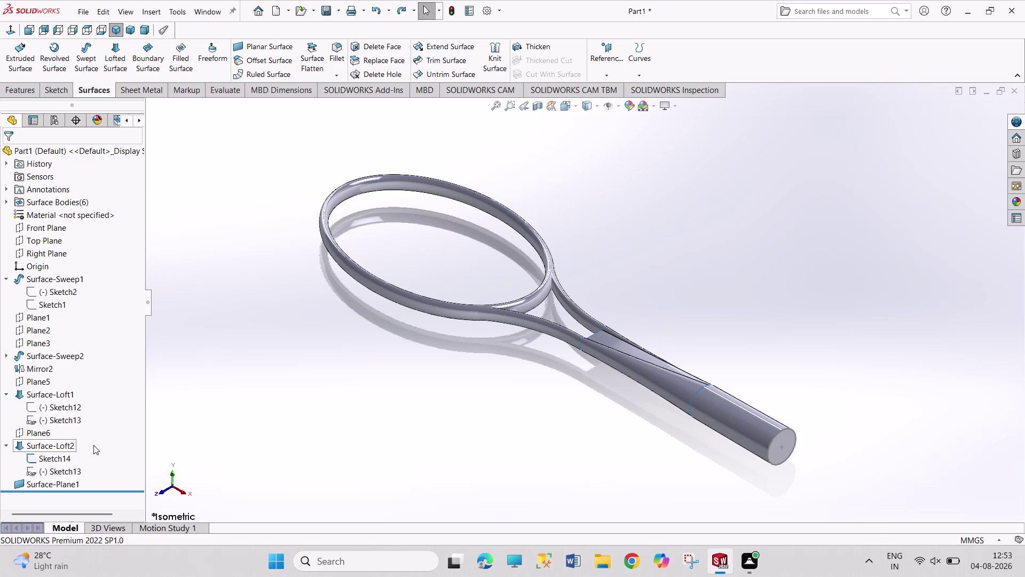
click(309, 425)
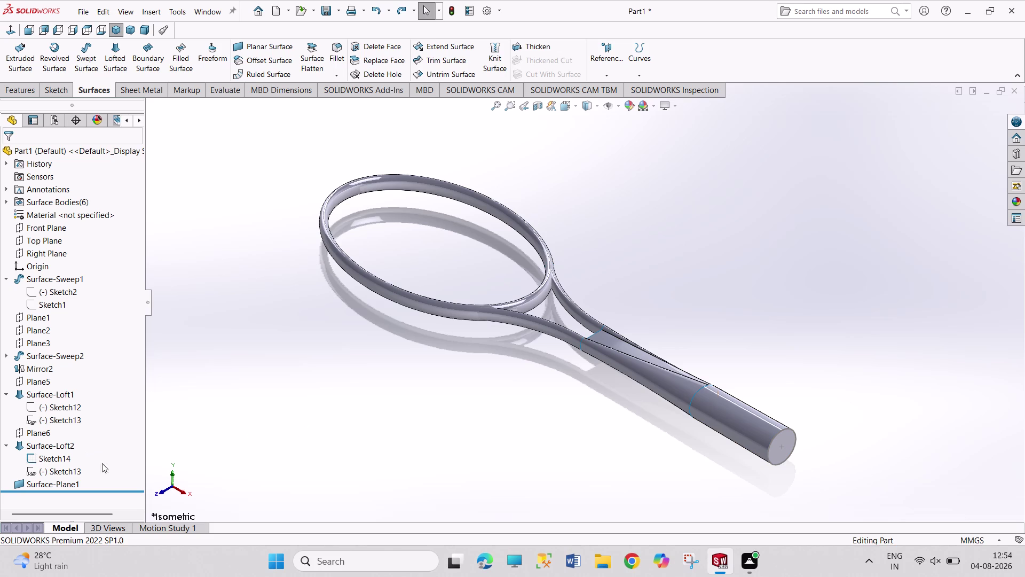
click(50, 458)
click(60, 446)
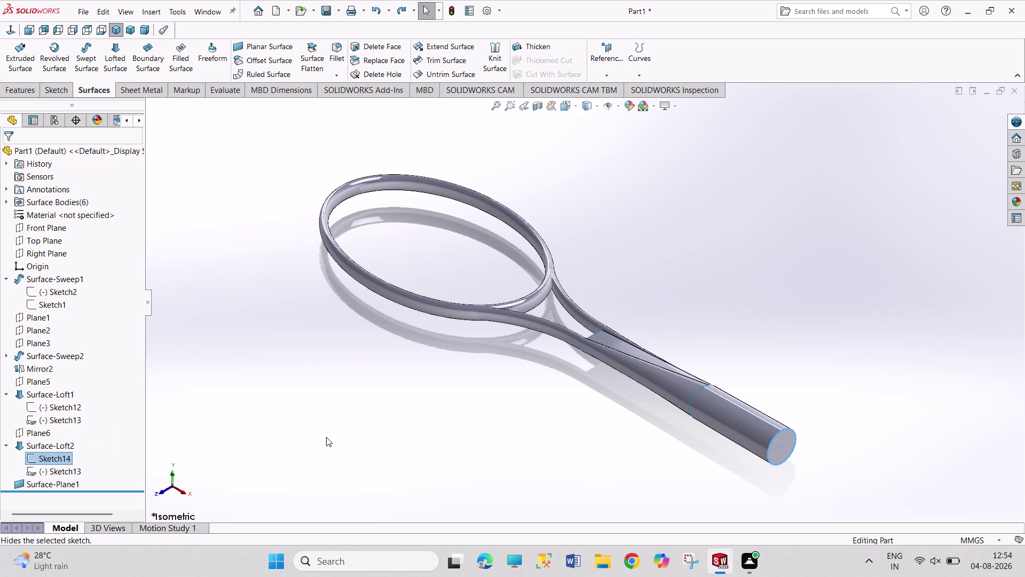
click(326, 437)
scroll(up, 3)
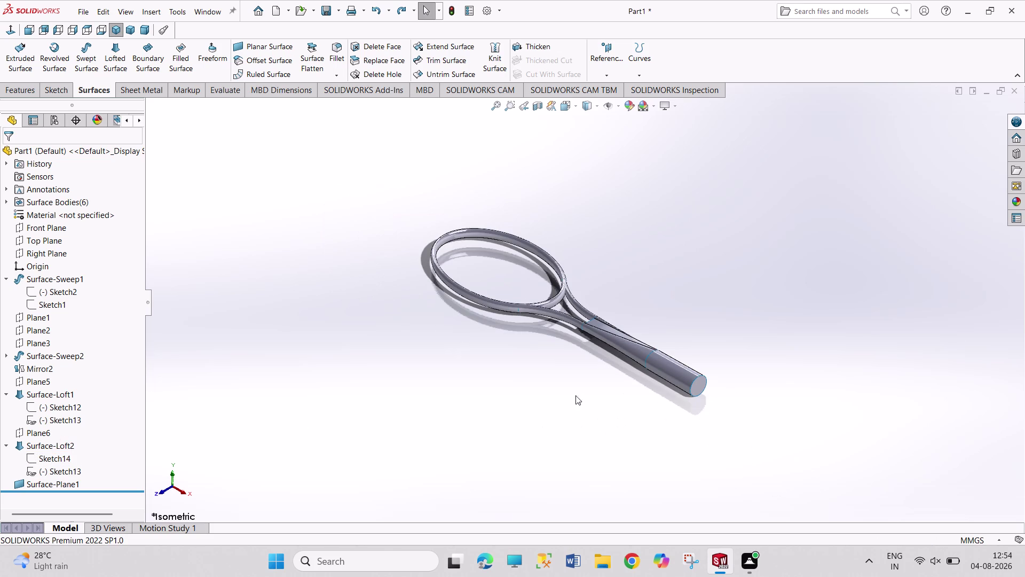
scroll(down, 3)
scroll(down, 3)
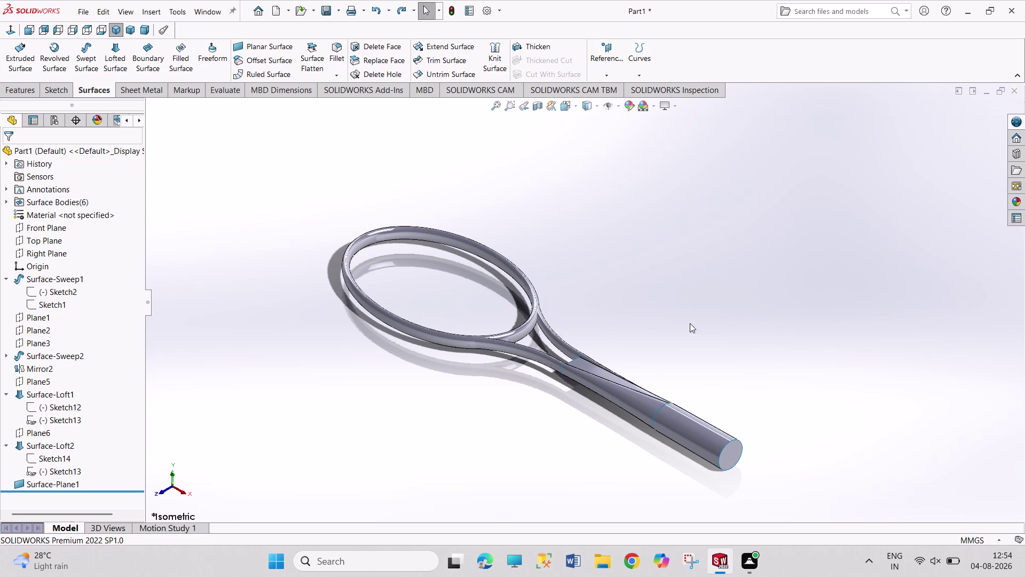
scroll(down, 3)
scroll(up, 3)
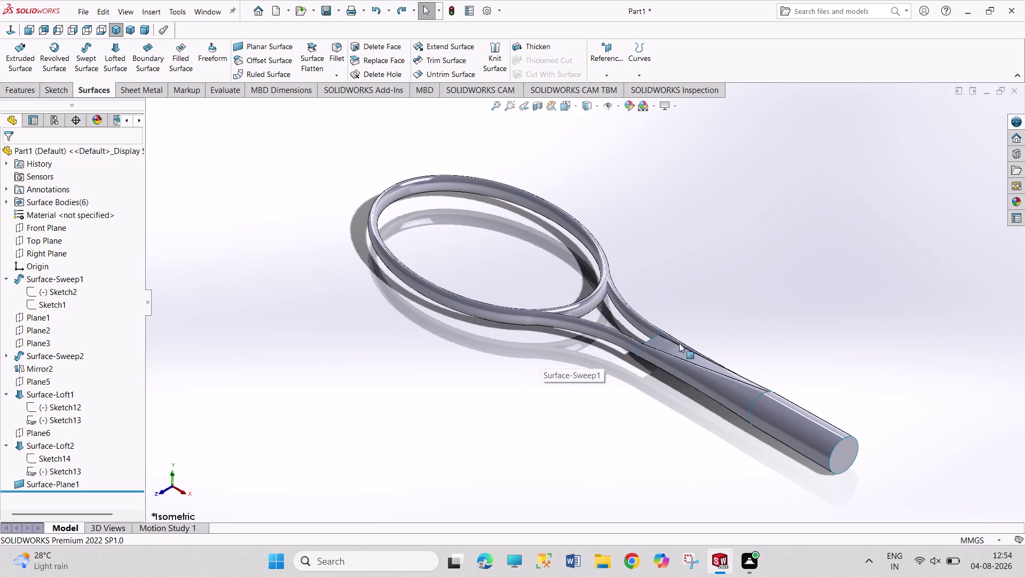
scroll(down, 3)
scroll(up, 3)
scroll(up, 3)
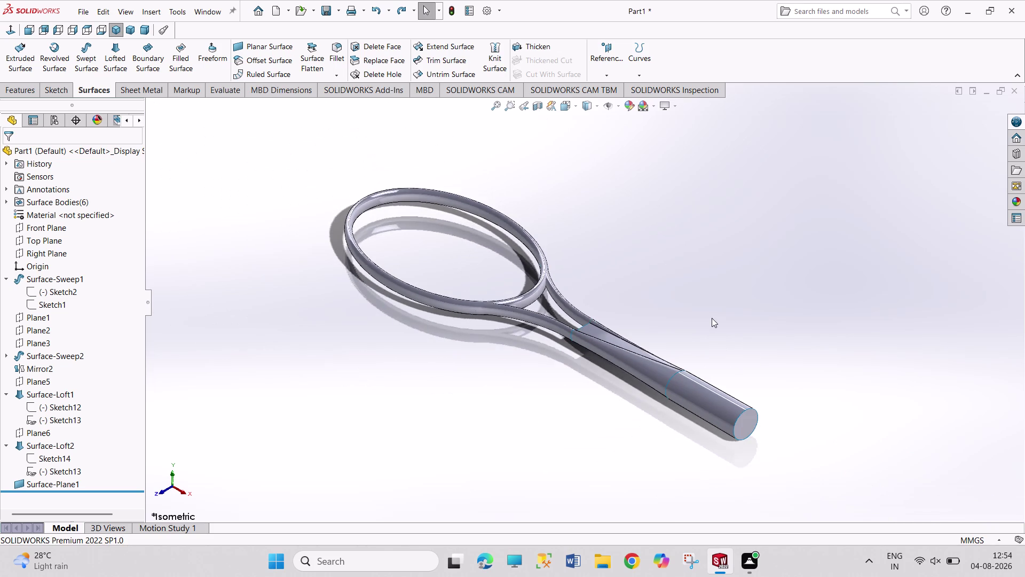
scroll(up, 3)
scroll(down, 3)
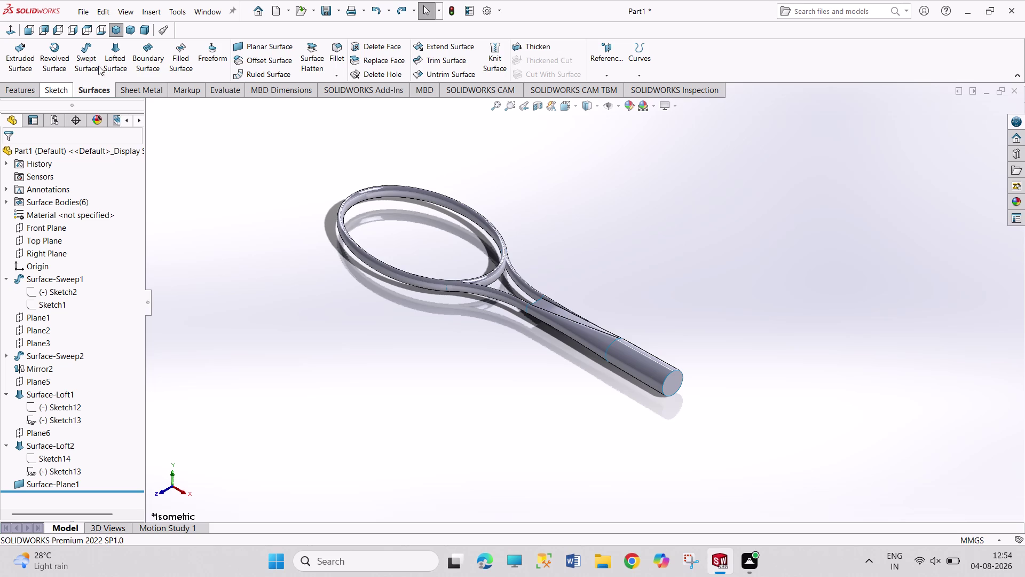
click(134, 28)
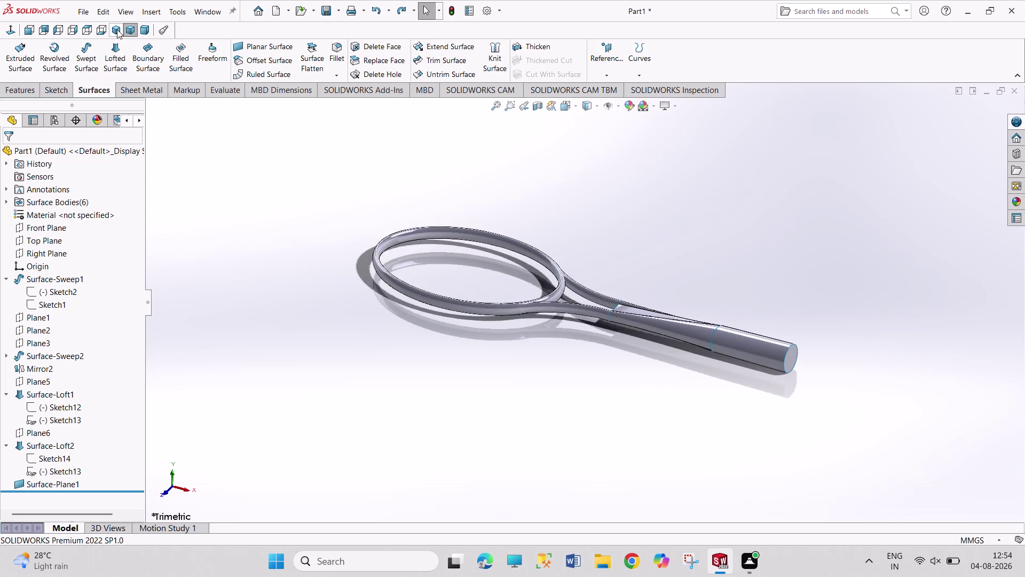
click(117, 29)
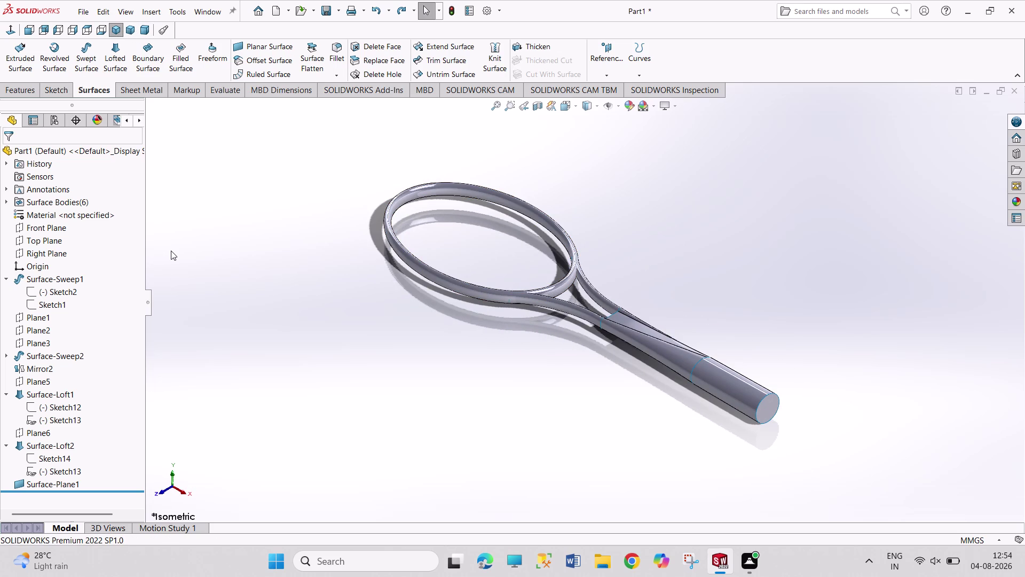
scroll(down, 3)
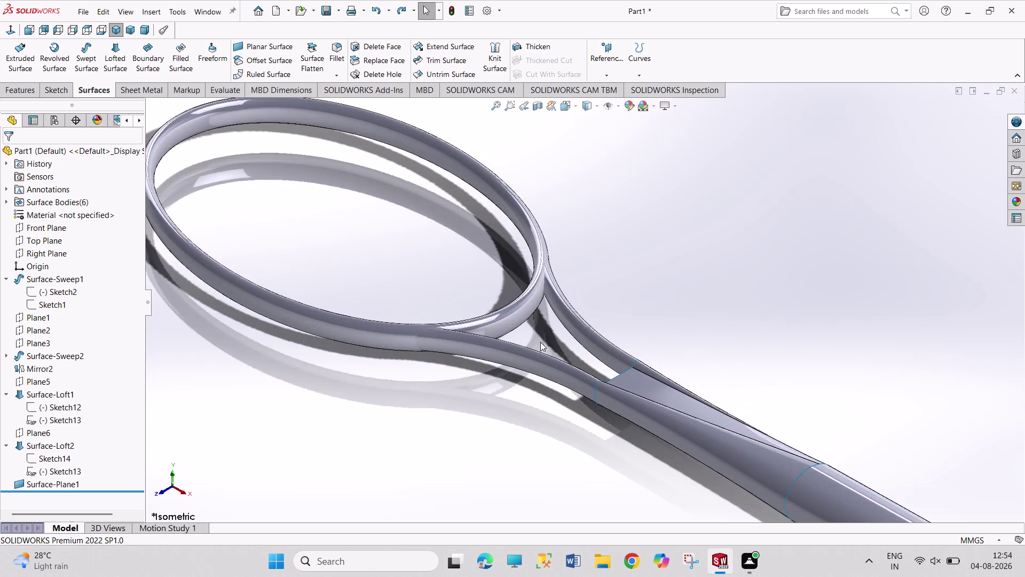
scroll(down, 3)
scroll(up, 3)
scroll(up, 3)
scroll(up, 3)
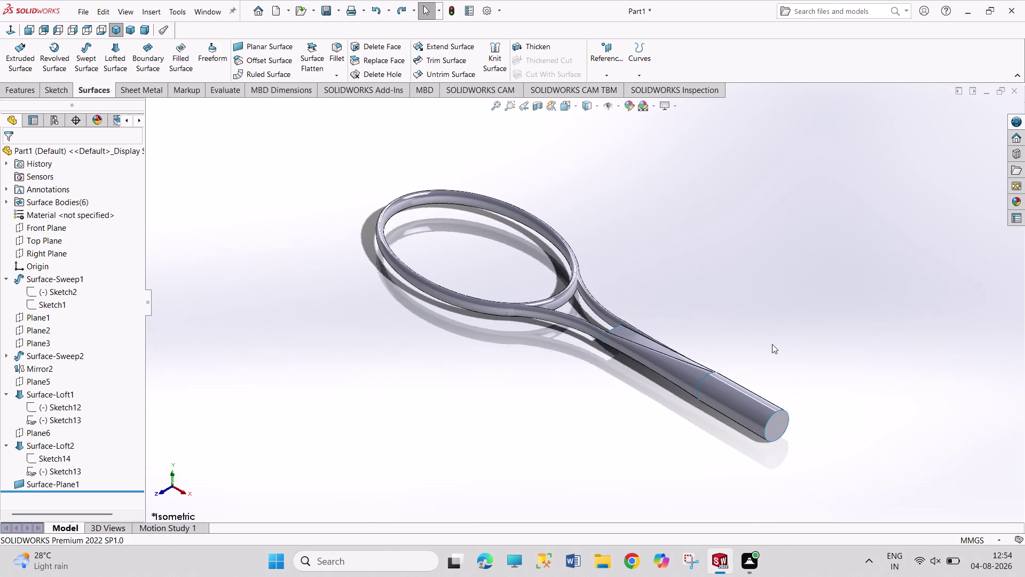
scroll(down, 3)
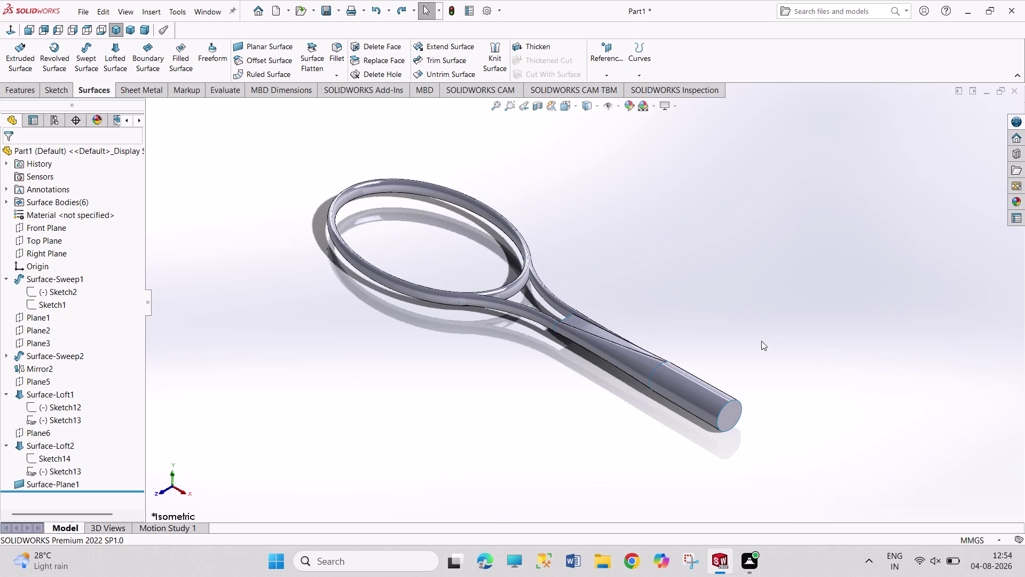
key(ctrl+s)
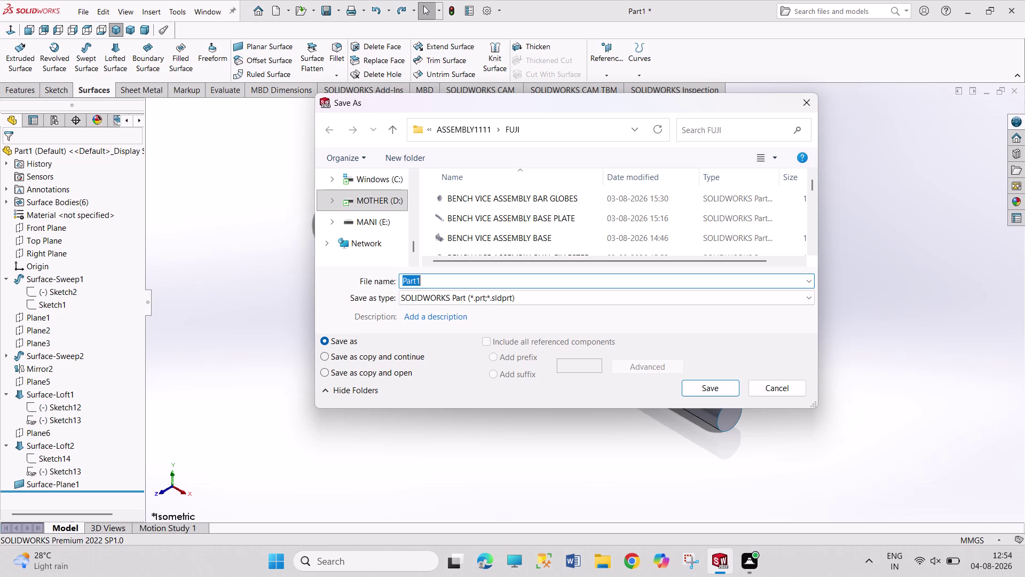
Enter SHUTTLE BAT as the file name.
text(SHU)
text(TTL)
text(E BA)
key(t)
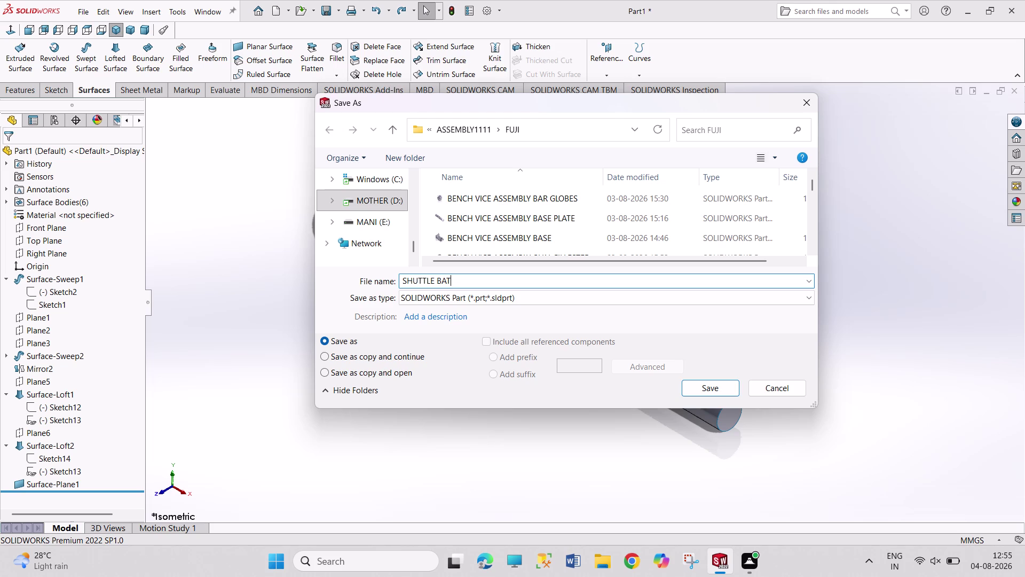
Prefix the name with SURFACE to read SURFACE SHUTTLE BAT.
key(Left)
key(Left)
key(Left)
key(Right)
key(Right)
key(Right)
key(Left)
key(Left)
key(Left)
text(SU)
text(RFACE)
key(space)
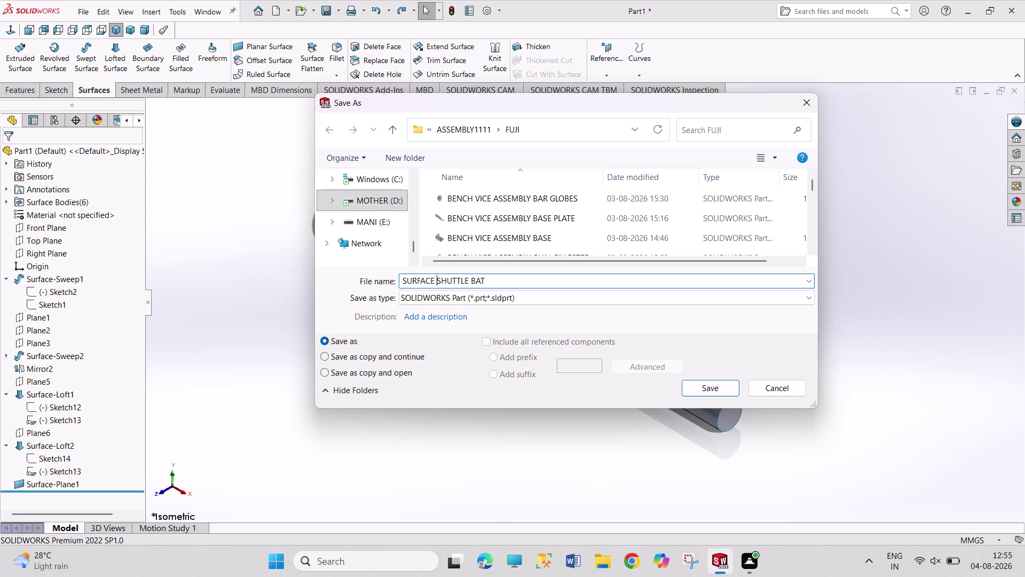
Save the part as SURFACE SHUTTLE BAT and start a new document.
key(Right)
key(Right)
key(Right)
key(Return)
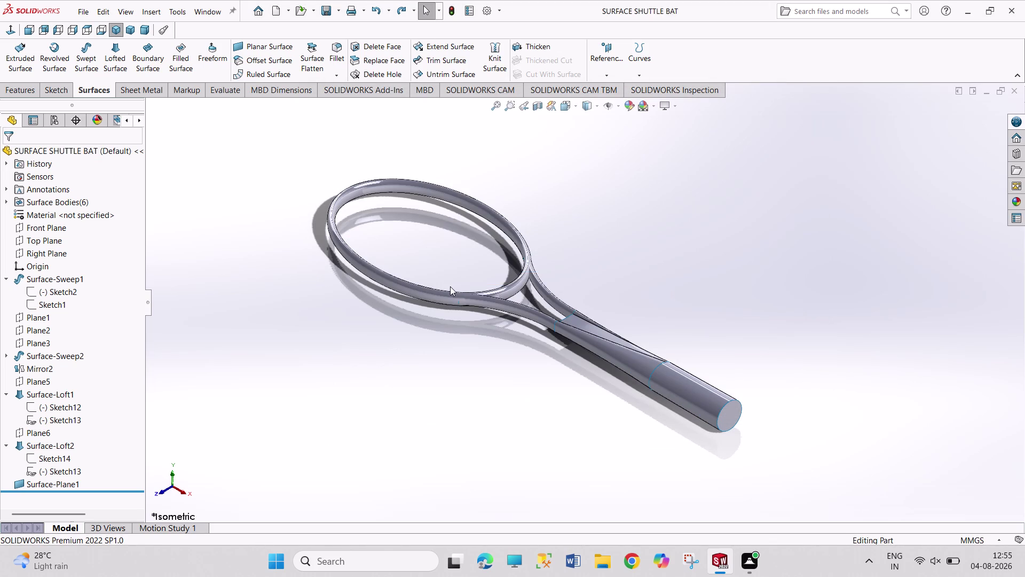
key(ctrl+n)
Create a new drawing with an A4 (ANSI) landscape sheet format.
click(543, 281)
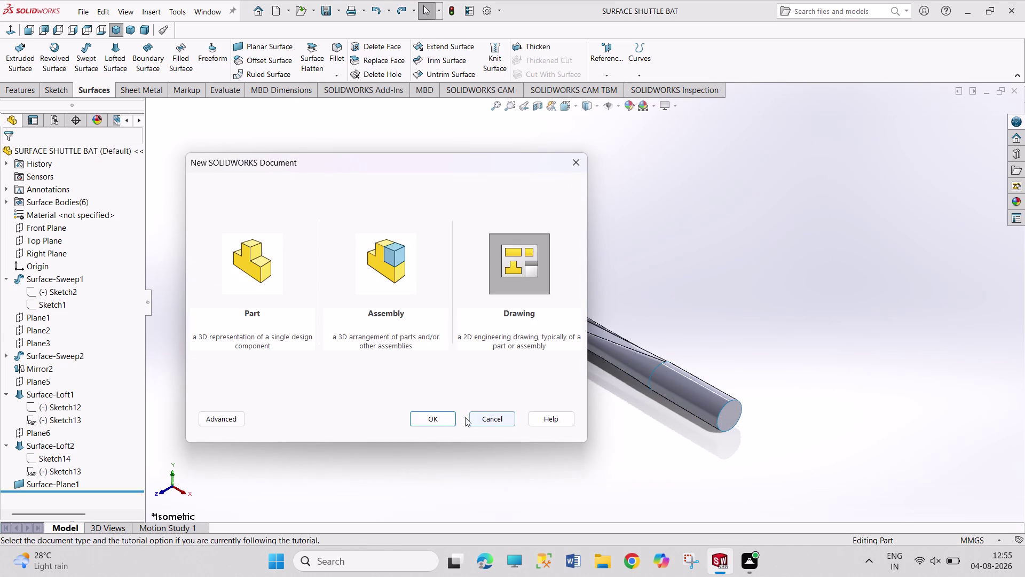
click(440, 418)
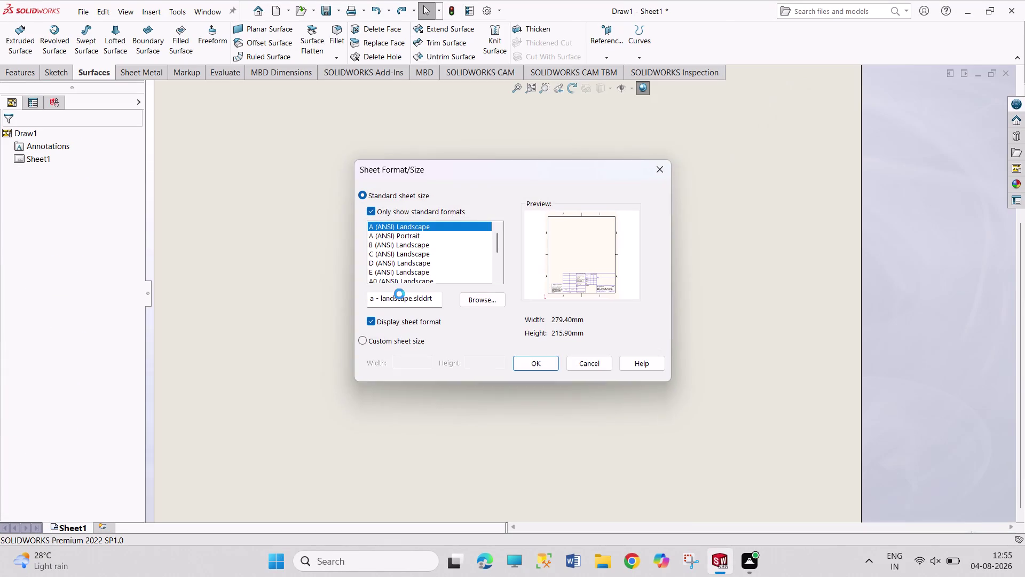
scroll(down, 3)
scroll(down, 3)
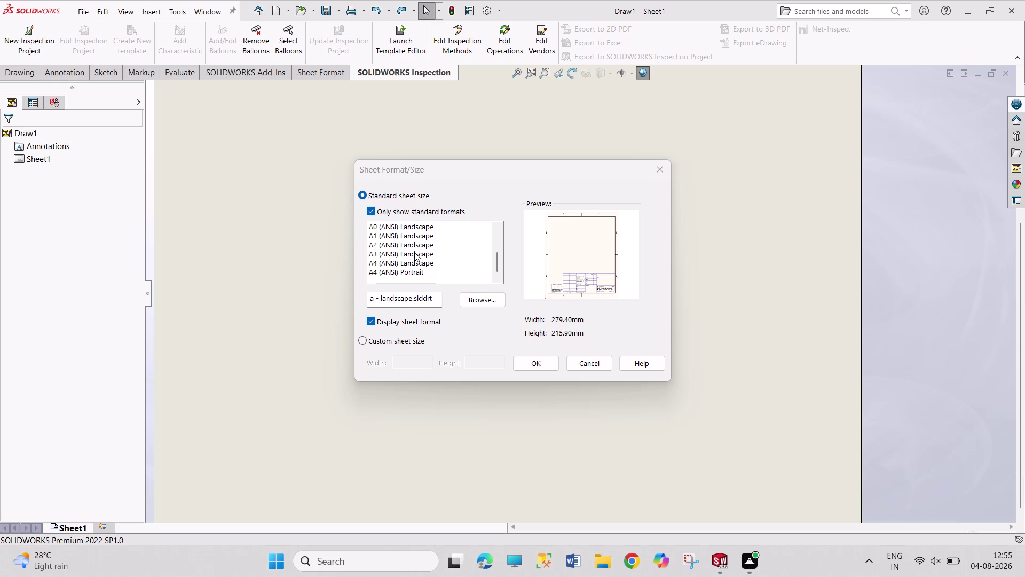
click(420, 264)
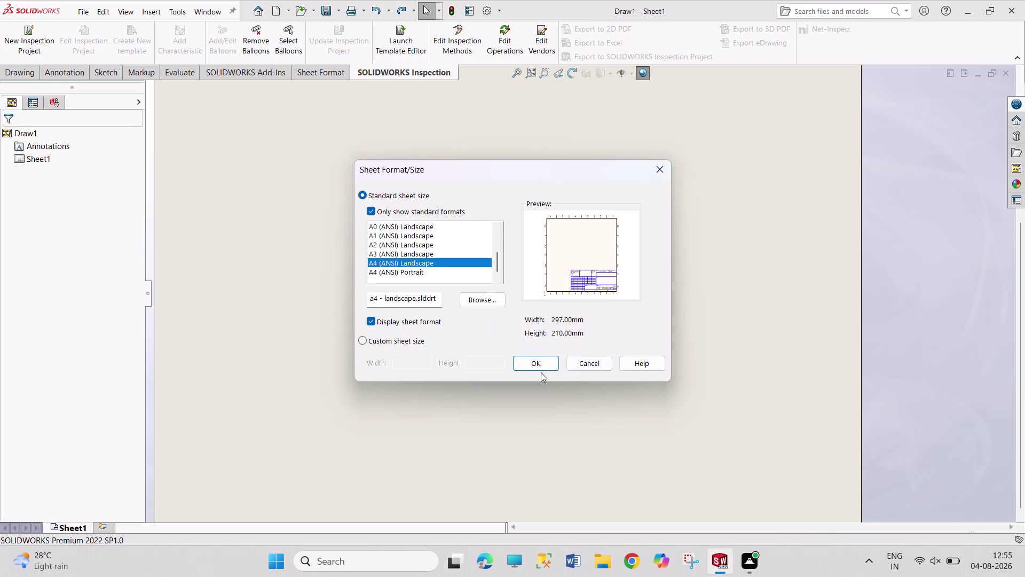
click(532, 366)
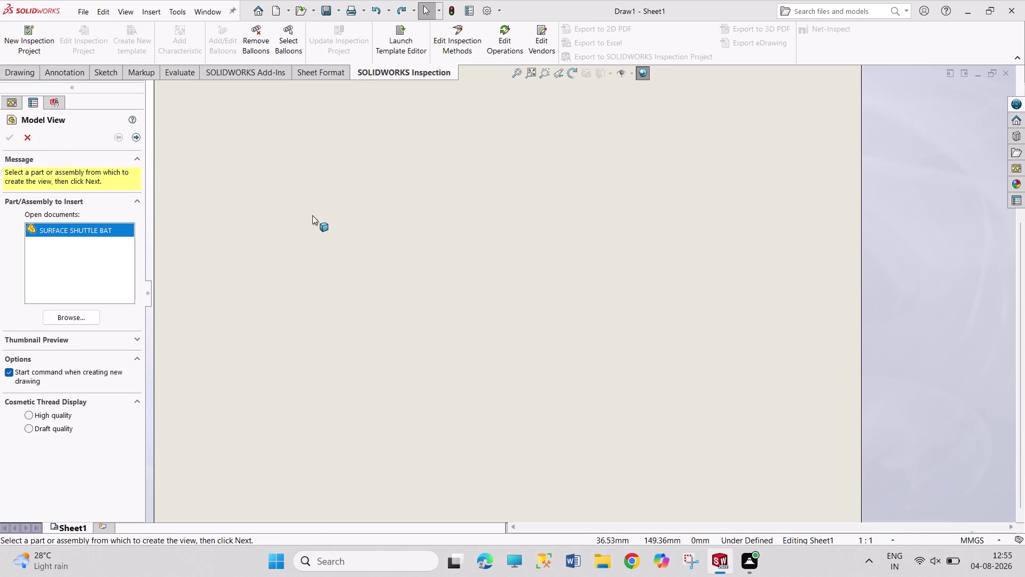
click(89, 317)
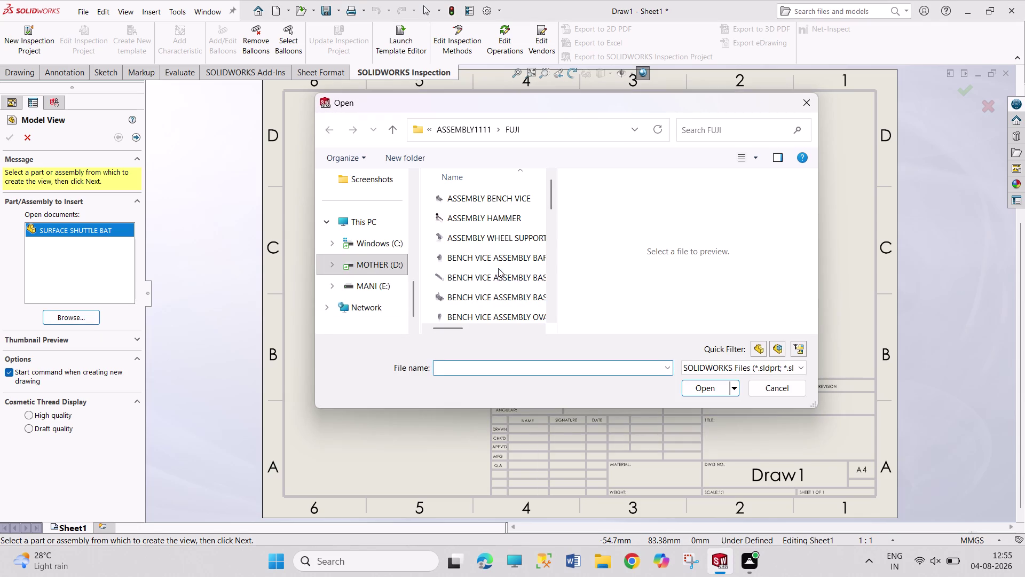
Load SURFACE SHUTTLE BAT from the Open dialog into the Model View command.
scroll(down, 3)
scroll(down, 3)
scroll(down, 3)
scroll(up, 3)
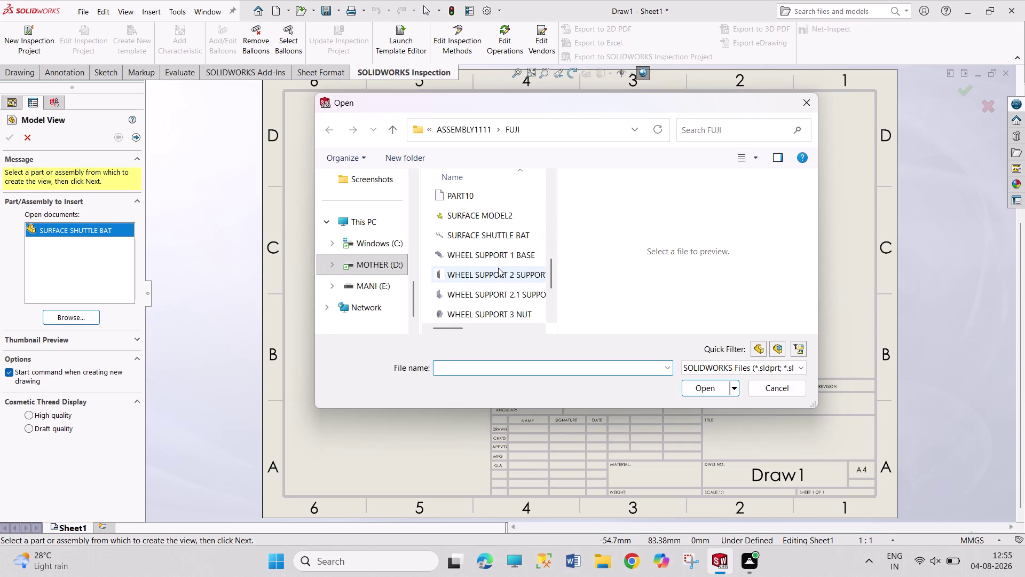
scroll(up, 3)
scroll(down, 3)
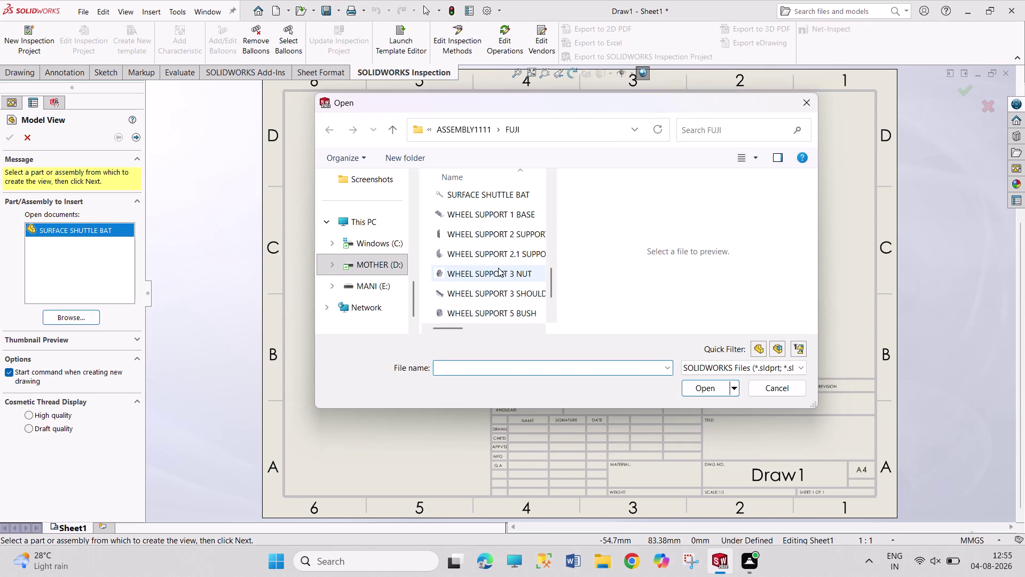
scroll(up, 3)
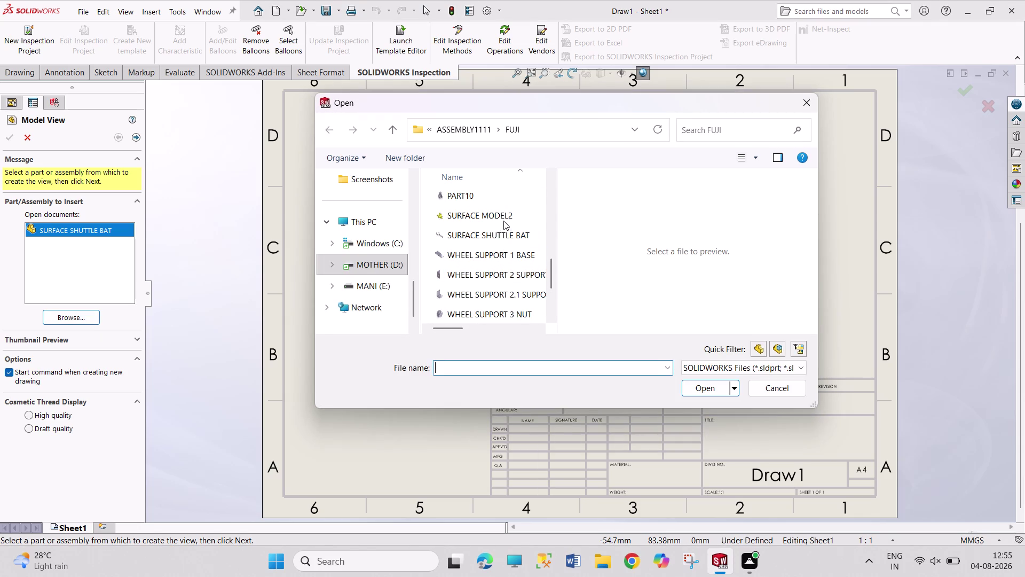
scroll(up, 3)
scroll(up, 3)
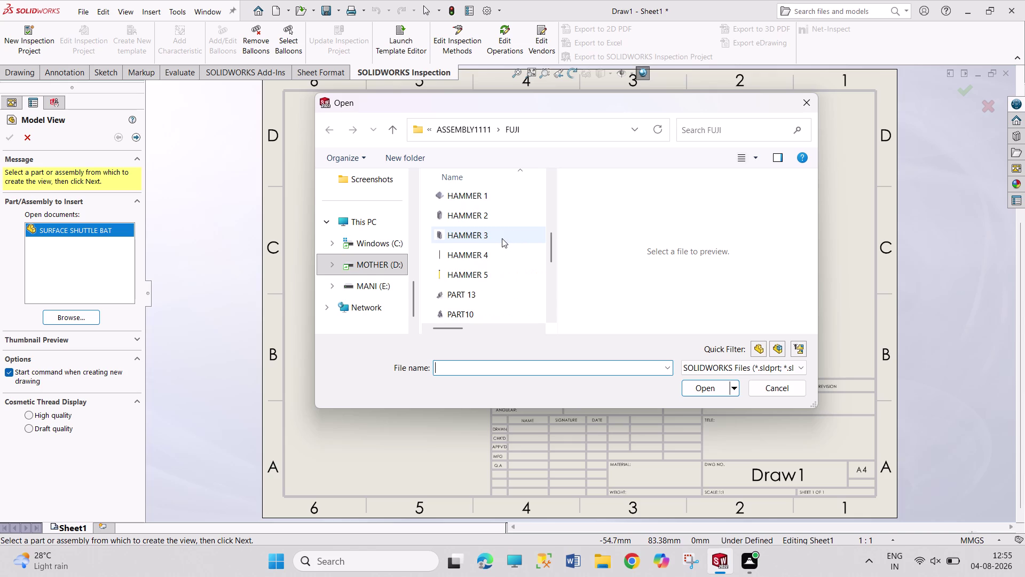
scroll(down, 3)
scroll(down, 3)
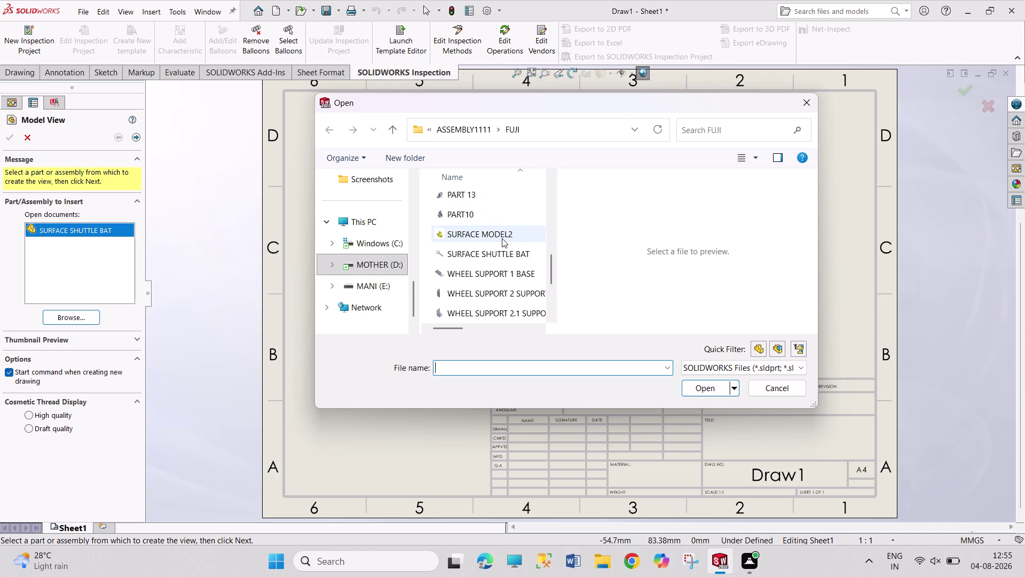
double_click(507, 258)
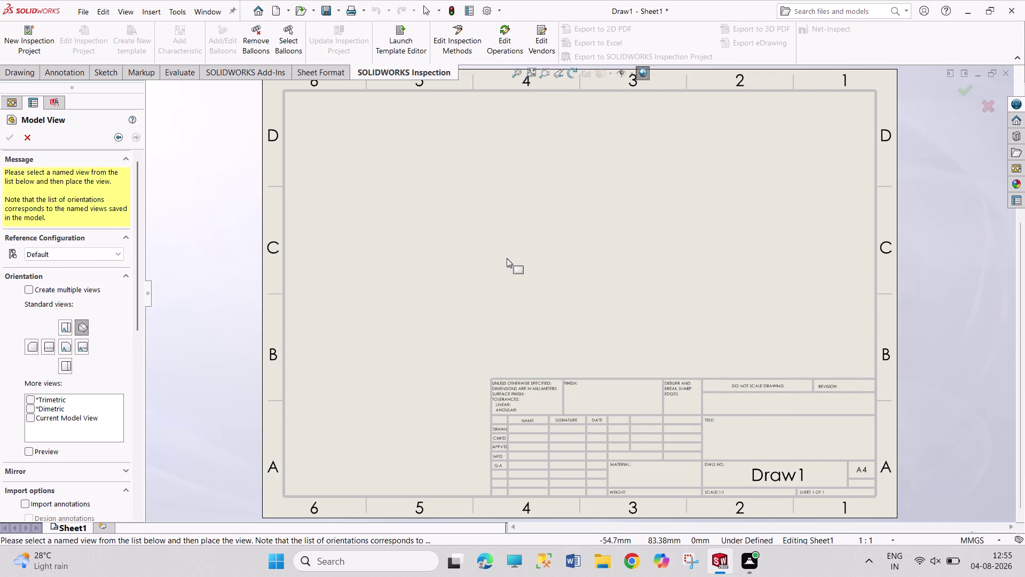
click(63, 347)
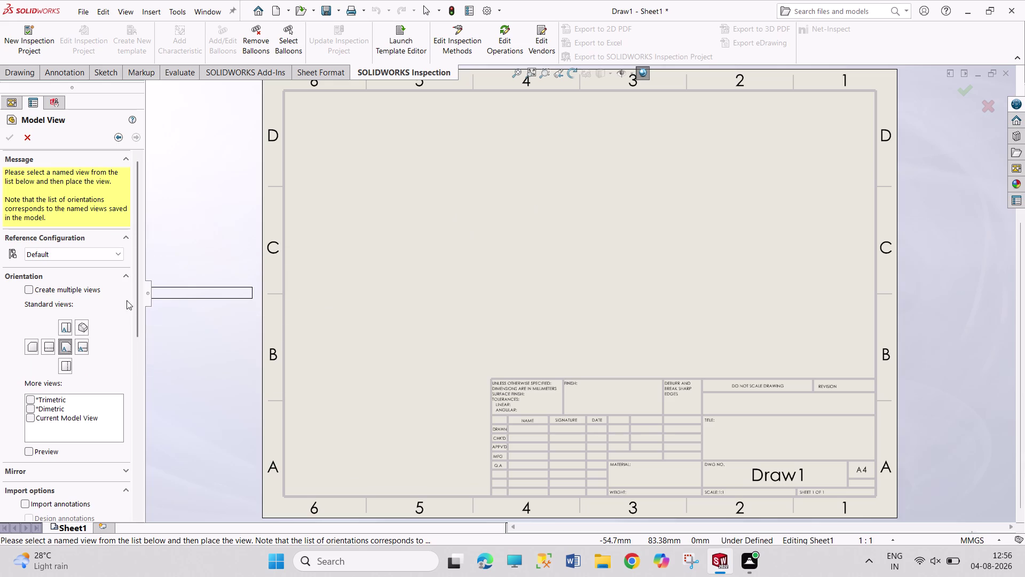
Place a Front view near the sheet centre and a projected Top view above it.
click(66, 325)
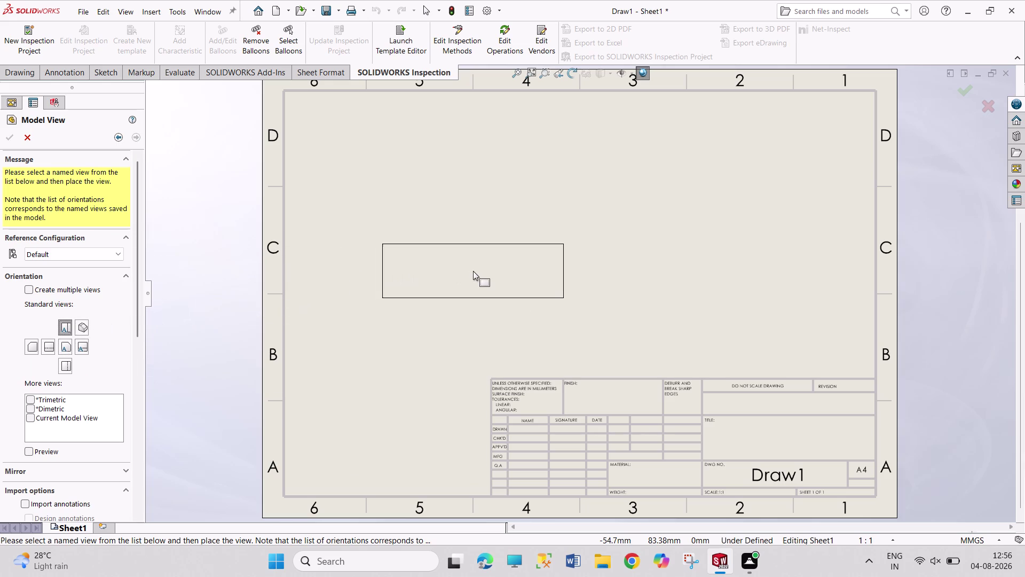
click(473, 271)
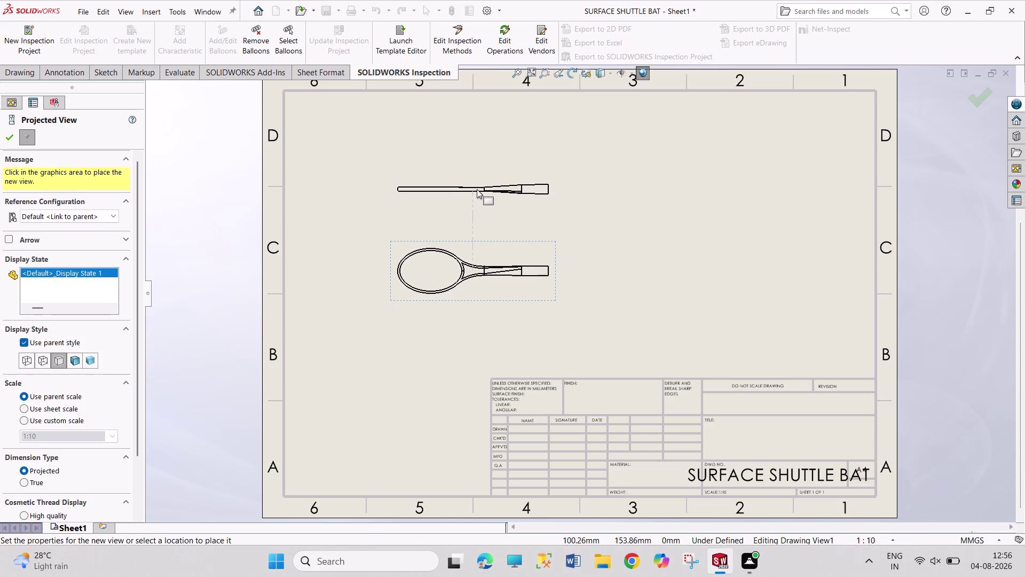
click(477, 189)
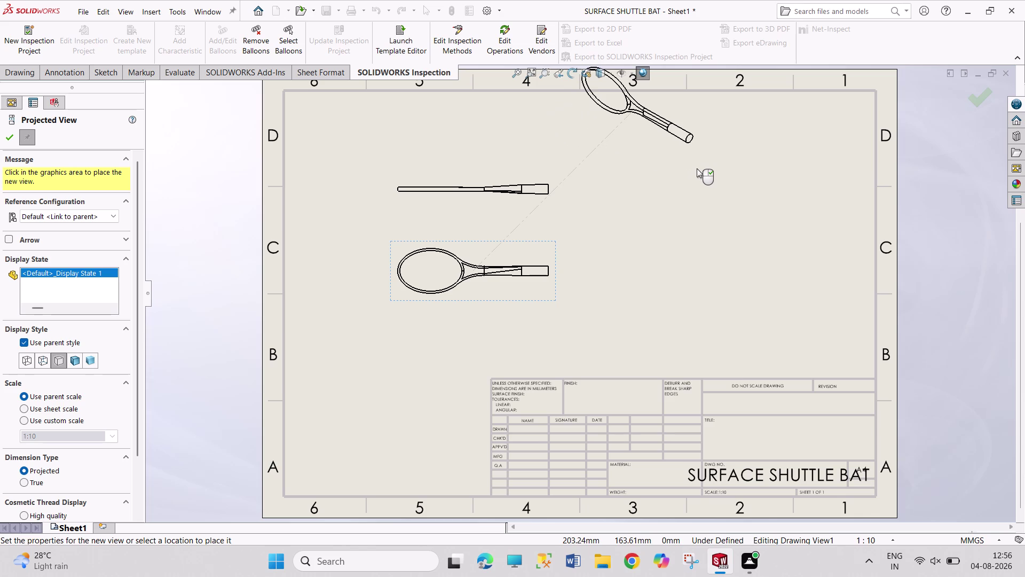
scroll(down, 3)
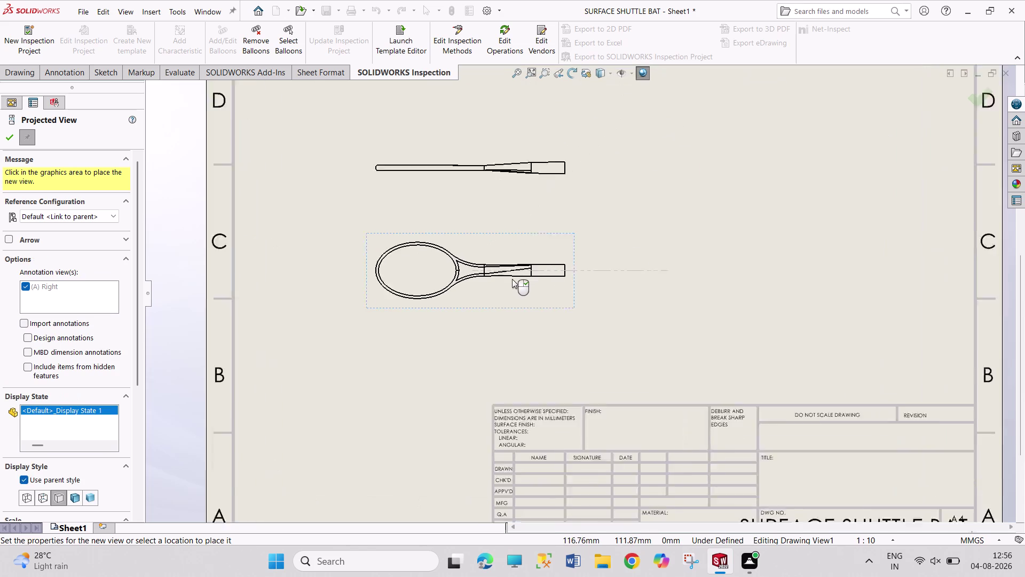
scroll(down, 3)
scroll(down, 3)
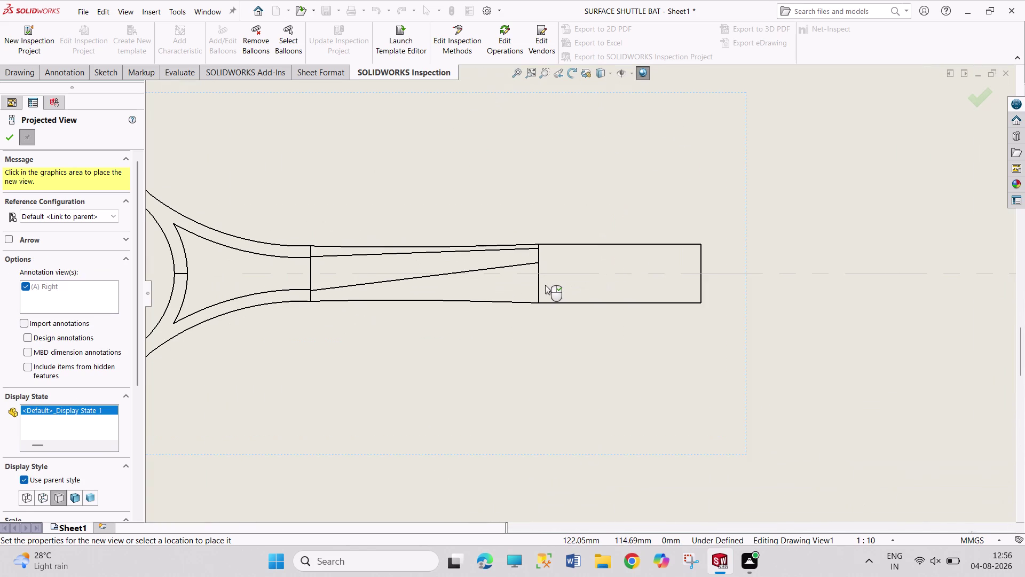
scroll(up, 3)
scroll(up, 3)
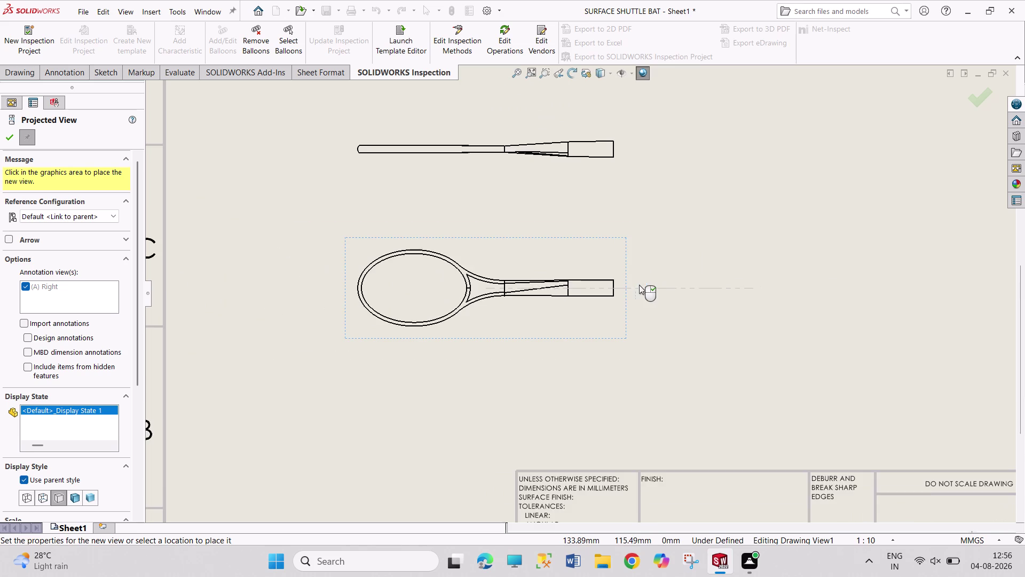
scroll(up, 3)
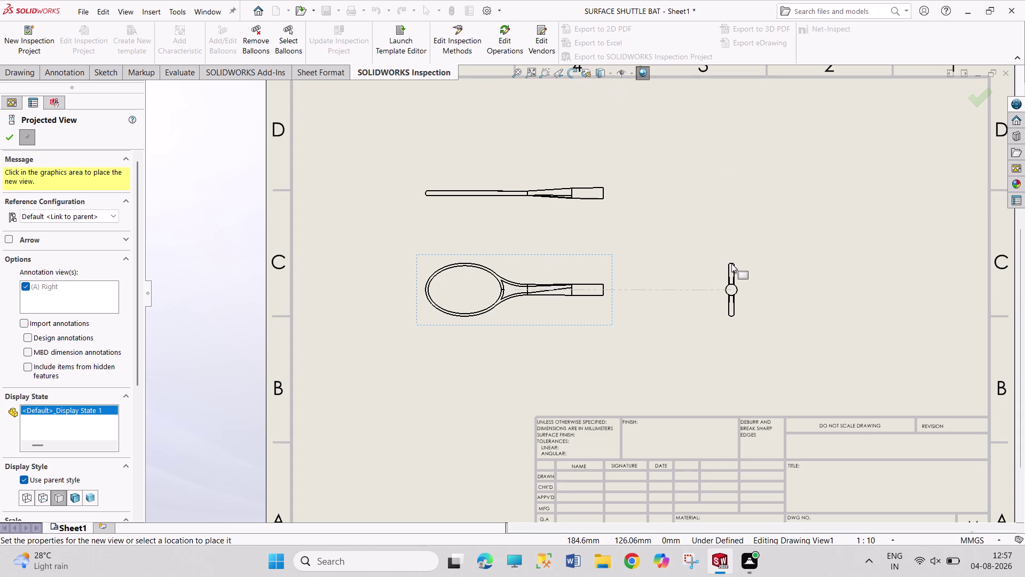
key(Escape)
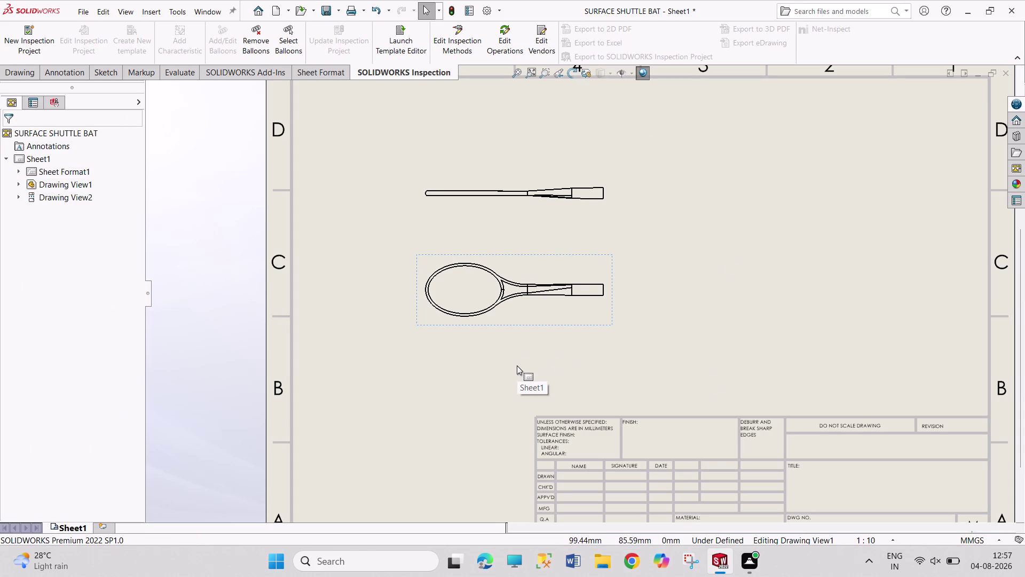
Open the SURFACE SHUTTLE BAT part from the drawing, discarding unsaved changes.
click(1010, 74)
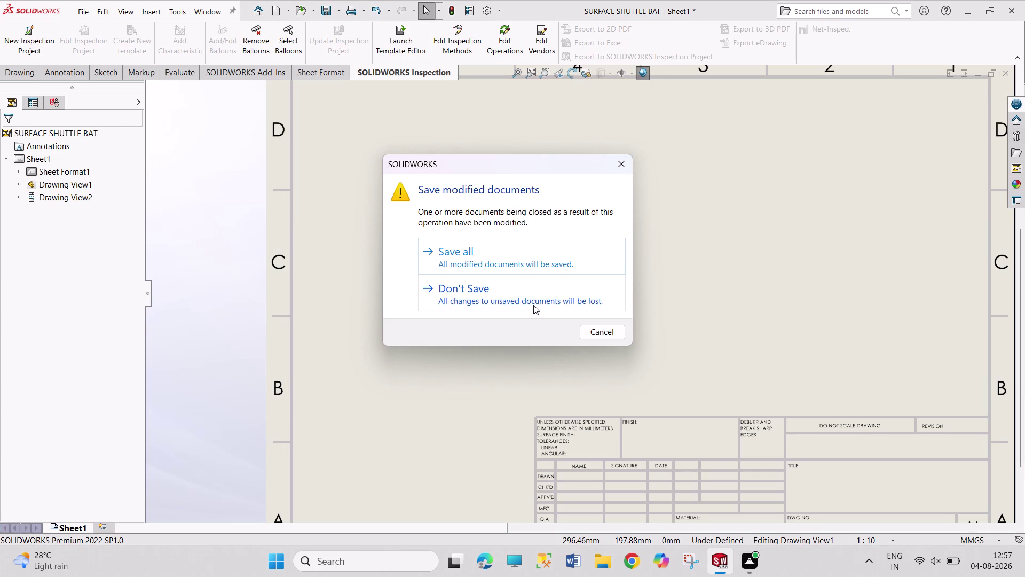
click(533, 305)
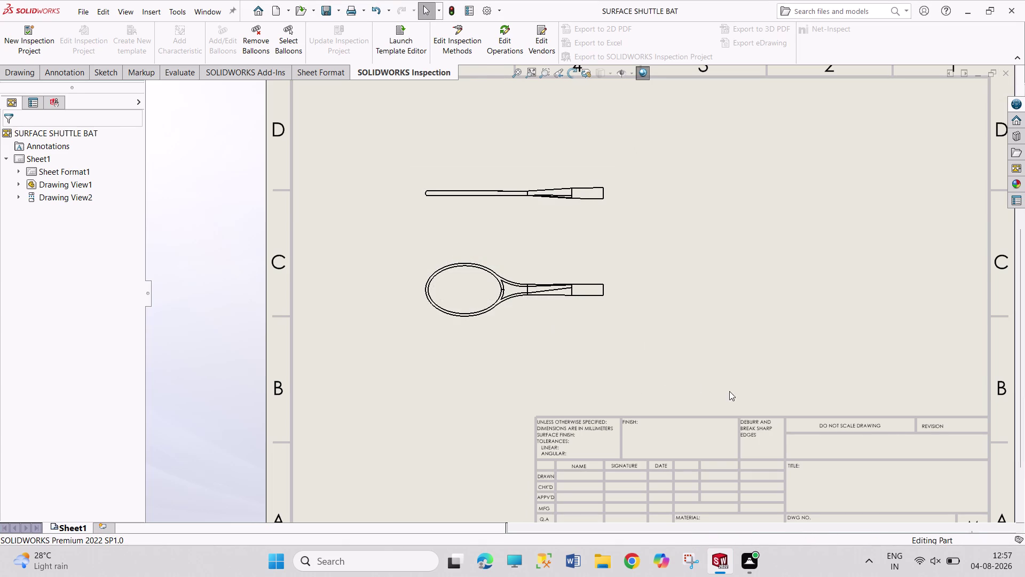
scroll(down, 3)
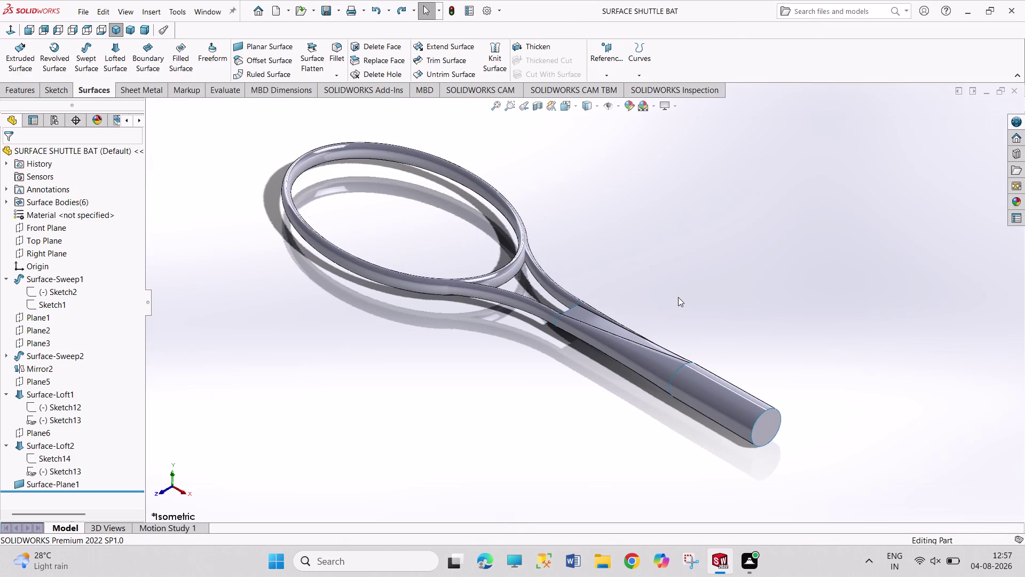
middle_drag(659, 310, 605, 349)
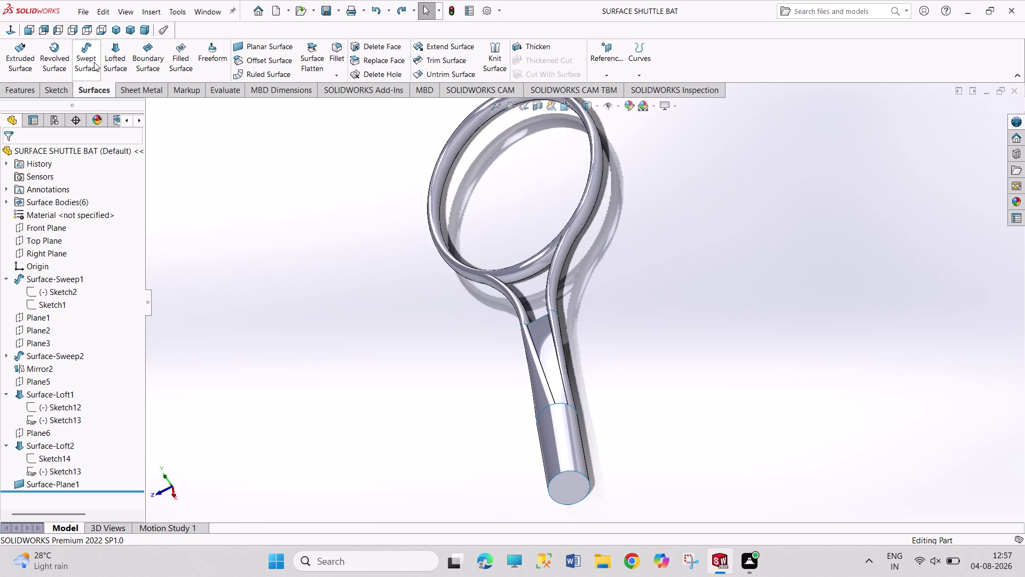
click(118, 31)
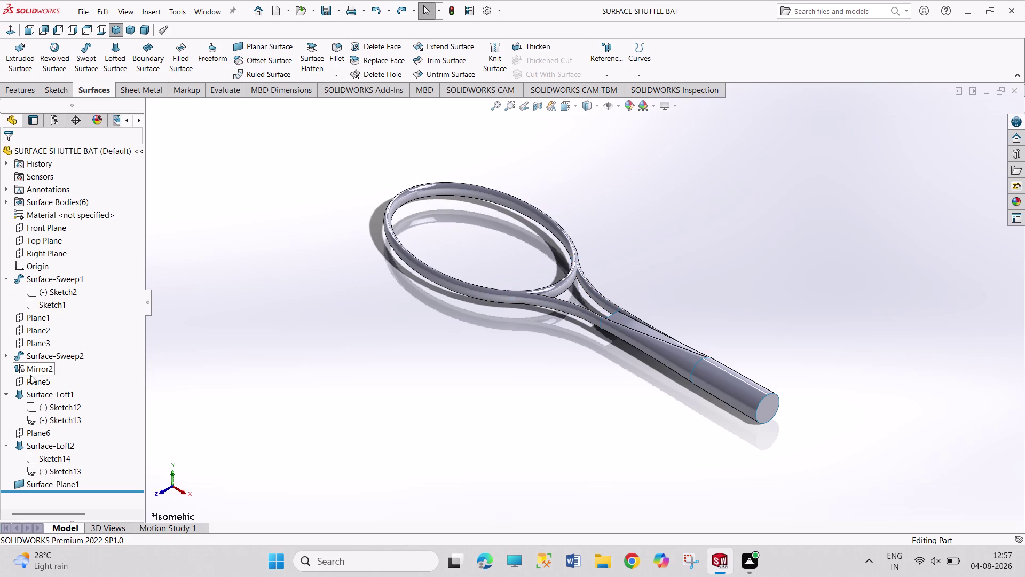
click(26, 393)
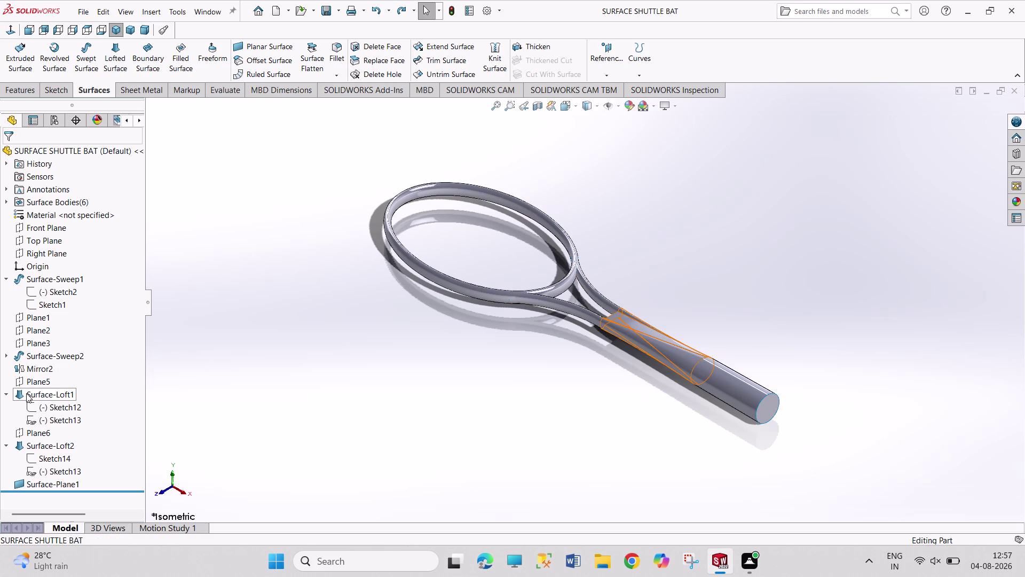
click(36, 356)
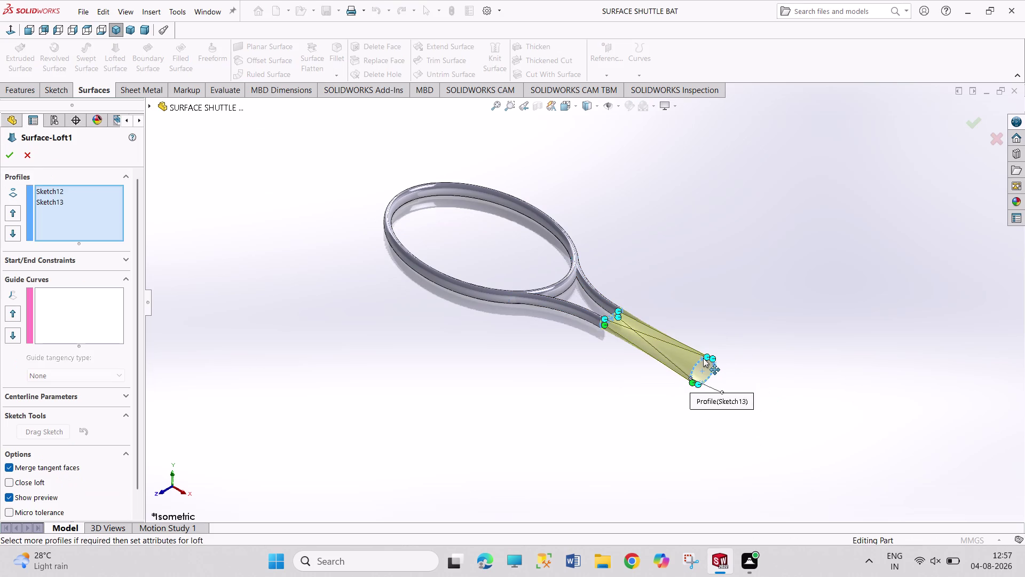
Drag two connector points on the Sketch13 end profile and accept the Surface-Loft1 edit.
drag(707, 354, 688, 366)
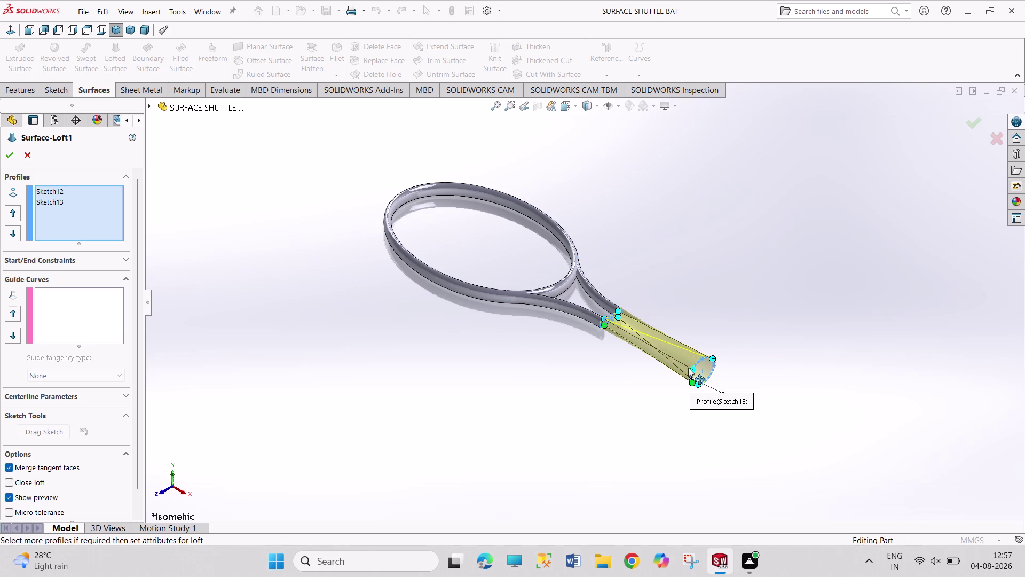
drag(688, 367, 686, 372)
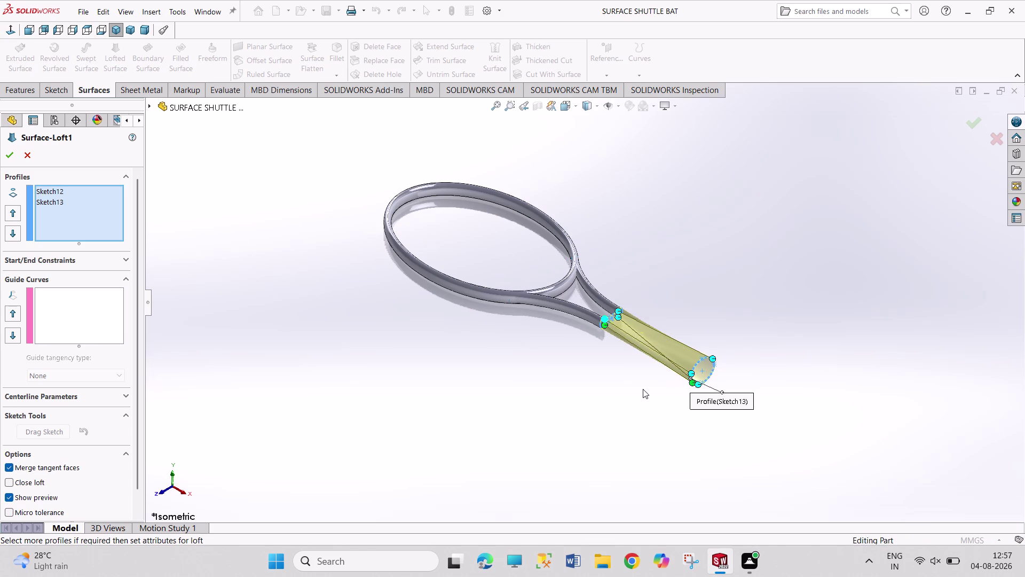
click(579, 390)
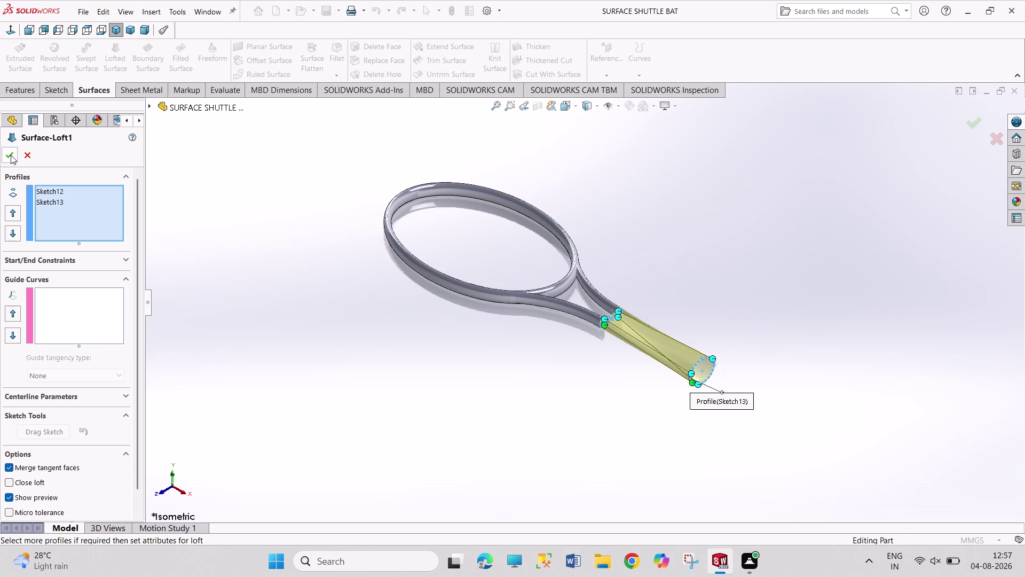
click(10, 155)
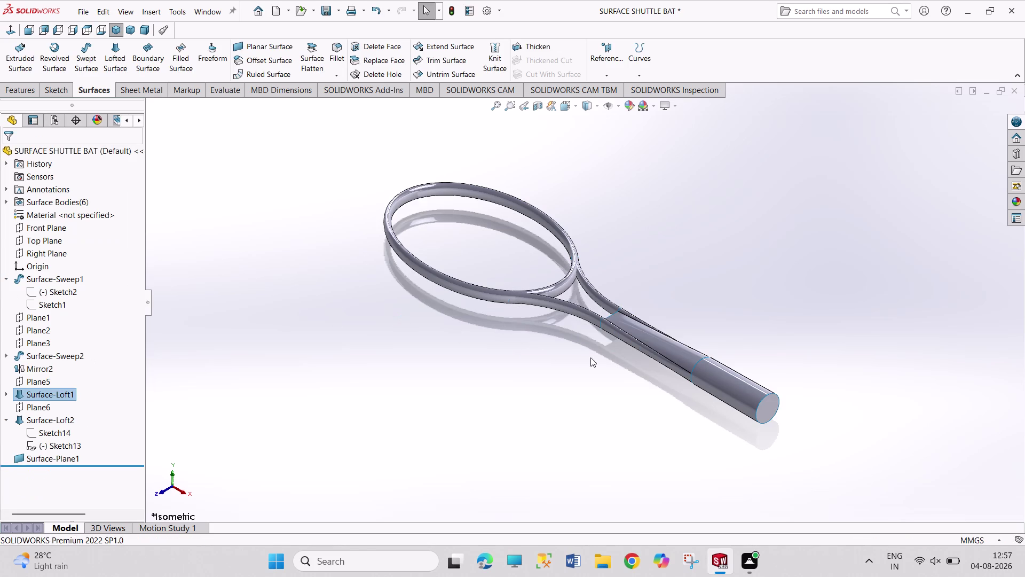
middle_drag(562, 364, 527, 359)
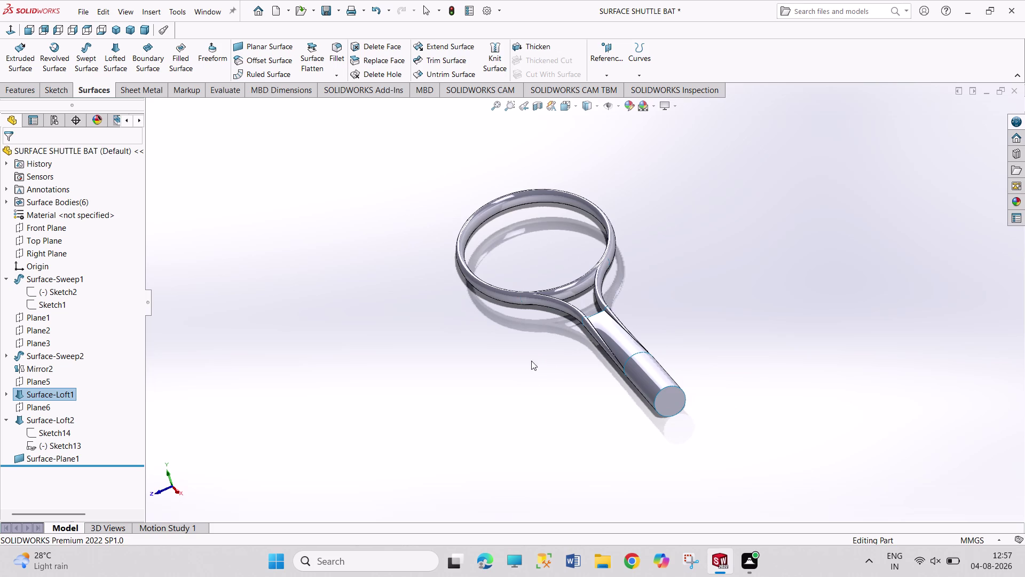
middle_drag(529, 353, 498, 235)
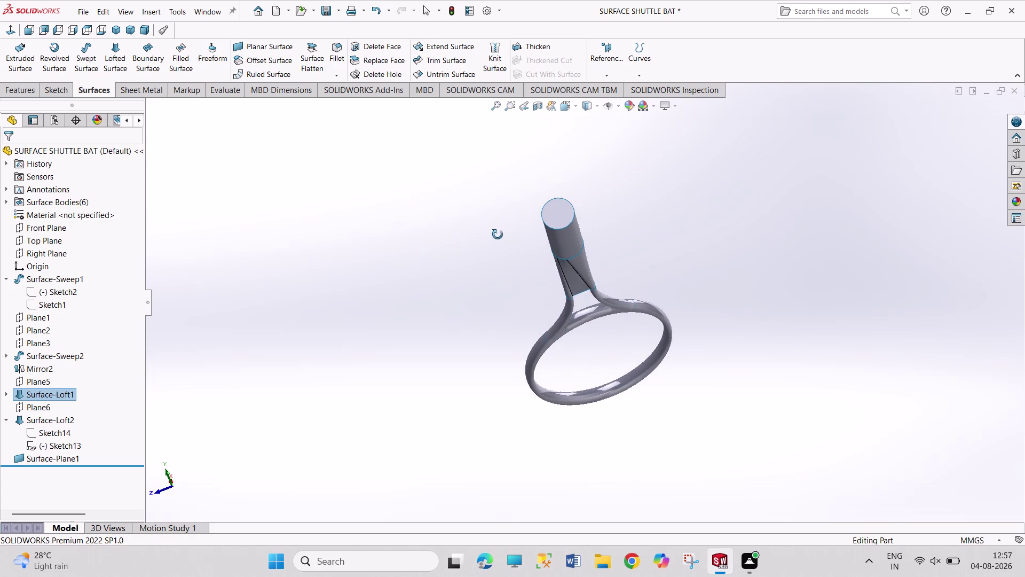
middle_drag(499, 236, 496, 206)
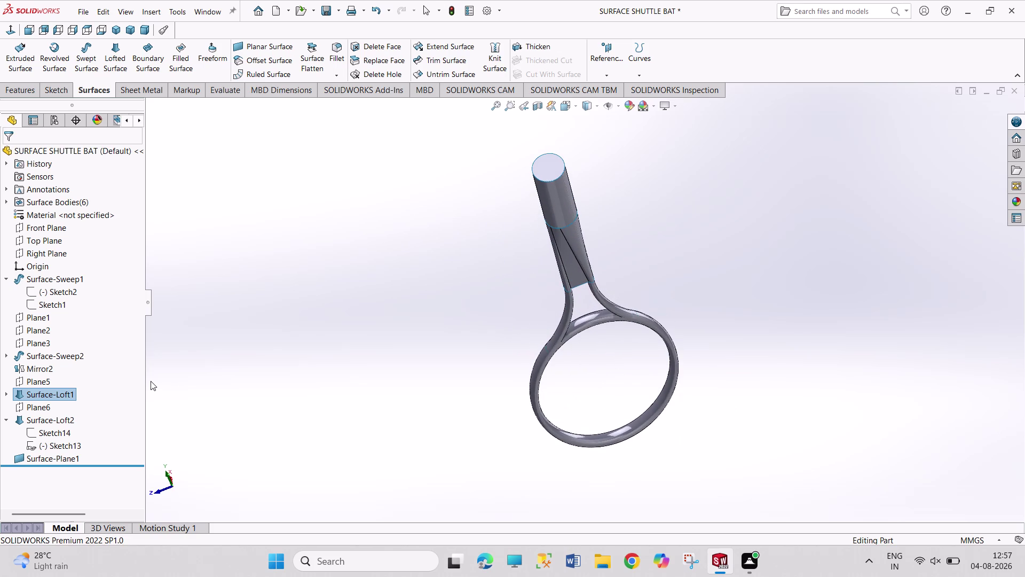
click(41, 397)
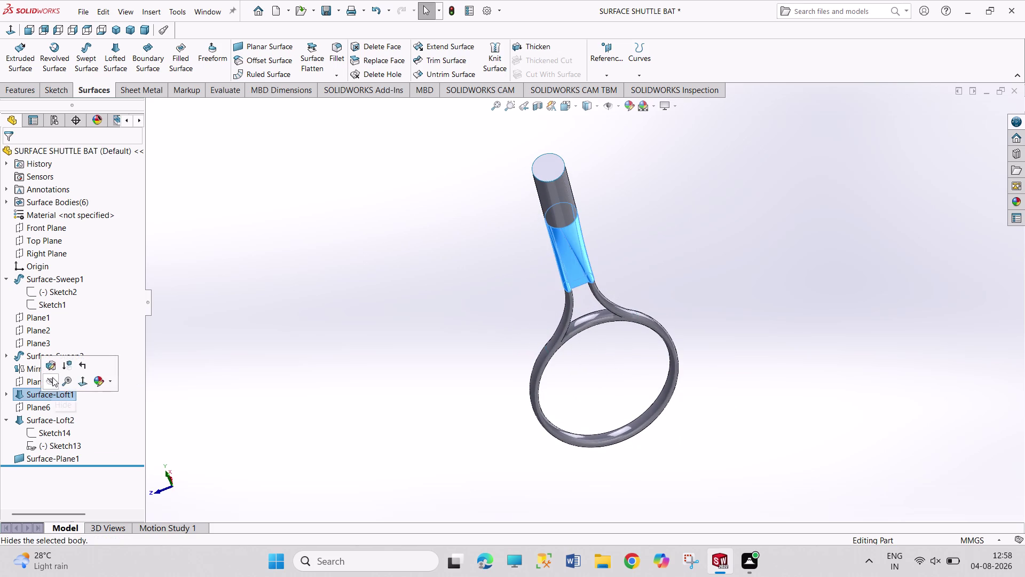
click(207, 396)
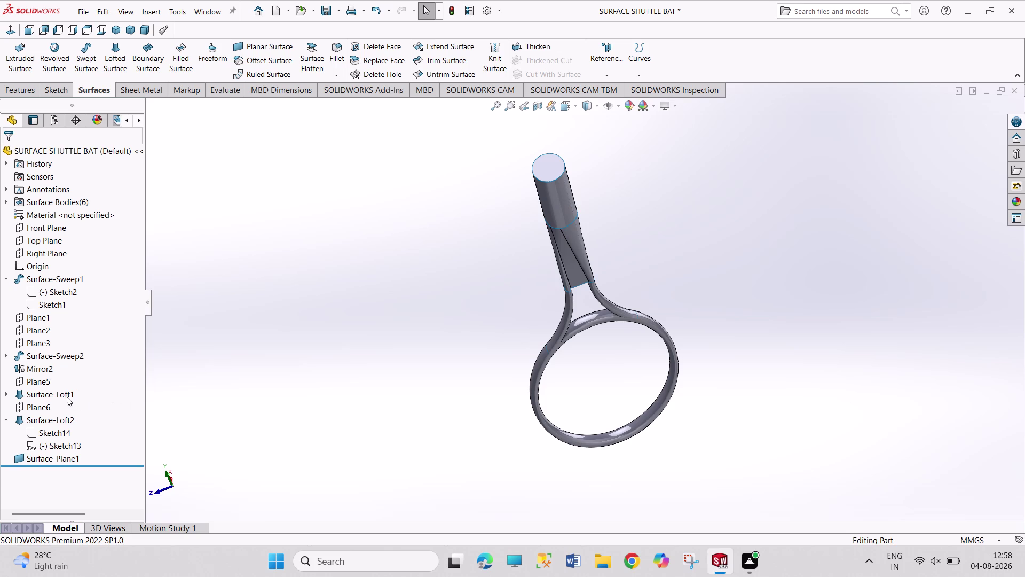
Reopen Surface-Loft1, move one Sketch13 connector, and accept the change.
click(66, 397)
click(77, 368)
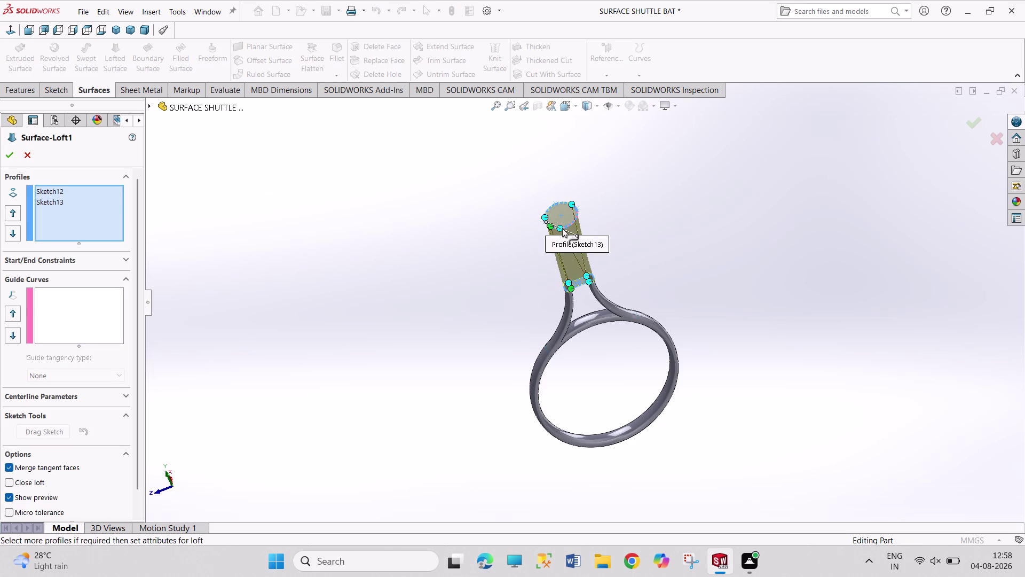
drag(561, 226, 575, 222)
click(398, 323)
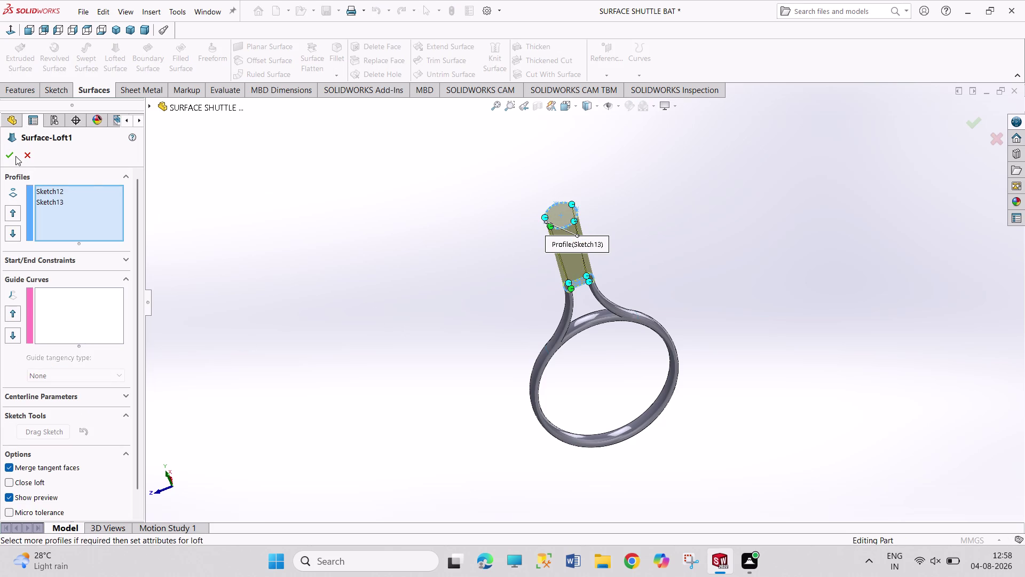
click(15, 155)
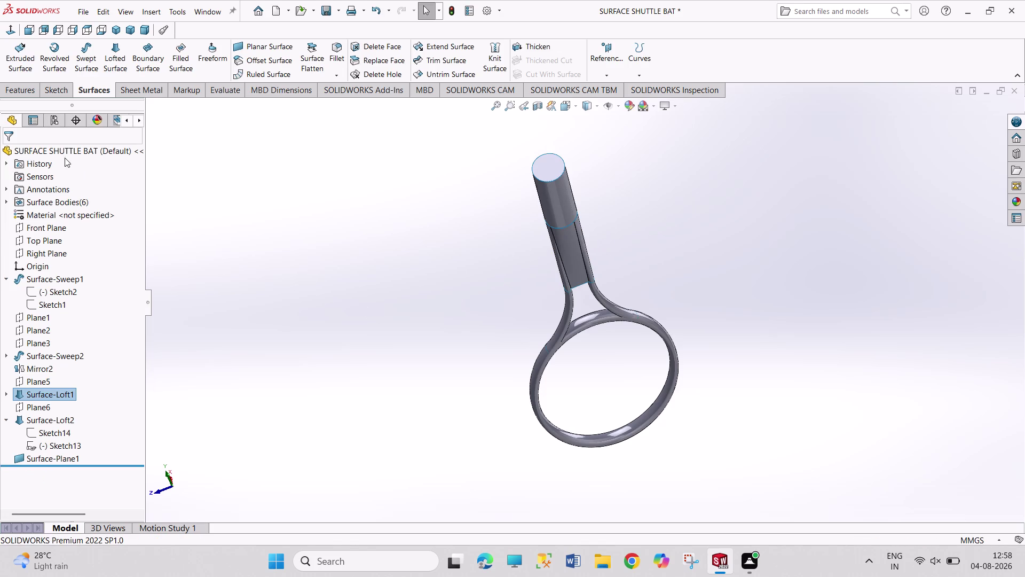
From the isometric view, orbit to the handle and open Surface-Loft1 for editing.
click(122, 29)
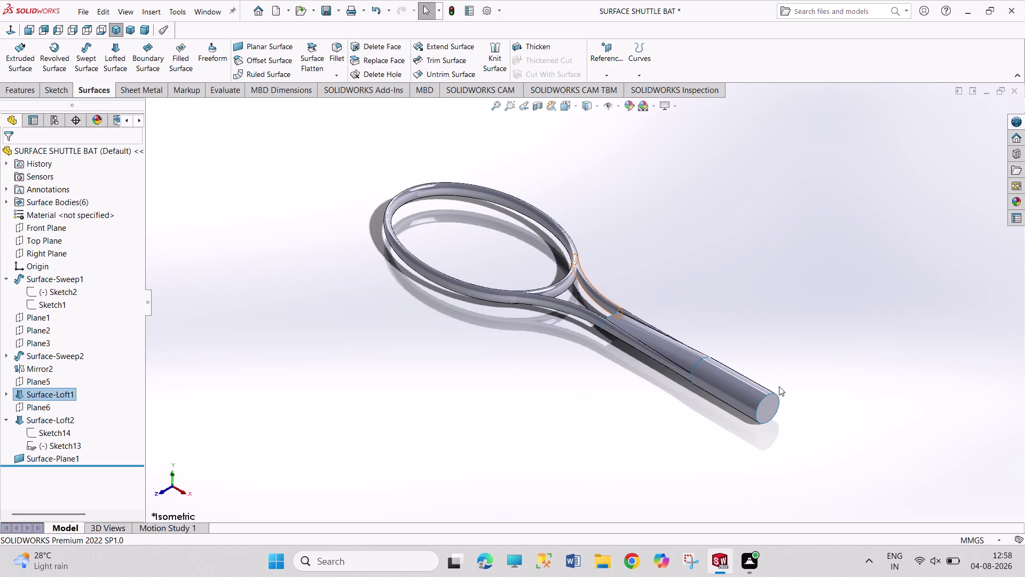
middle_drag(802, 399, 728, 232)
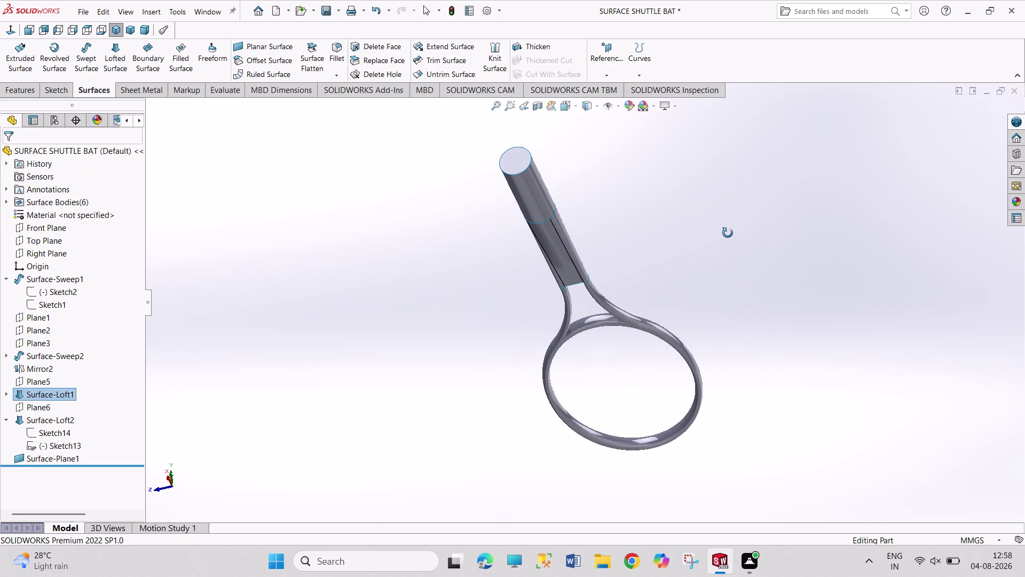
middle_drag(728, 233, 762, 246)
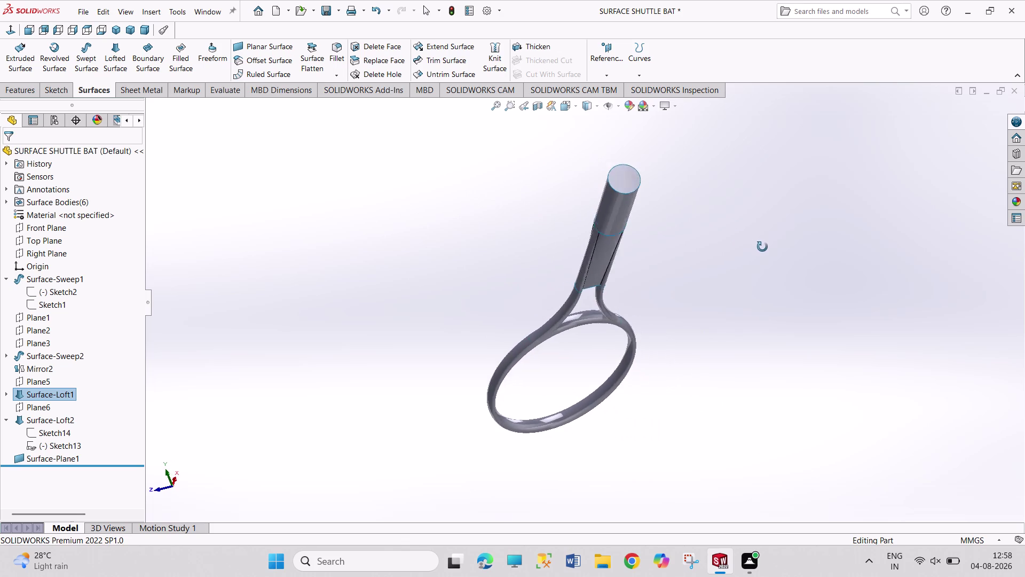
middle_drag(762, 247, 767, 248)
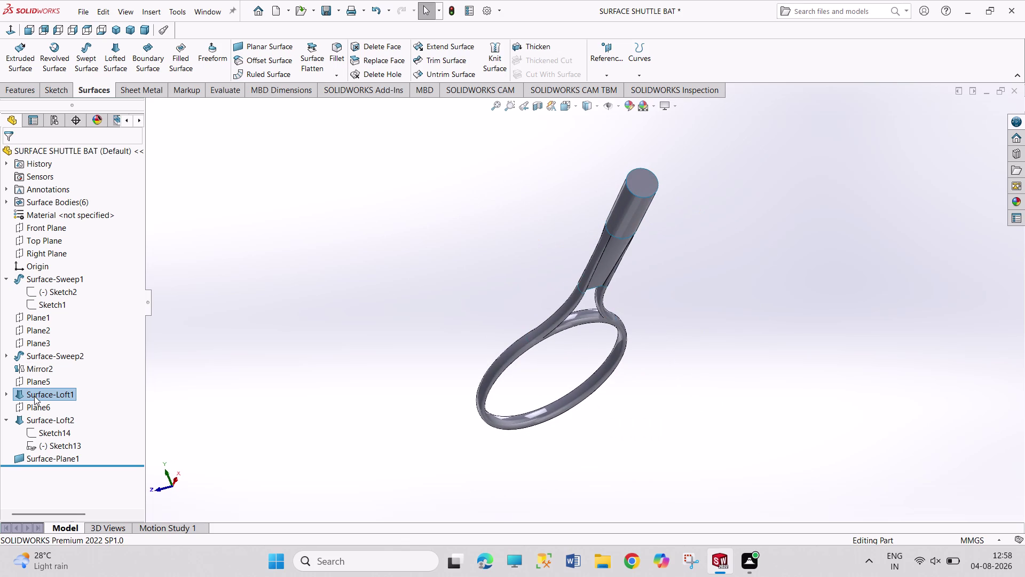
click(34, 396)
click(44, 365)
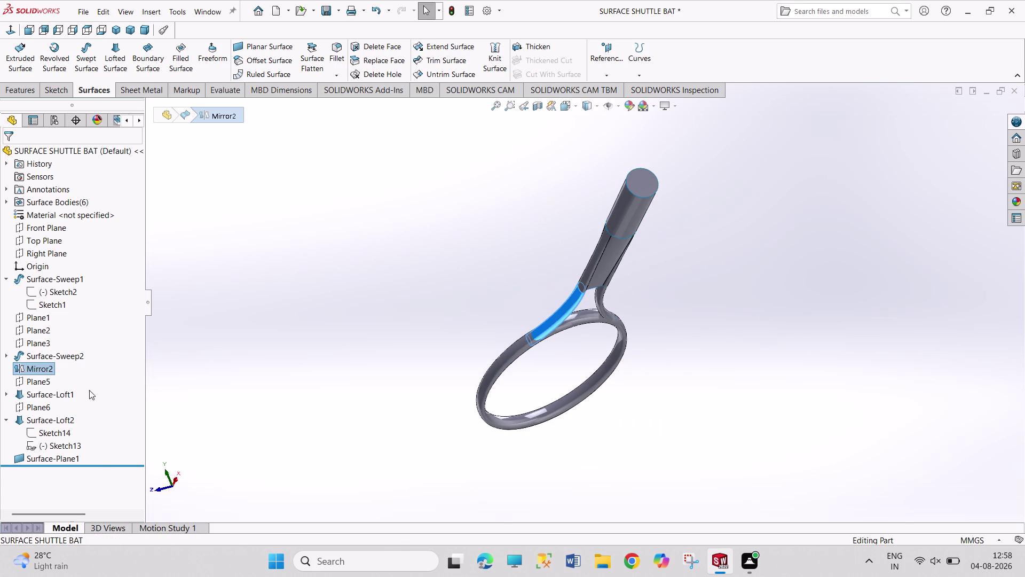
click(235, 379)
click(44, 393)
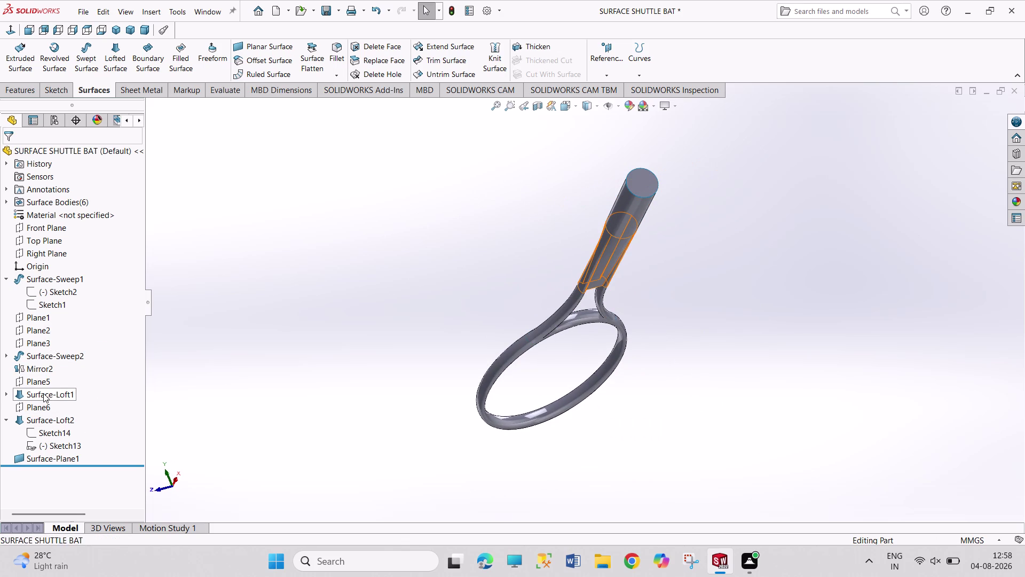
click(57, 361)
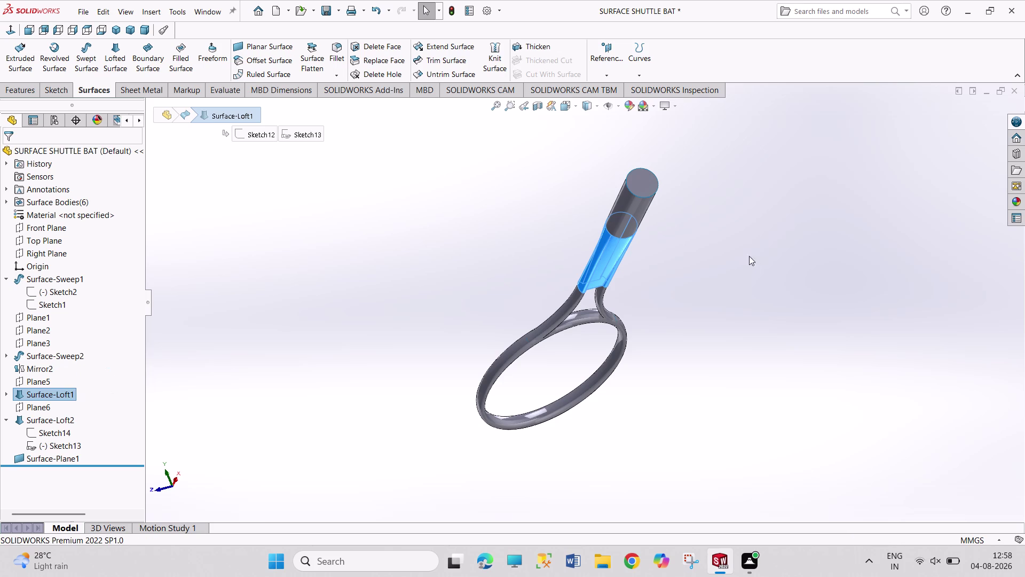
scroll(down, 3)
Adjust the loft connector point on the Surface-Loft1 profile.
scroll(down, 3)
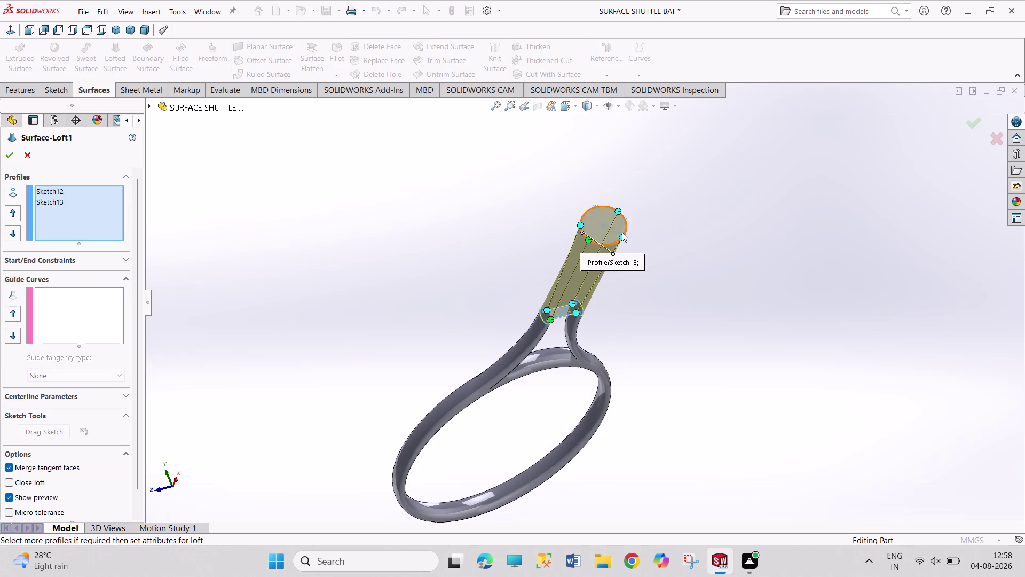
scroll(down, 3)
middle_drag(669, 161, 658, 218)
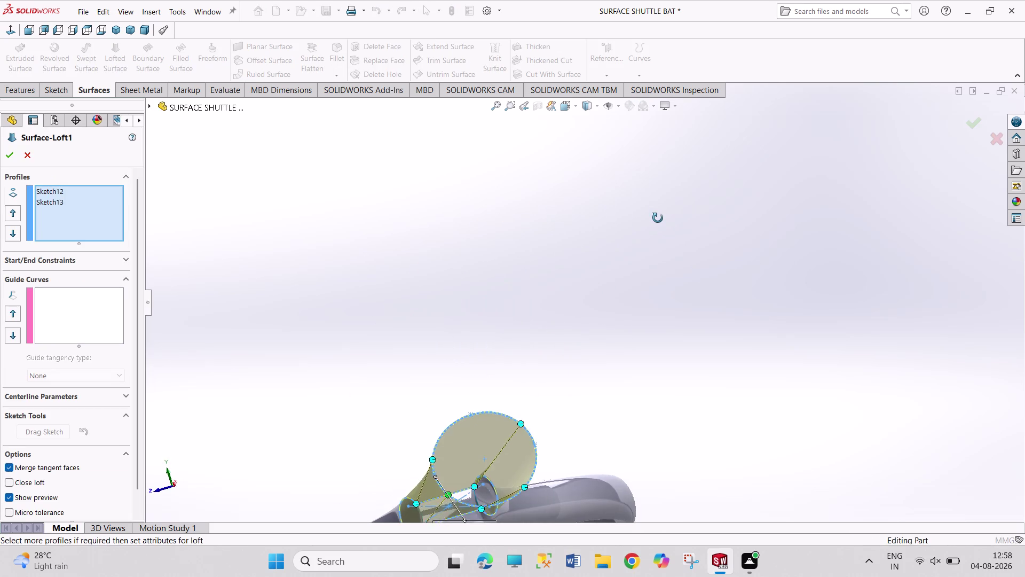
middle_drag(658, 218, 655, 221)
scroll(up, 3)
middle_drag(568, 337, 553, 377)
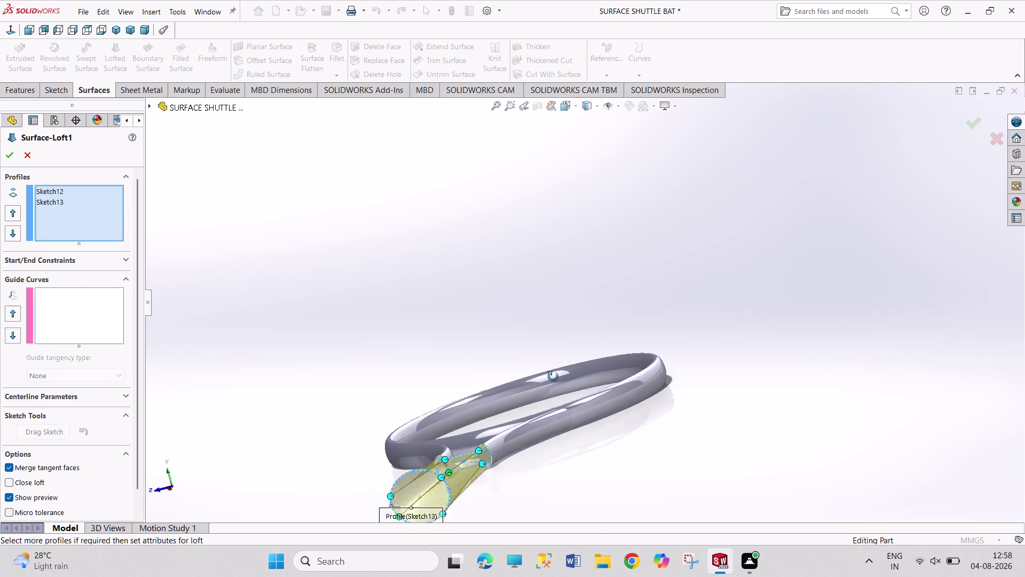
middle_drag(554, 377, 568, 376)
middle_drag(568, 375, 566, 370)
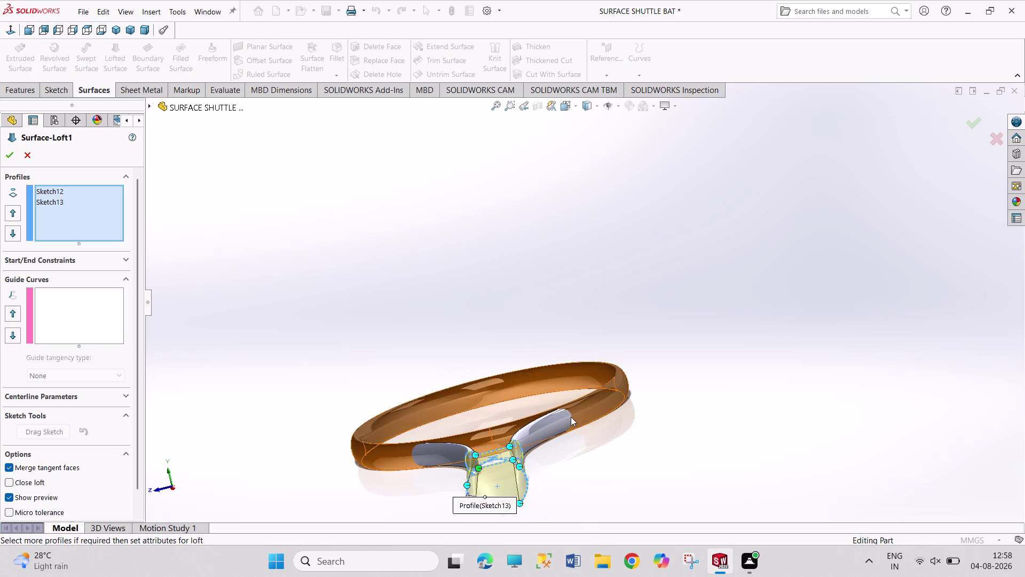
scroll(down, 3)
scroll(down, 3)
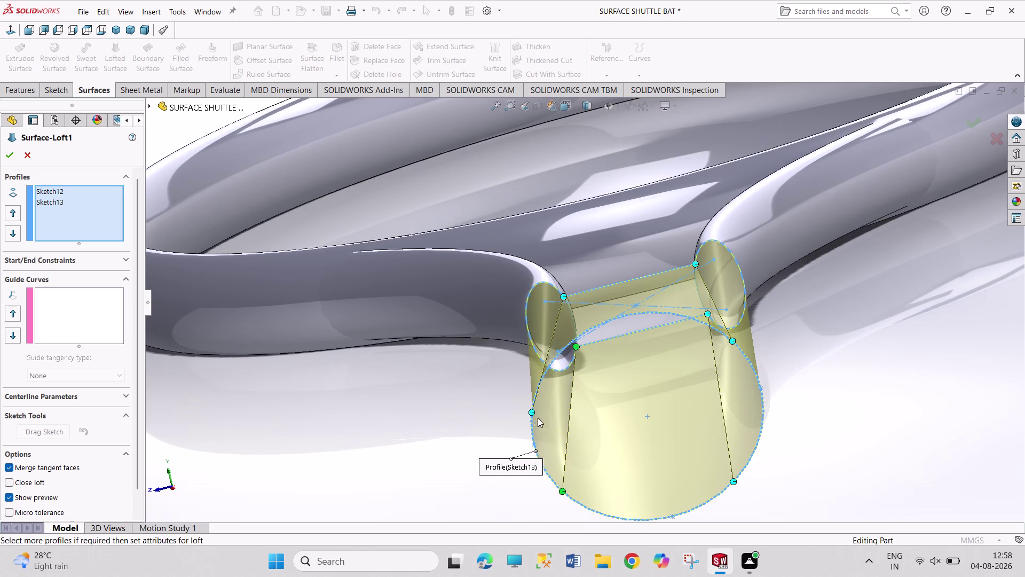
drag(532, 414, 570, 355)
drag(570, 355, 572, 354)
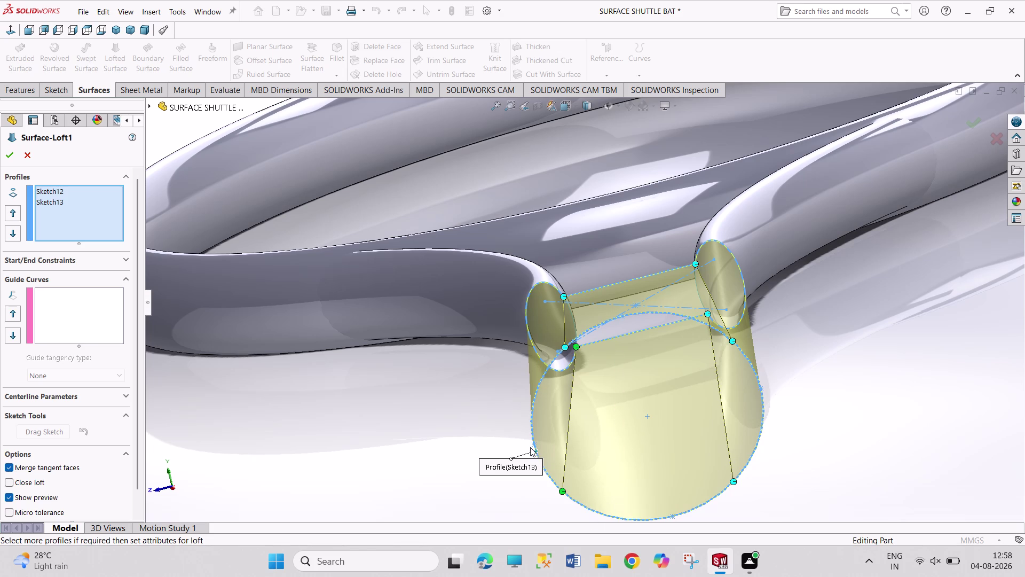
Check the grip-end profile and accept the Surface-Loft1 changes.
middle_drag(531, 447, 529, 399)
middle_drag(530, 400, 525, 424)
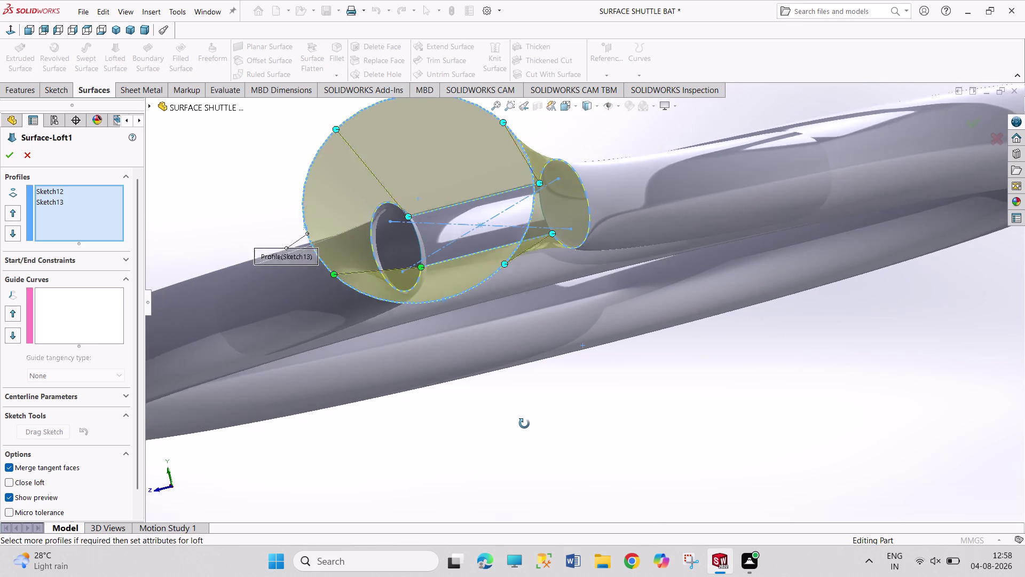
middle_drag(525, 424, 532, 426)
middle_click(532, 427)
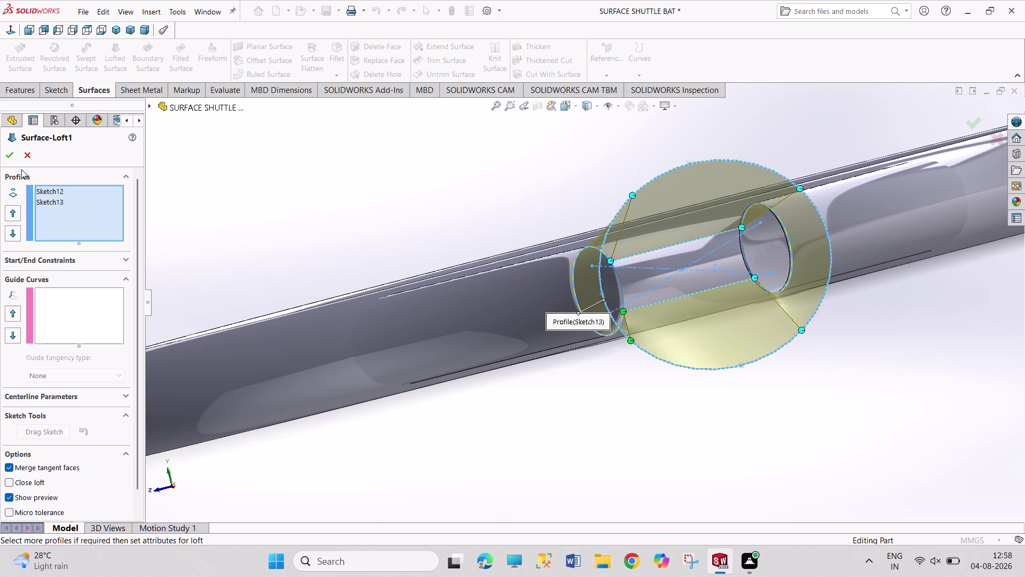
click(14, 157)
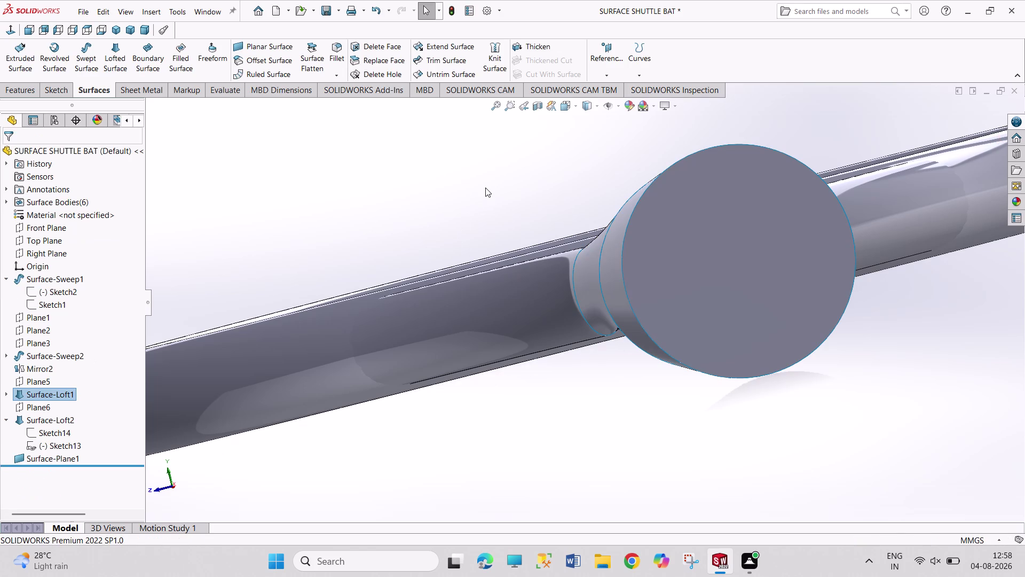
Inspect the handle up close, then show the whole bat in isometric view.
scroll(up, 3)
scroll(up, 3)
middle_drag(534, 173, 535, 236)
middle_click(535, 237)
scroll(up, 3)
scroll(up, 3)
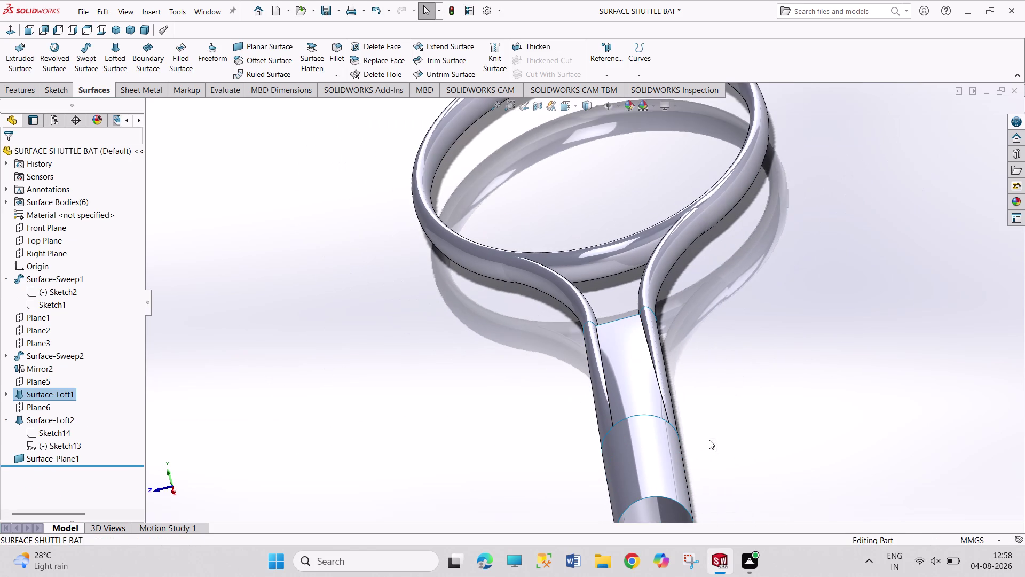
middle_drag(725, 450, 699, 324)
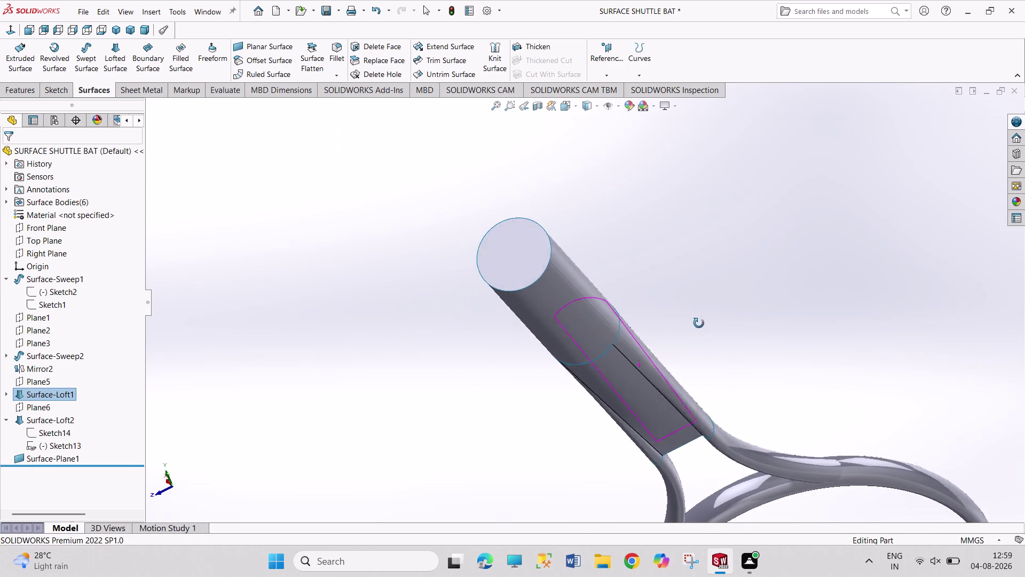
middle_drag(699, 324, 725, 298)
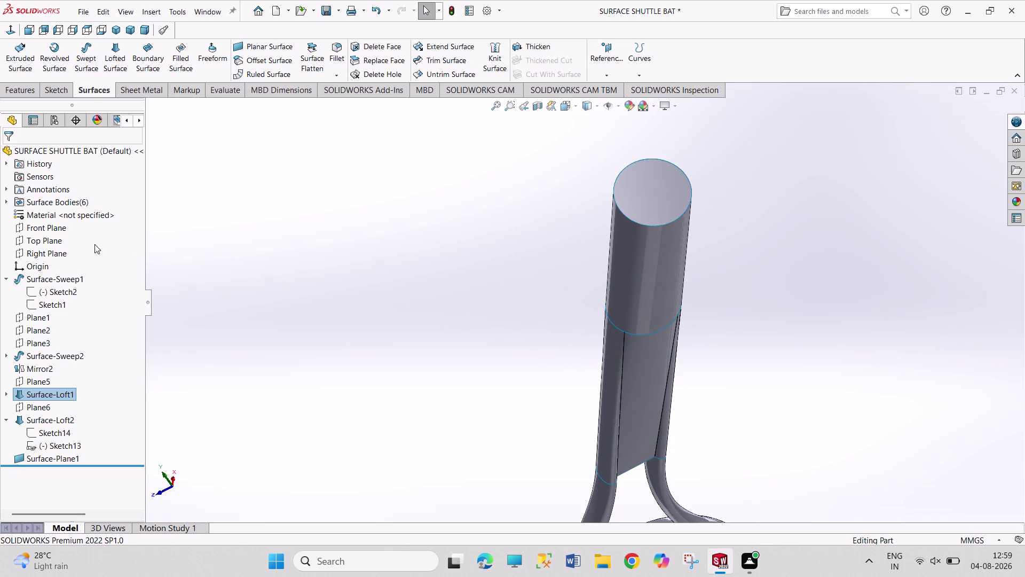
right_click(53, 395)
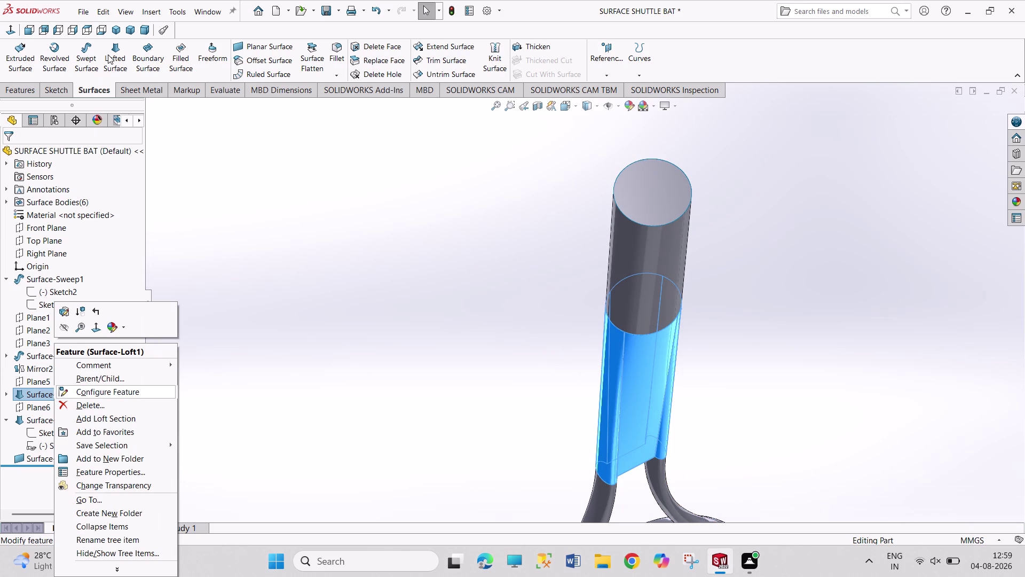
click(116, 26)
click(419, 391)
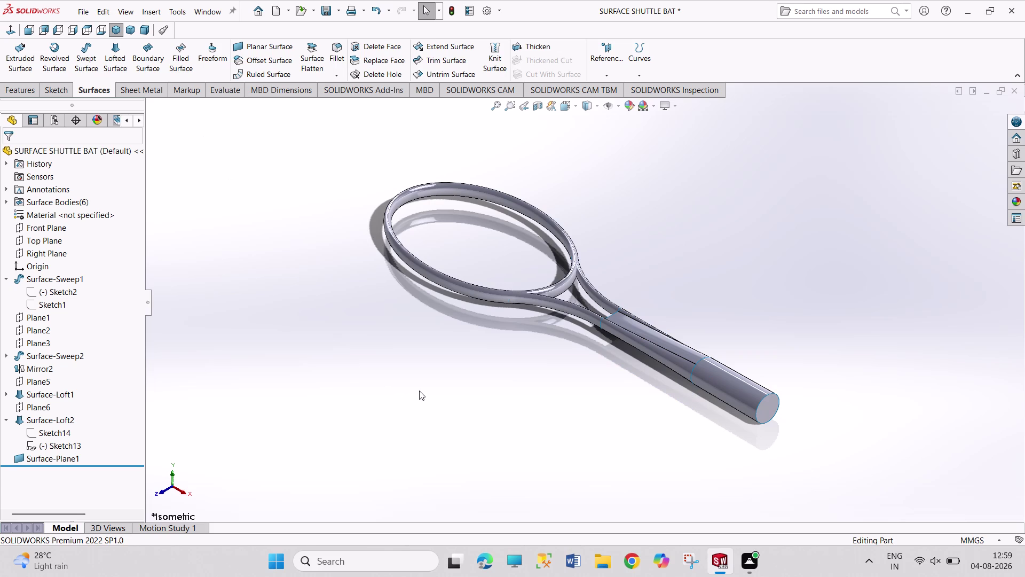
Reopen Surface-Loft1 for editing from its context menu.
right_click(46, 416)
click(338, 451)
right_click(63, 392)
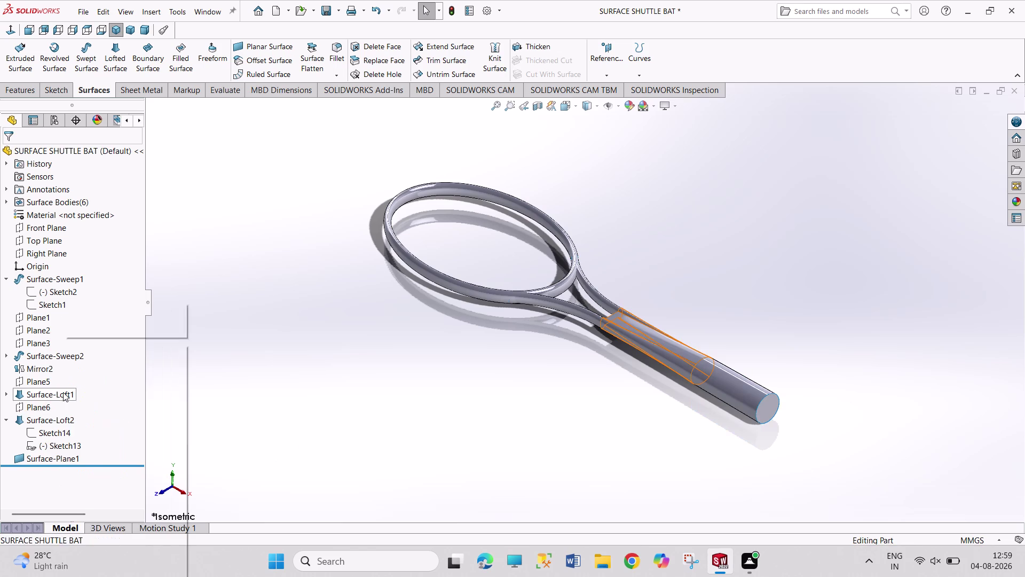
click(73, 314)
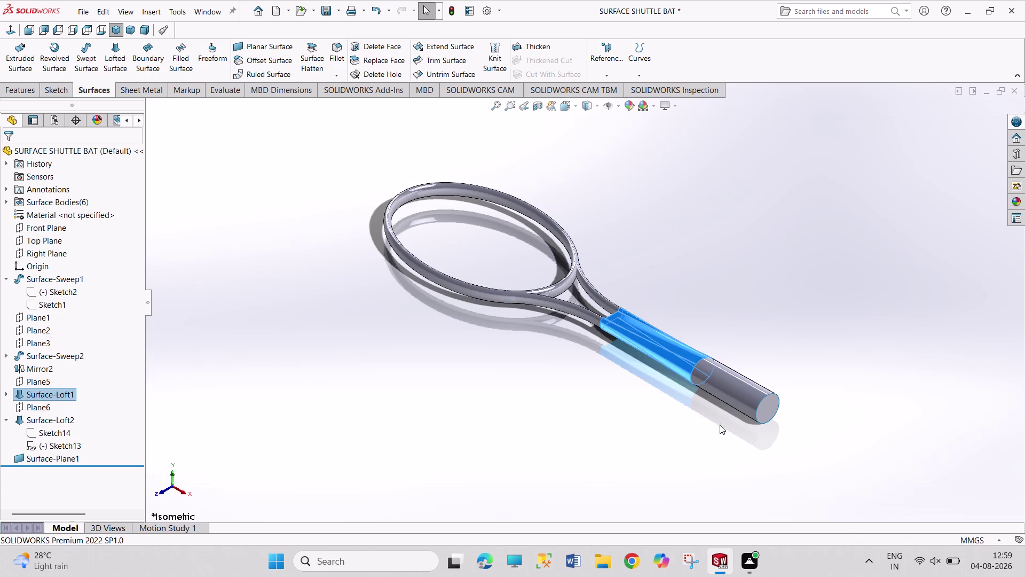
middle_drag(749, 366, 732, 367)
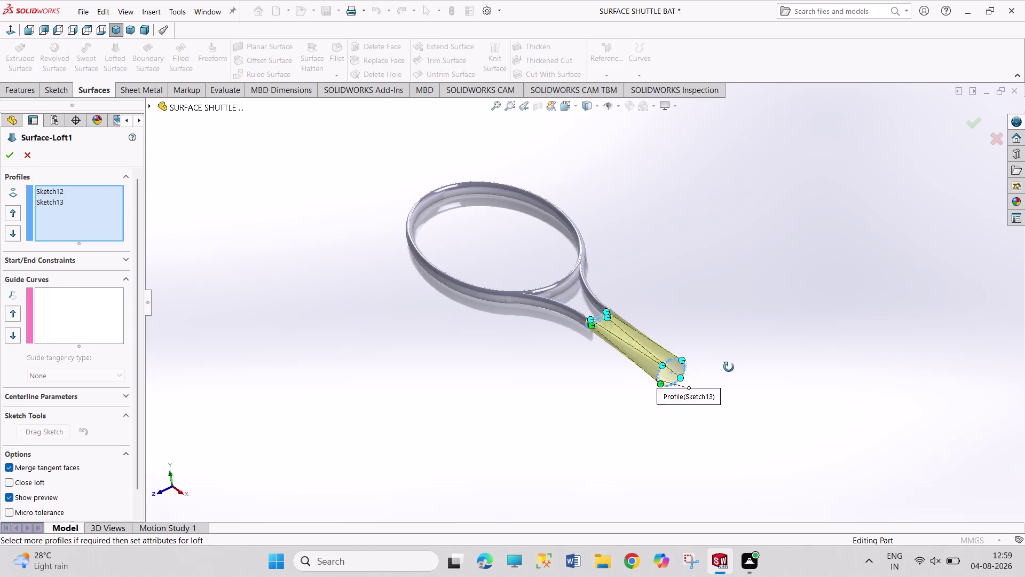
Slide the grip-end connector point along the Sketch13 circle and accept the Surface-Loft1 edit.
middle_drag(732, 367, 719, 371)
scroll(down, 3)
scroll(down, 3)
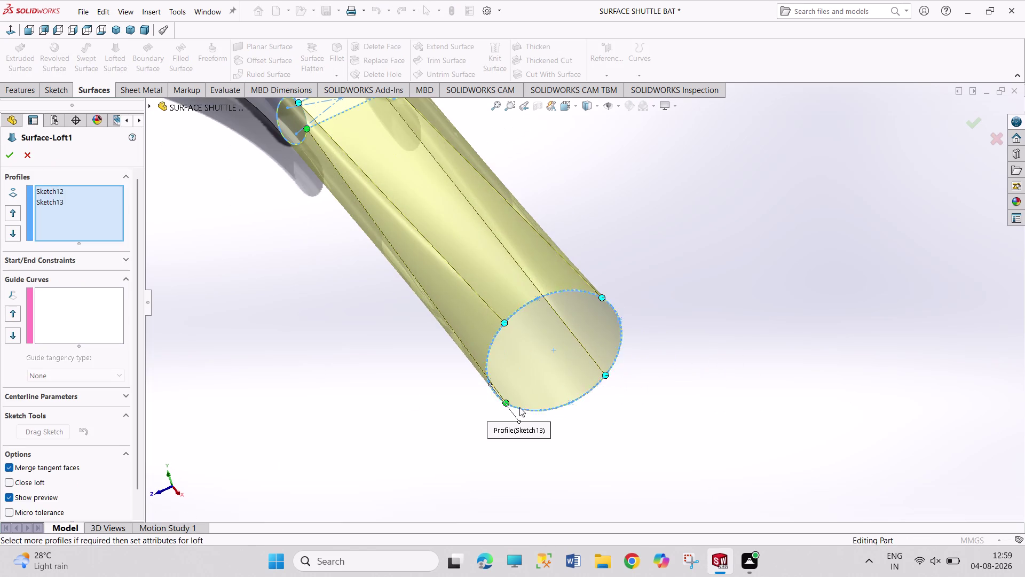
drag(505, 403, 523, 411)
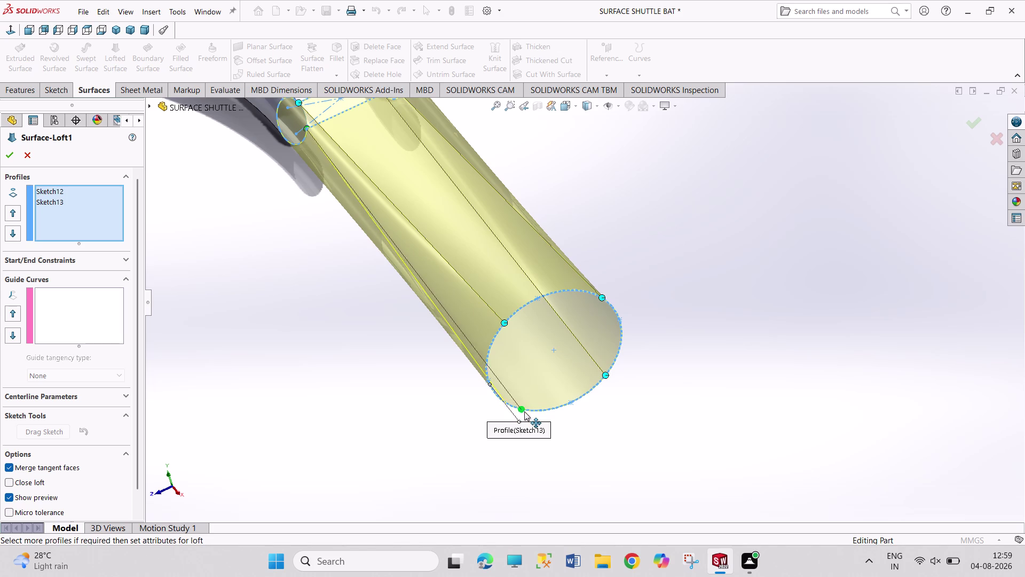
drag(523, 411, 533, 411)
click(430, 425)
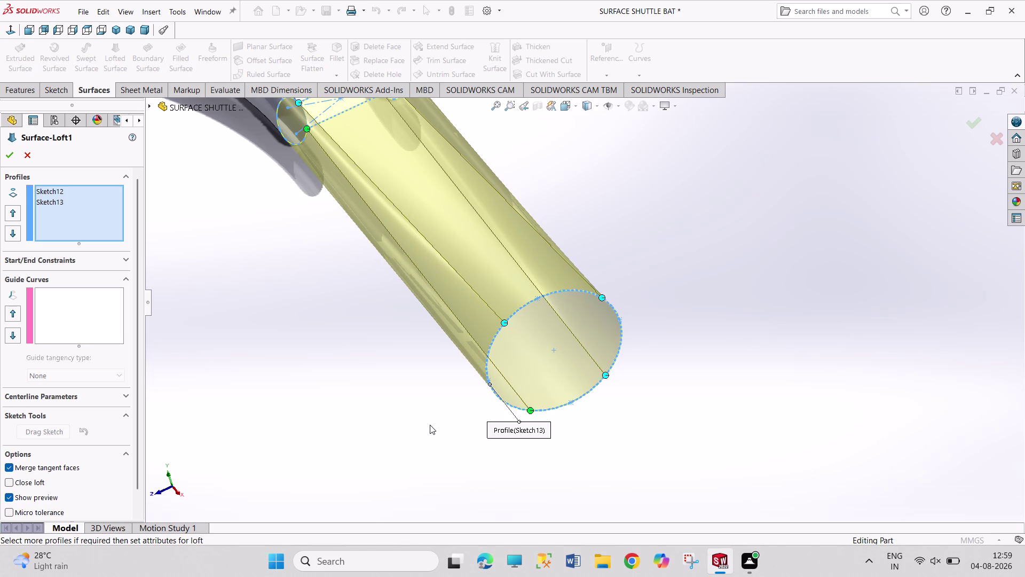
click(5, 162)
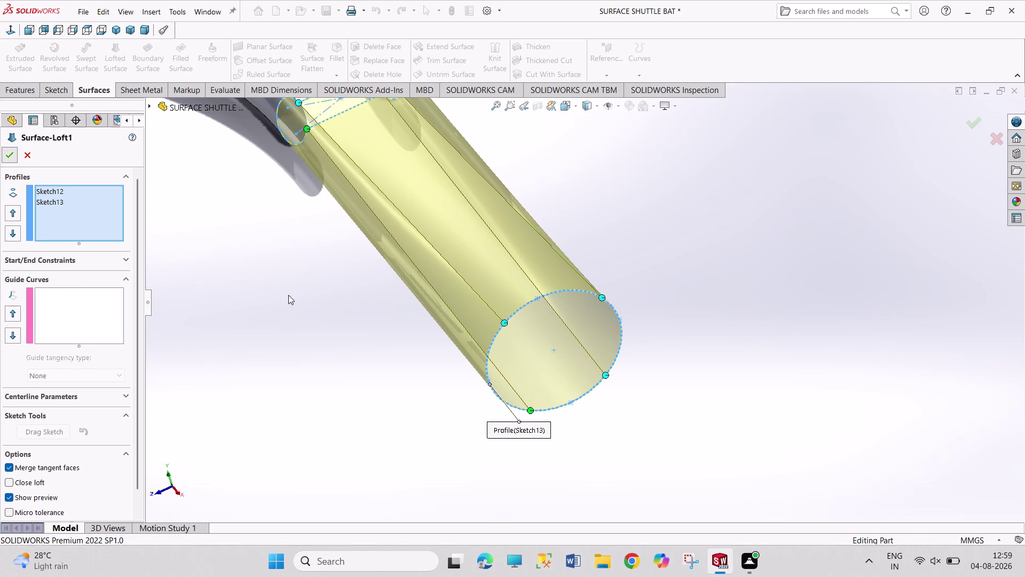
click(300, 300)
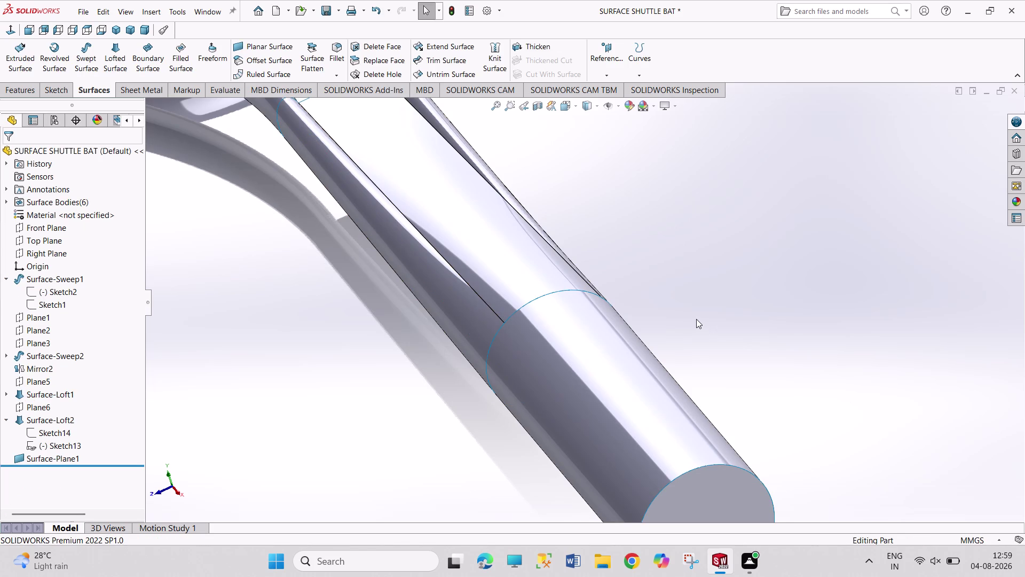
Orbit and zoom around the bat to inspect the rebuilt handle loft.
scroll(up, 3)
middle_drag(698, 319, 674, 312)
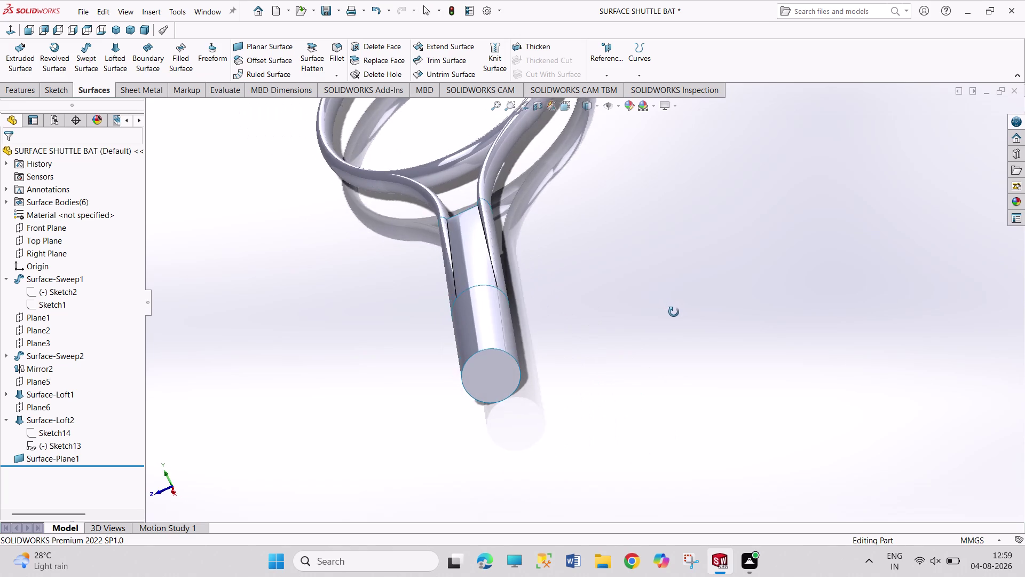
middle_drag(674, 312, 679, 318)
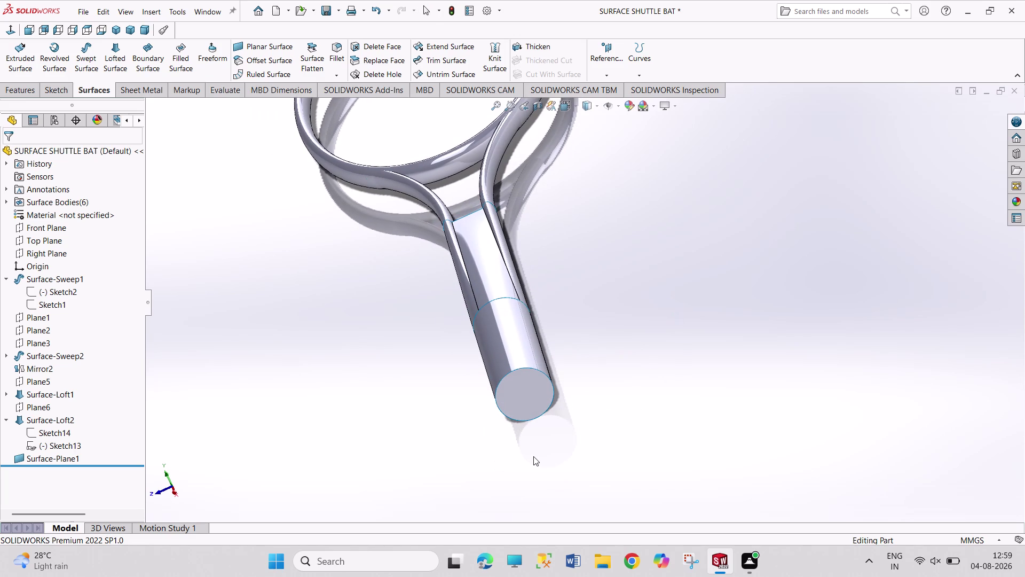
middle_drag(534, 456, 518, 315)
scroll(up, 3)
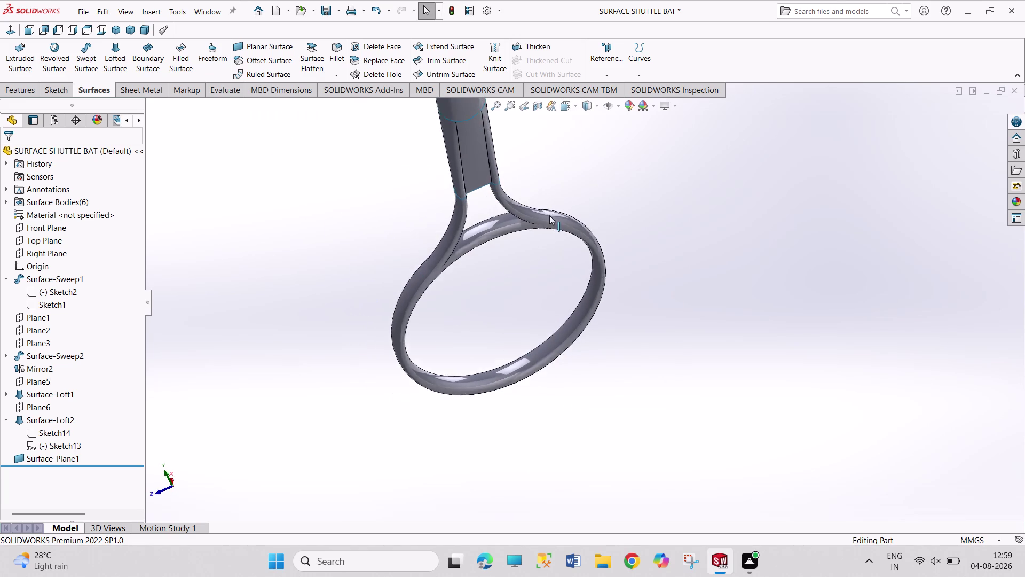
scroll(up, 3)
middle_drag(558, 175, 540, 155)
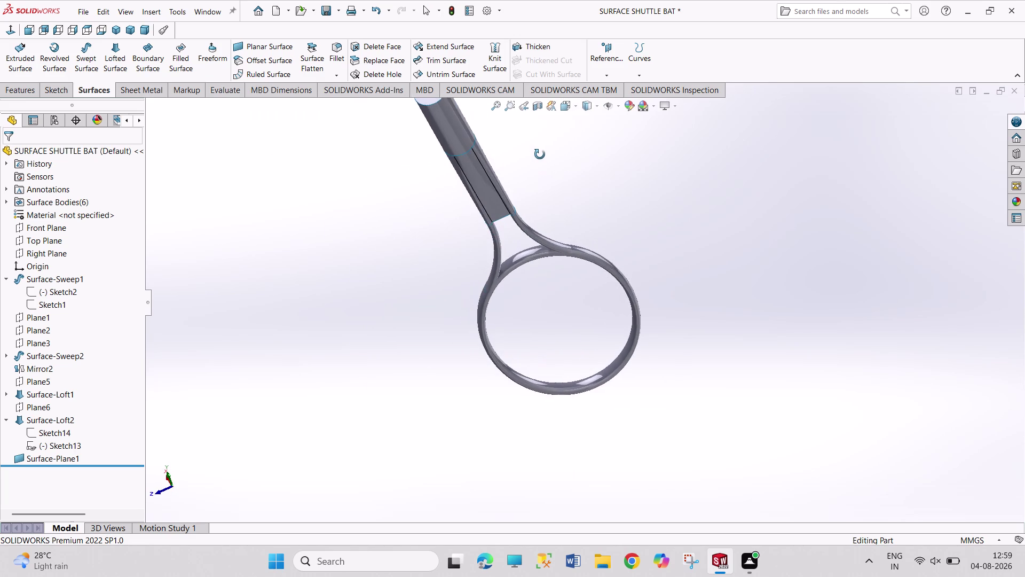
middle_drag(540, 154, 581, 372)
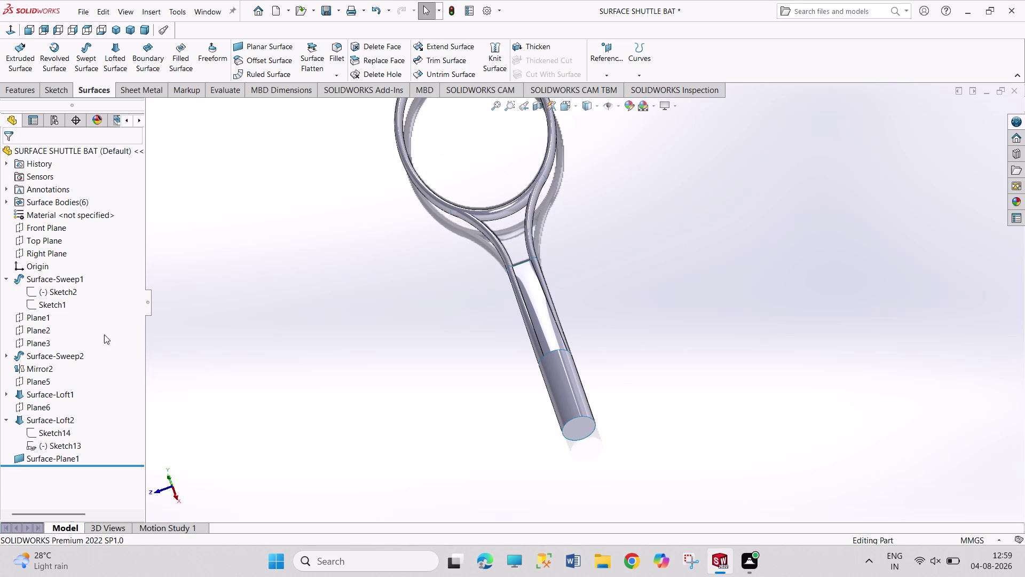
Edit Surface-Loft1 again to preview its Sketch12 and Sketch13 profiles.
click(40, 390)
click(49, 361)
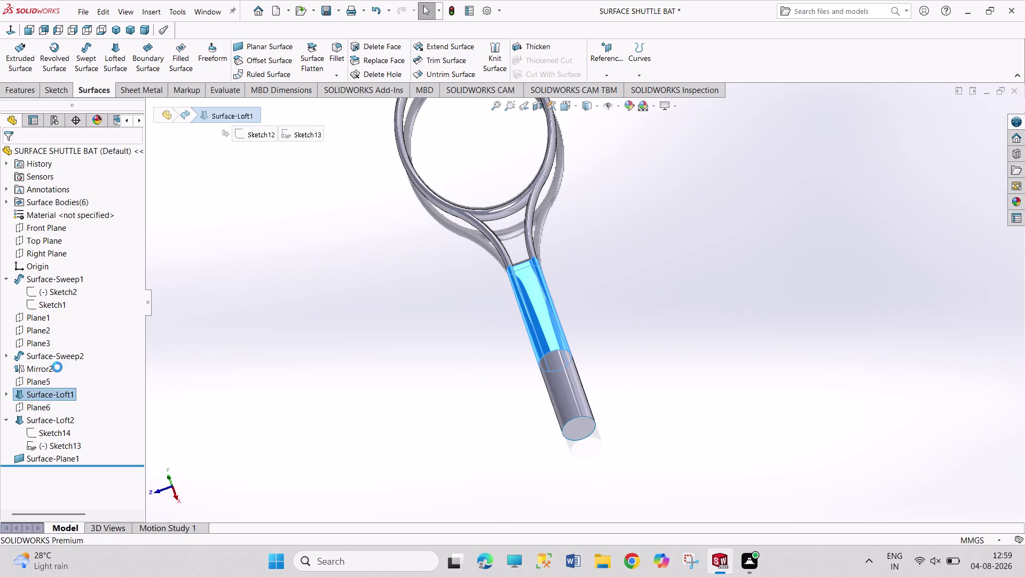
scroll(down, 3)
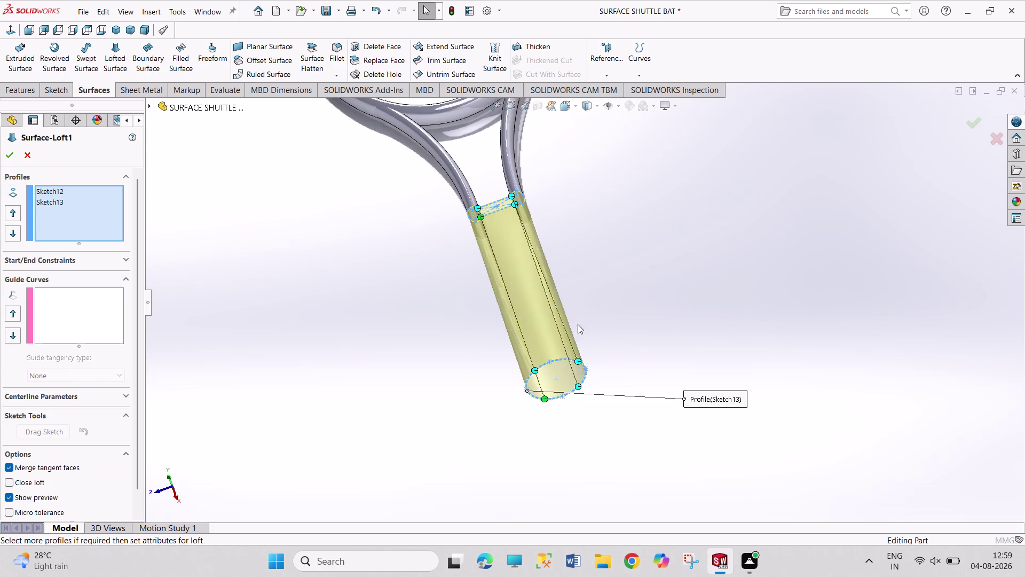
Check both sides of the handle loft preview, then close the Surface-Loft1 PropertyManager.
scroll(down, 3)
scroll(down, 3)
scroll(up, 3)
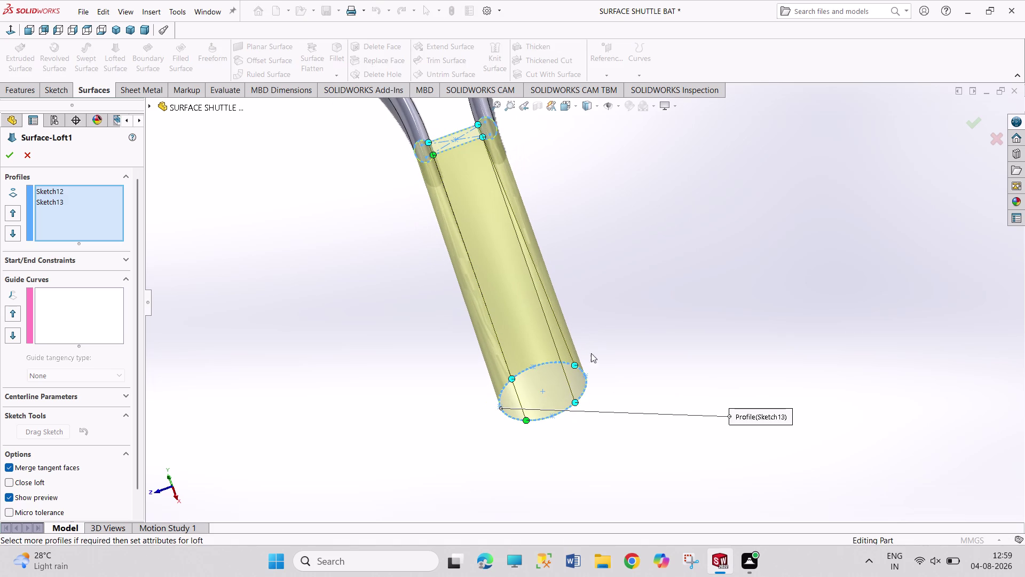
drag(575, 365, 560, 362)
middle_drag(595, 257, 595, 292)
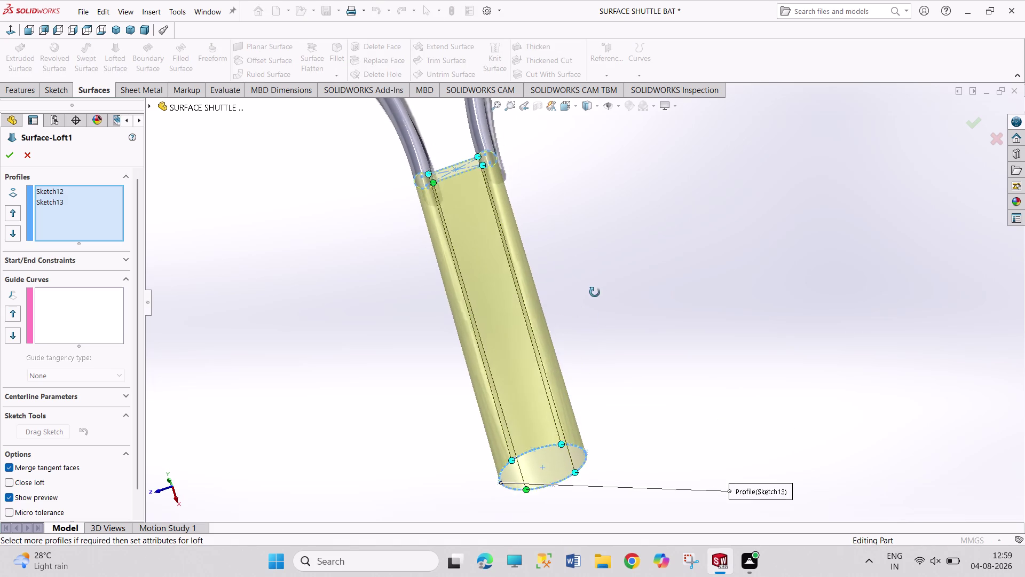
middle_drag(595, 292, 606, 317)
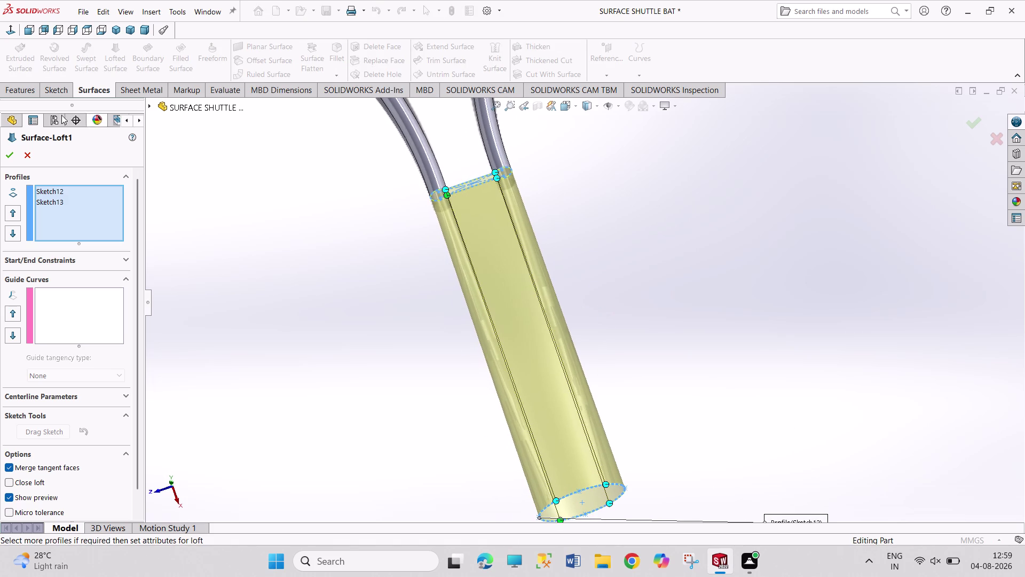
click(13, 157)
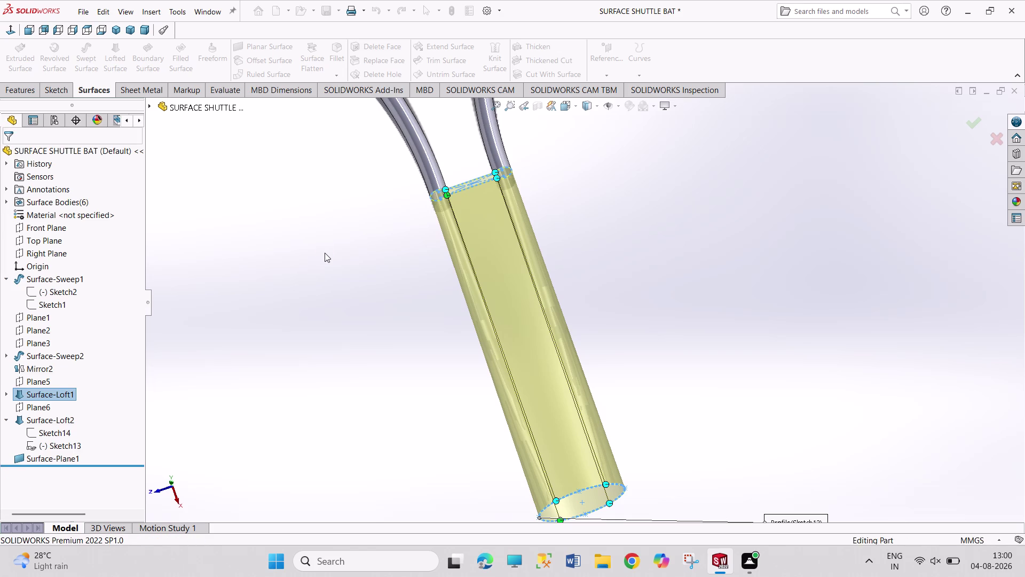
View the bat in Isometric, then Top orientation, and start a new document with Ctrl+N.
scroll(up, 3)
scroll(up, 3)
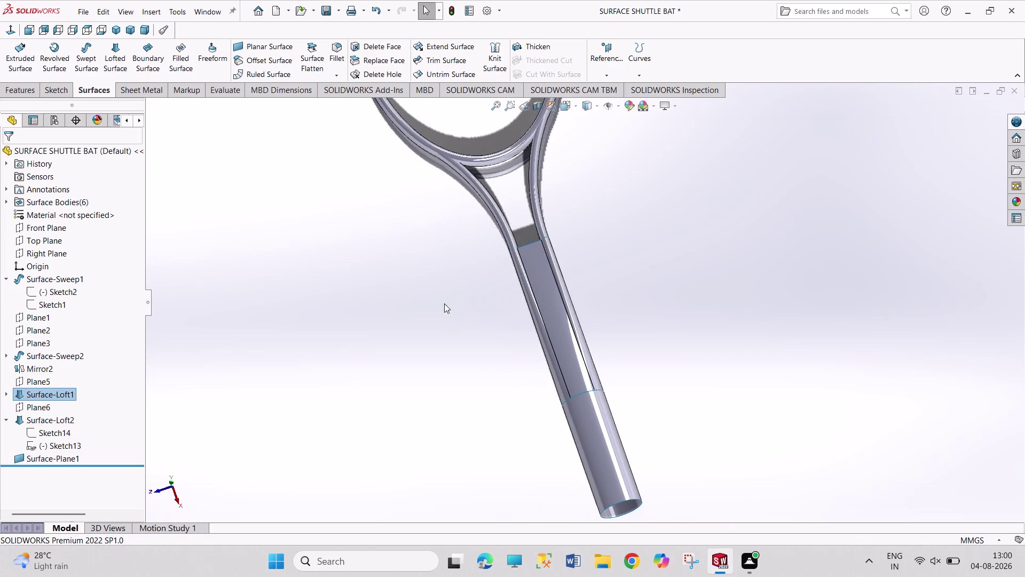
scroll(up, 3)
middle_drag(671, 373, 559, 213)
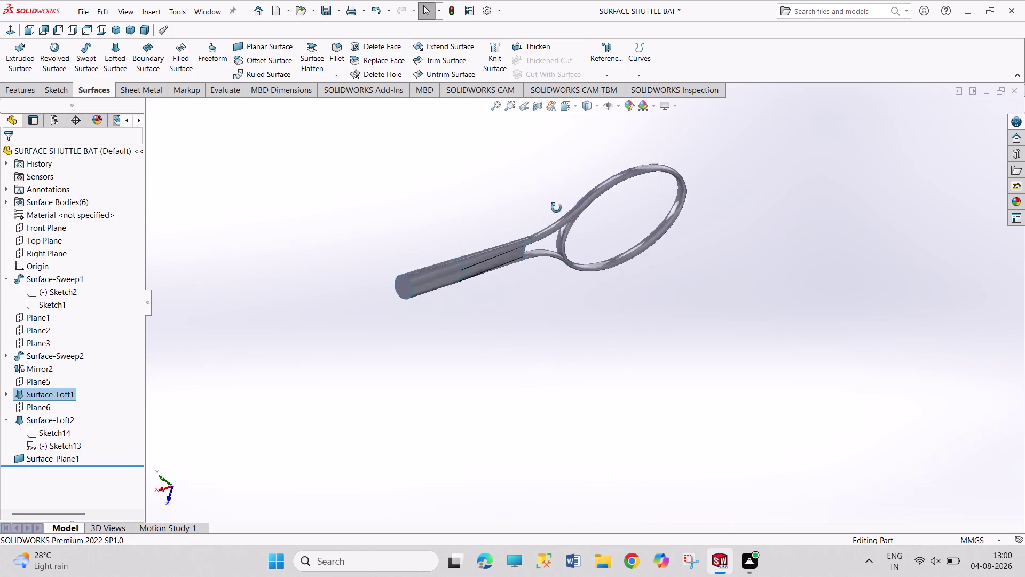
middle_drag(559, 213, 539, 120)
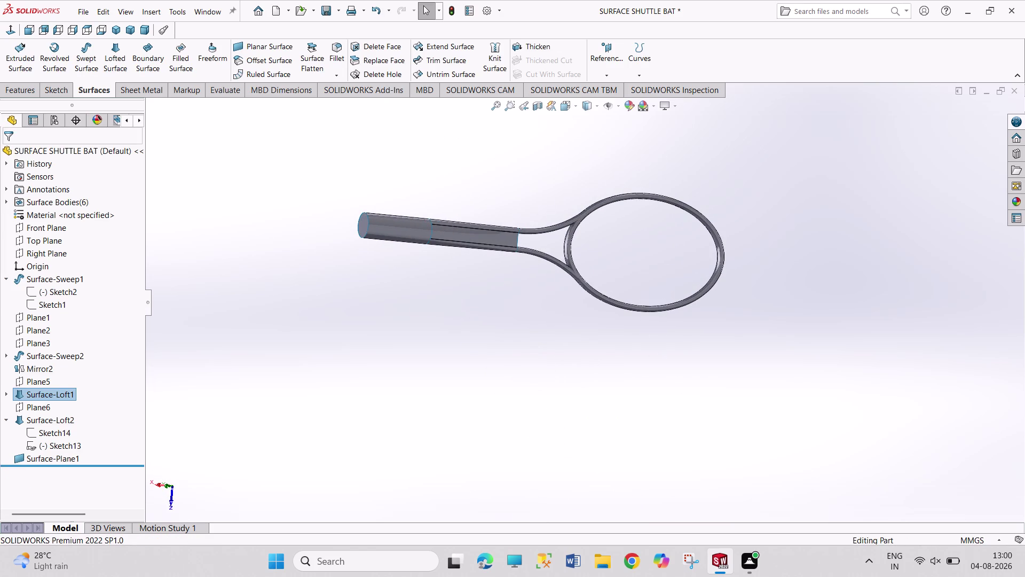
click(112, 32)
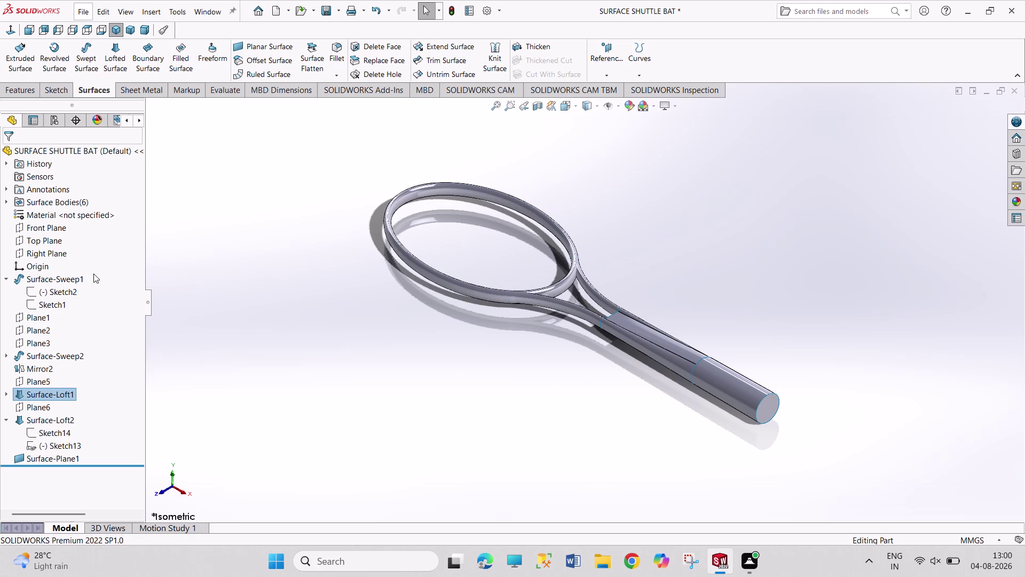
click(85, 30)
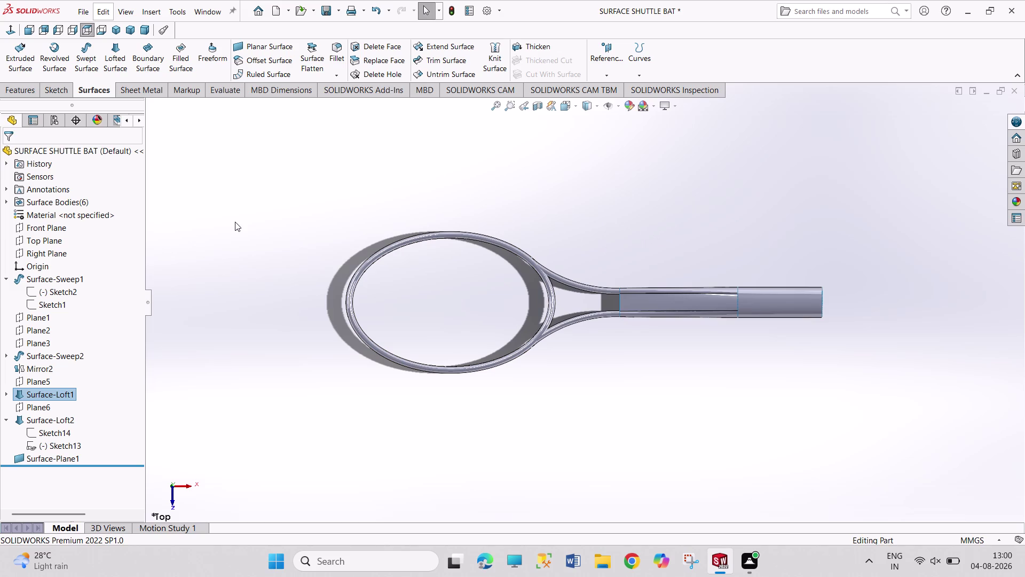
key(ctrl+n)
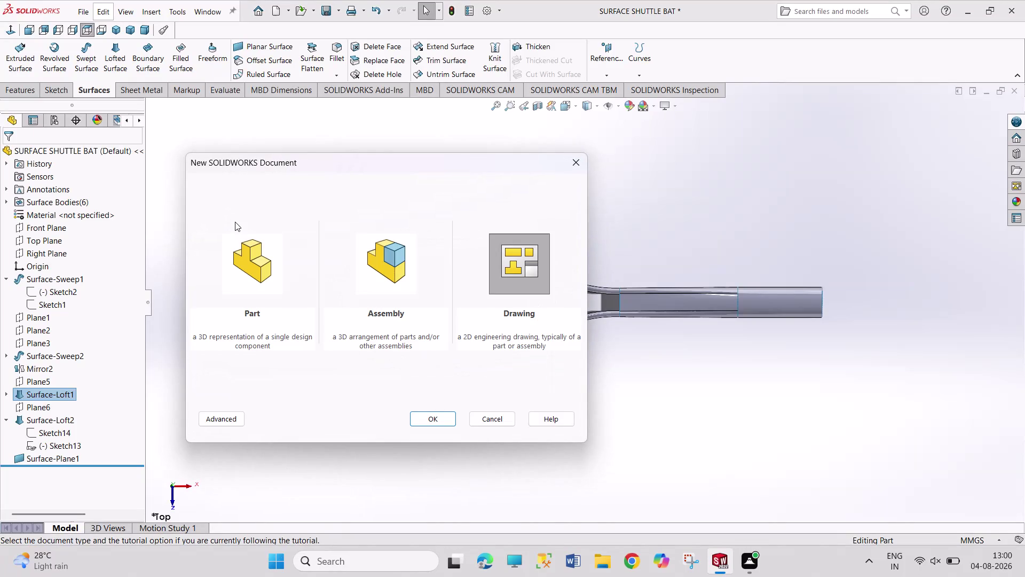
Create a drawing on an A4 (ANSI) Landscape sheet using the SURFACE SHUTTLE BAT part.
key(Return)
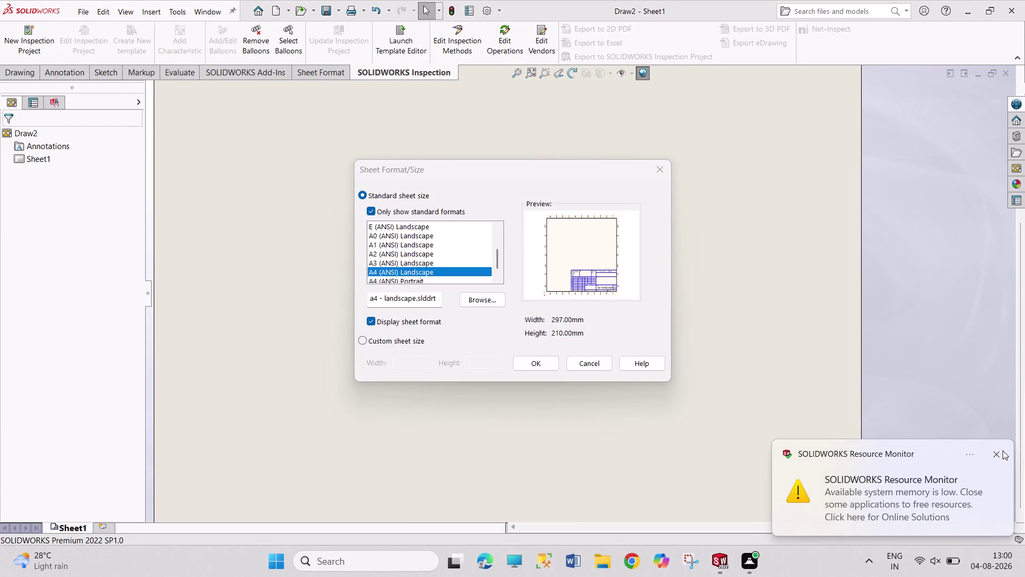
click(998, 453)
click(550, 362)
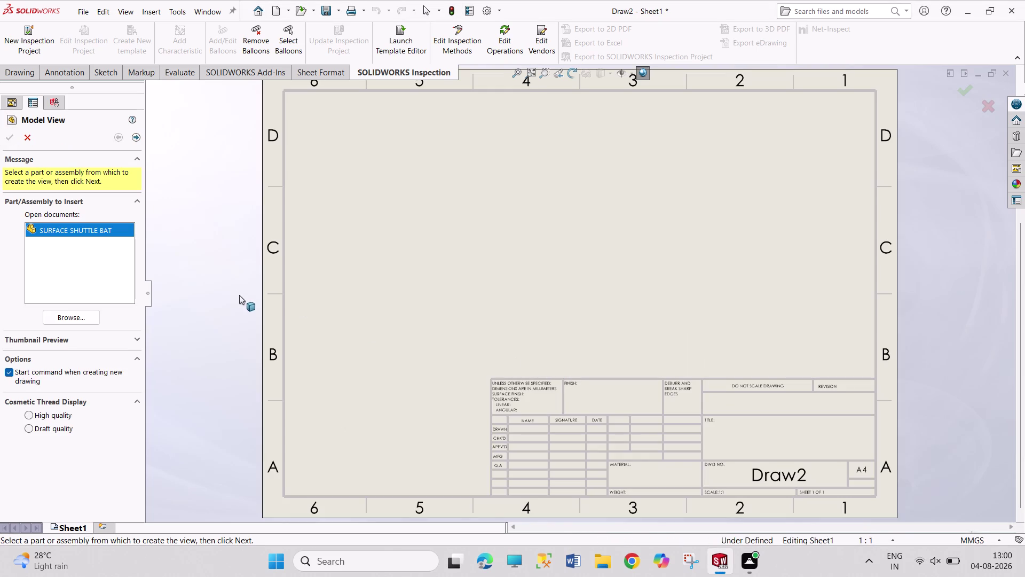
double_click(110, 229)
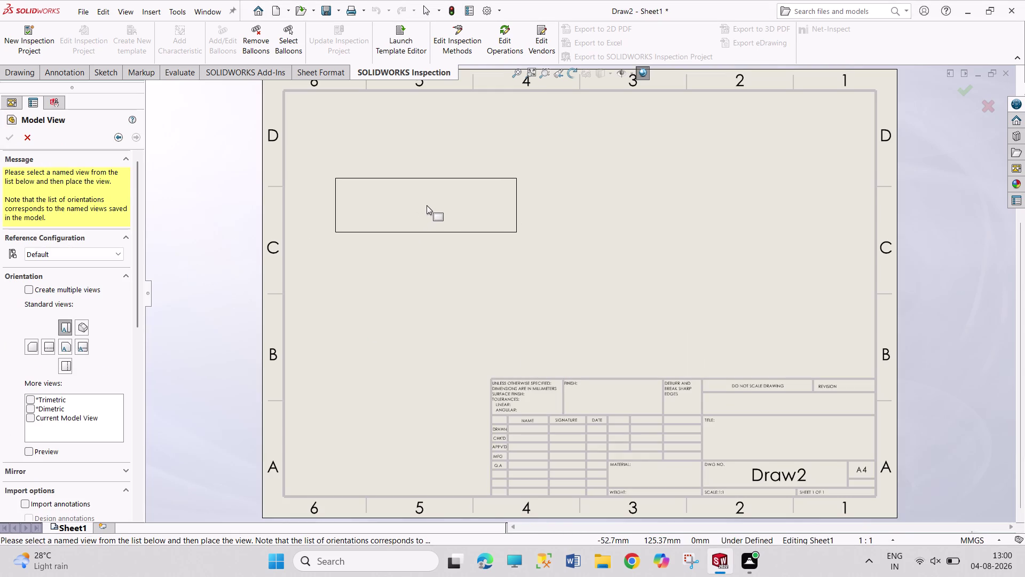
Place the Top view upper left and project the Front view below it.
click(430, 171)
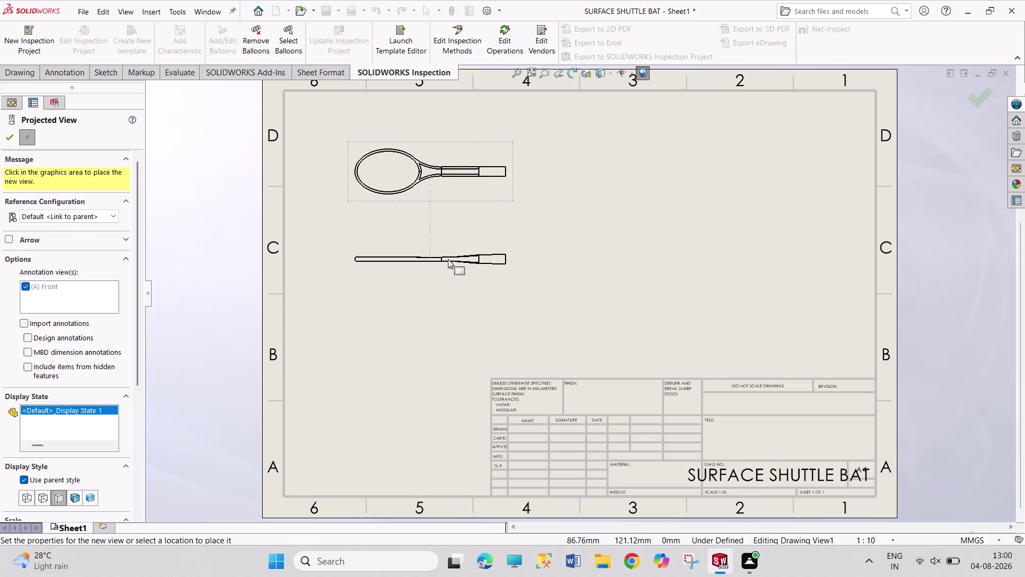
click(448, 259)
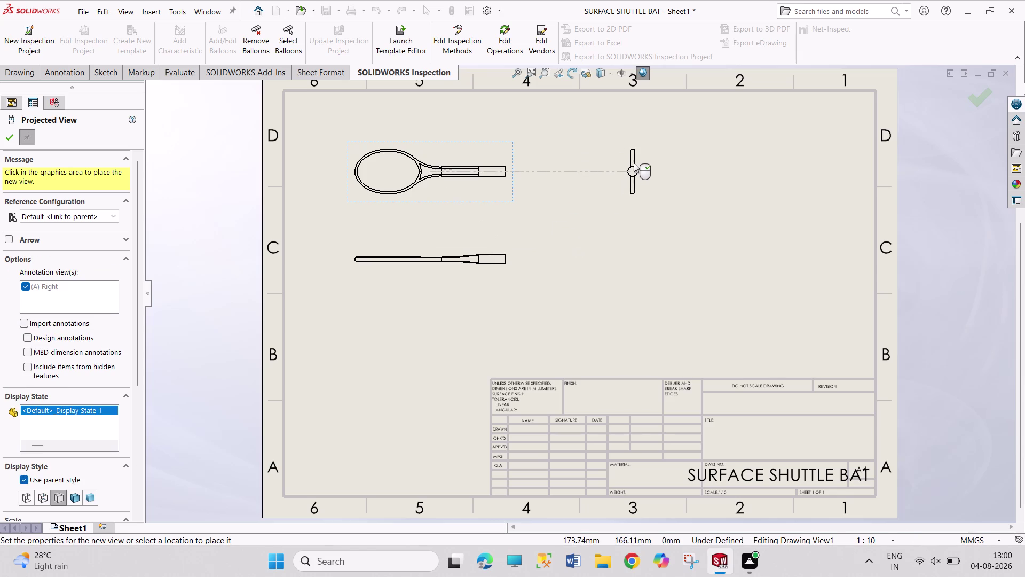
key(Escape)
key(Escape)
key(Escape)
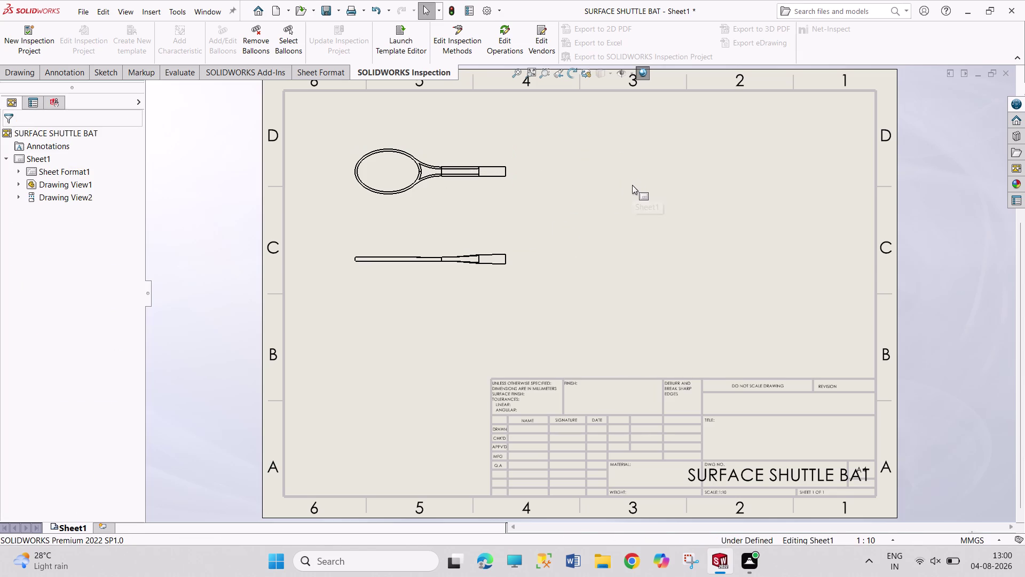
click(412, 204)
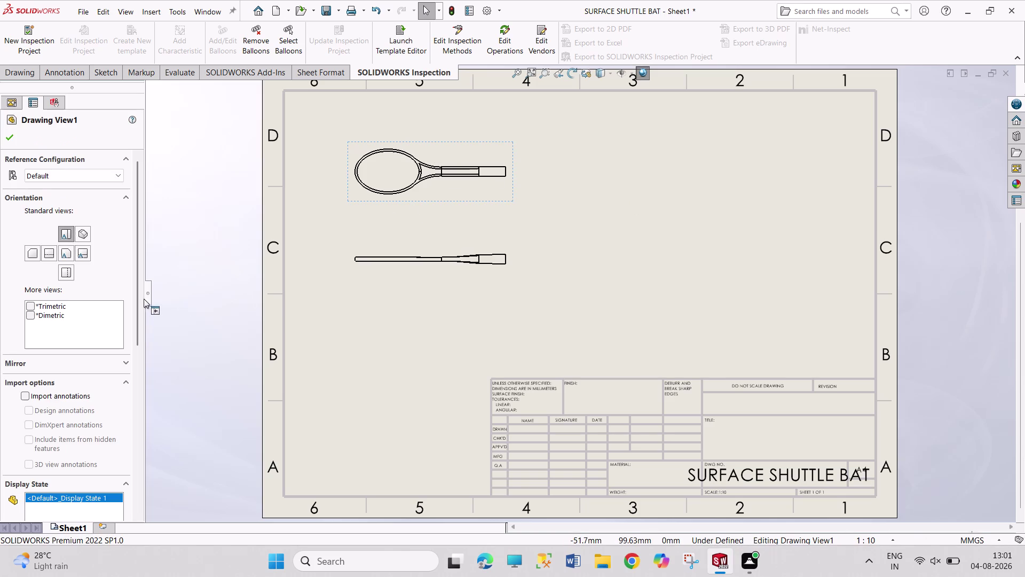
Give the top view a custom scale of 1:8.
drag(137, 293, 117, 465)
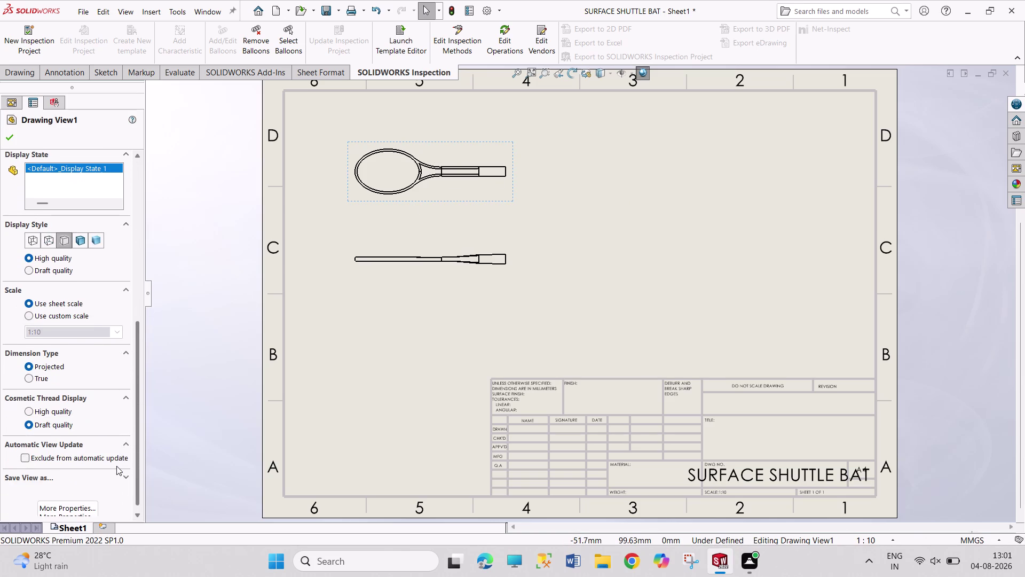
drag(116, 464, 114, 476)
click(73, 317)
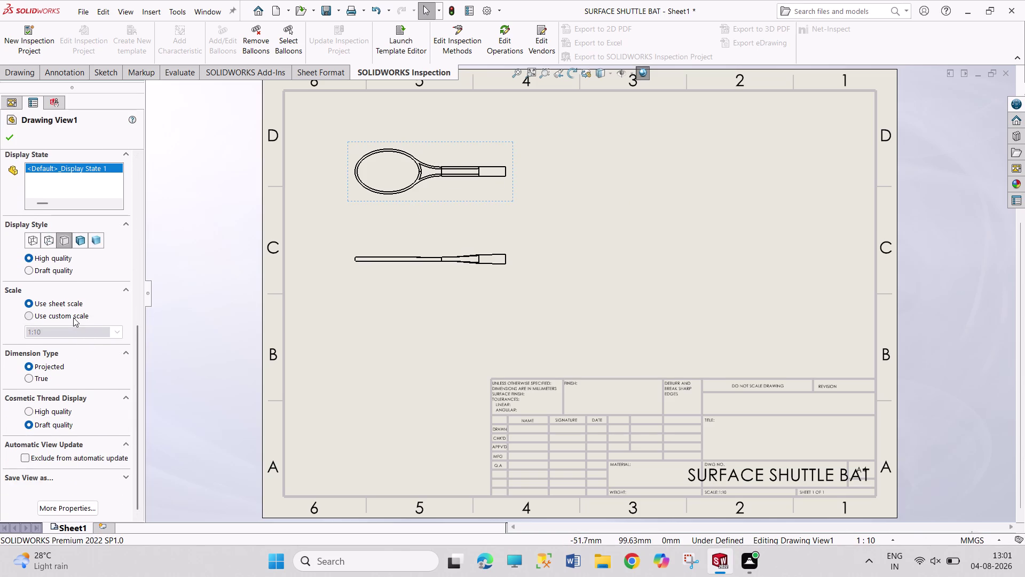
click(118, 332)
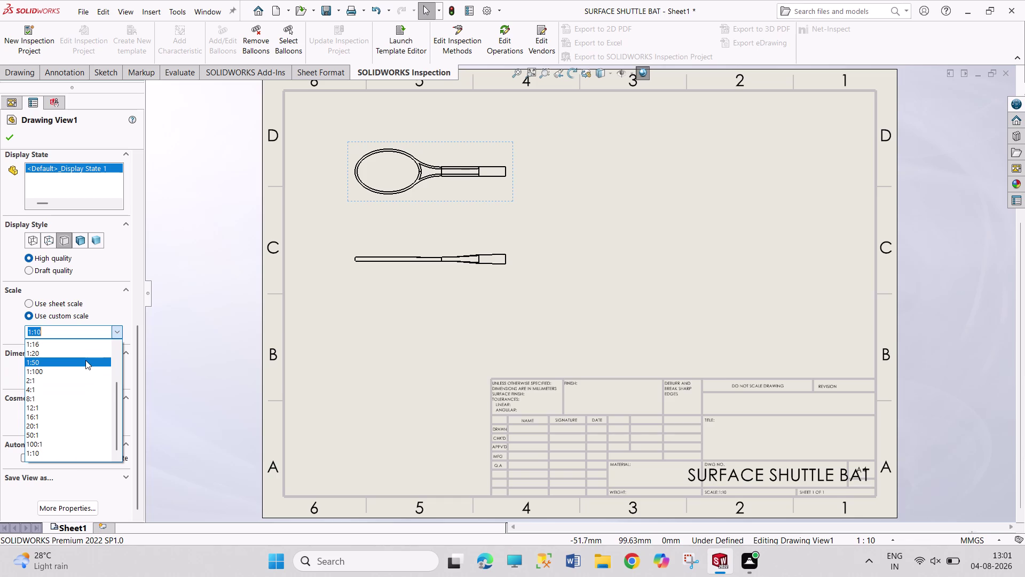
scroll(up, 3)
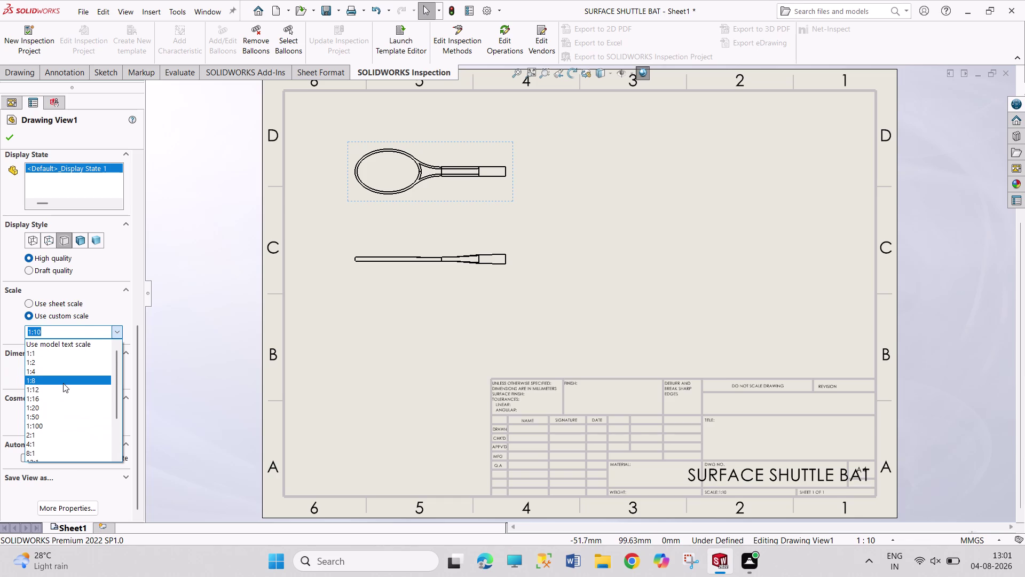
click(64, 370)
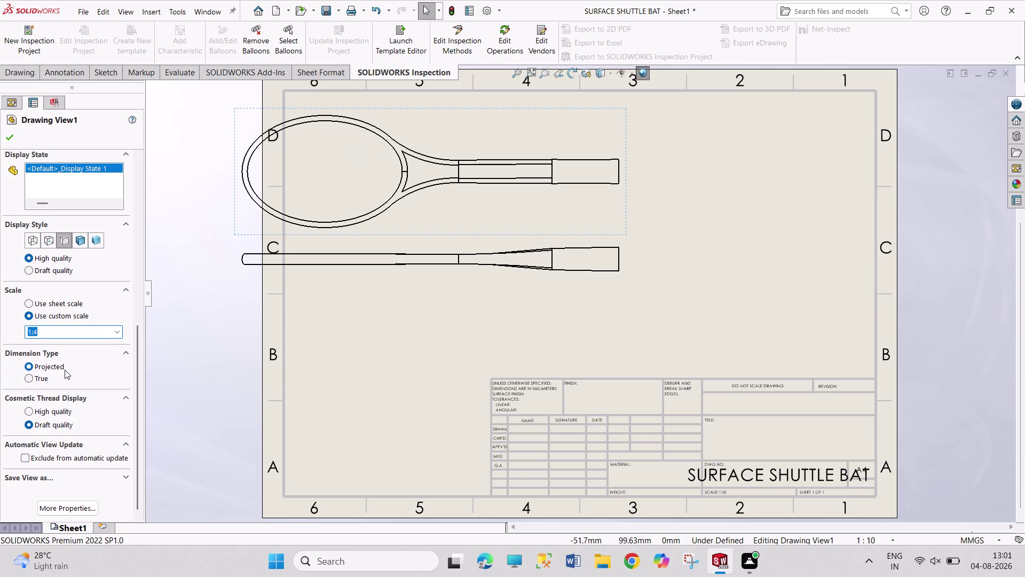
click(10, 139)
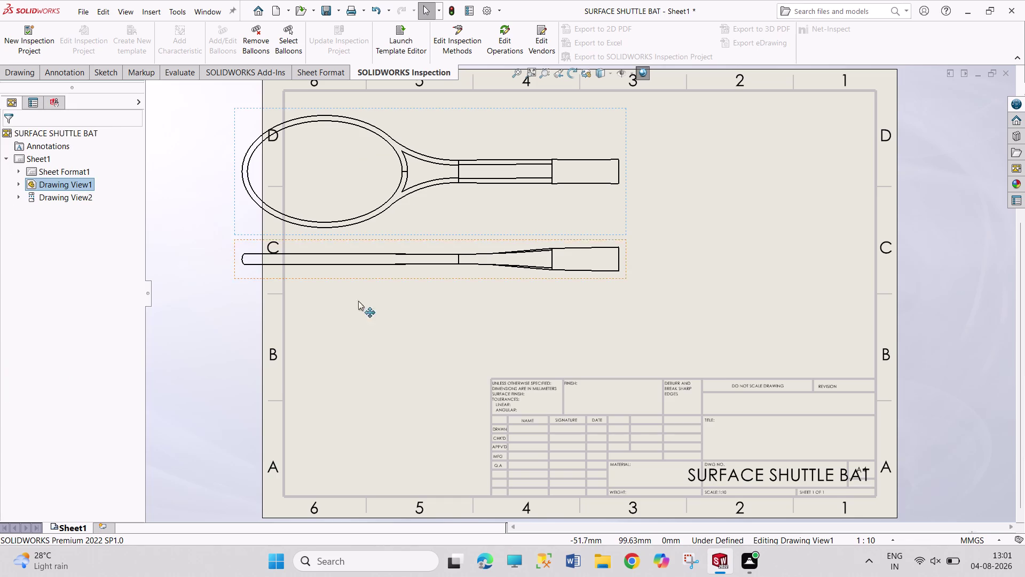
Move the top view right toward the sheet centre and the front view lower.
drag(627, 217, 636, 220)
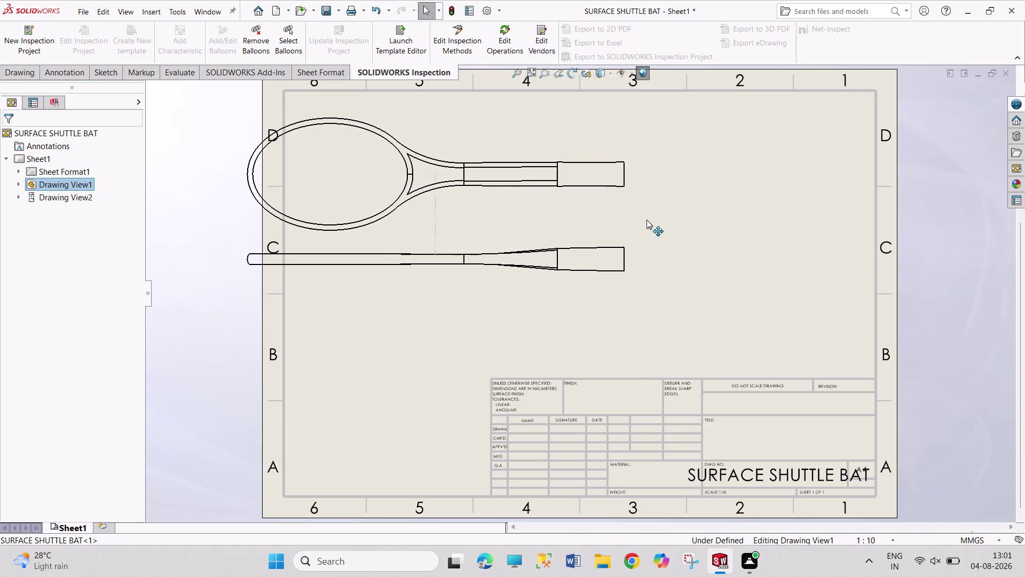
drag(636, 220, 693, 211)
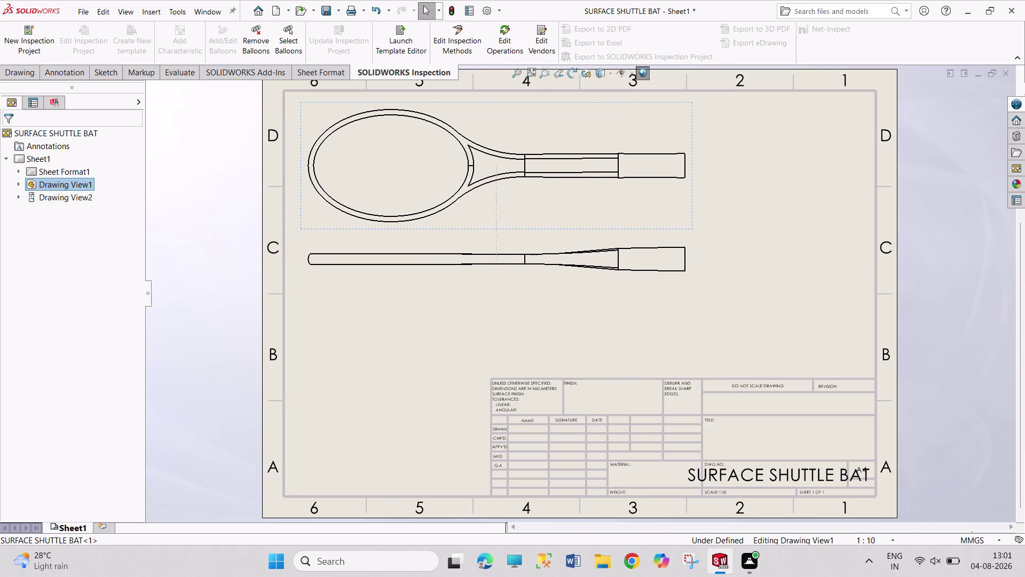
drag(647, 280, 647, 293)
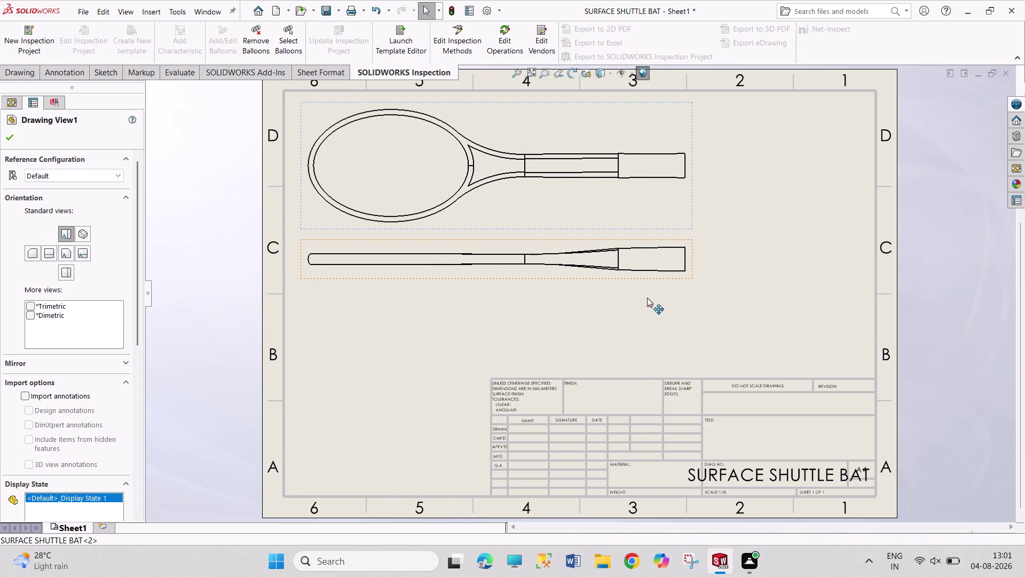
drag(648, 294, 644, 325)
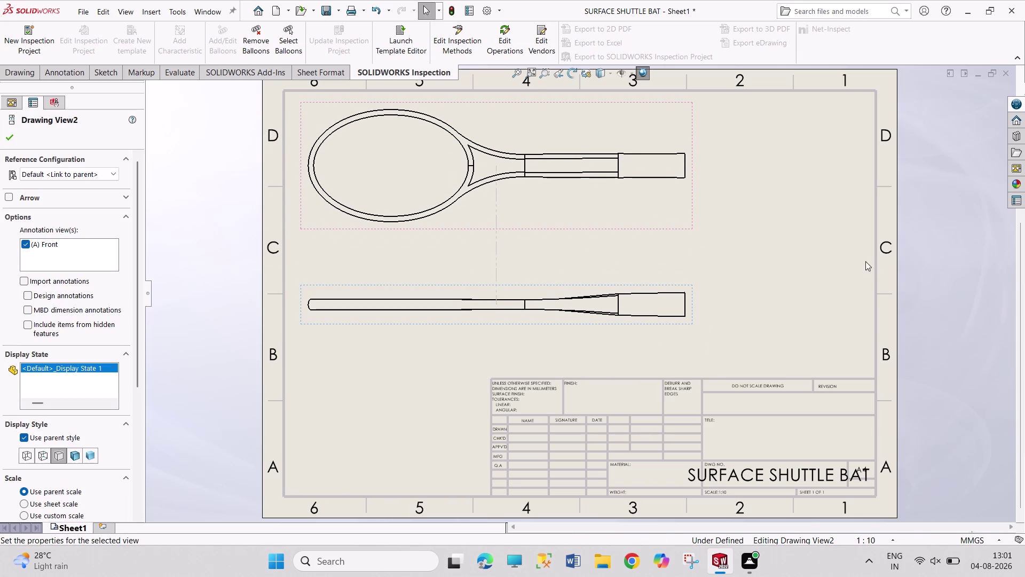
click(924, 279)
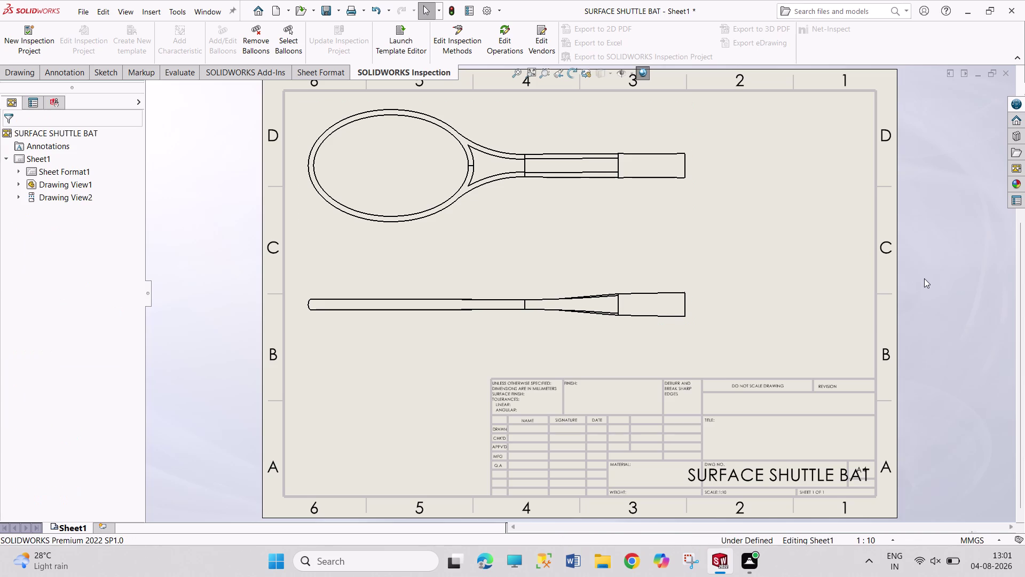
right_click(486, 217)
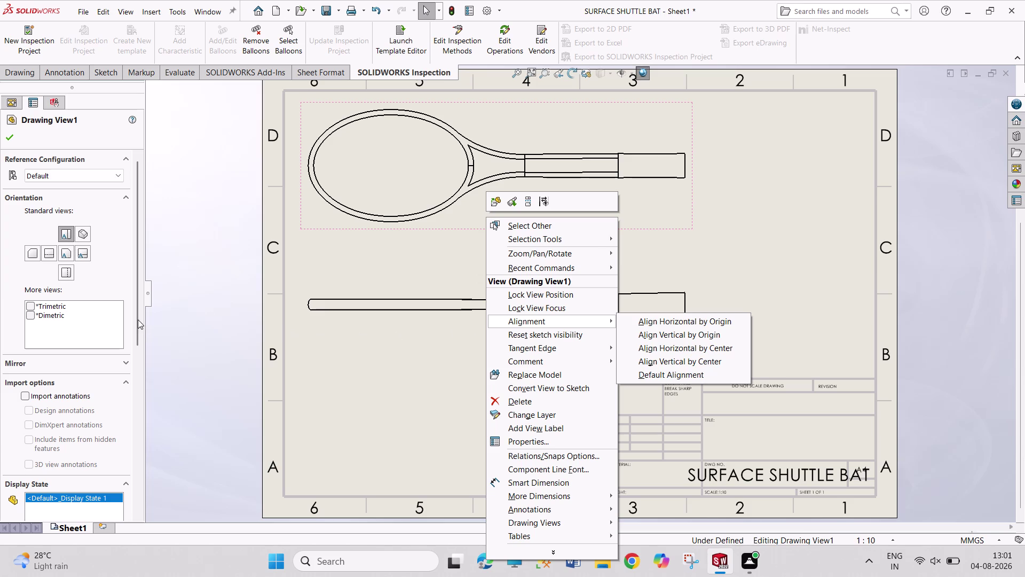
Reduce the top view's custom scale by editing the ratio's last digit to 6.
drag(136, 320, 131, 341)
drag(138, 331, 137, 362)
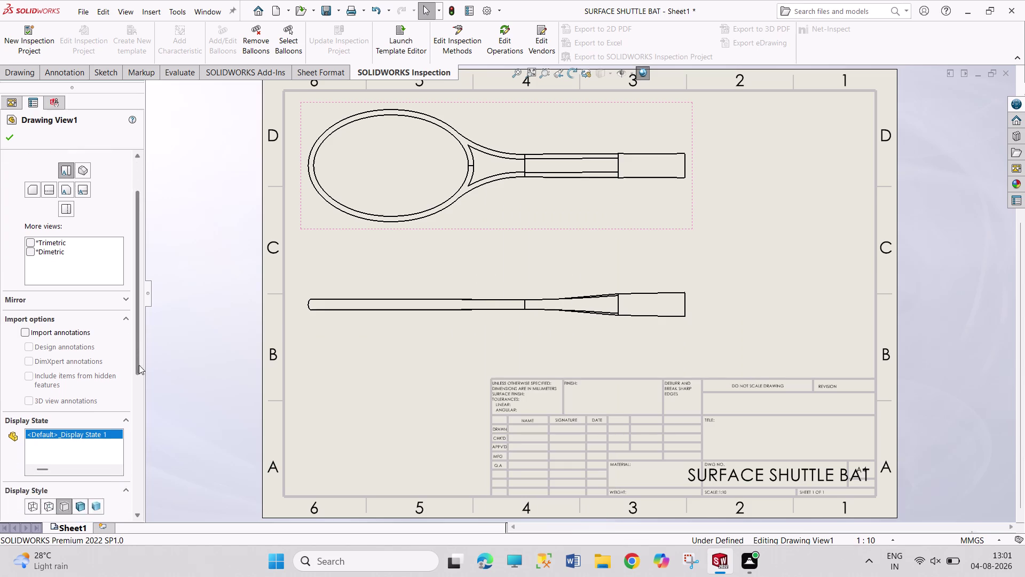
drag(137, 362, 145, 448)
click(116, 426)
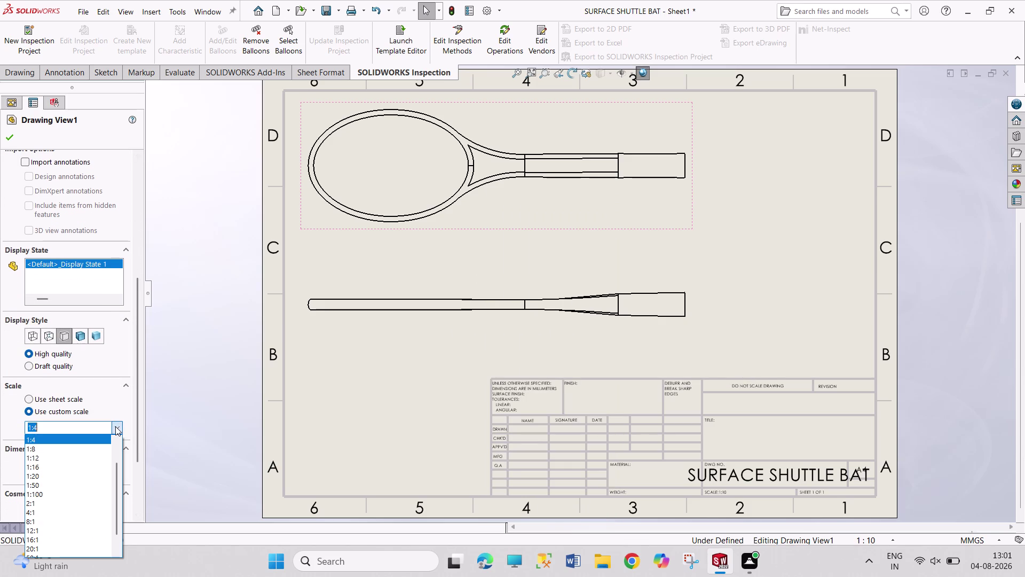
click(67, 423)
click(67, 423)
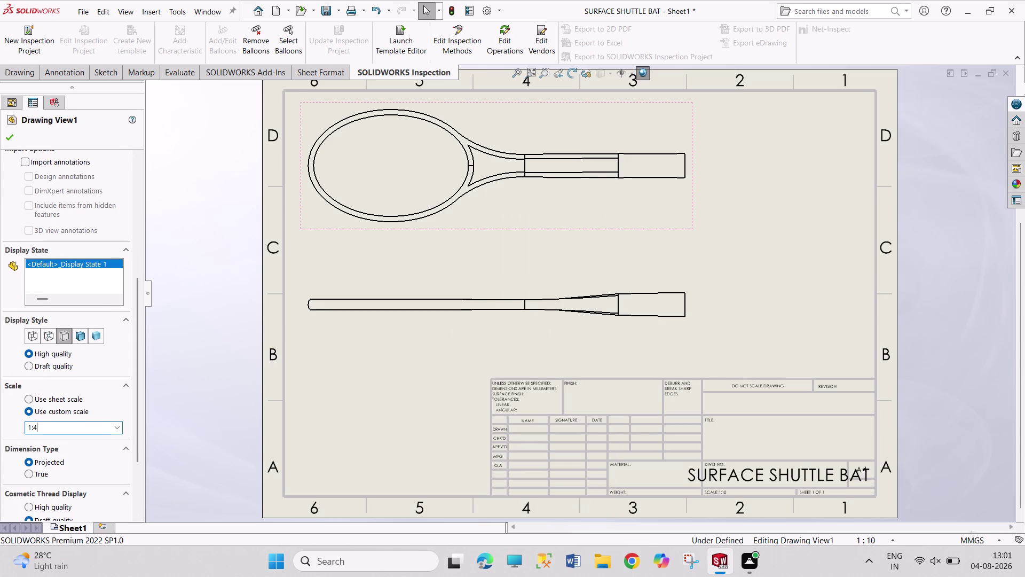
key(BackSpace)
key(6)
key(Return)
click(13, 135)
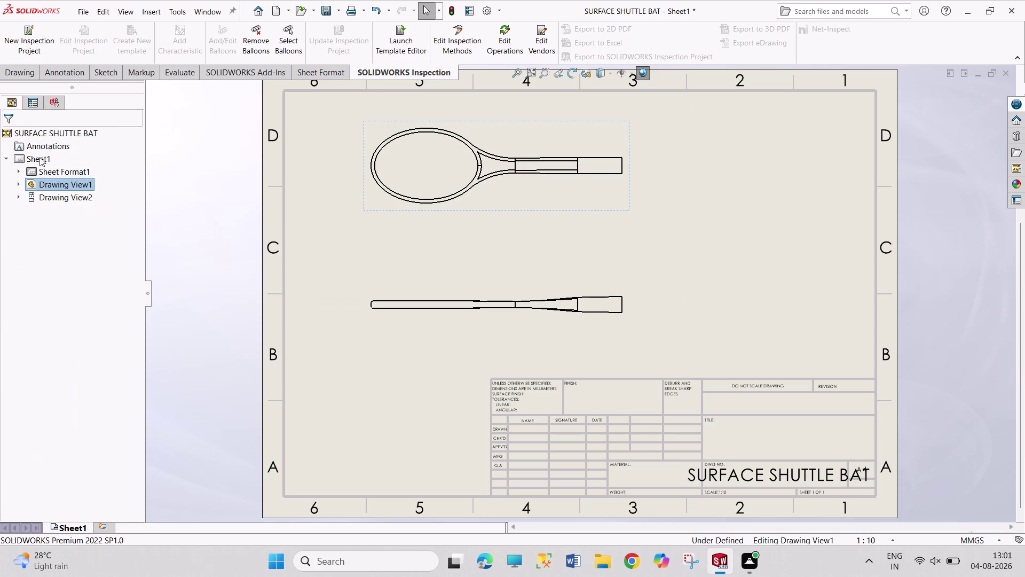
Shift the top and front views further left on the sheet.
drag(631, 315, 630, 324)
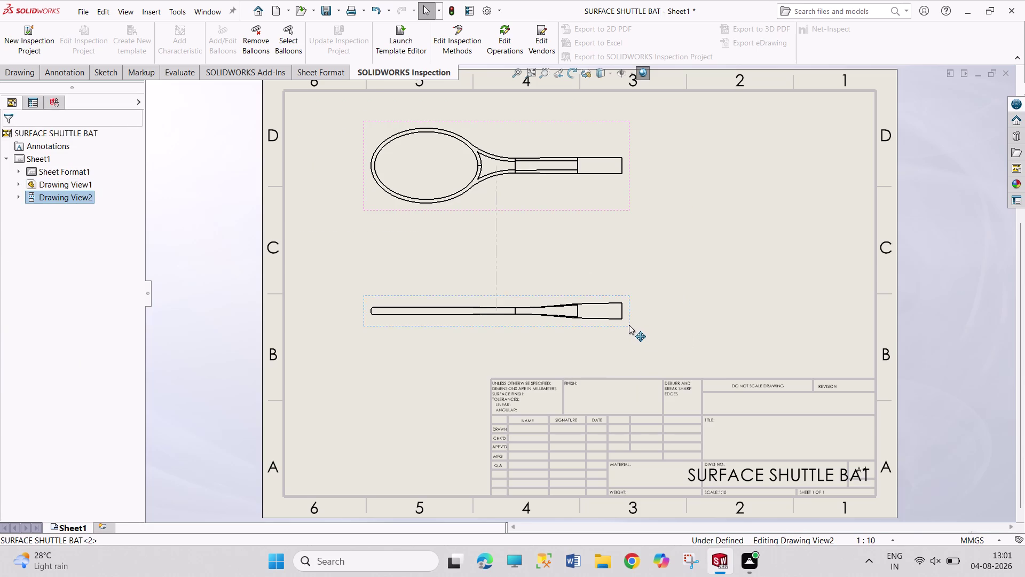
drag(629, 324, 629, 325)
click(179, 249)
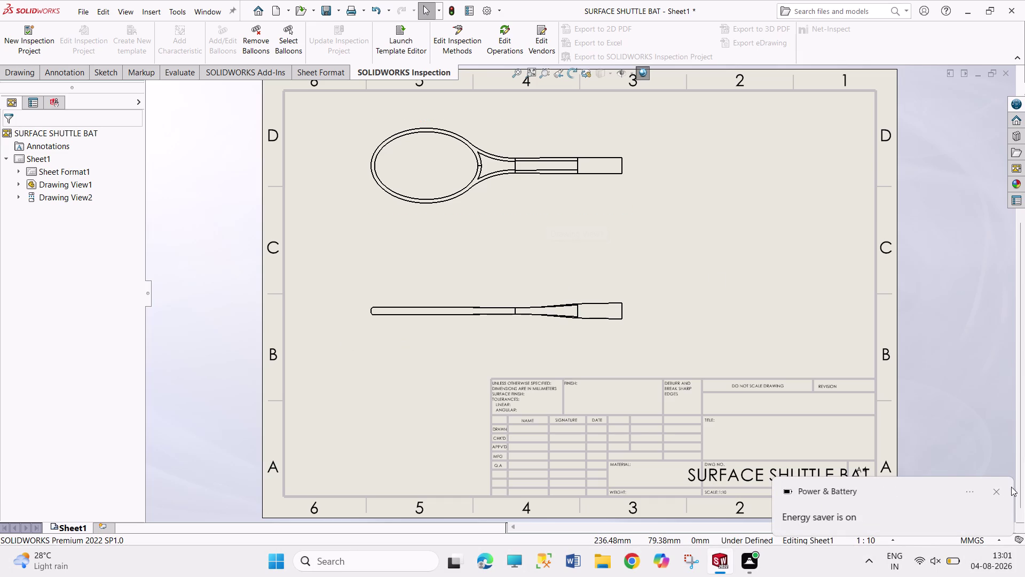
click(997, 493)
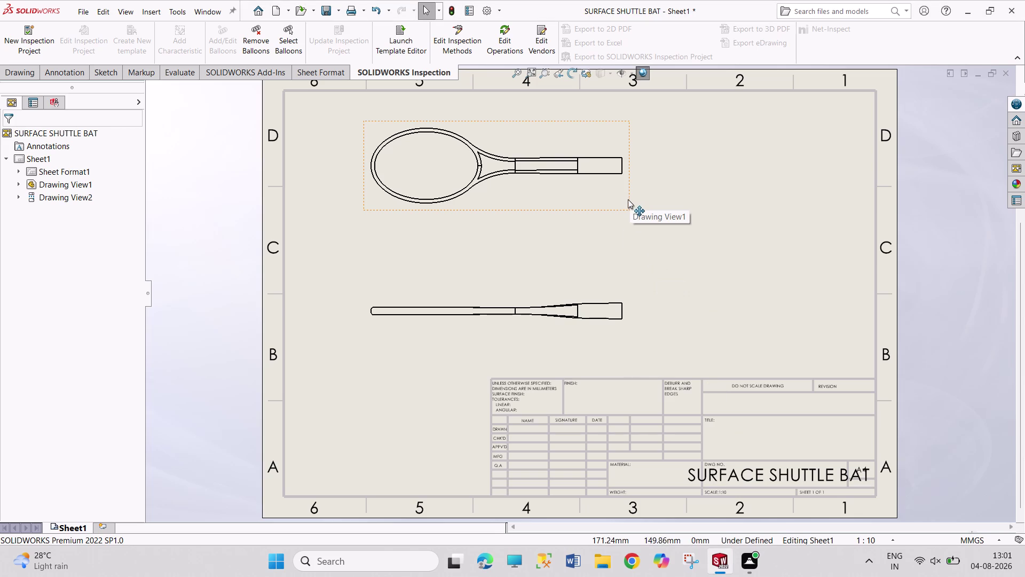
drag(628, 199, 577, 194)
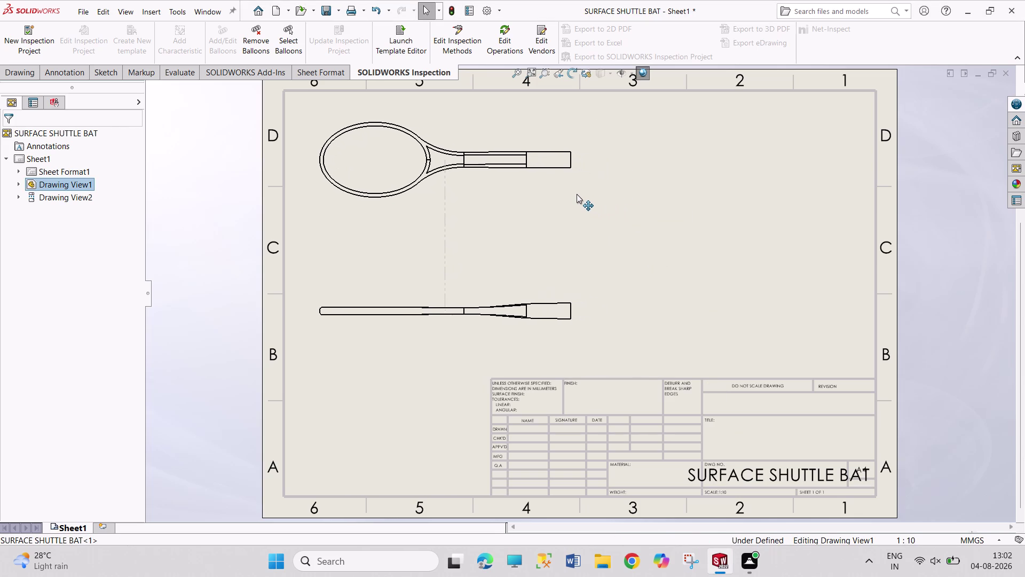
drag(577, 194, 574, 184)
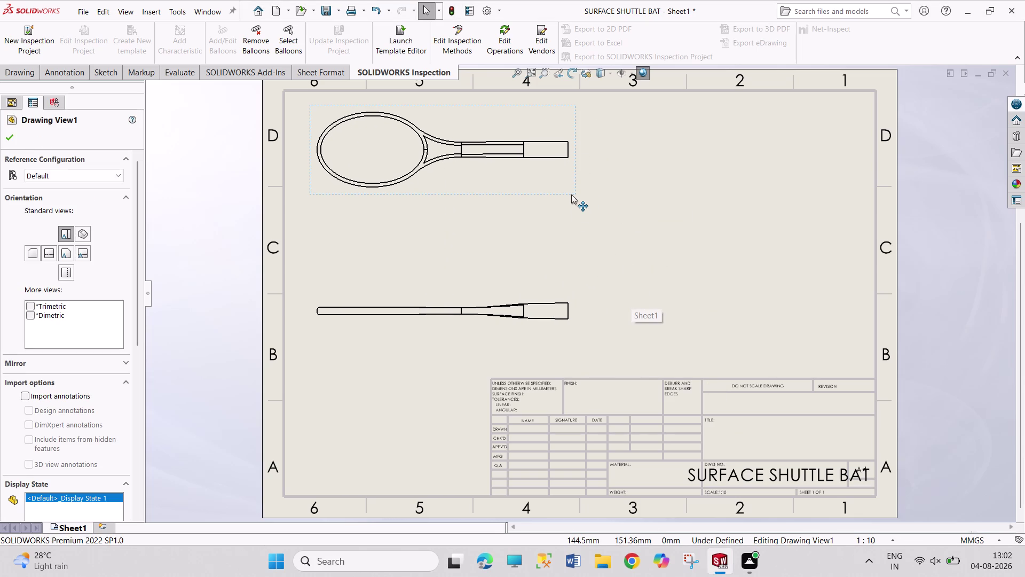
drag(571, 194, 576, 207)
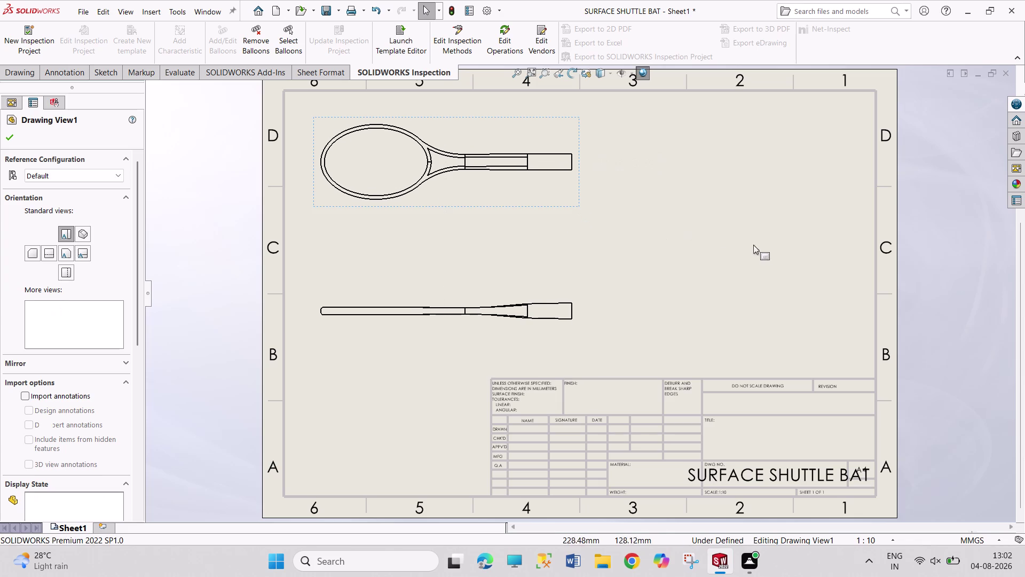
click(937, 244)
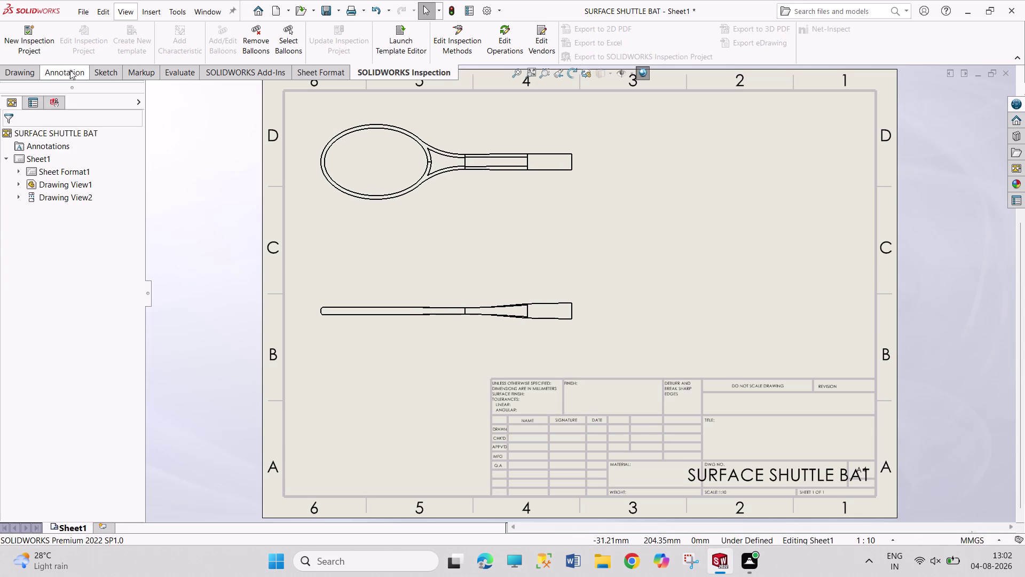
click(21, 75)
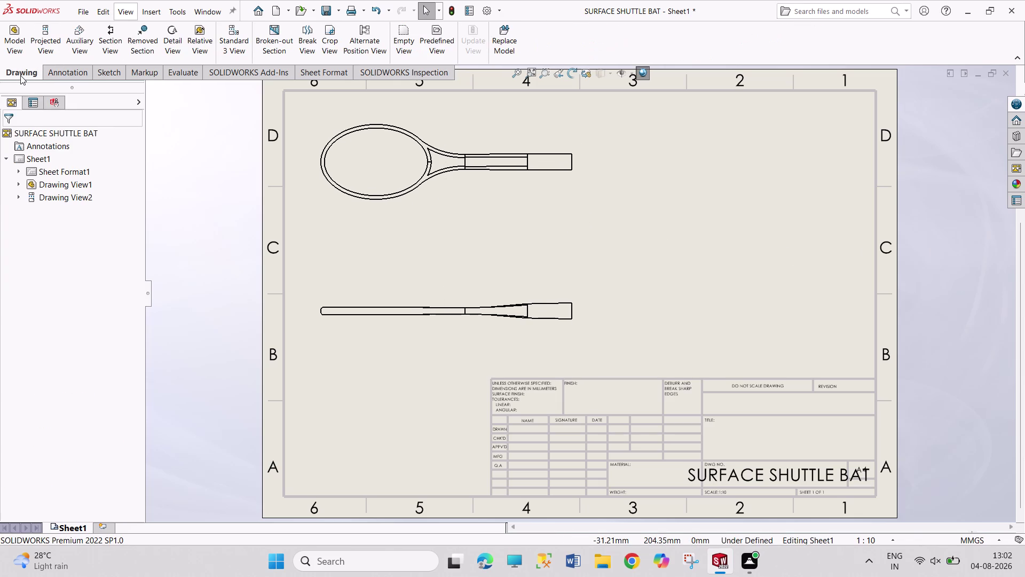
click(111, 46)
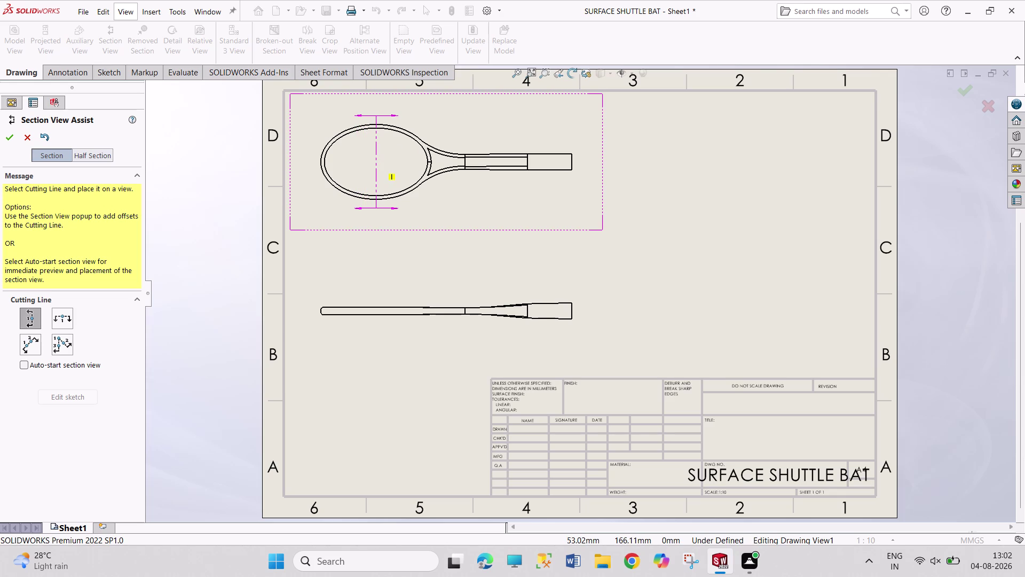
Cut section A-A vertically through the bat head and place it right of the top view.
click(373, 124)
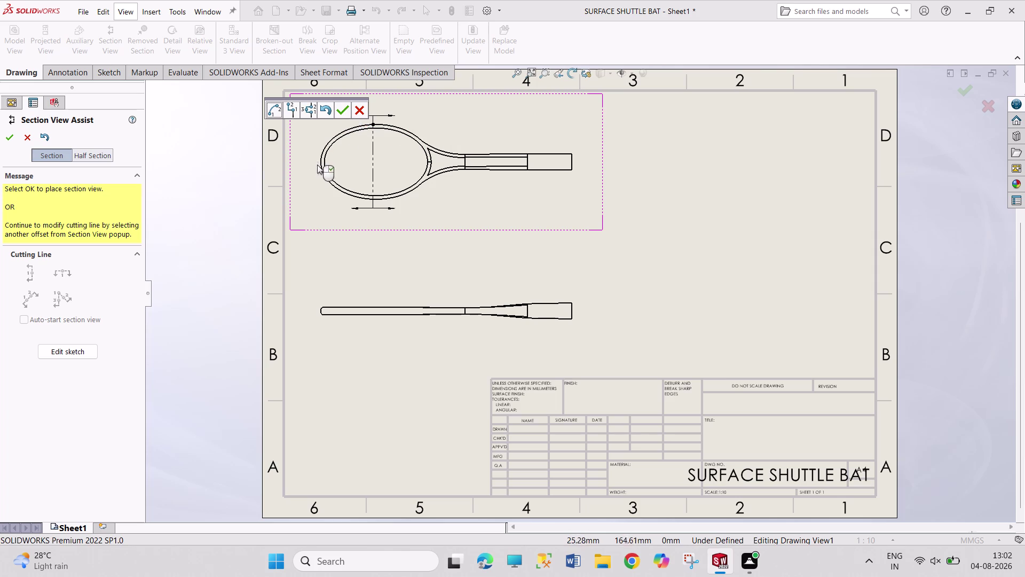
click(341, 110)
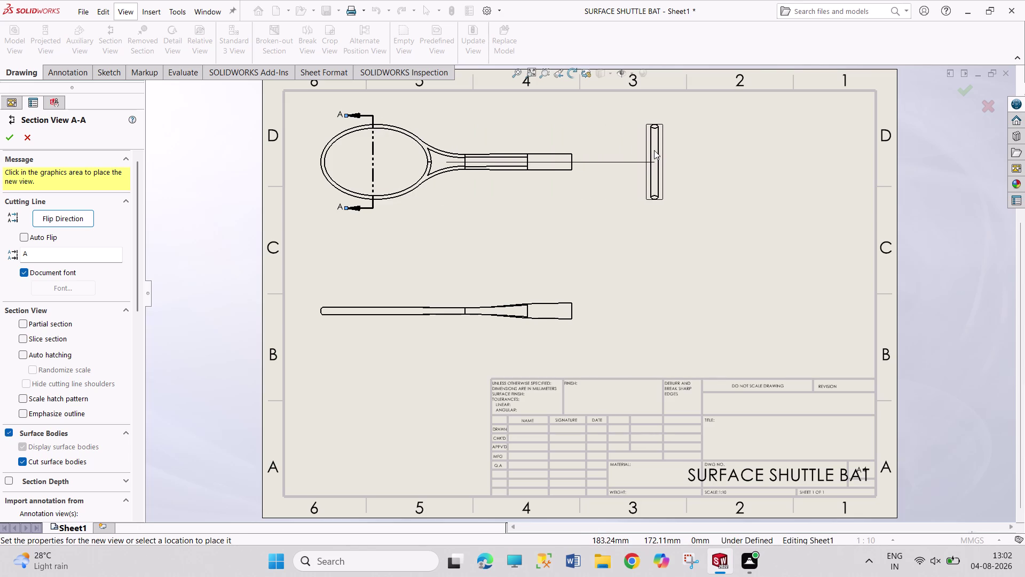
click(654, 150)
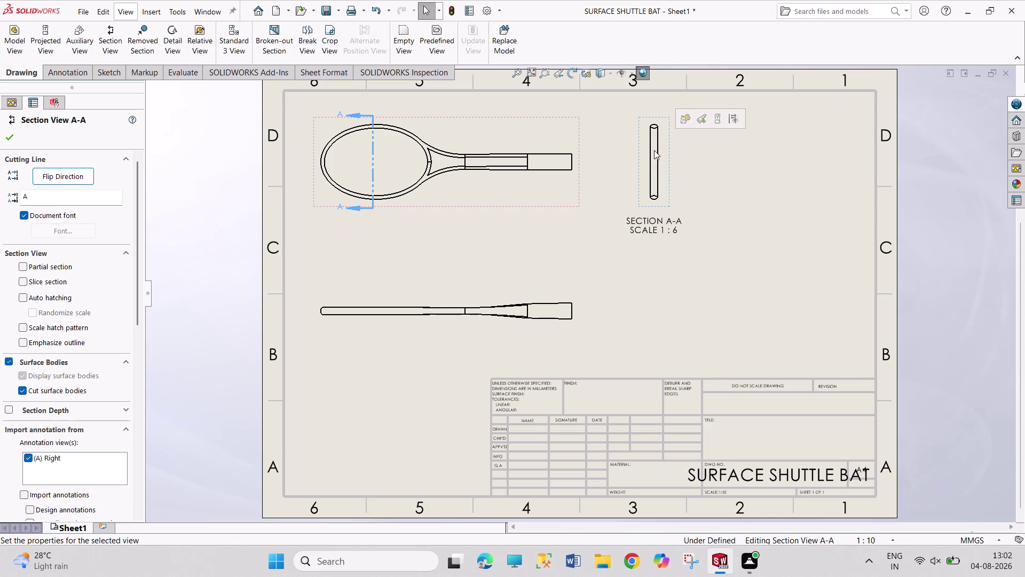
click(13, 137)
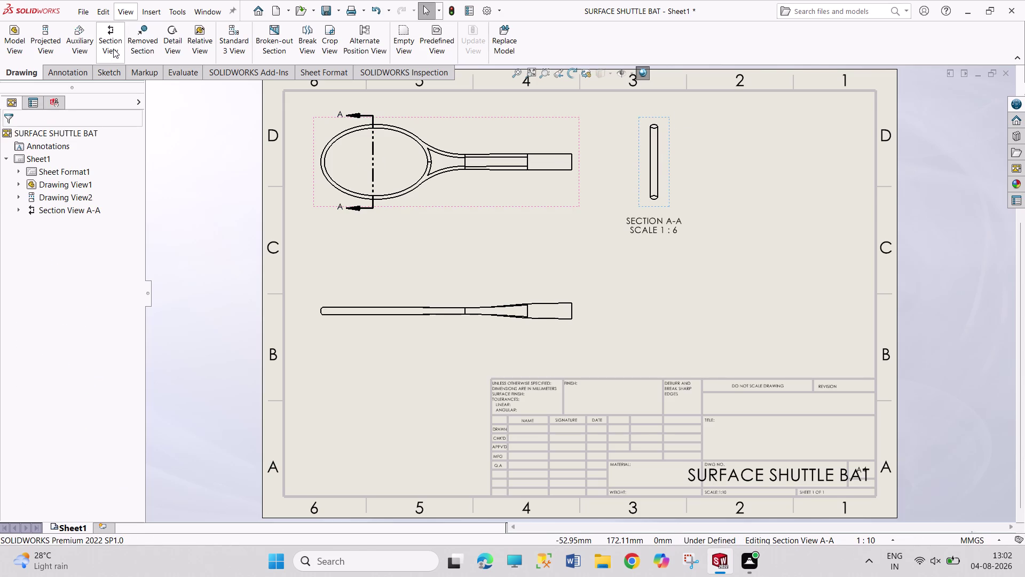
click(113, 48)
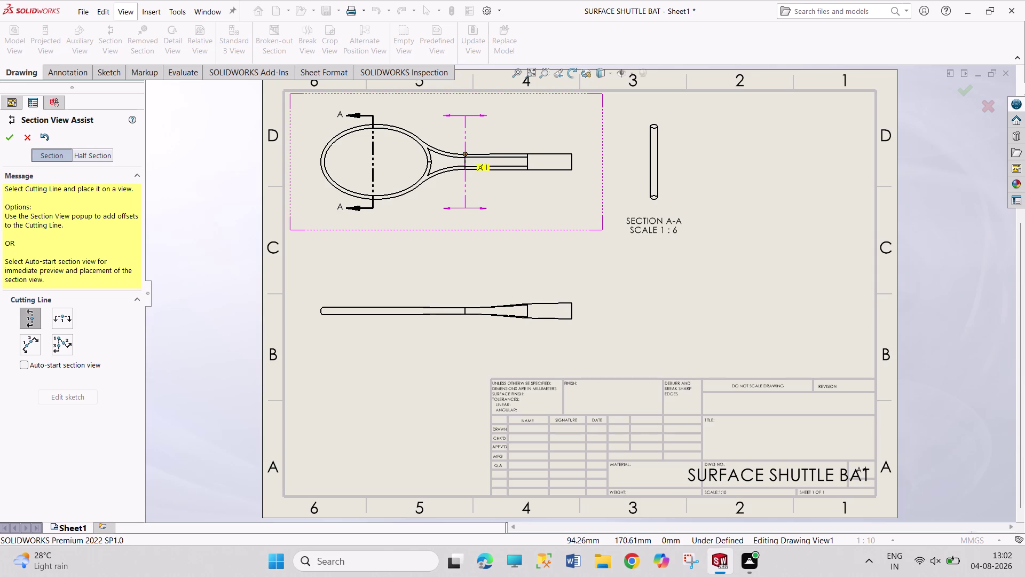
Cut section B-B through the throat, accept the warning, and place it beside A-A.
click(465, 153)
click(548, 139)
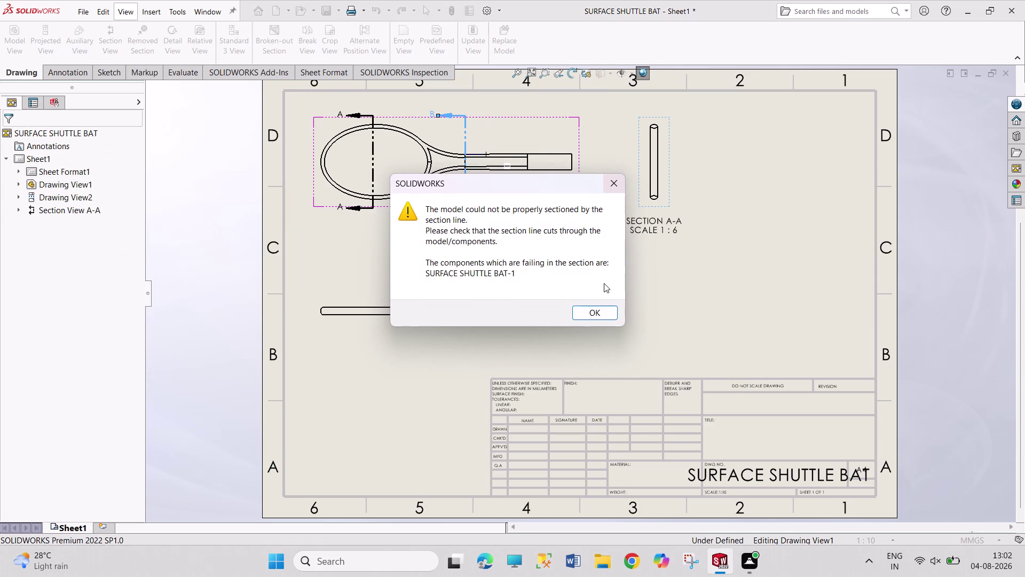
click(603, 313)
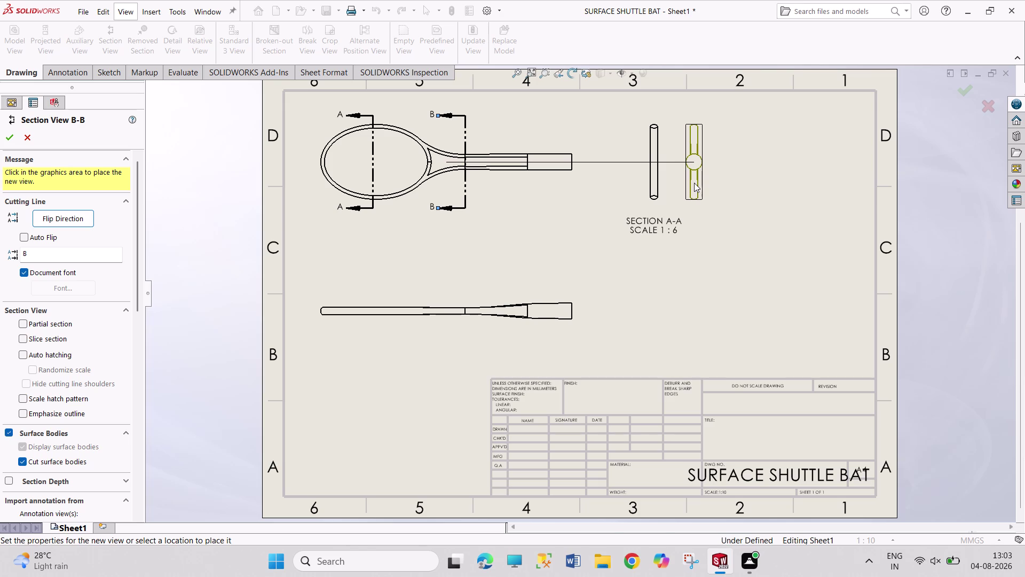
click(724, 174)
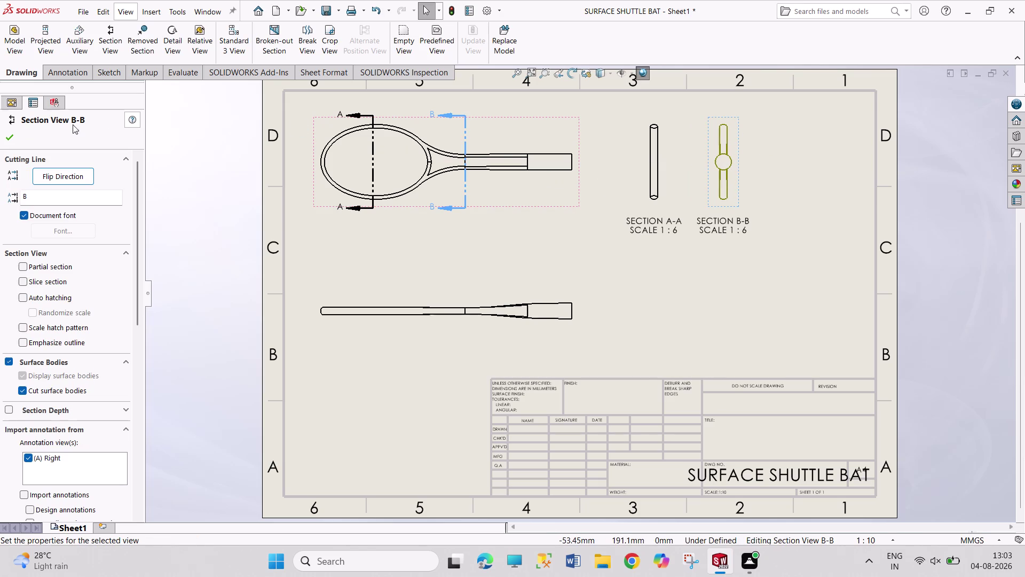
click(8, 137)
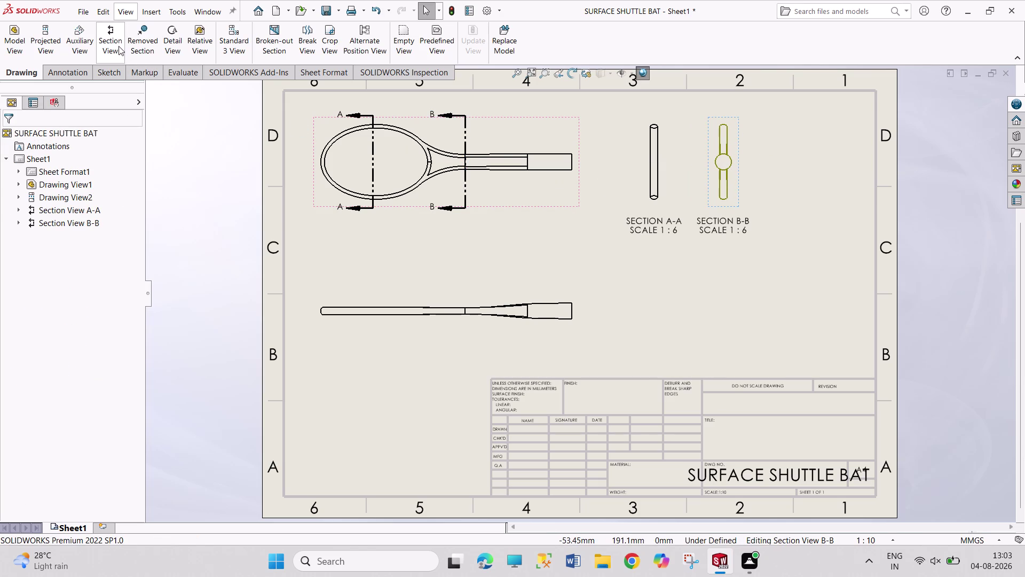
click(117, 45)
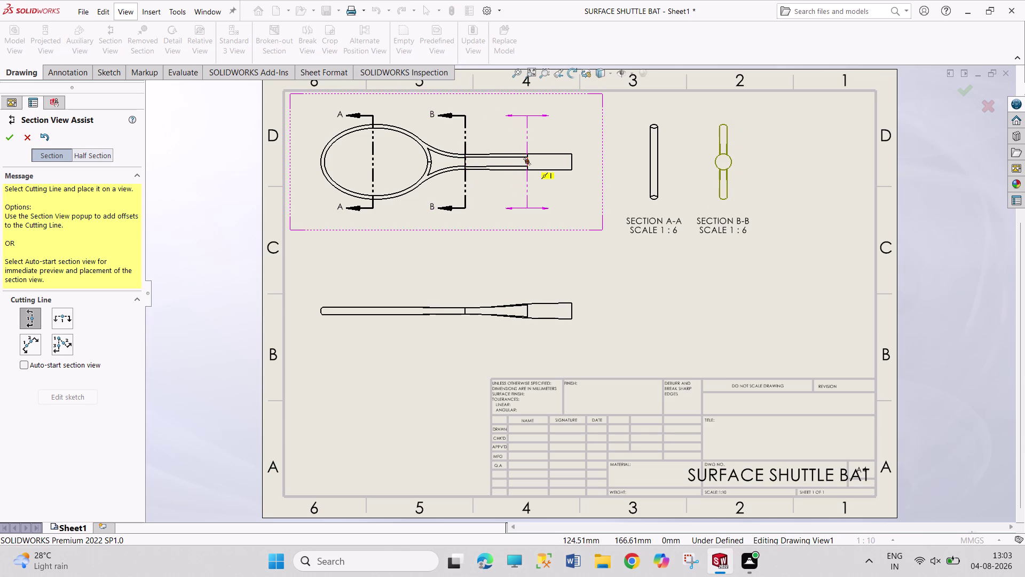
Cut section C-C across the handle and place it beside section B-B.
click(528, 152)
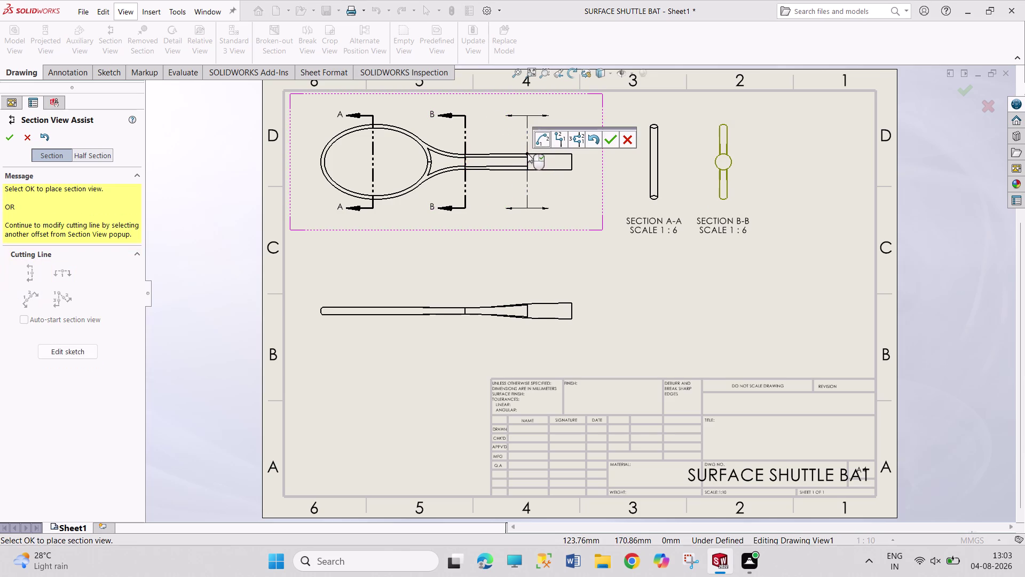
click(608, 136)
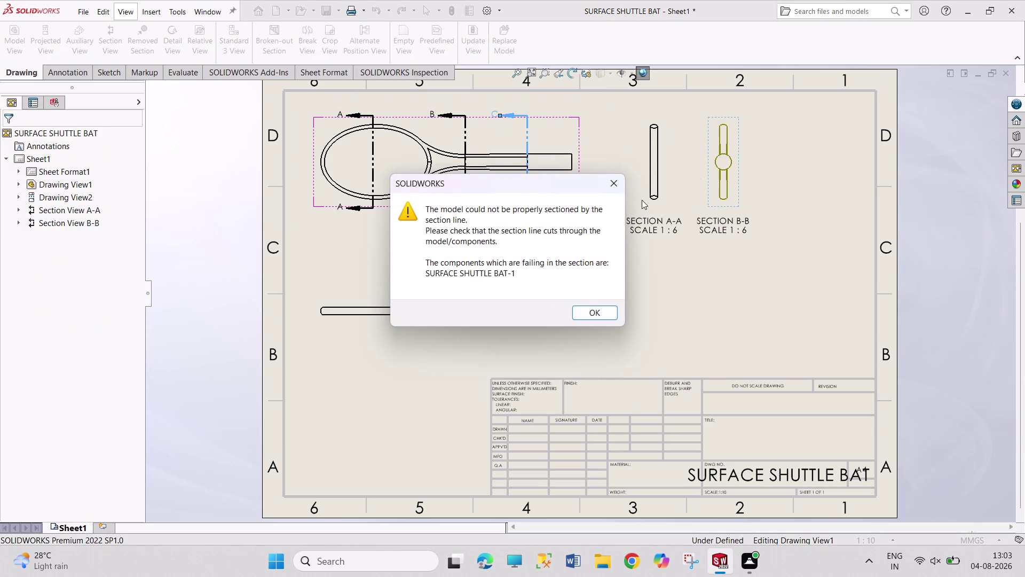
click(590, 310)
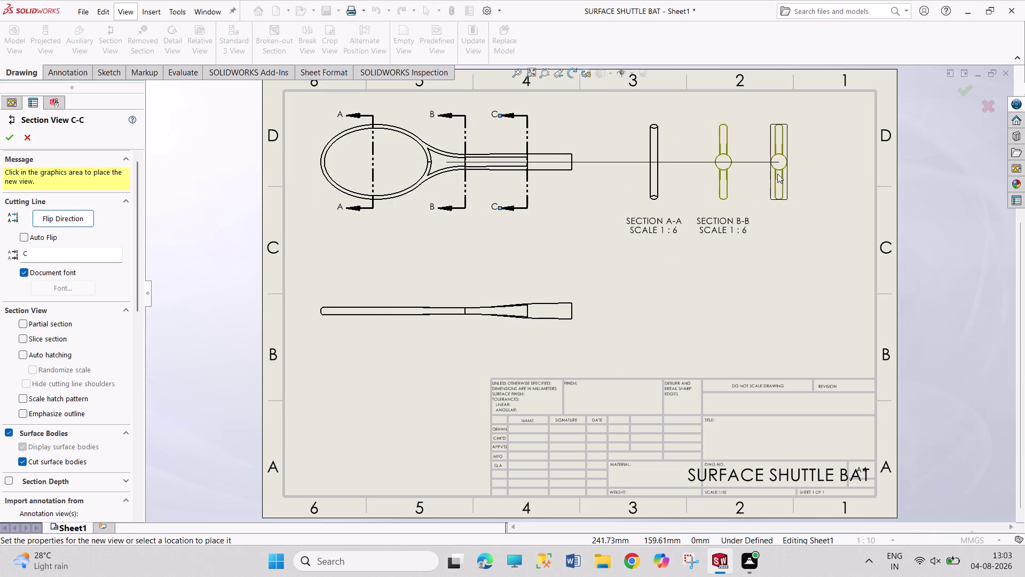
click(780, 173)
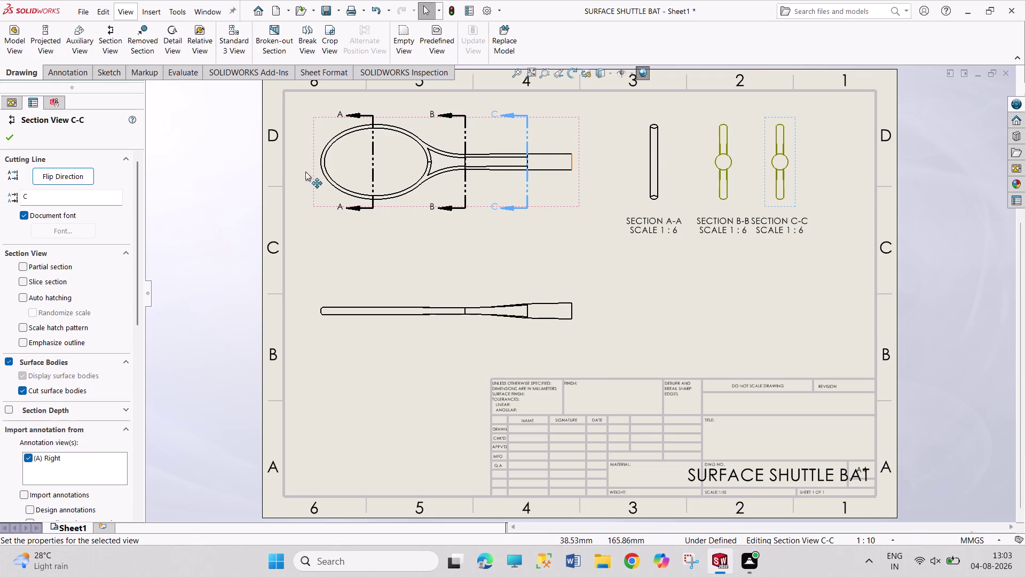
click(6, 137)
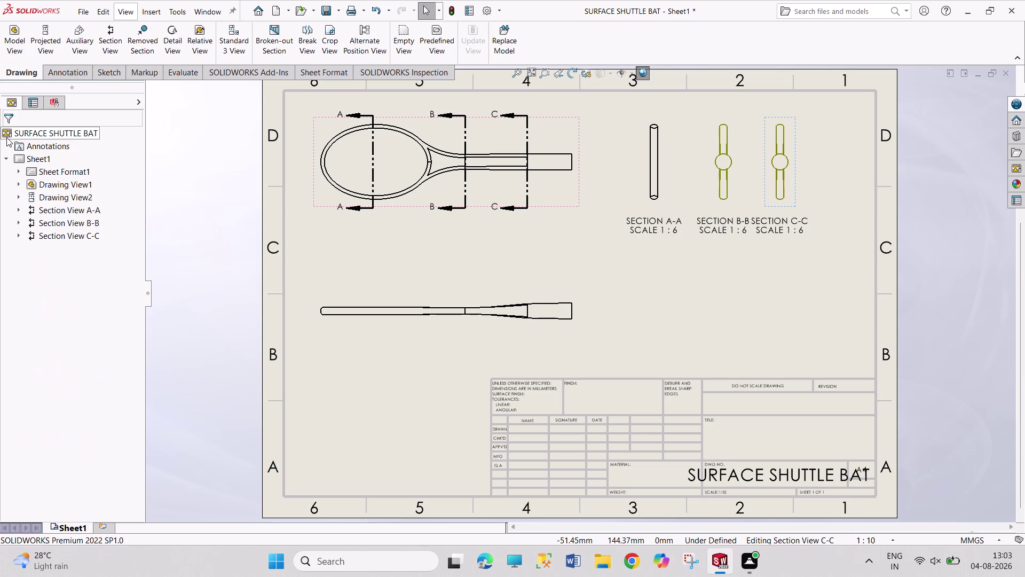
Add section D-D near the handle end, placed beside section C-C.
click(119, 46)
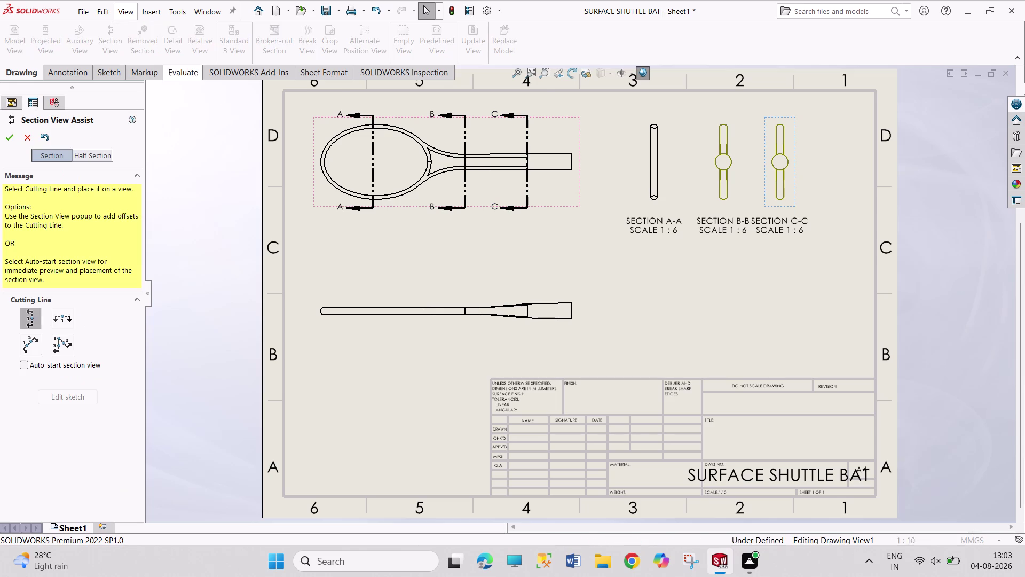
click(571, 155)
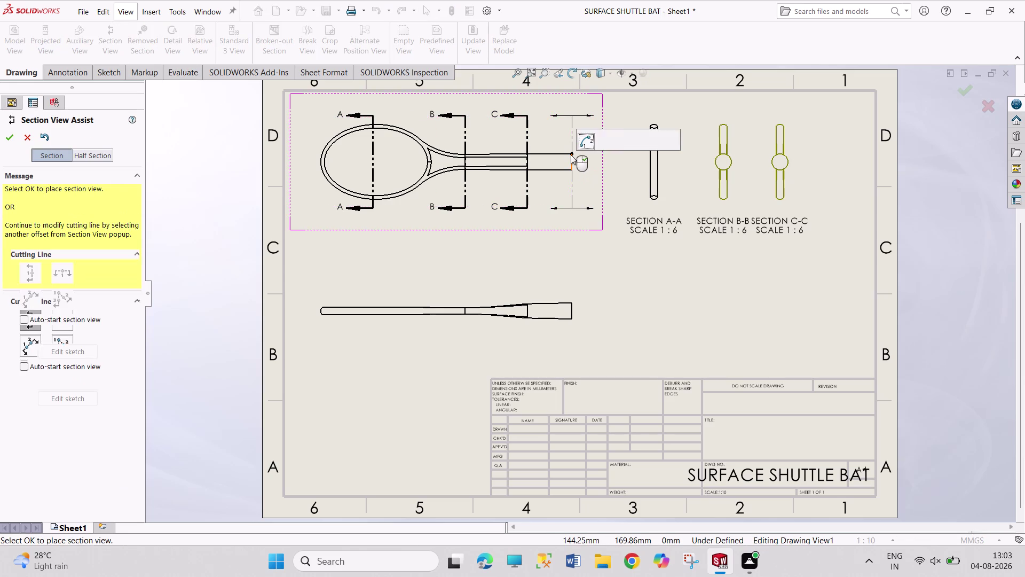
click(652, 141)
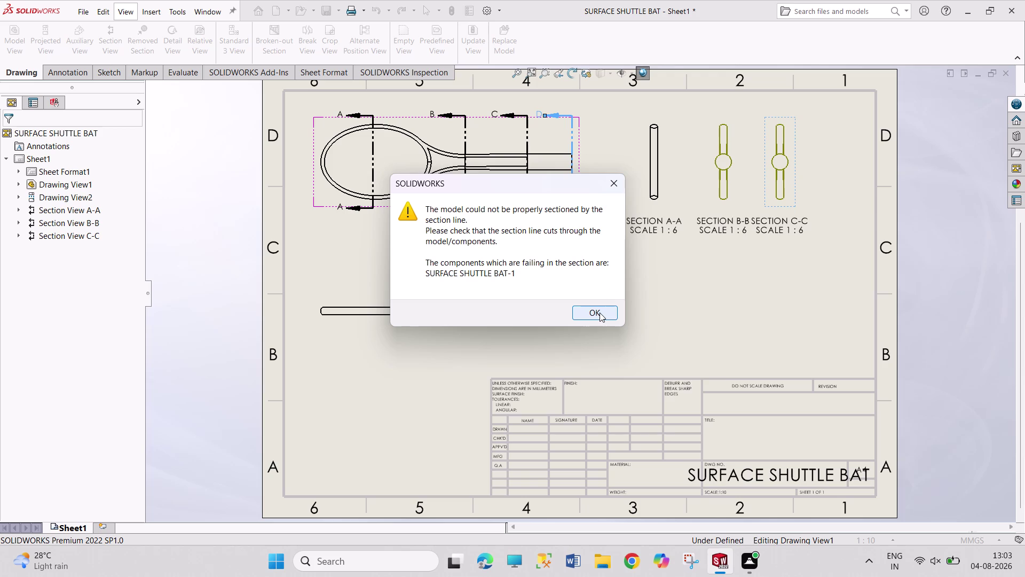
click(600, 313)
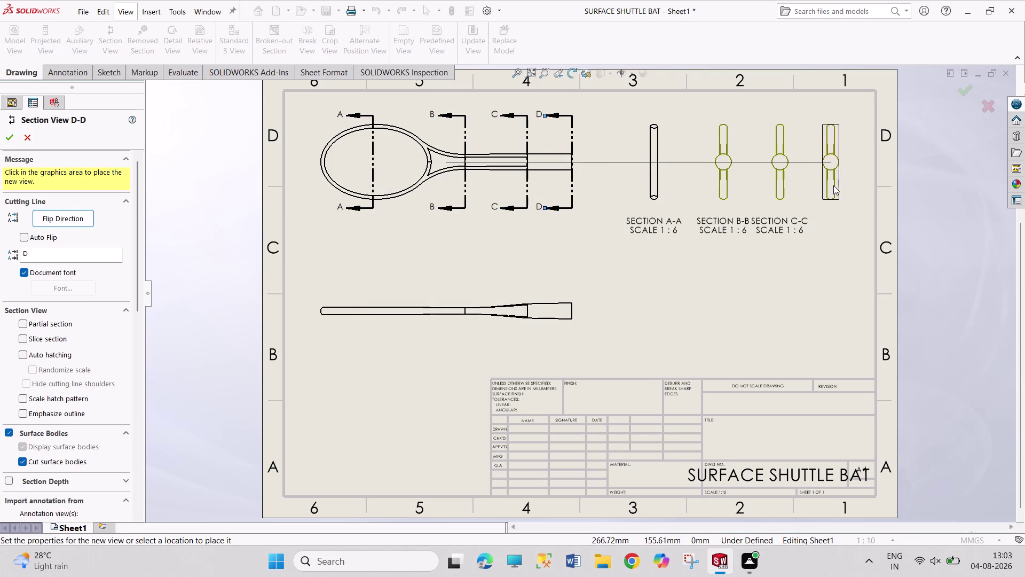
click(834, 185)
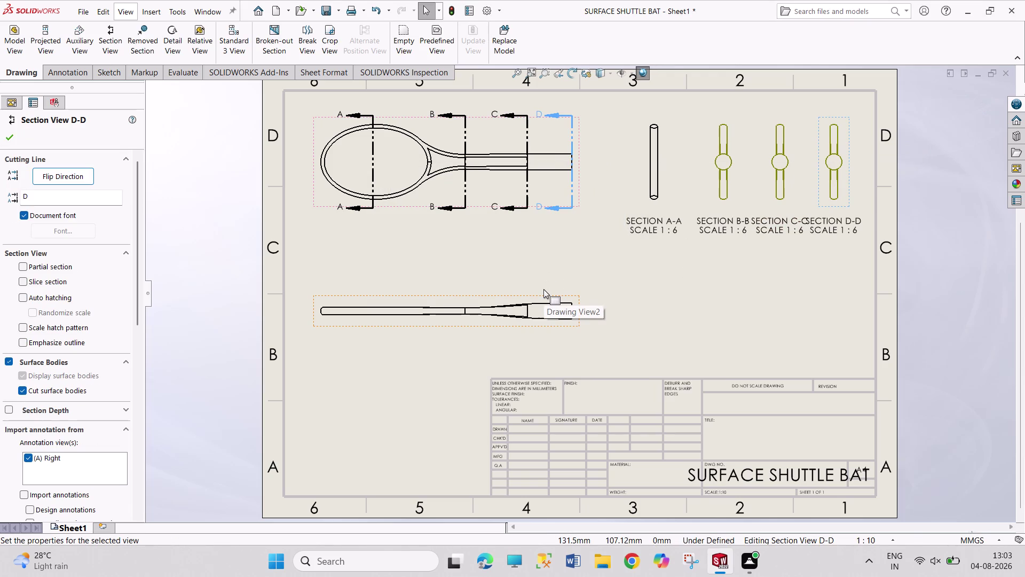
key(Escape)
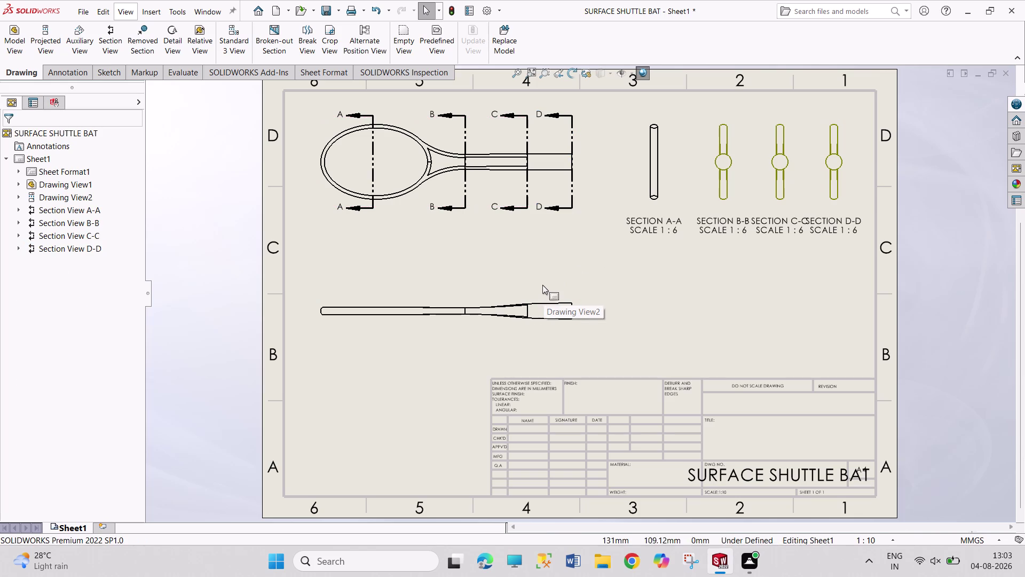
Undo sections A-A through D-D with four Ctrl+Z presses, then begin a new section view.
key(ctrl+z)
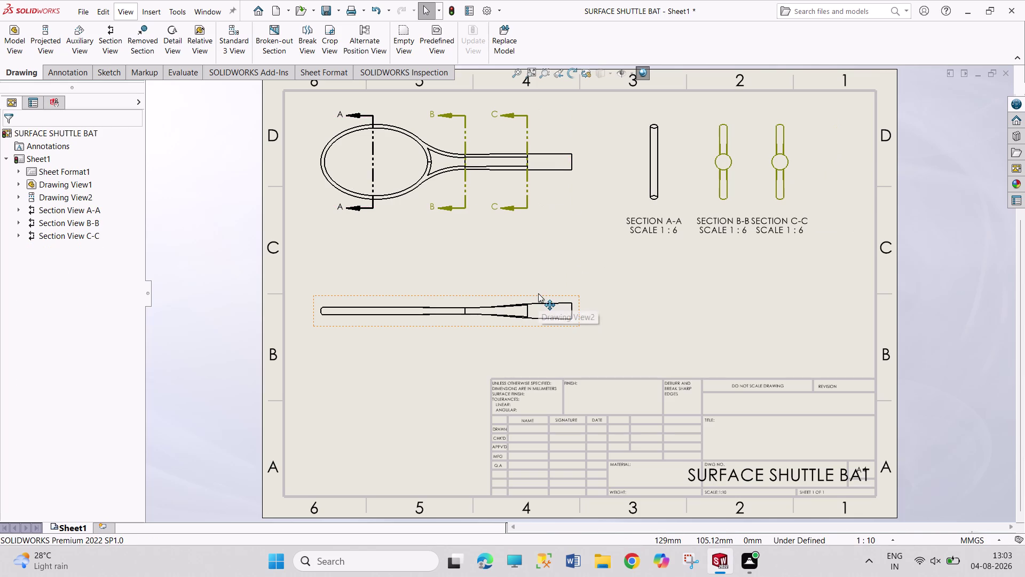
key(ctrl+z)
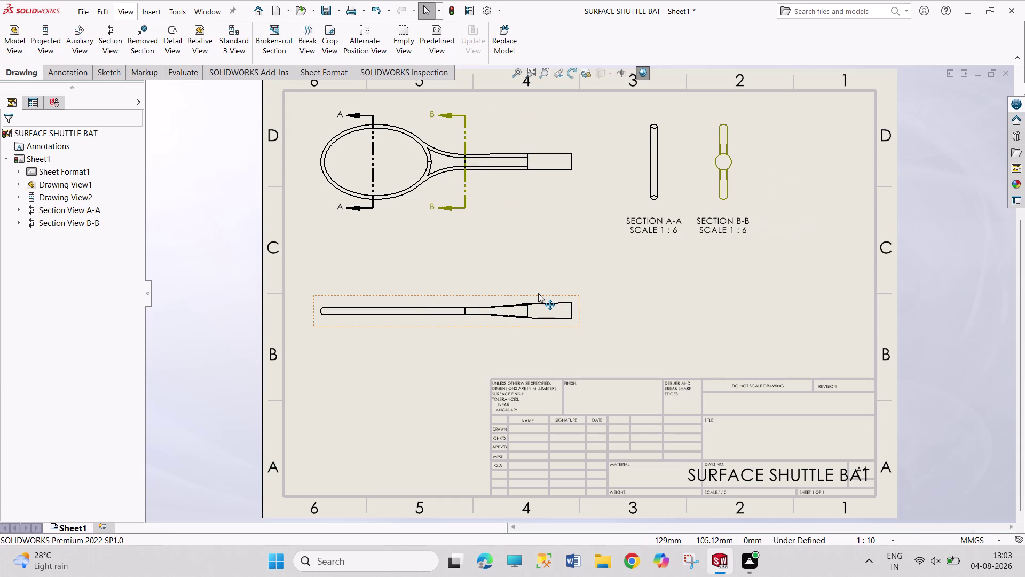
key(ctrl+z)
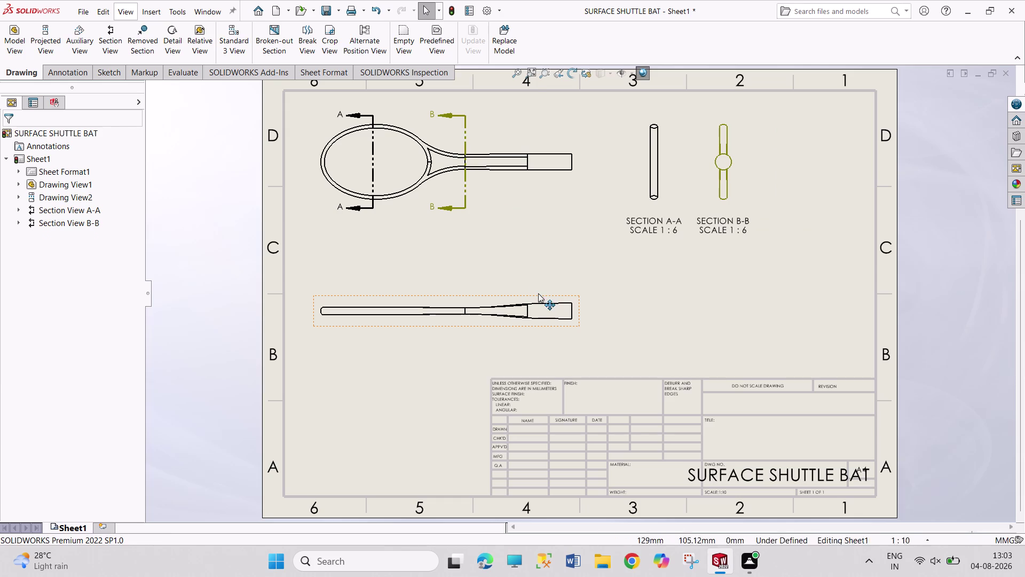
key(ctrl+z)
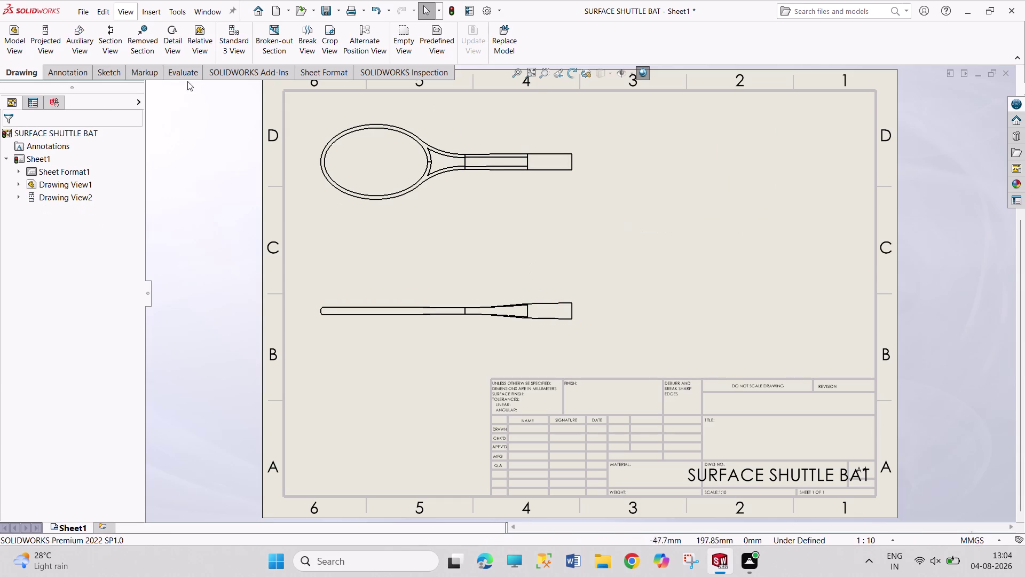
click(111, 40)
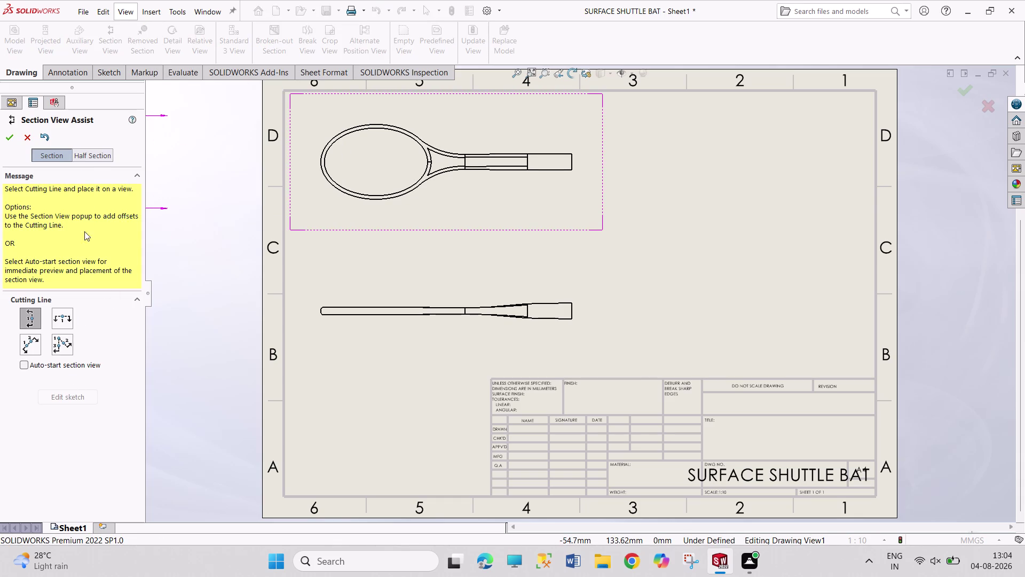
Cut full section E-E vertically through the bat head and place it right of the top view.
click(94, 159)
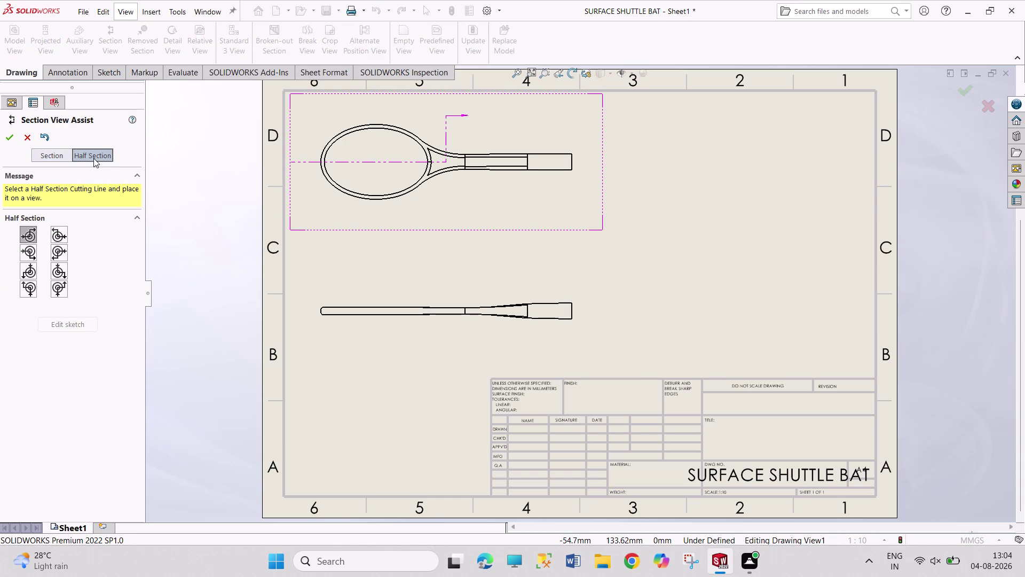
click(48, 155)
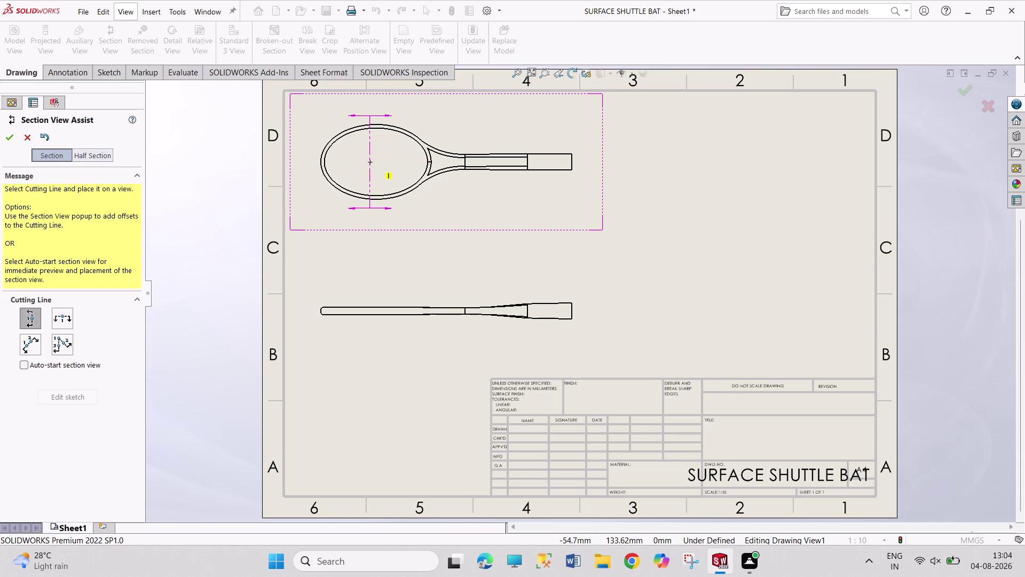
click(373, 162)
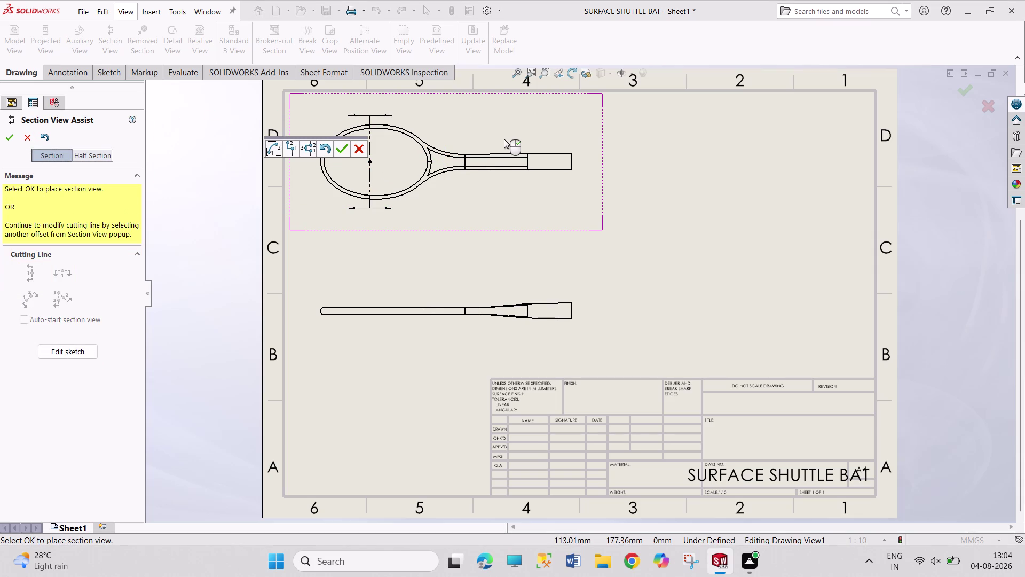
click(504, 139)
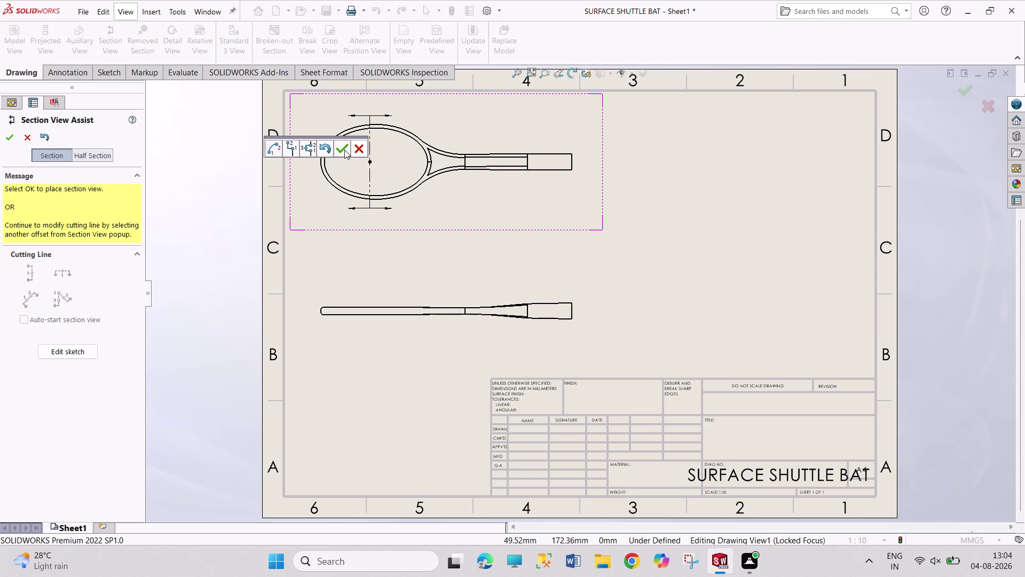
click(342, 148)
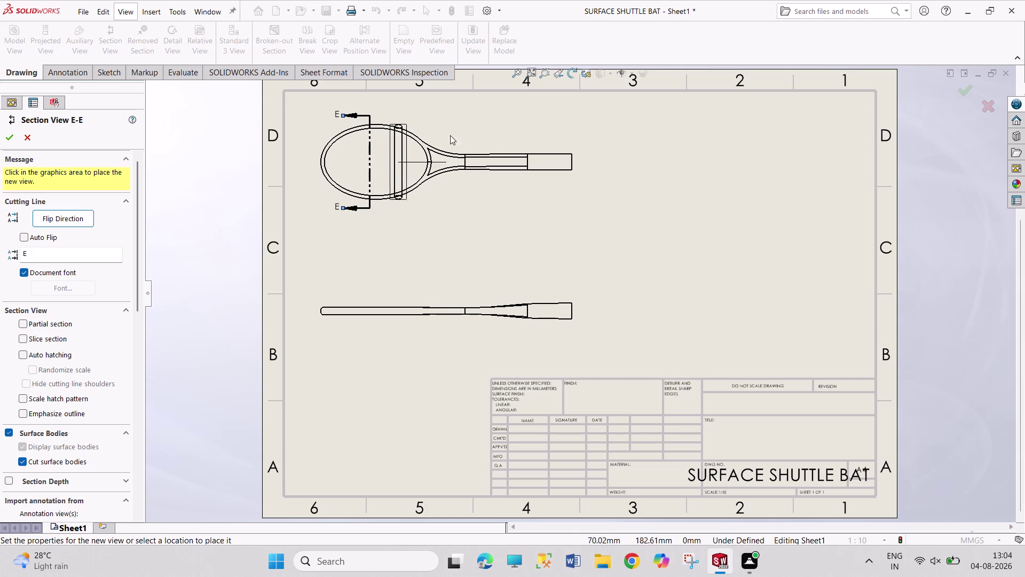
click(630, 168)
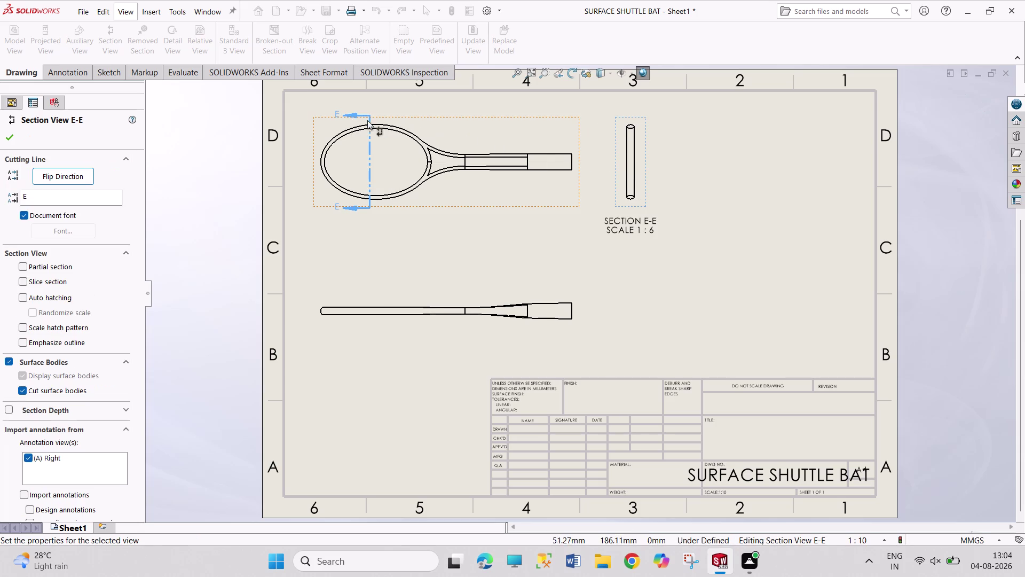
Nudge the top view slightly right and dismiss its shortcut menu.
drag(352, 116, 359, 110)
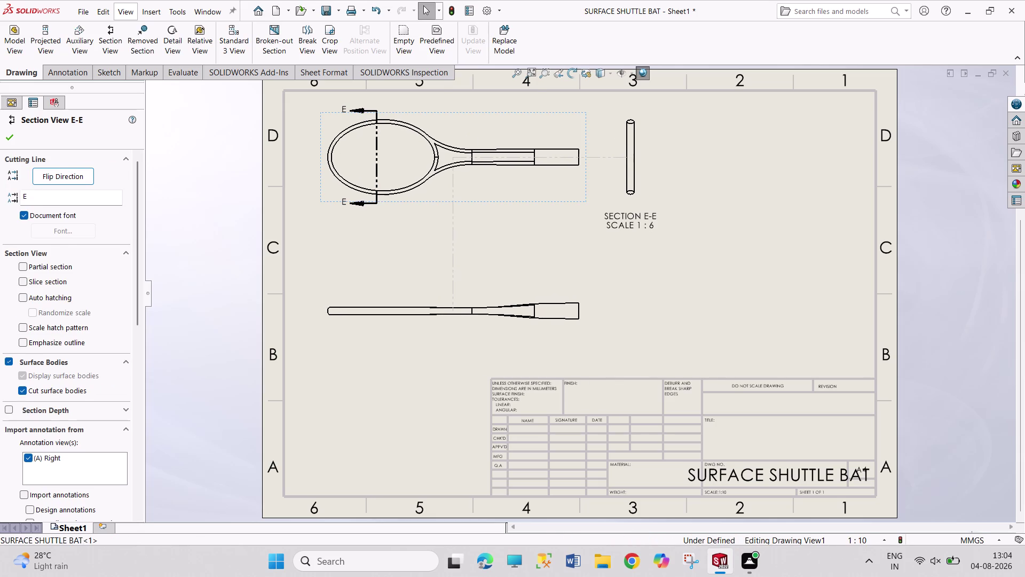
right_click(360, 110)
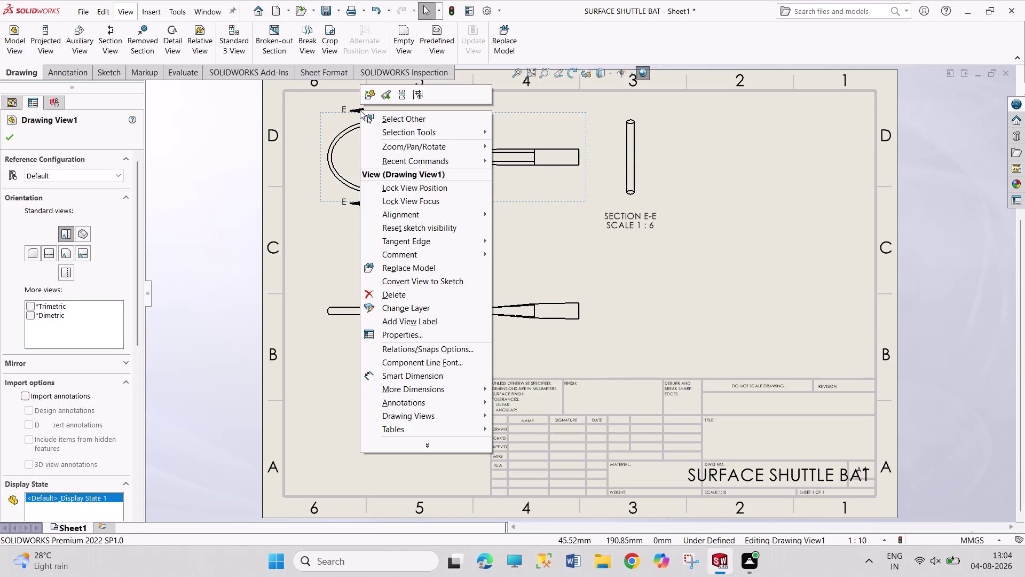
click(230, 149)
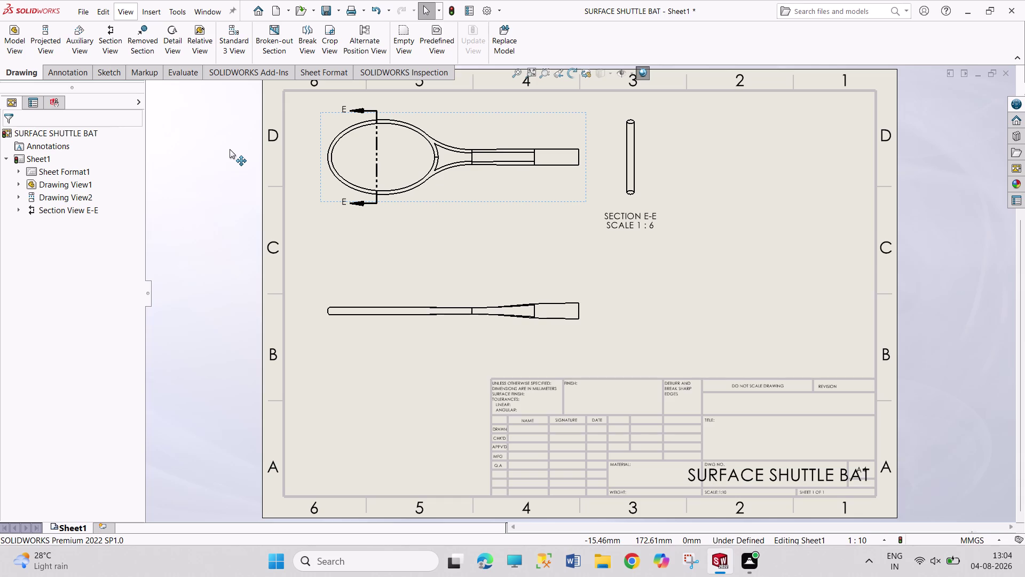
key(Escape)
key(Escape)
Check the top view's properties, then select section E-E for editing.
click(358, 109)
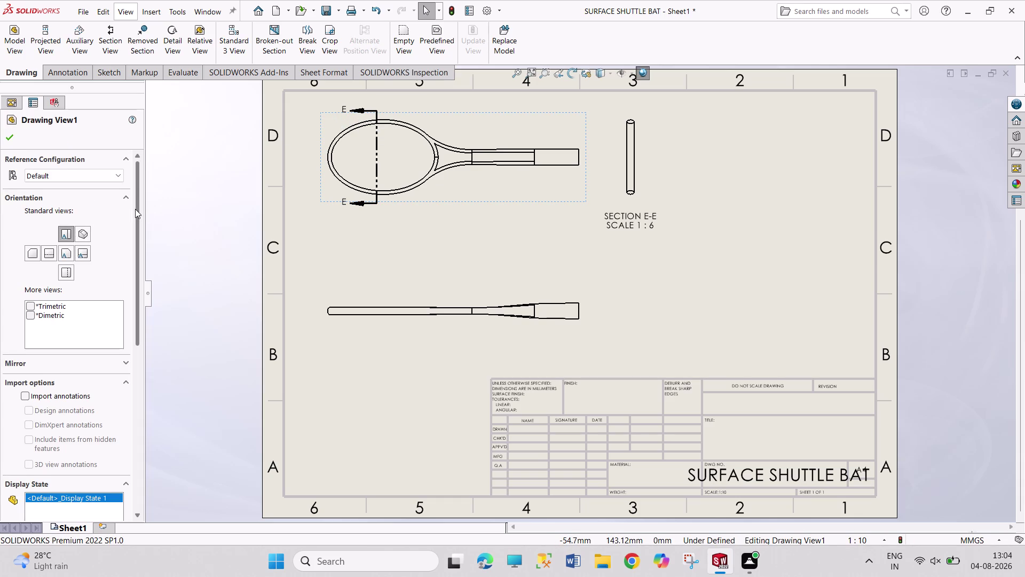
drag(135, 208, 138, 228)
key(Escape)
key(Escape)
key(Escape)
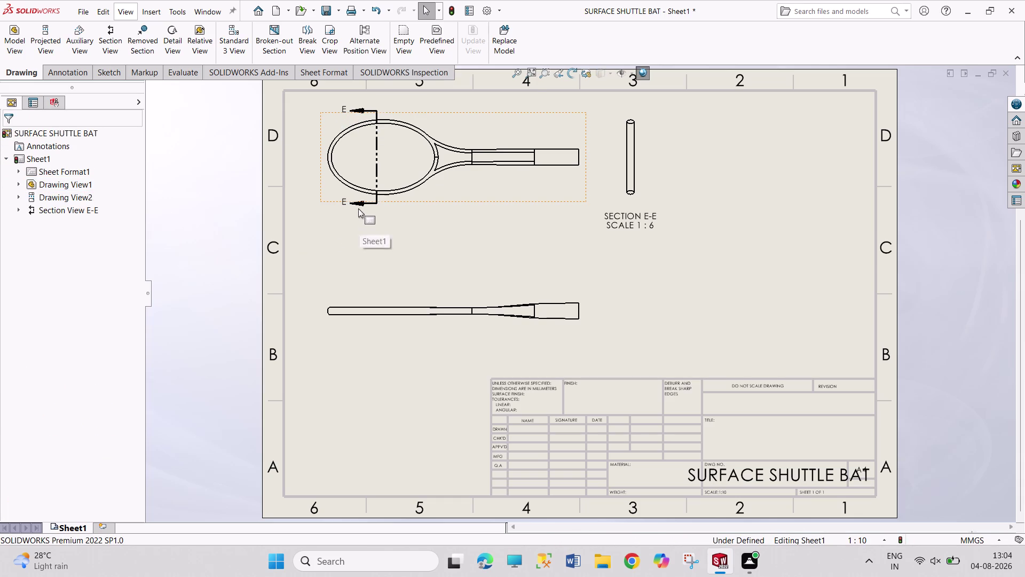
click(358, 203)
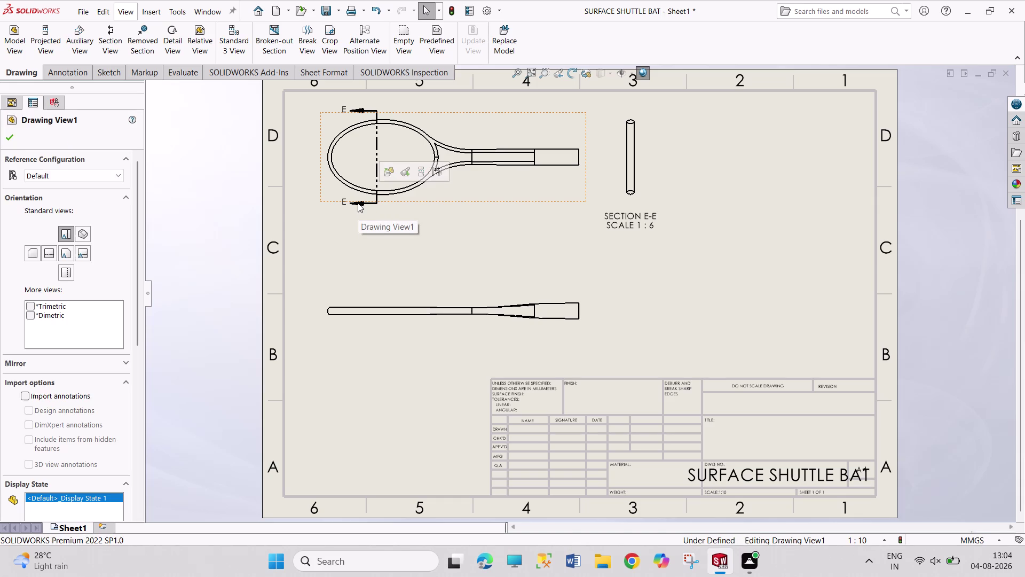
key(Escape)
key(Escape)
scroll(down, 3)
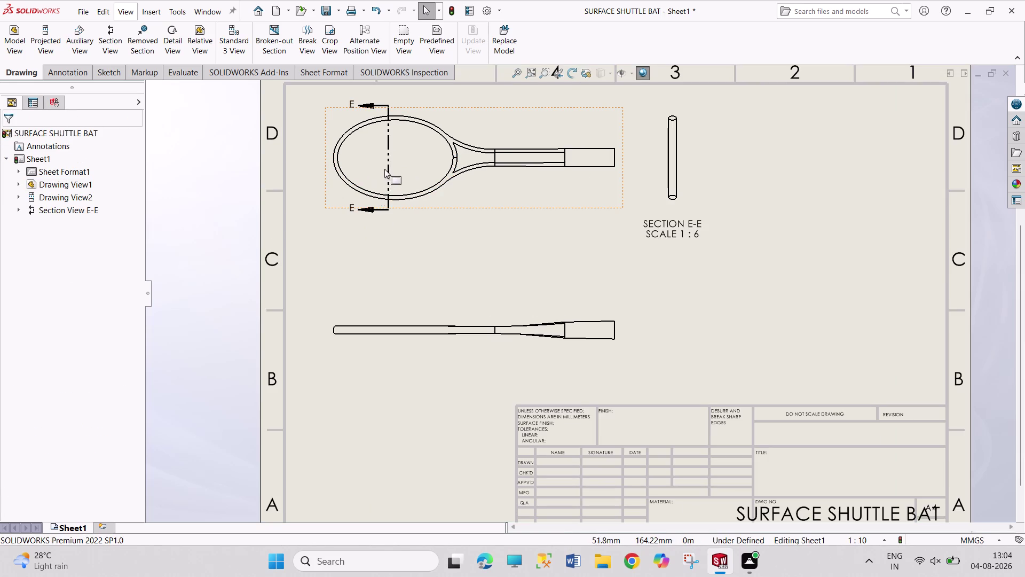
click(388, 169)
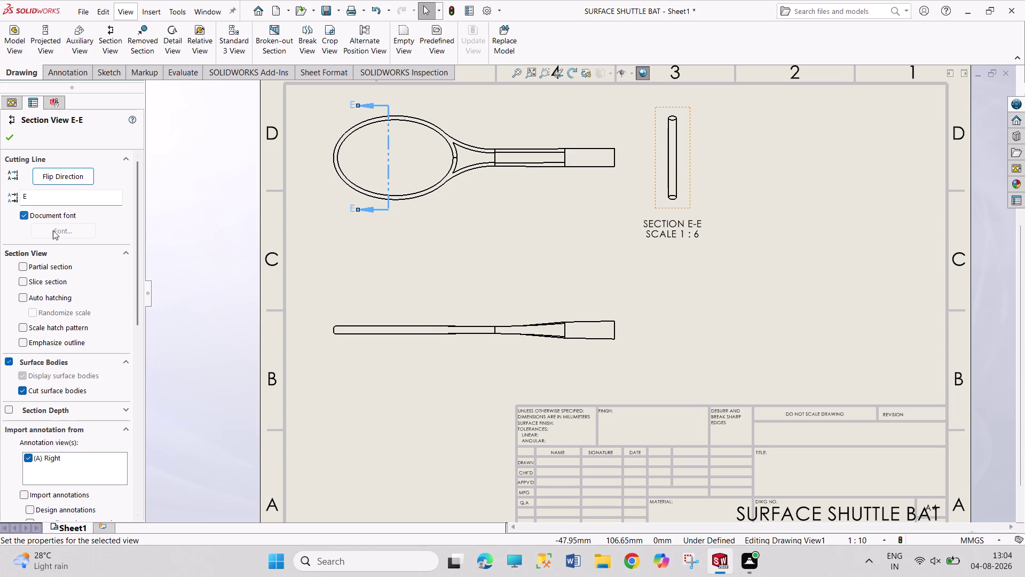
Flip section E-E's viewing direction with partial section left off, and confirm.
click(63, 177)
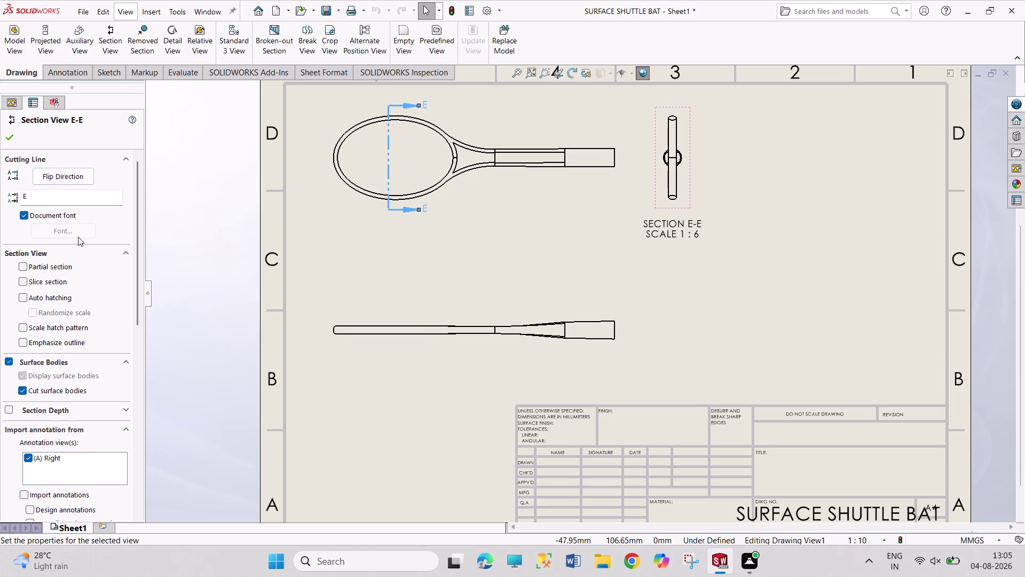
click(59, 265)
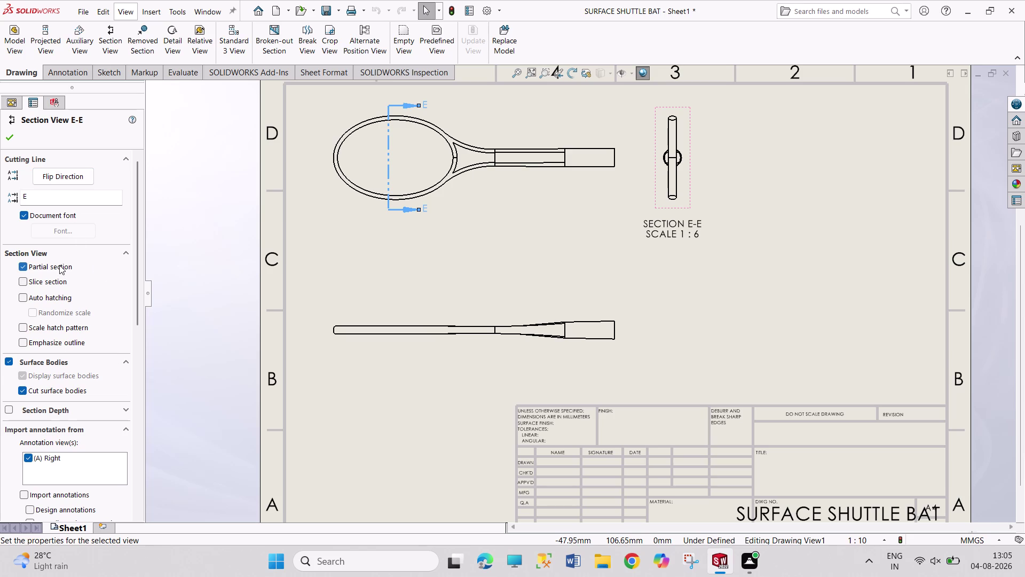
click(60, 265)
drag(134, 313, 137, 336)
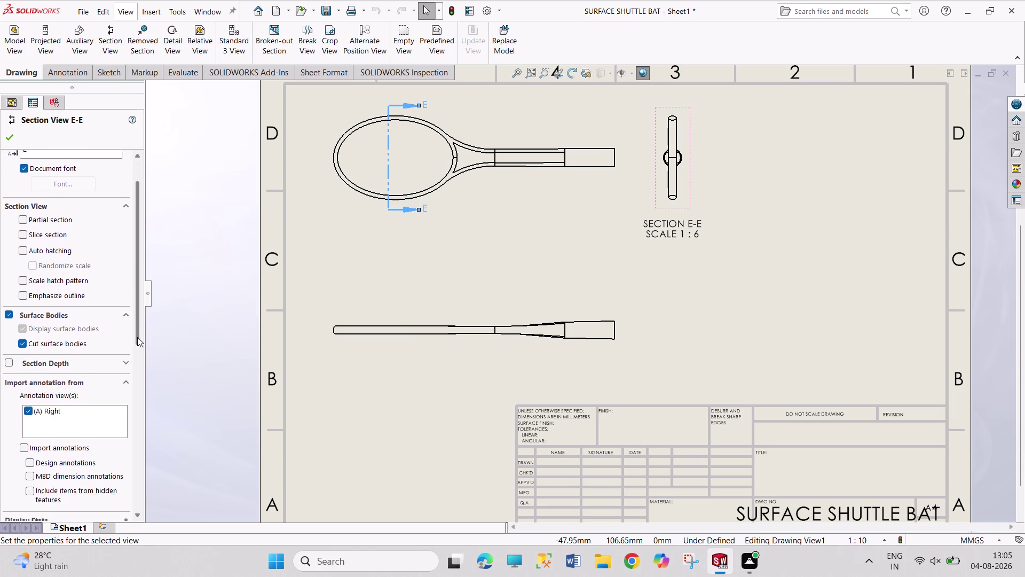
drag(137, 336, 144, 395)
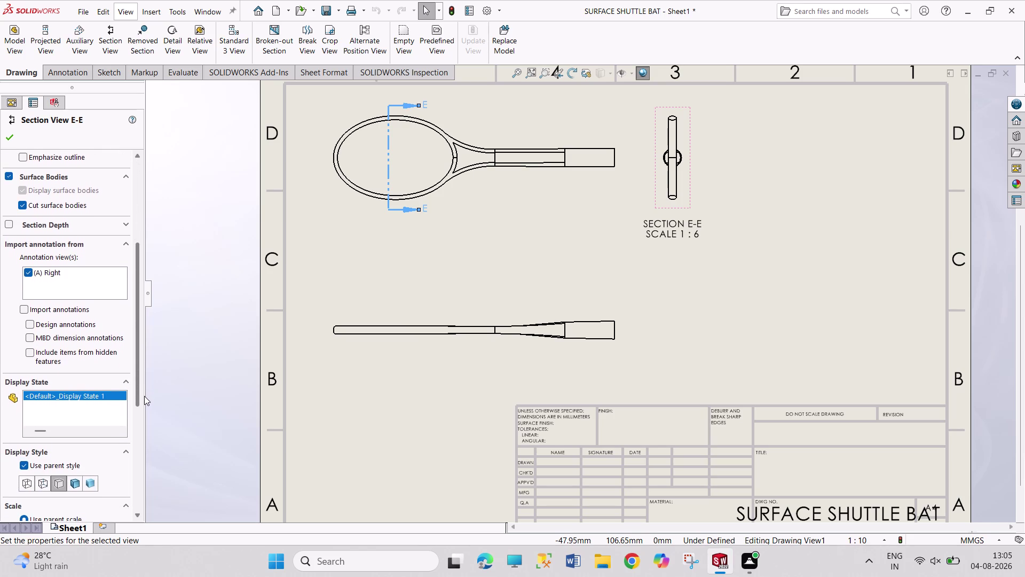
drag(144, 395, 148, 435)
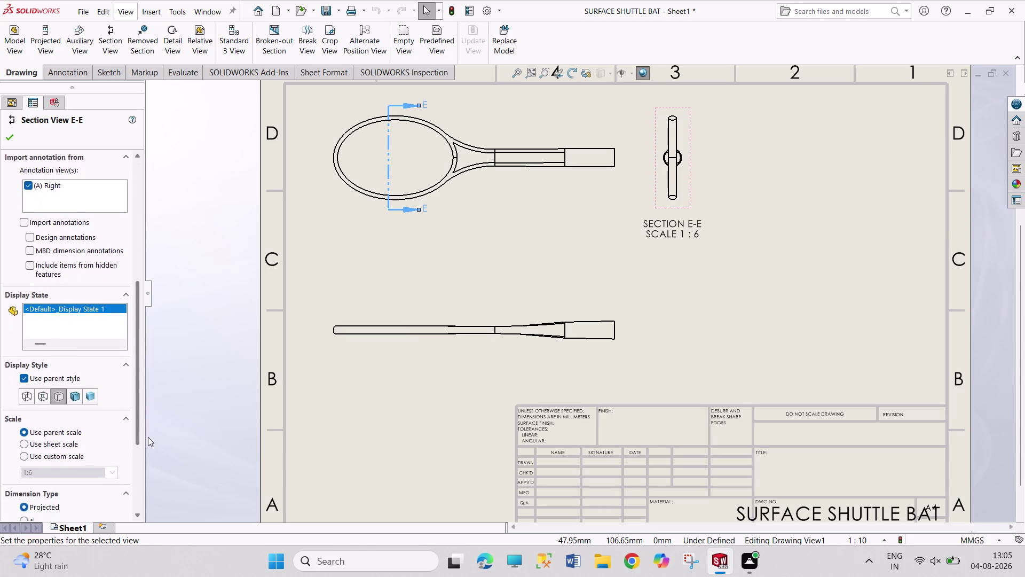
drag(148, 435, 149, 469)
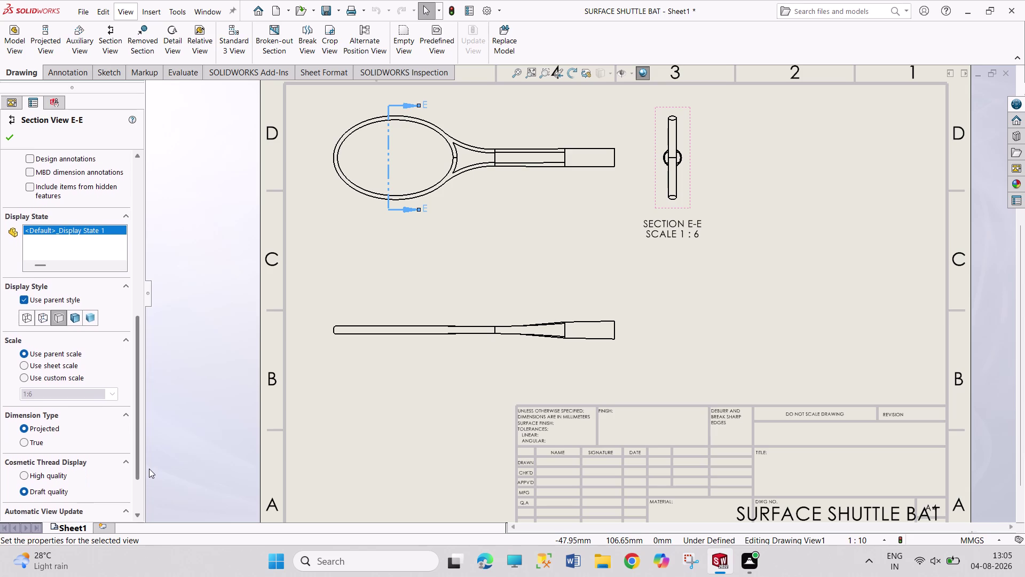
drag(149, 468, 154, 486)
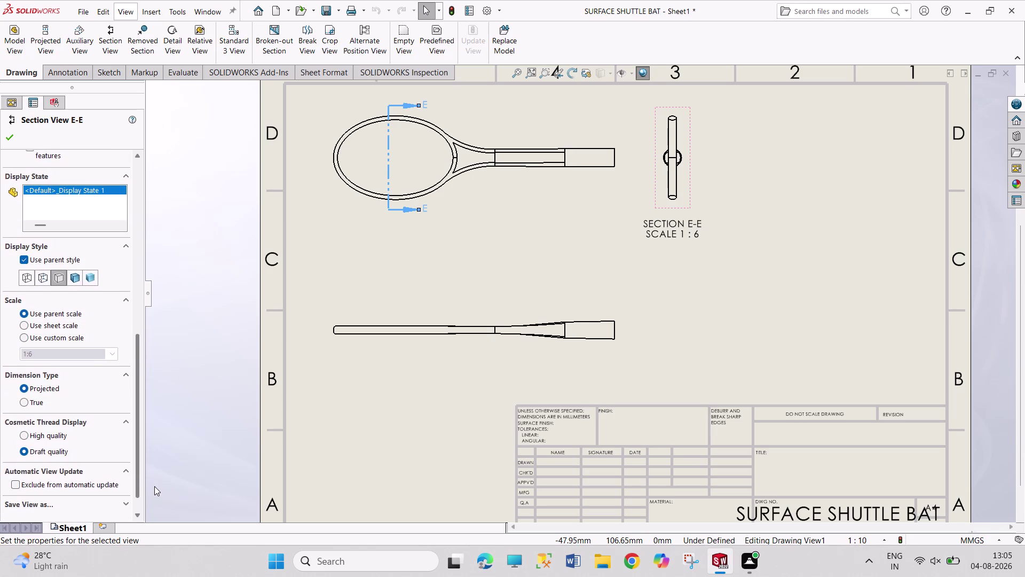
drag(155, 486, 154, 503)
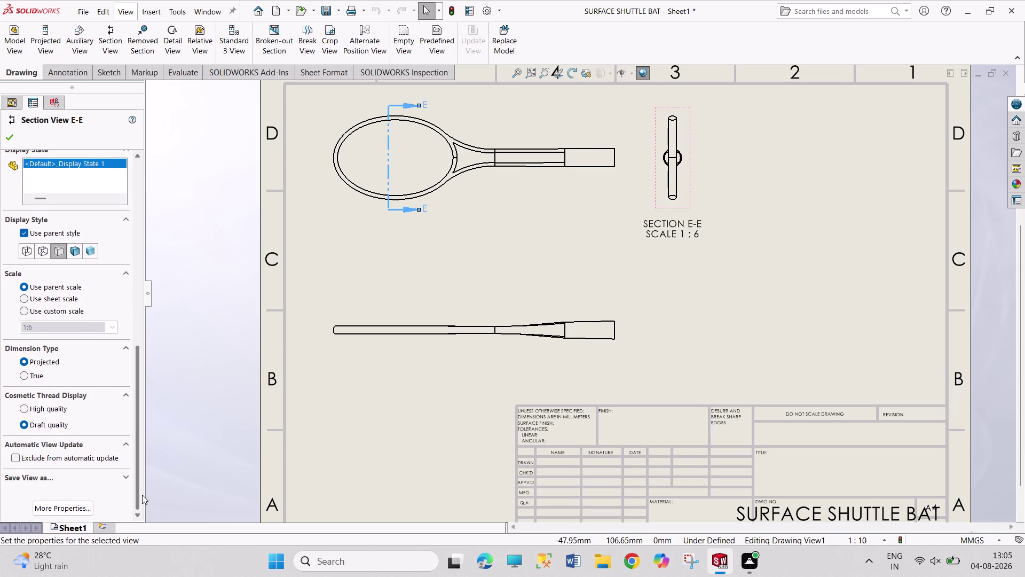
click(9, 135)
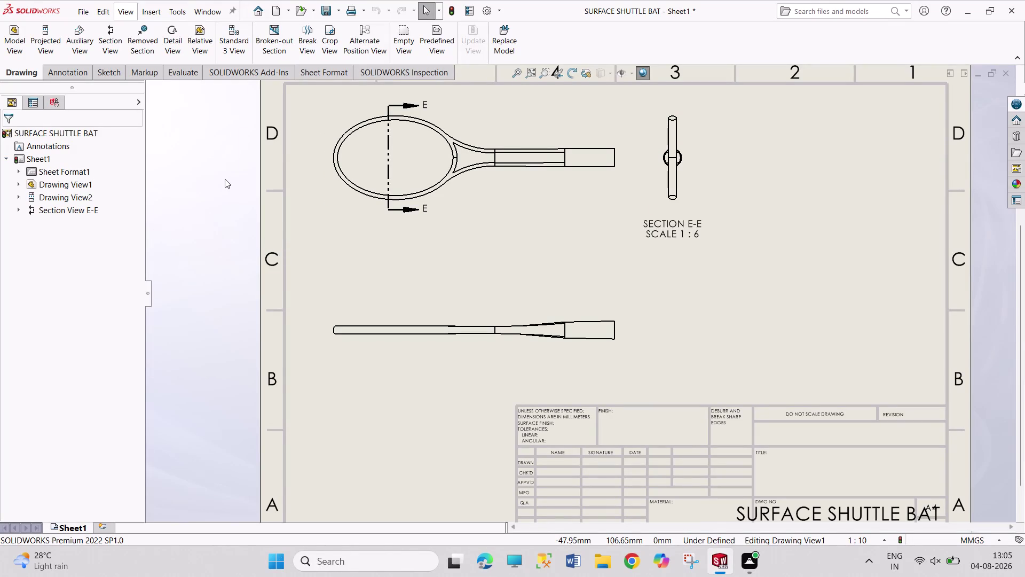
click(108, 38)
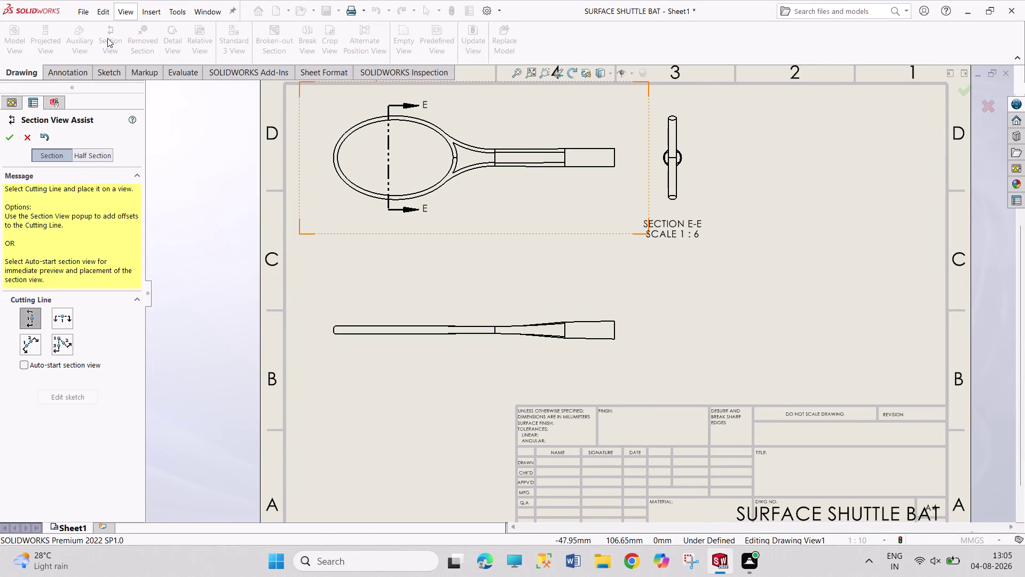
Cut section F-F across the bat's throat and place it right of section E-E.
click(495, 149)
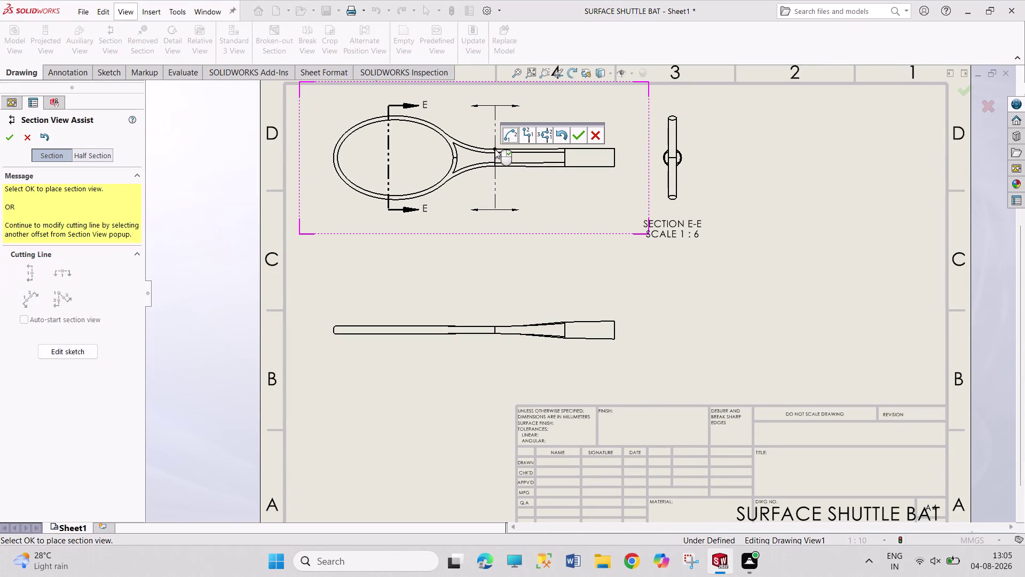
click(580, 131)
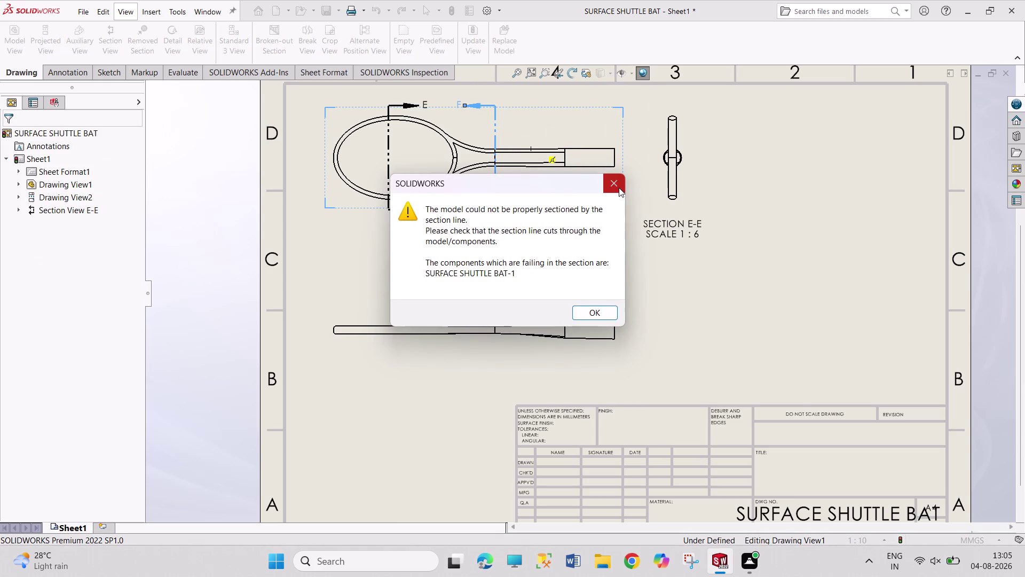
click(612, 188)
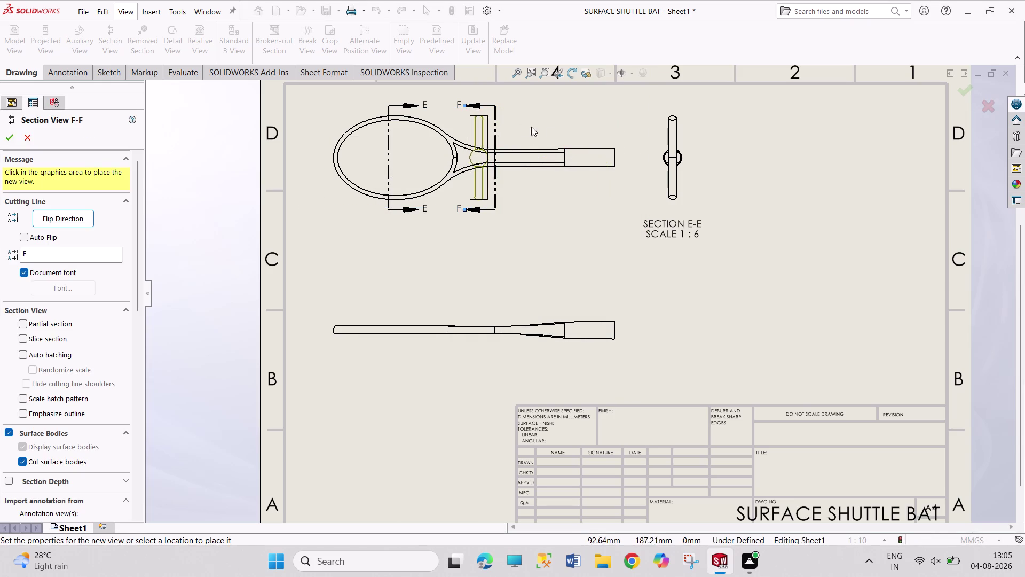
click(757, 162)
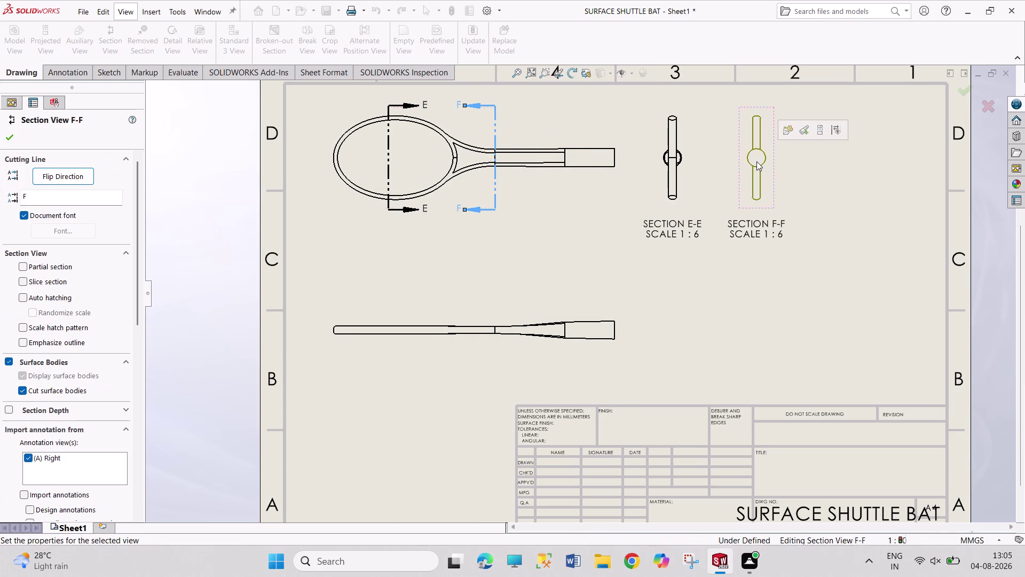
Flip section F-F's viewing direction, acknowledge the sectioning warning, and confirm the view.
right_click(496, 124)
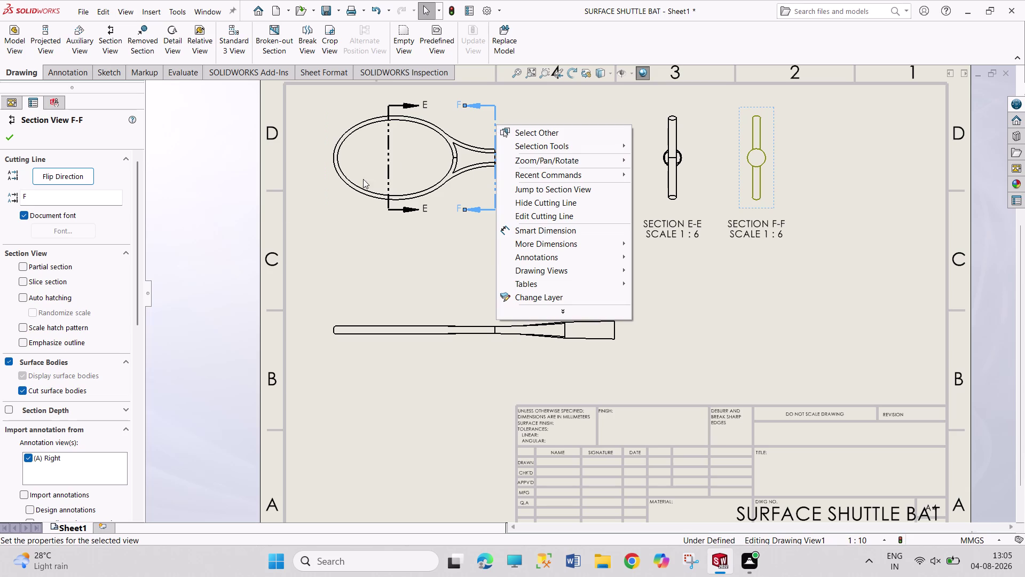
click(137, 275)
drag(138, 275, 139, 337)
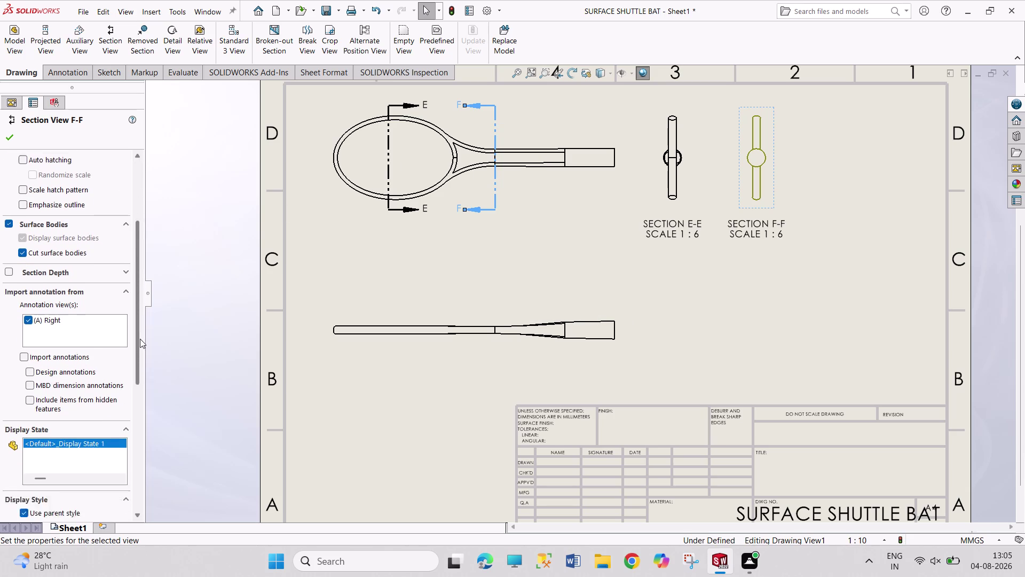
drag(140, 337, 138, 410)
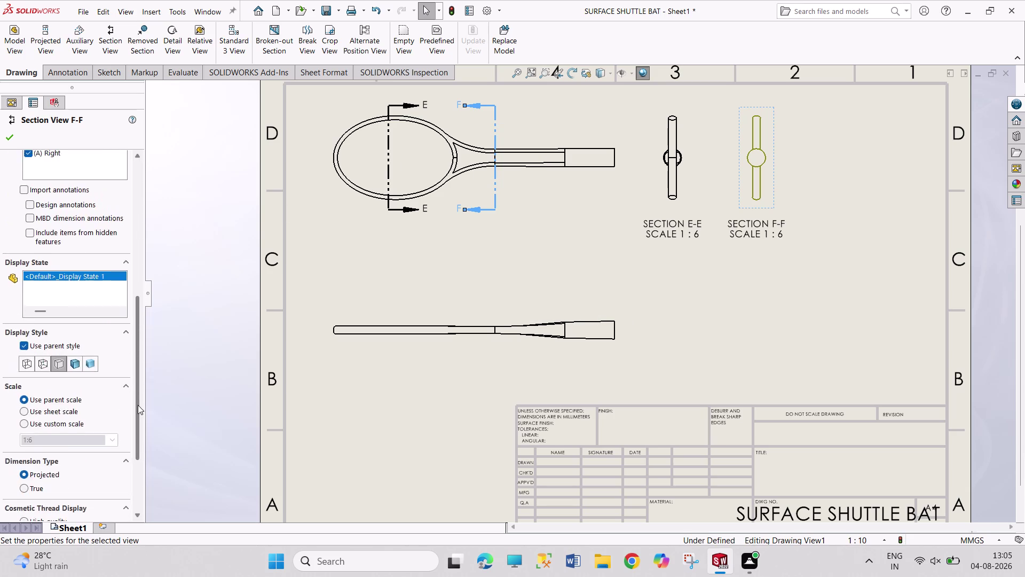
drag(138, 410, 120, 293)
click(120, 293)
drag(120, 294, 123, 264)
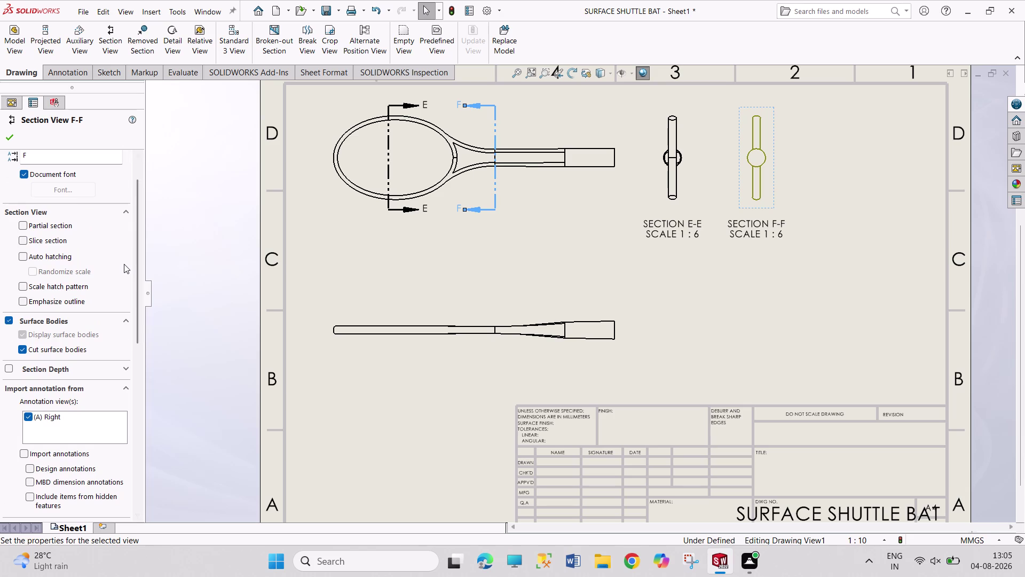
drag(124, 264, 124, 264)
scroll(up, 3)
click(68, 184)
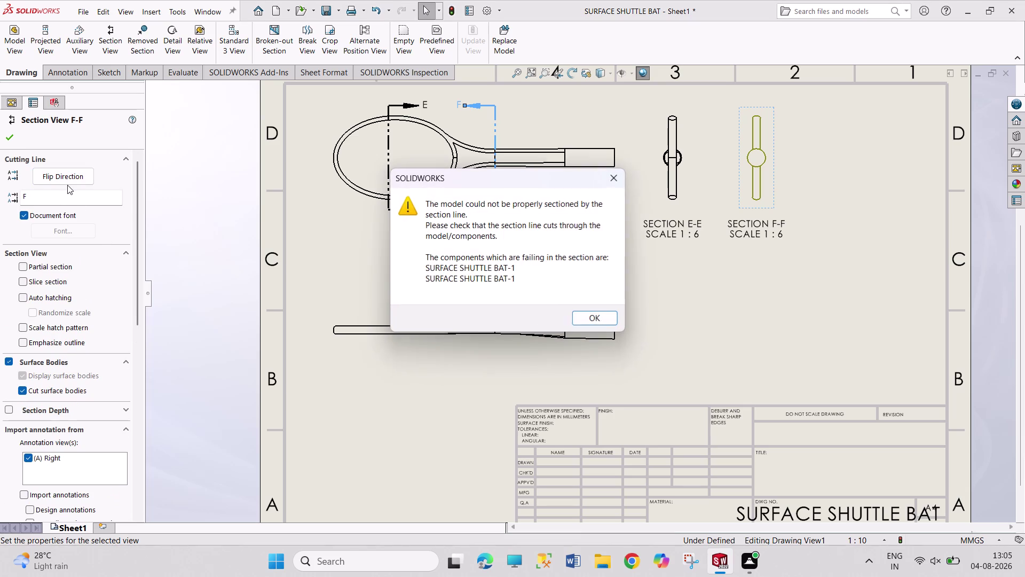
click(606, 185)
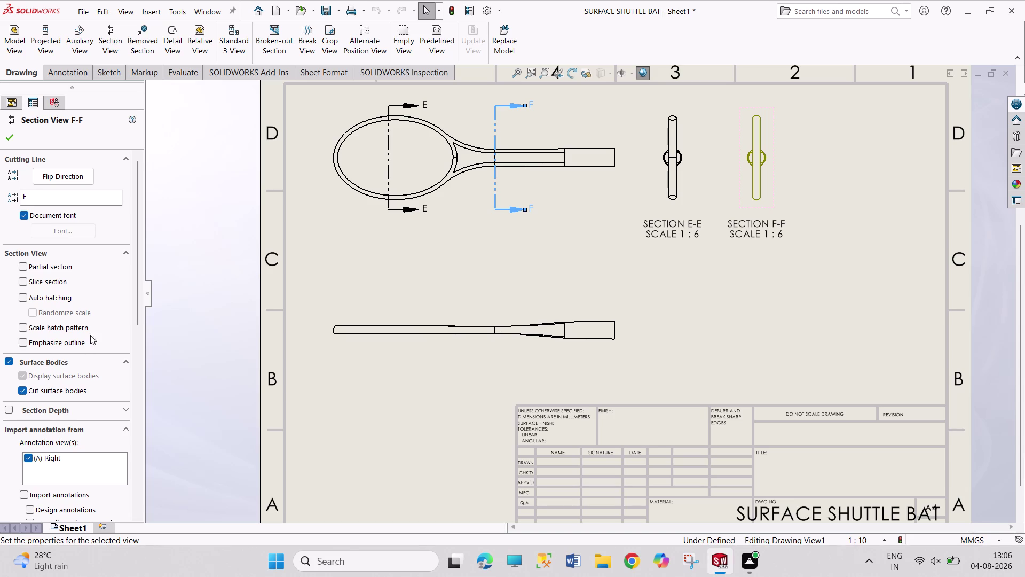
click(10, 140)
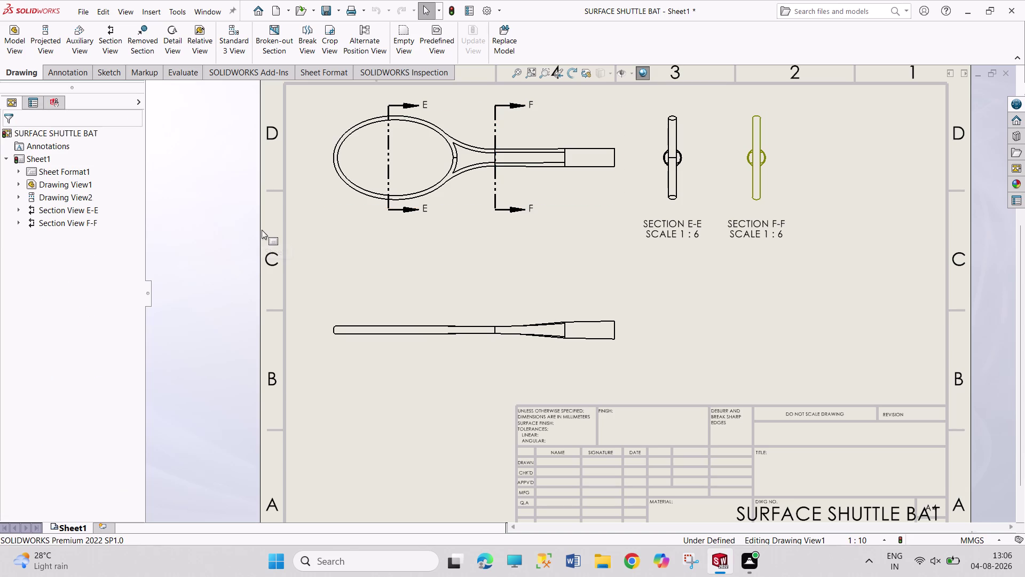
Undo several recent edits to the section views.
key(ctrl+z)
key(ctrl+z)
key(Escape)
key(Escape)
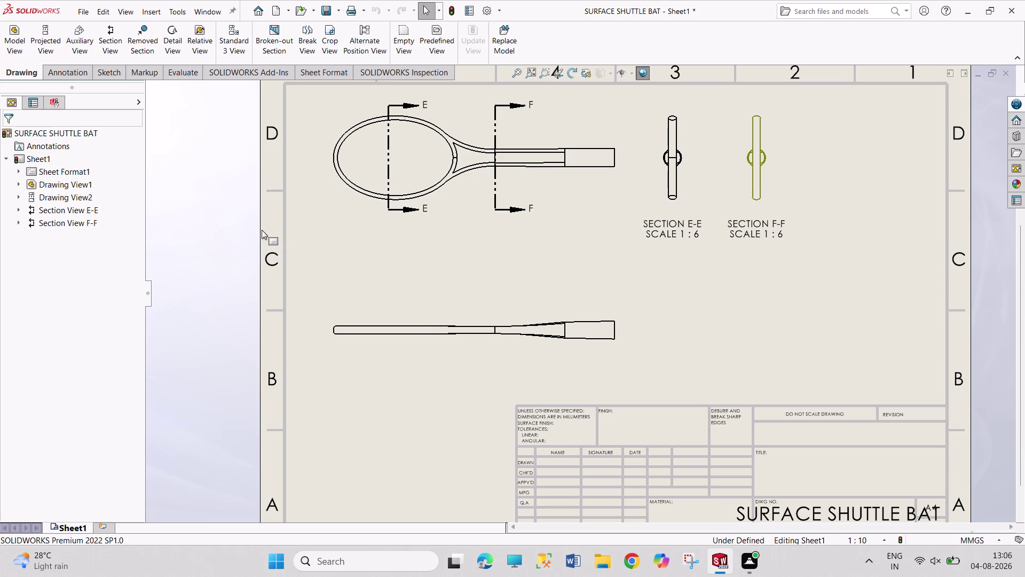
key(ctrl+z)
key(Escape)
key(Escape)
key(Escape)
key(Escape)
key(Escape)
key(ctrl+z)
key(ctrl+z)
key(ctrl+z)
key(Escape)
key(Escape)
Delete section E-E together with its cutting line.
right_click(690, 203)
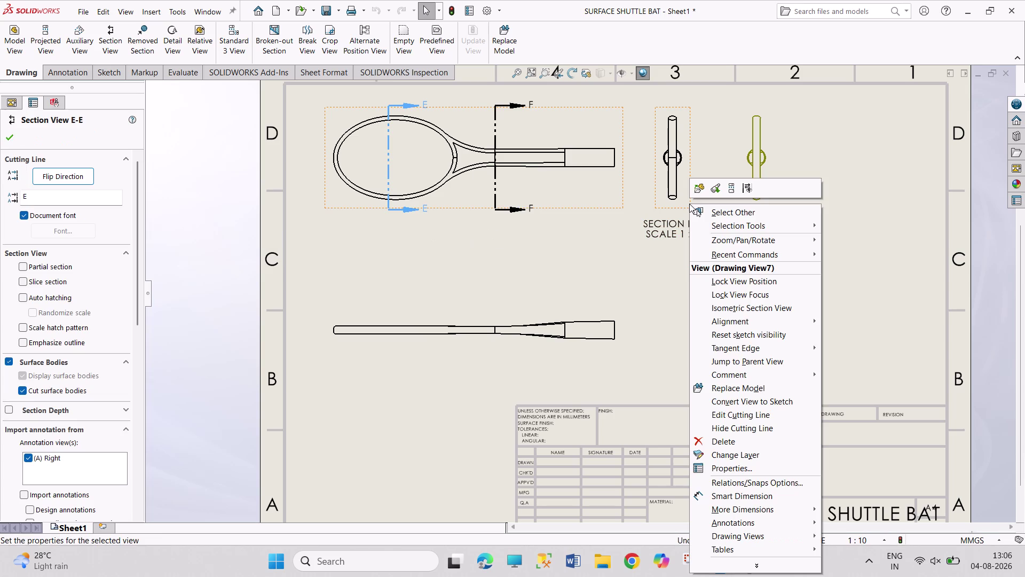
click(755, 438)
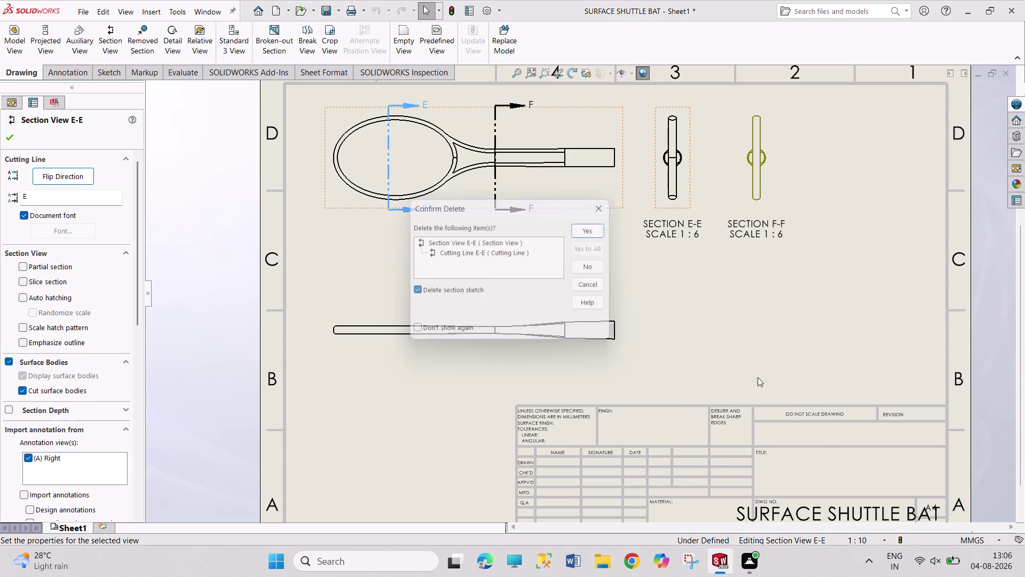
click(596, 232)
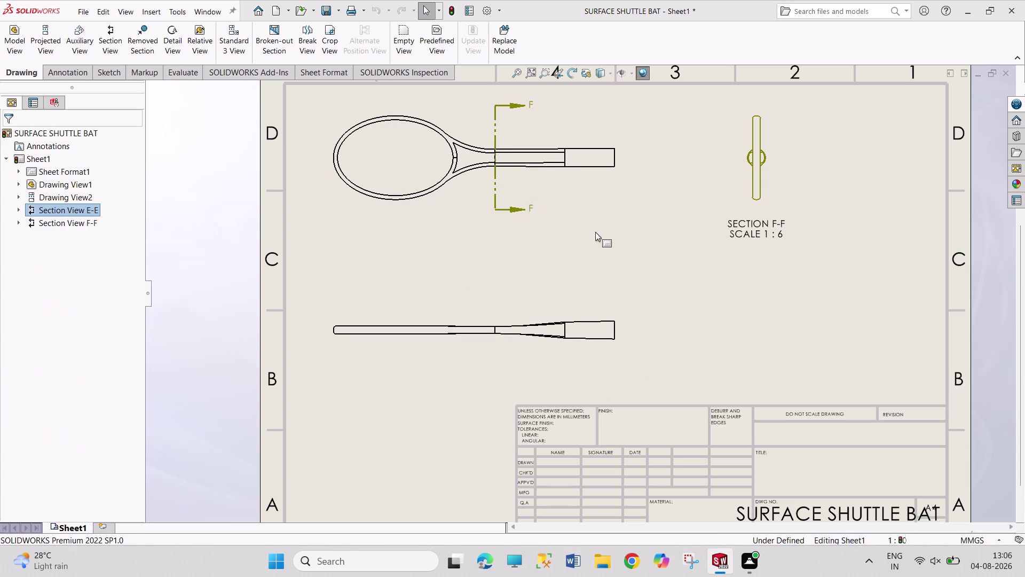
Delete section F-F and its cutting line, after undoing an accidental top view deletion.
right_click(518, 208)
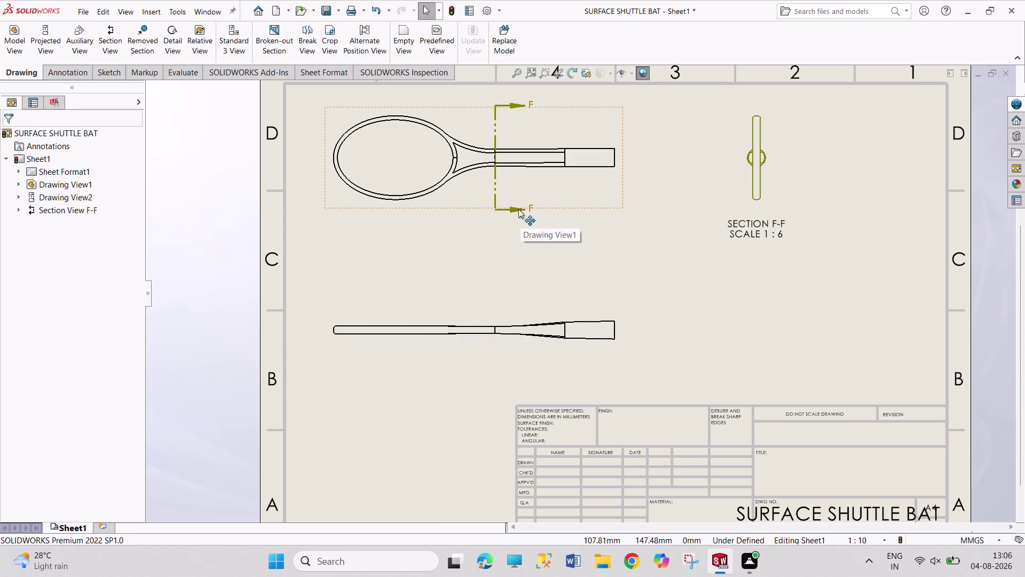
click(556, 395)
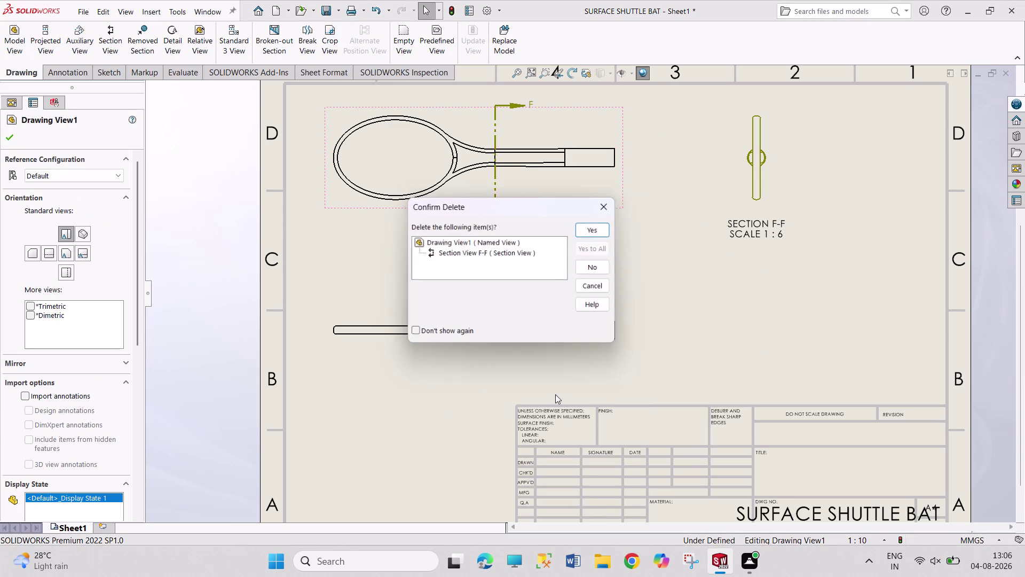
click(603, 227)
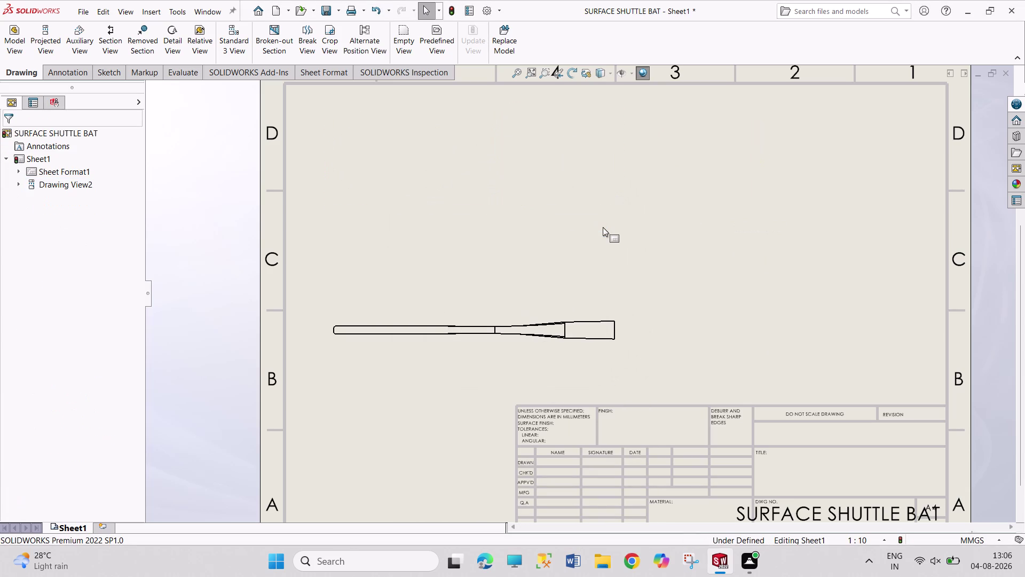
key(ctrl+z)
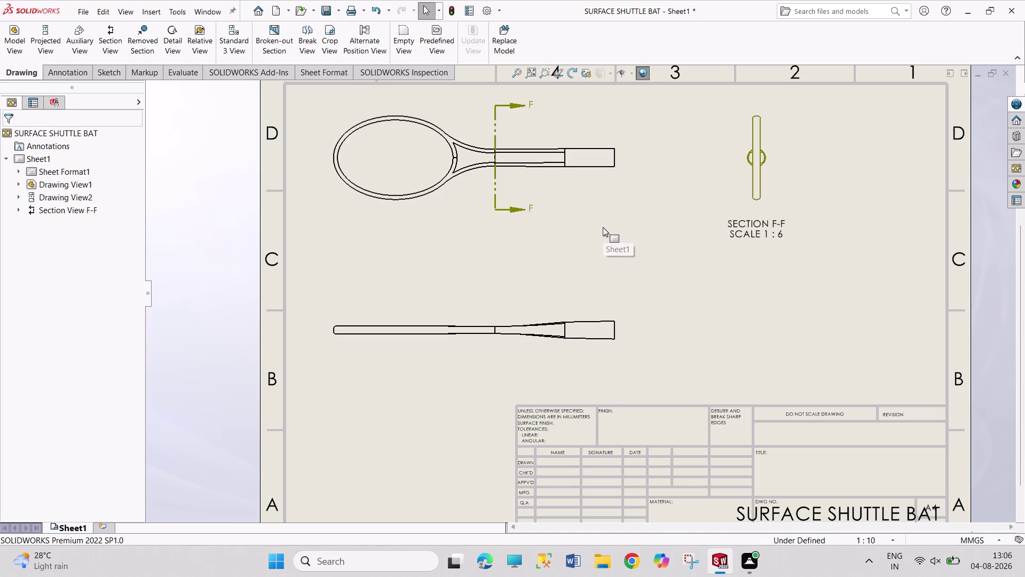
right_click(766, 204)
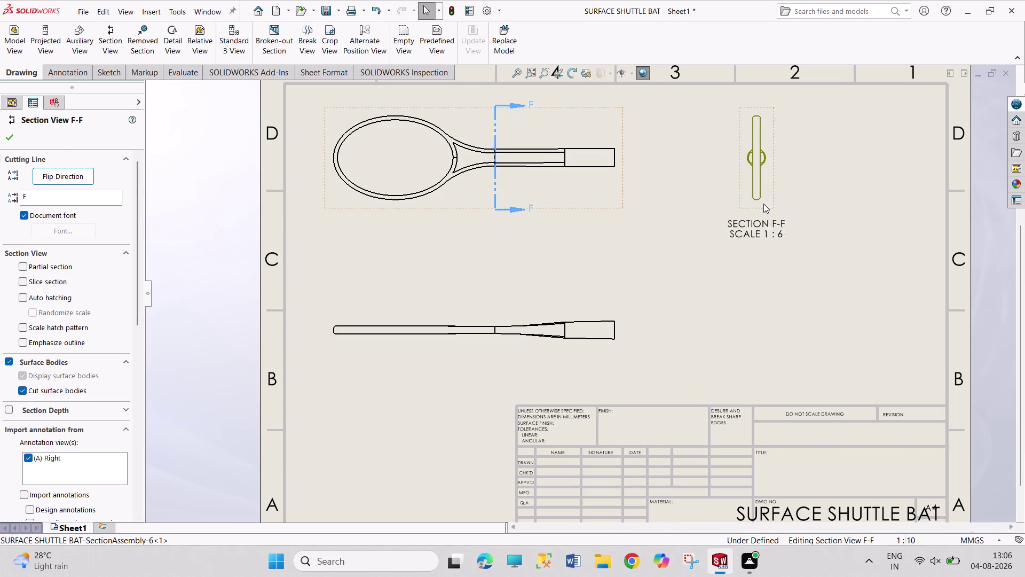
click(802, 429)
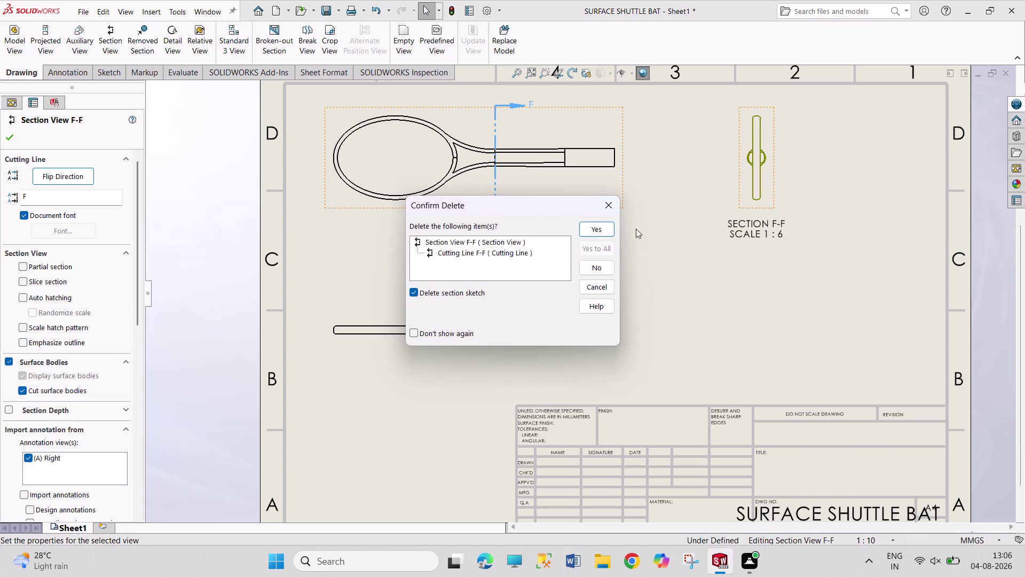
click(611, 227)
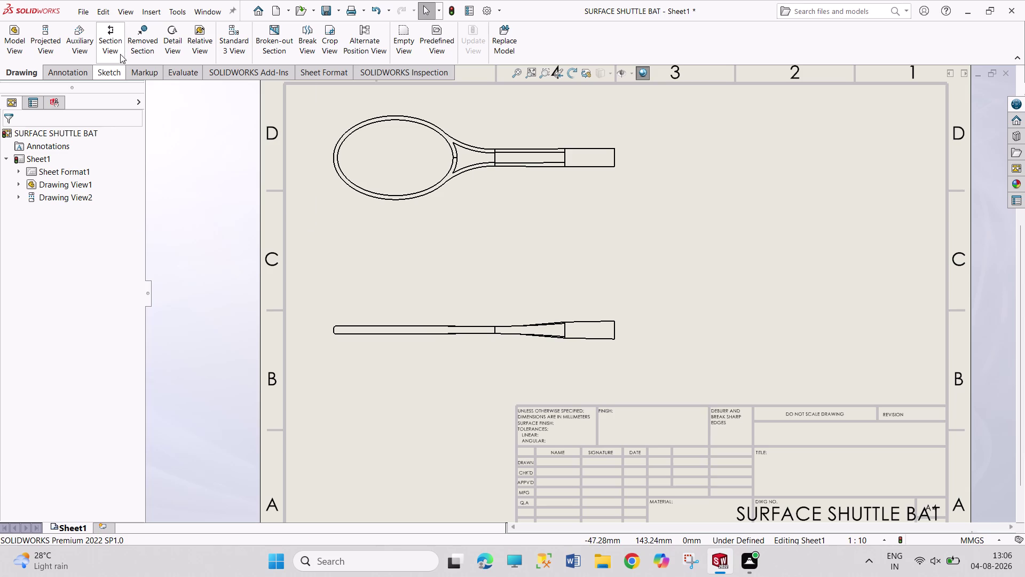
Preview a trial section G-G cut at the handle end, then cancel it.
click(114, 37)
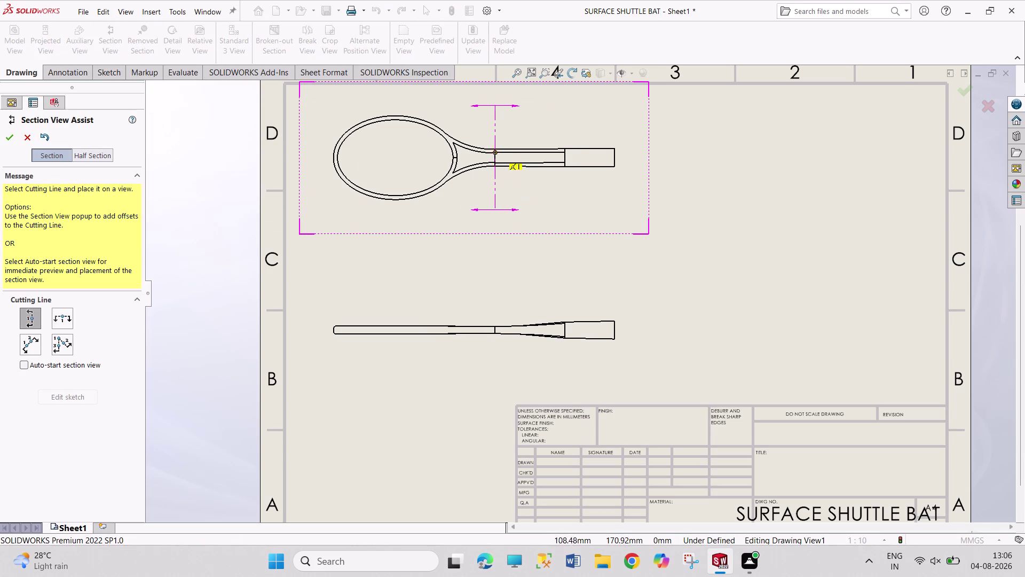
click(616, 159)
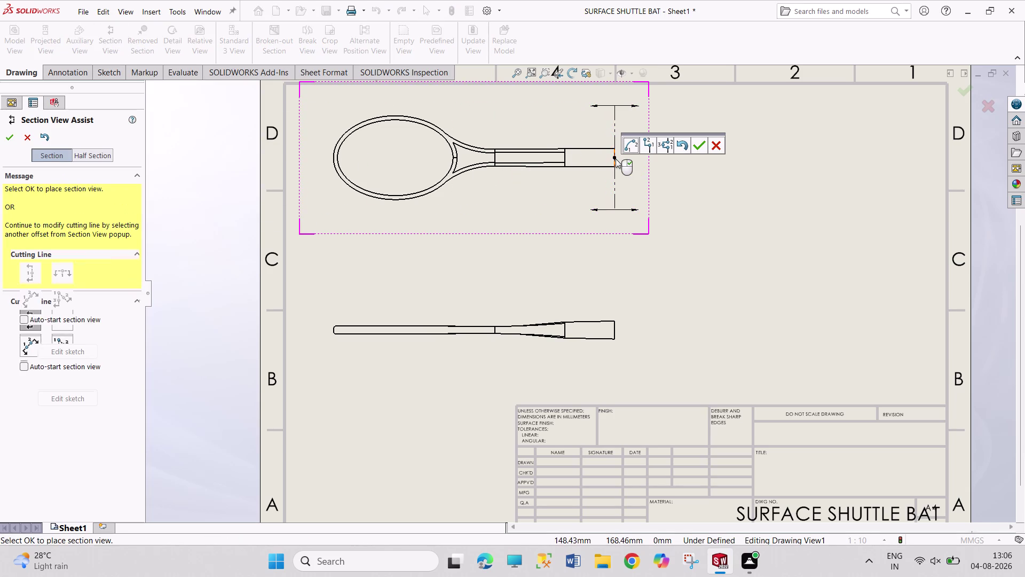
click(703, 143)
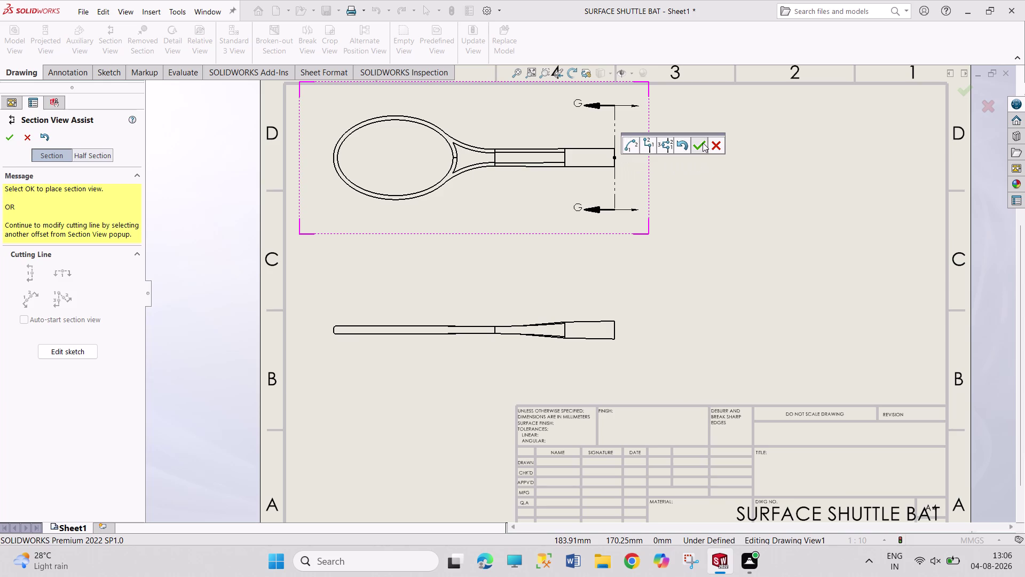
click(618, 181)
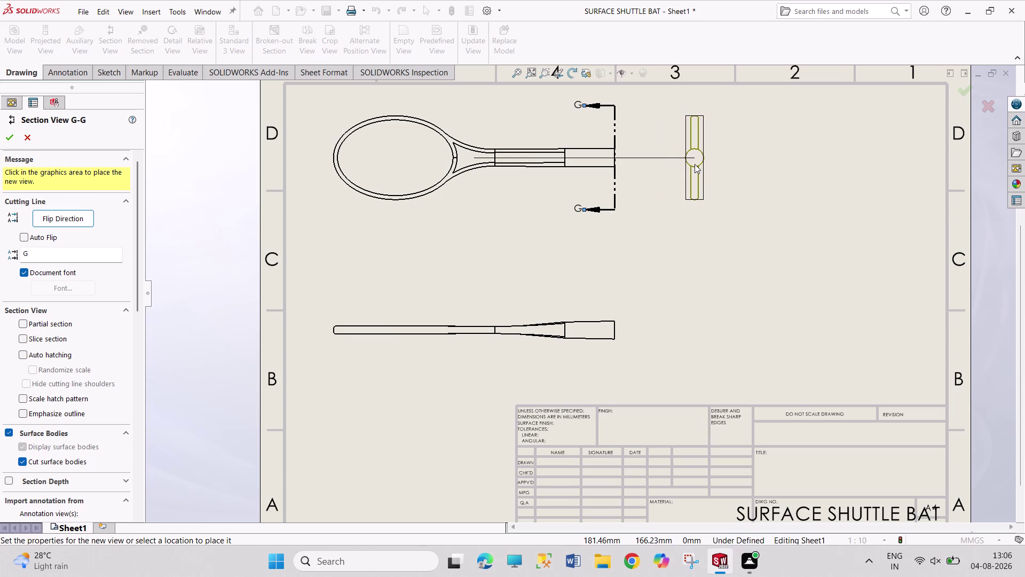
key(Escape)
key(Escape)
key(Escape)
key(Escape)
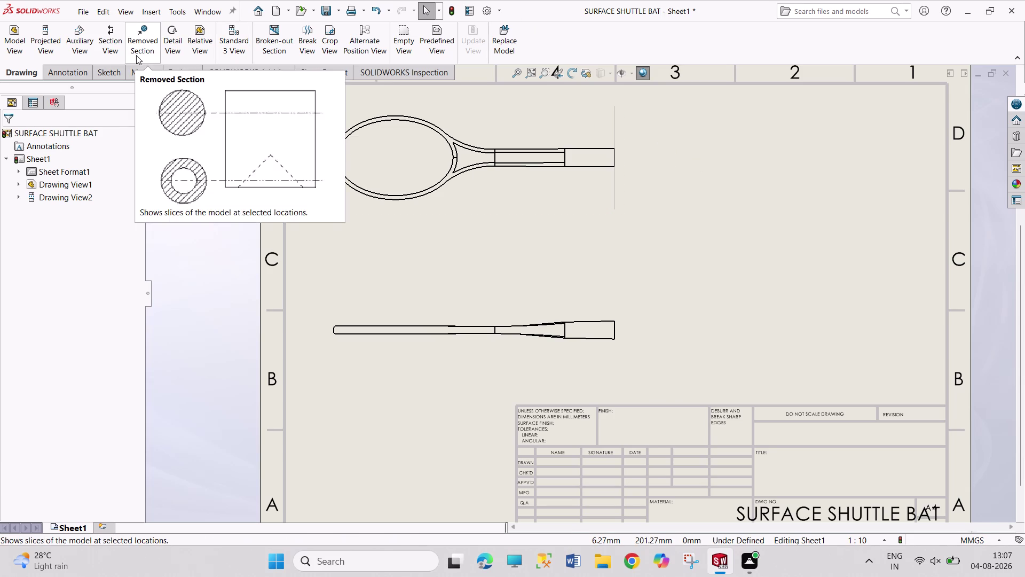
click(113, 47)
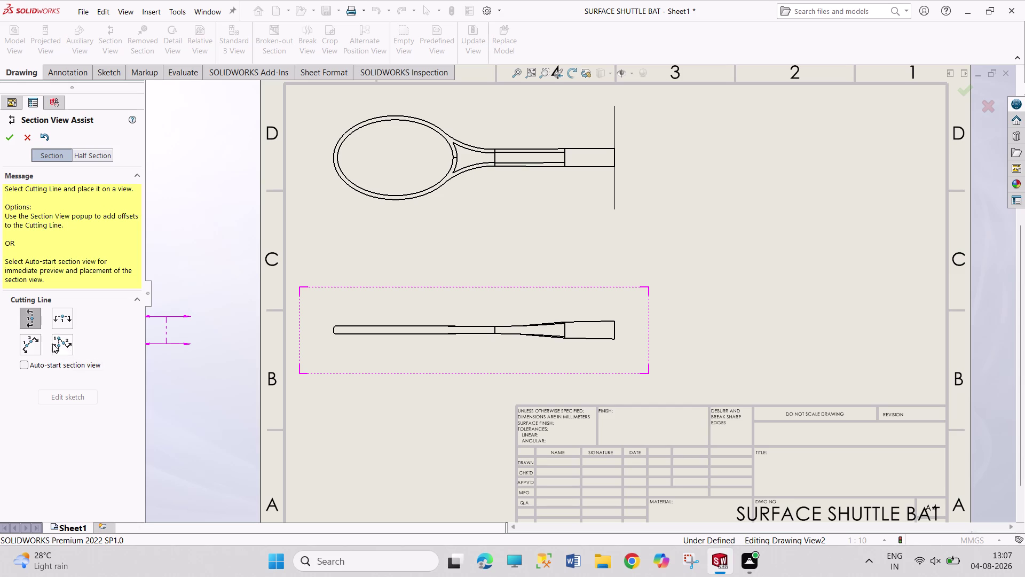
click(99, 156)
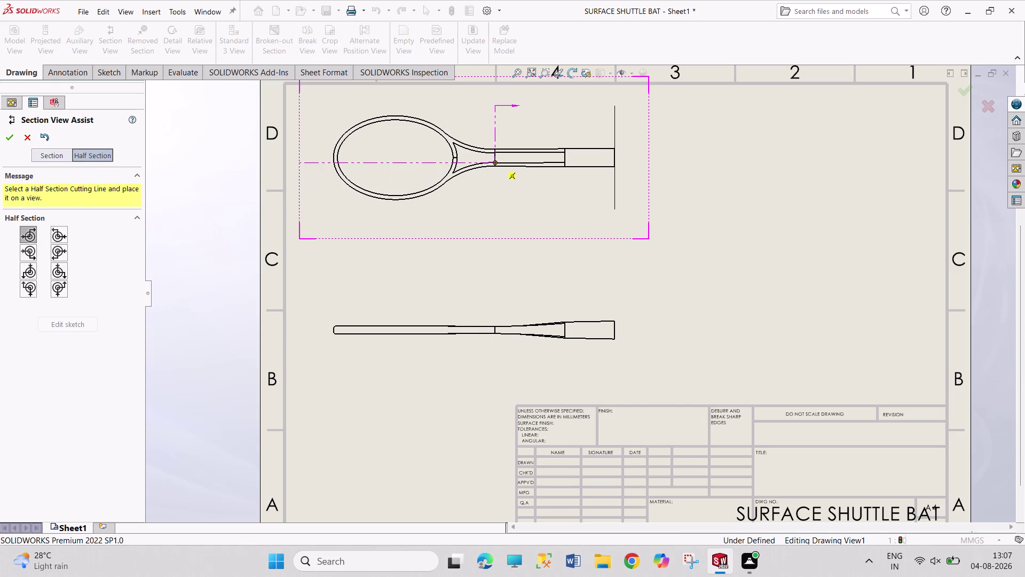
click(498, 128)
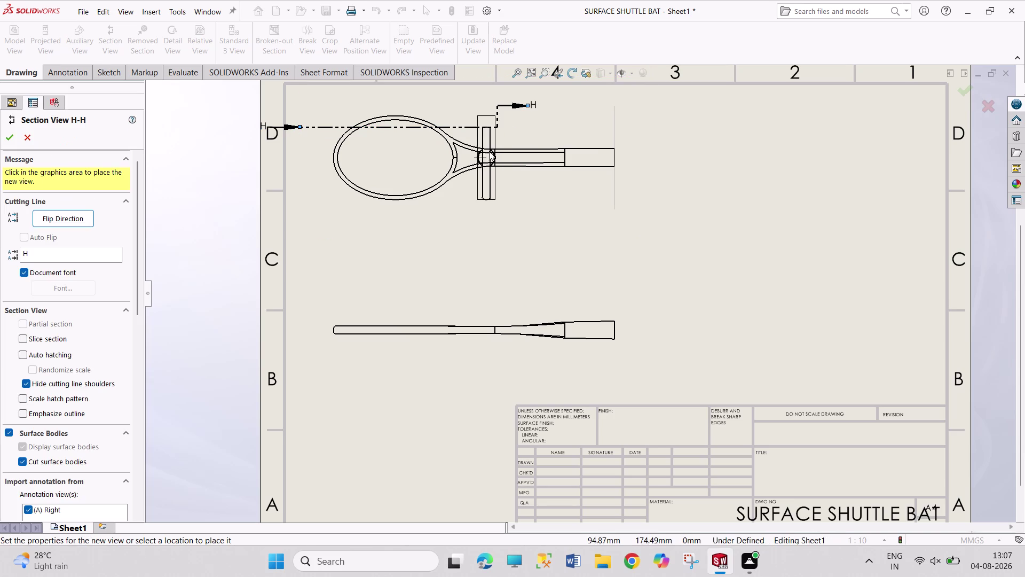
click(695, 169)
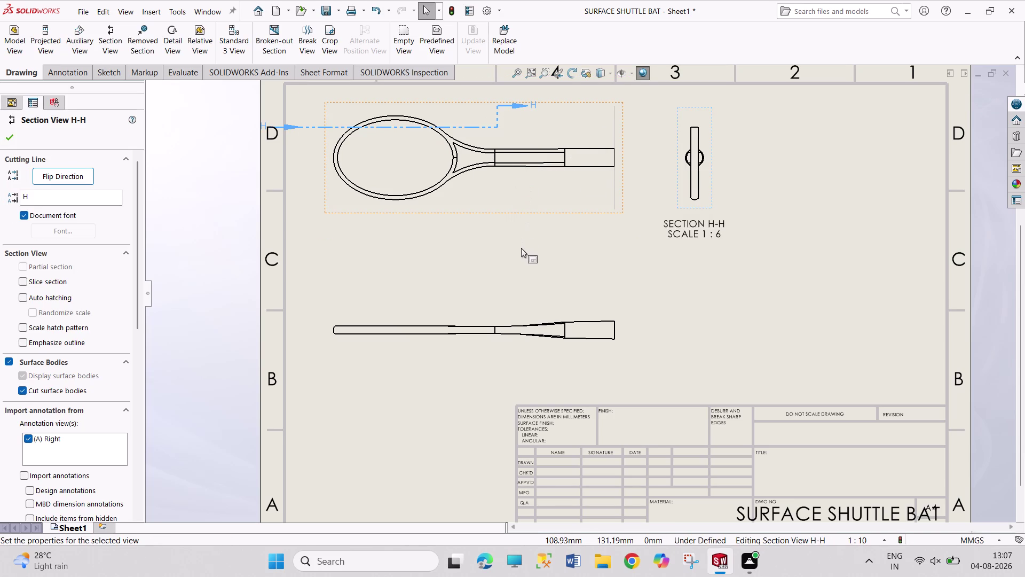
key(Escape)
key(Escape)
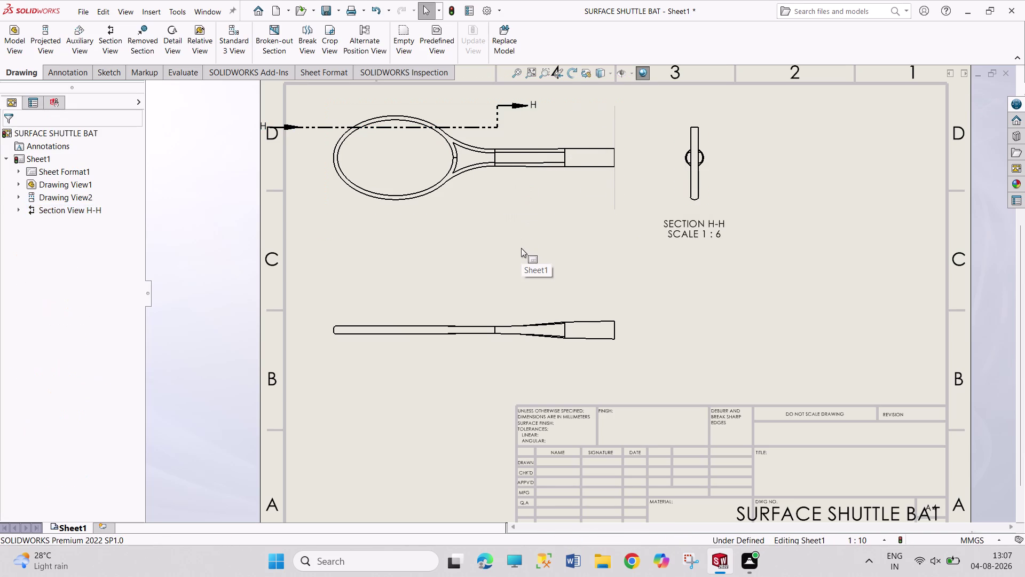
key(ctrl+z)
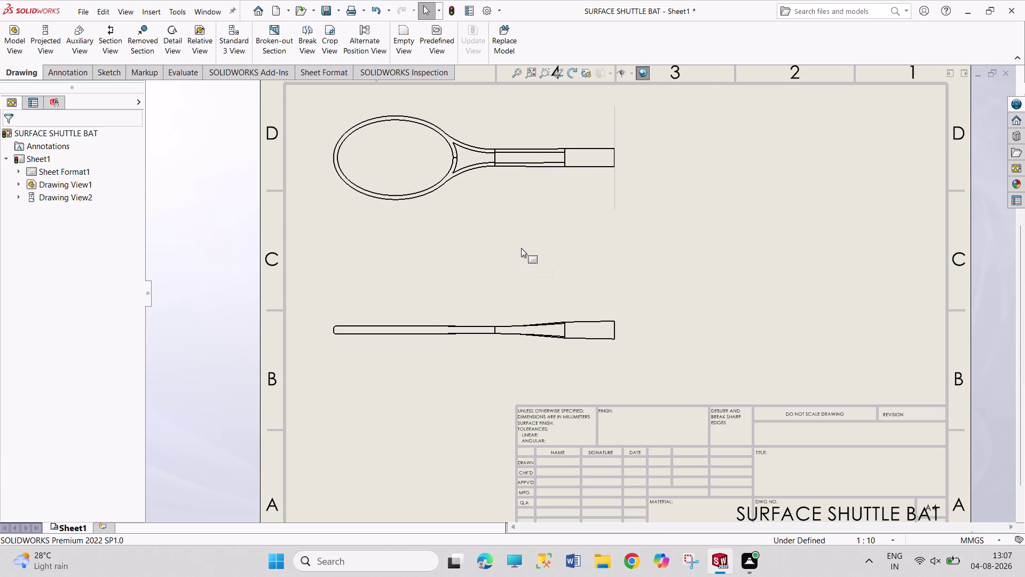
click(105, 37)
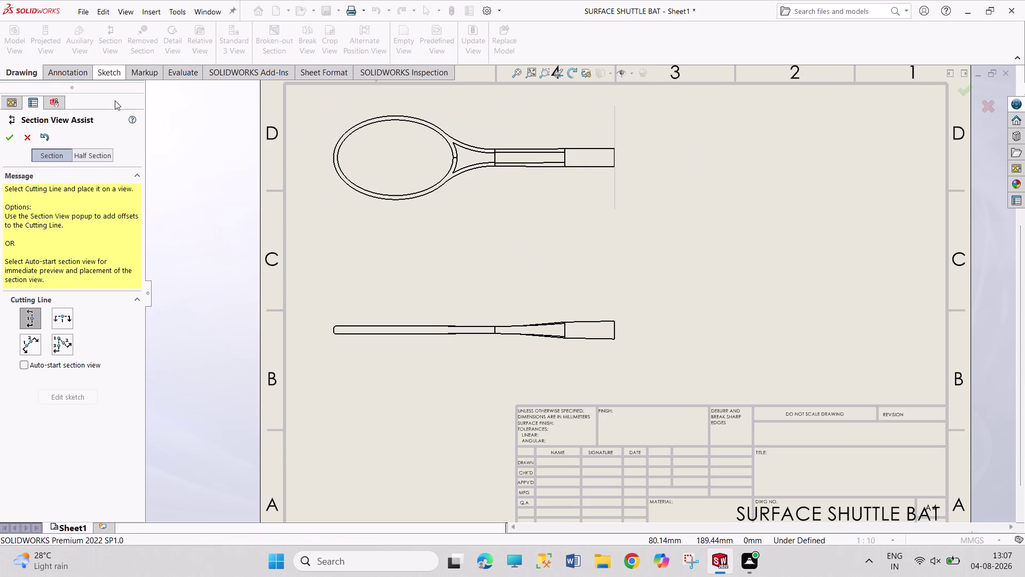
Place a full vertical cutting line J-J across the bat's handle and dismiss the sectioning warning.
click(59, 156)
click(85, 155)
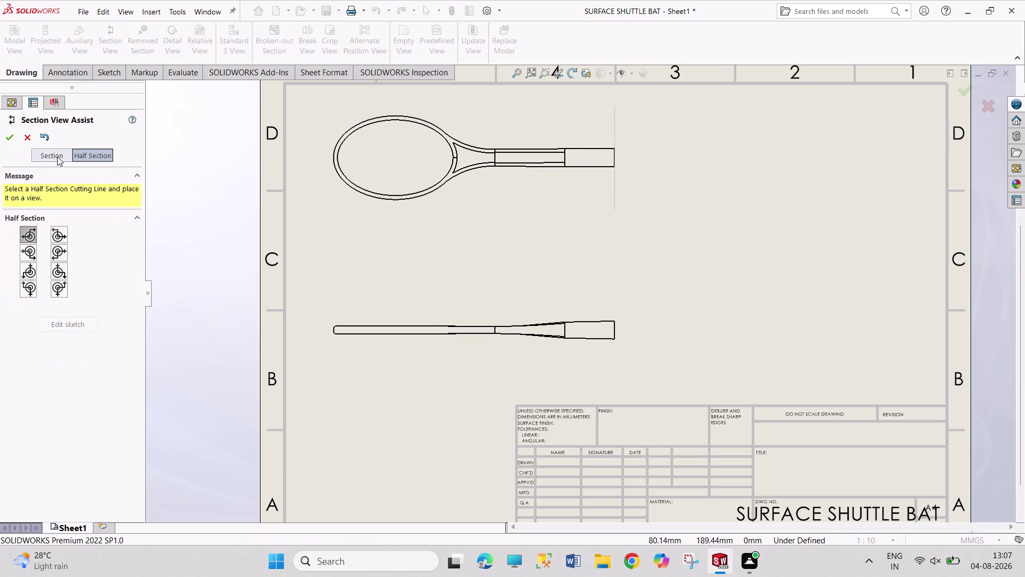
click(57, 156)
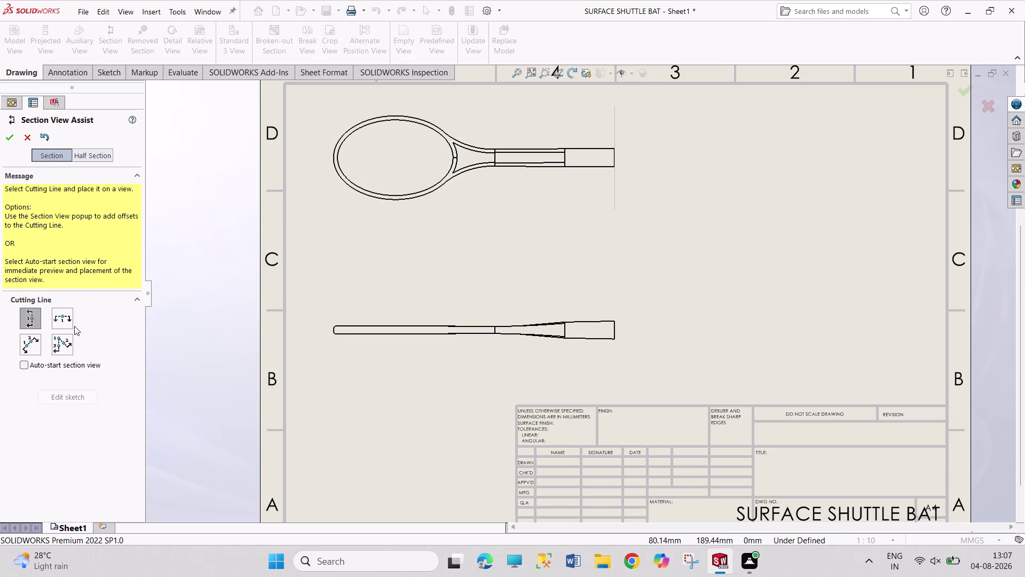
click(32, 318)
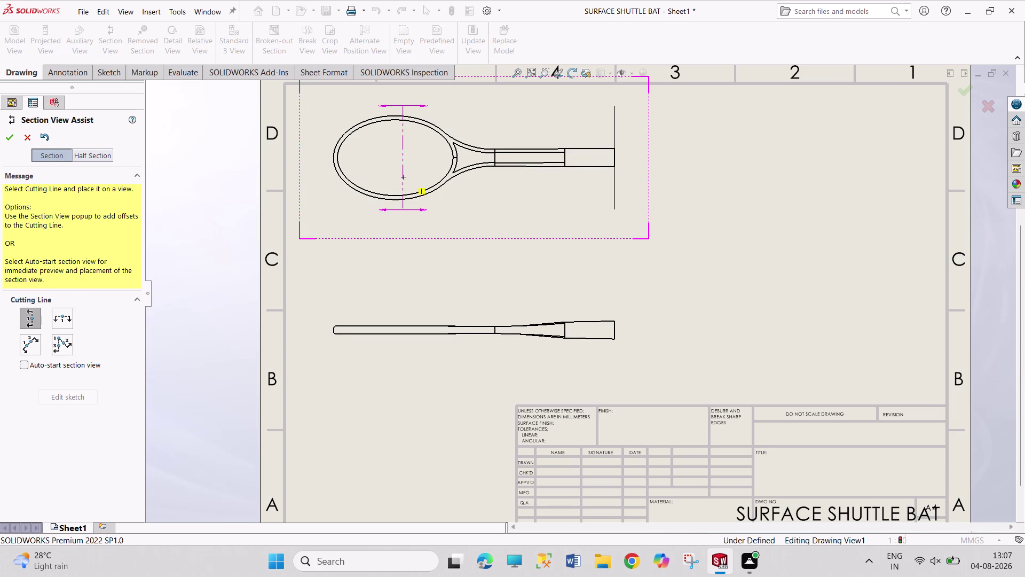
click(495, 158)
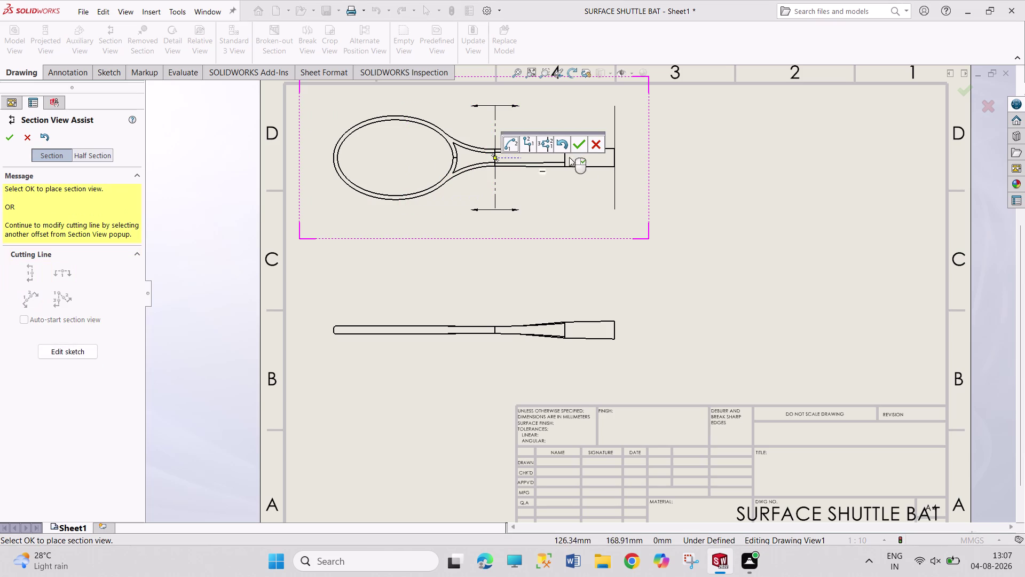
click(576, 143)
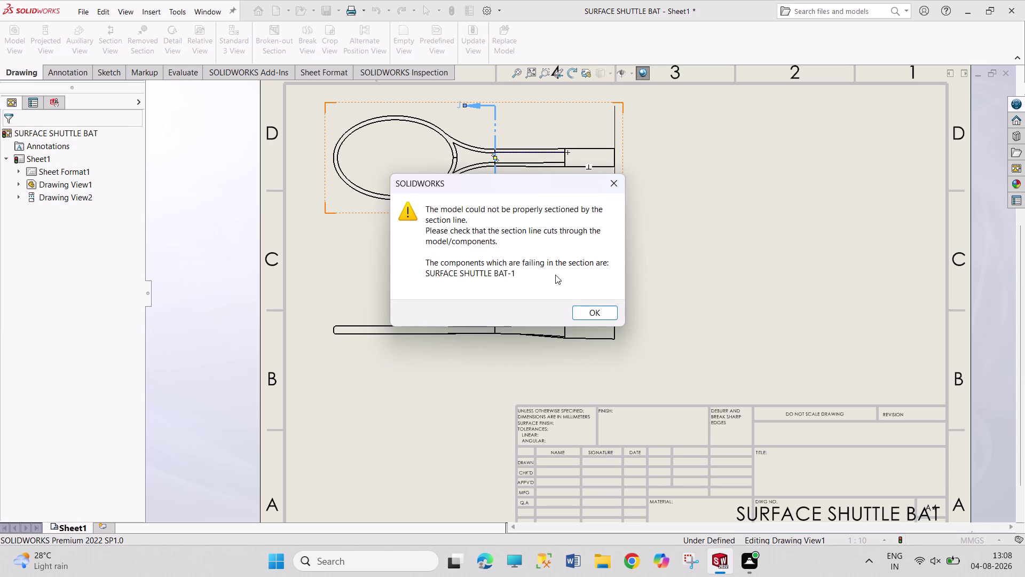
click(610, 311)
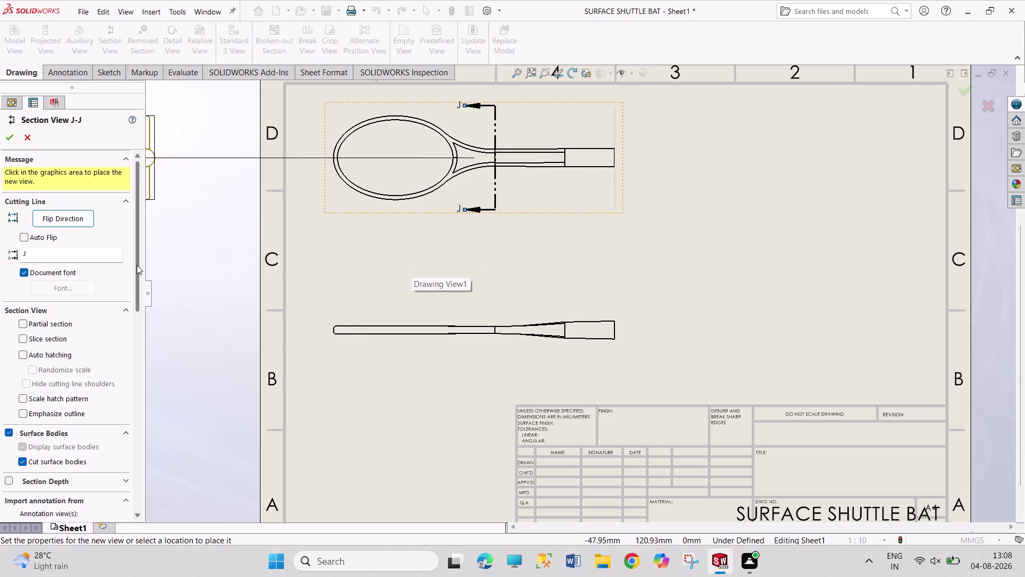
Try partial section, slice section, auto hatching and emphasize outline on section J-J, turning each back off.
drag(137, 265, 137, 300)
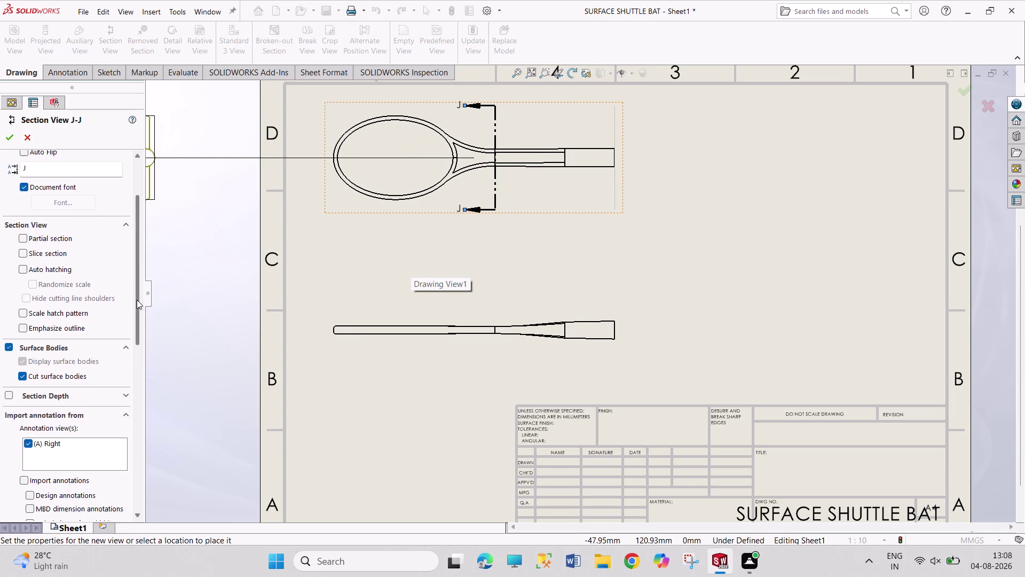
drag(137, 299, 138, 312)
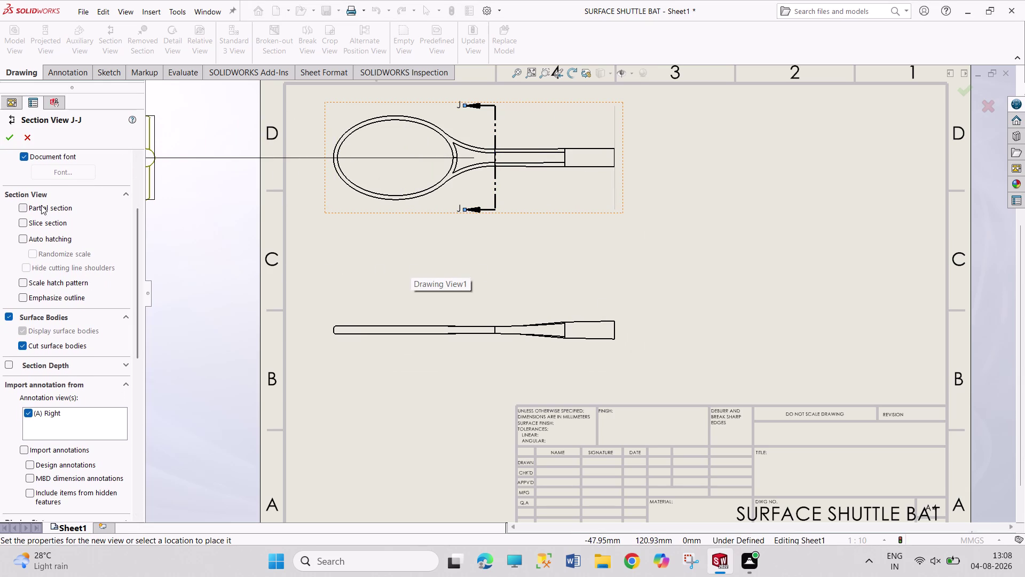
click(41, 205)
click(41, 219)
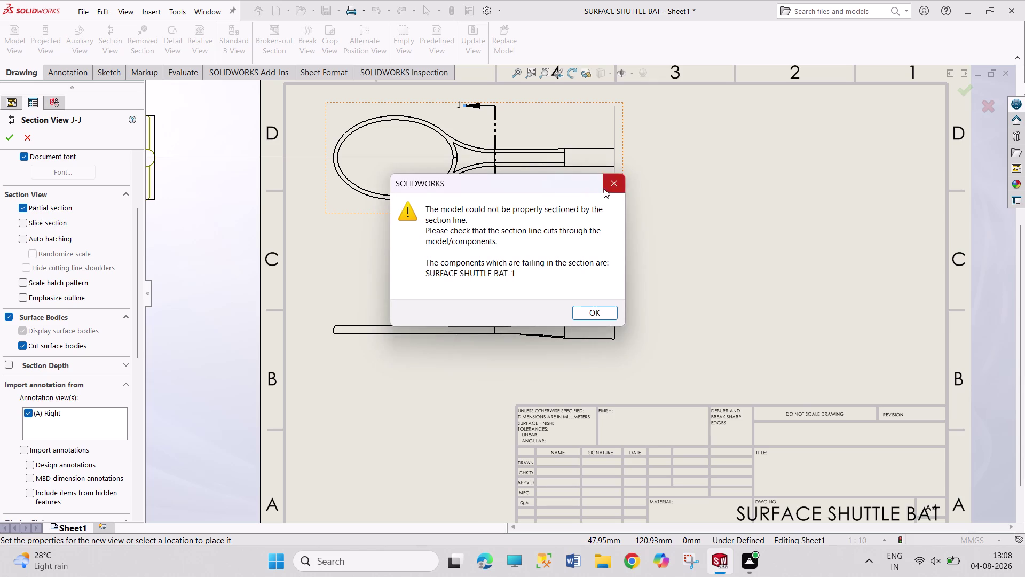
click(604, 188)
click(57, 221)
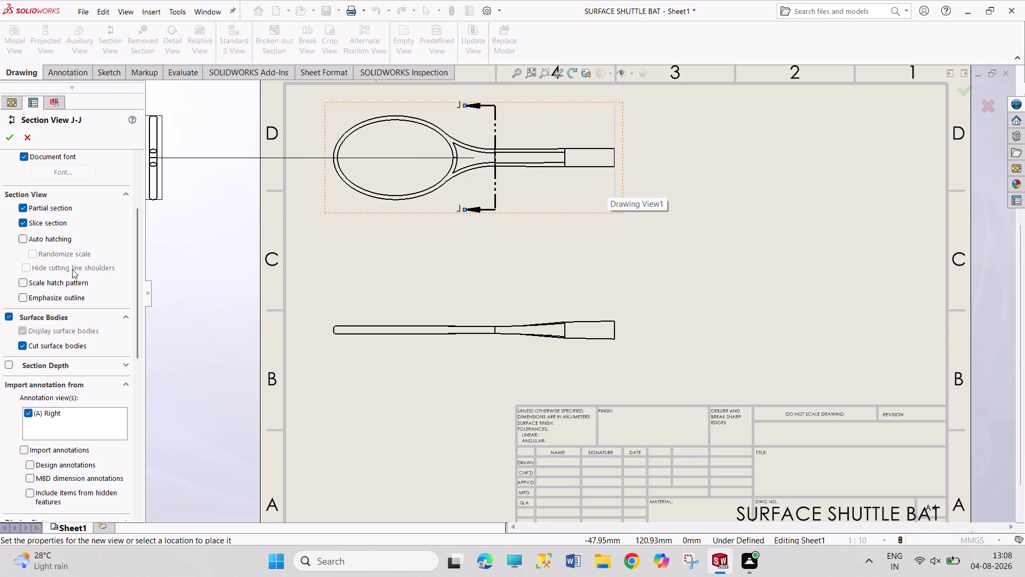
click(54, 221)
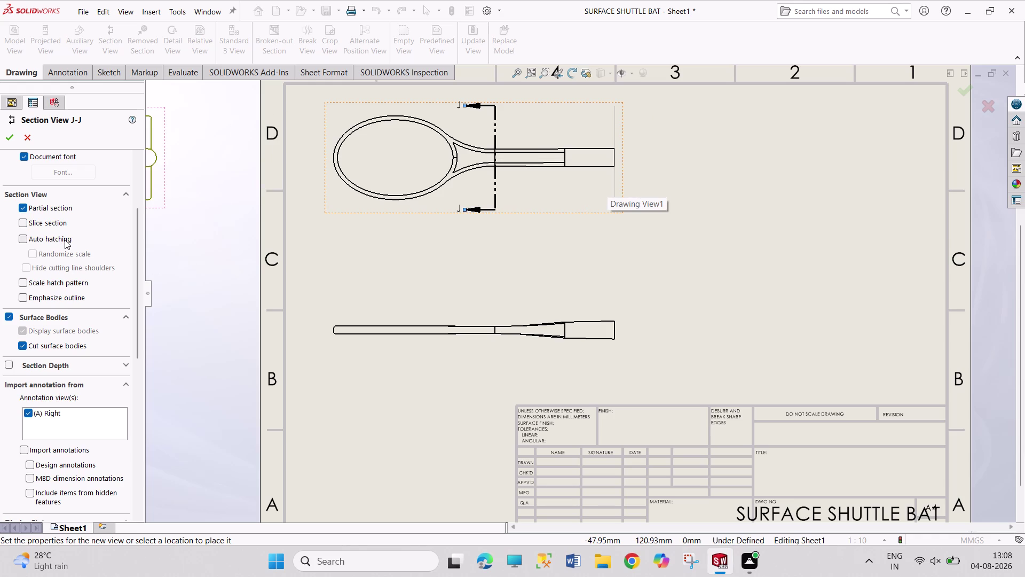
click(65, 239)
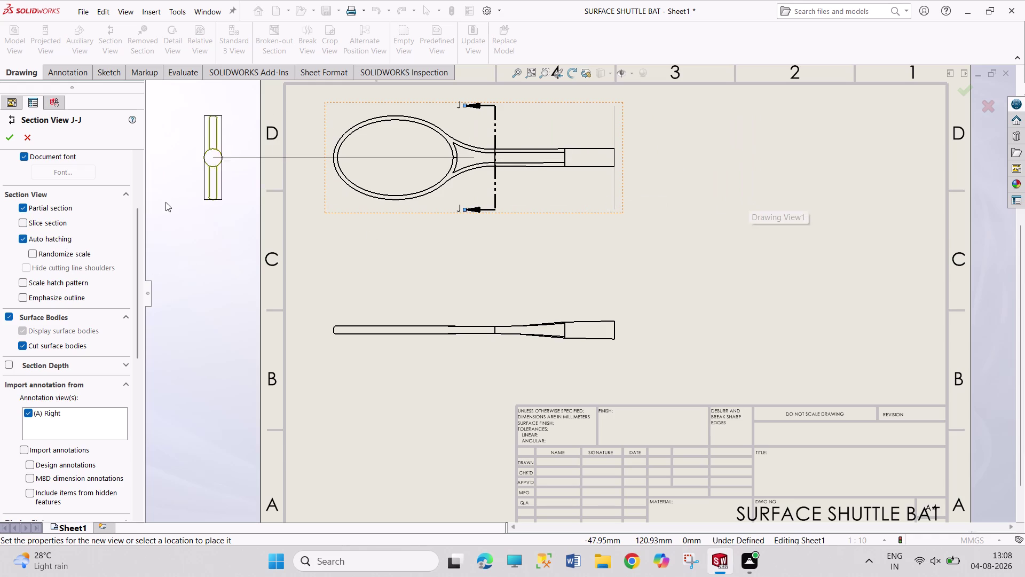
click(53, 235)
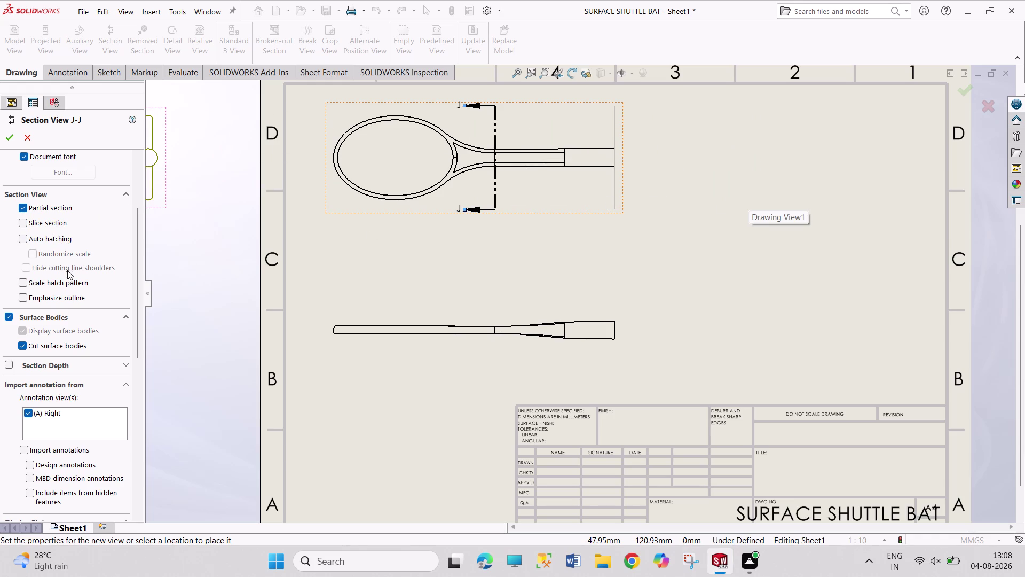
click(68, 298)
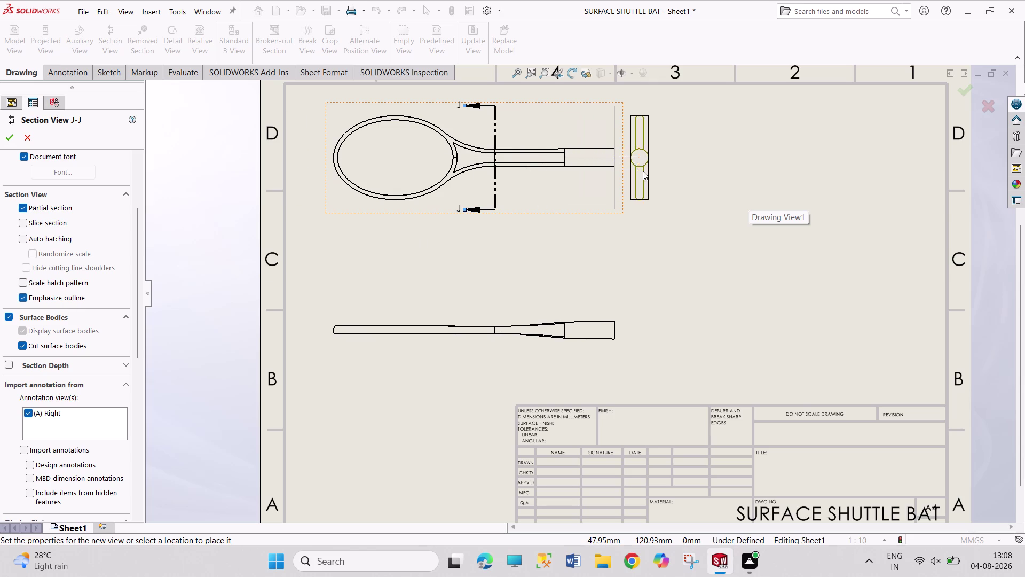
click(56, 301)
Review the section depth settings, then abandon section J-J.
drag(139, 294, 136, 305)
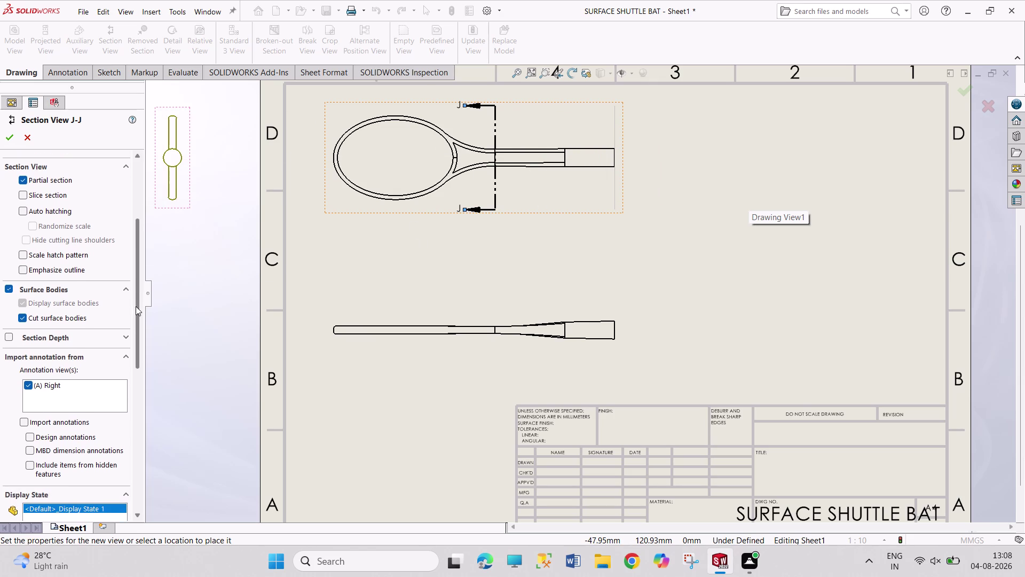
drag(136, 305, 136, 316)
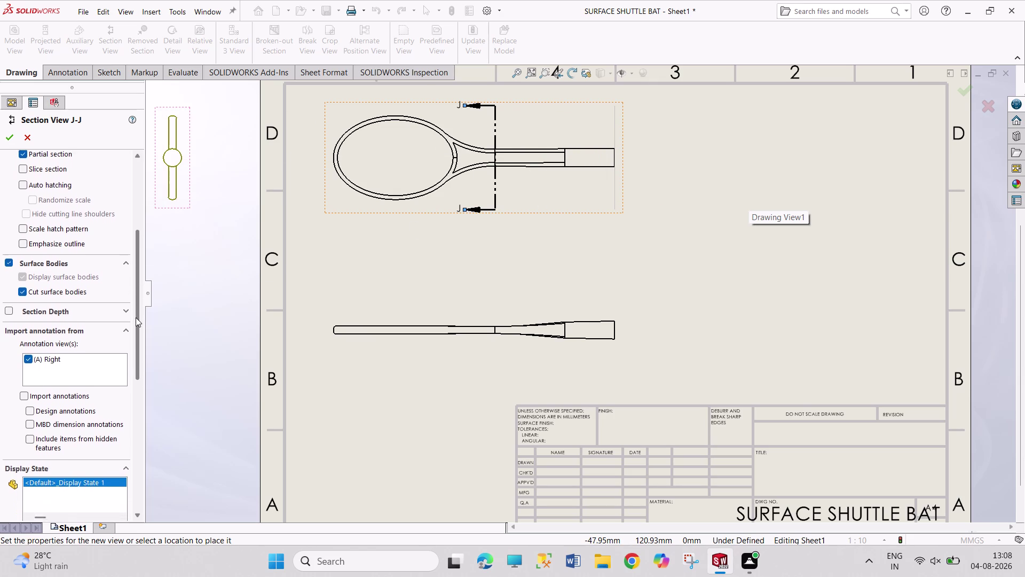
drag(136, 316, 139, 358)
click(126, 211)
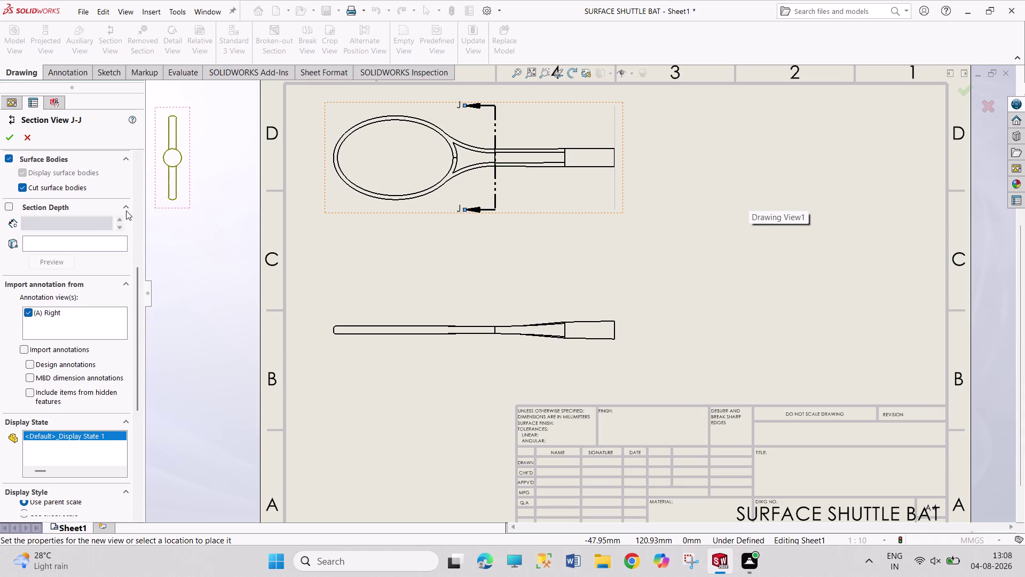
click(126, 210)
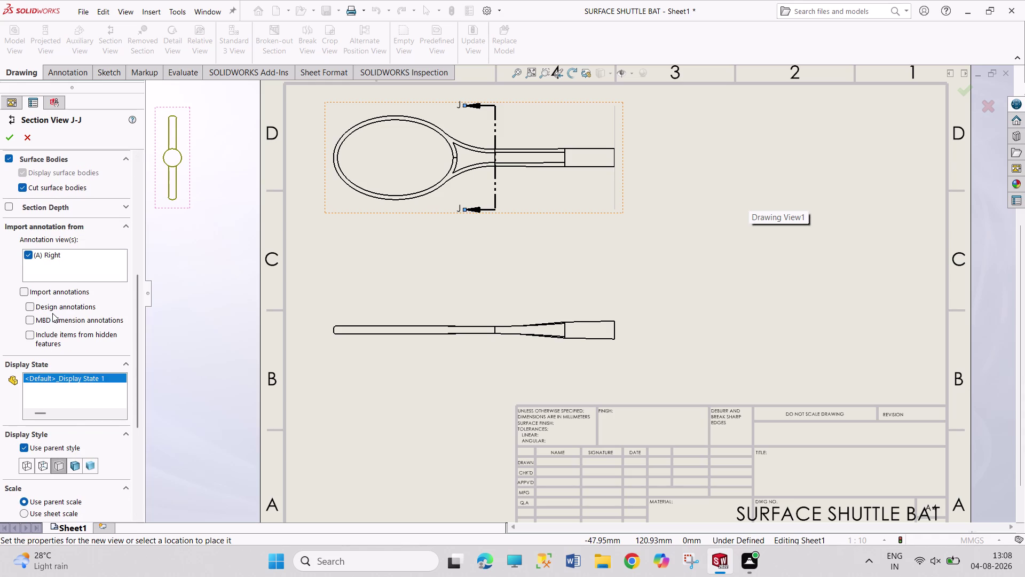
drag(137, 332, 133, 349)
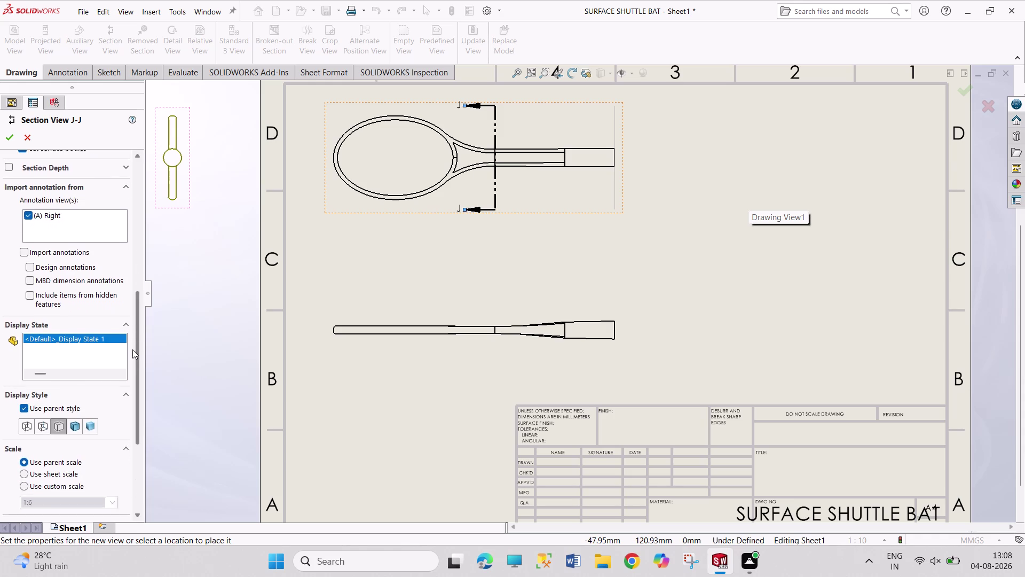
drag(133, 349, 121, 429)
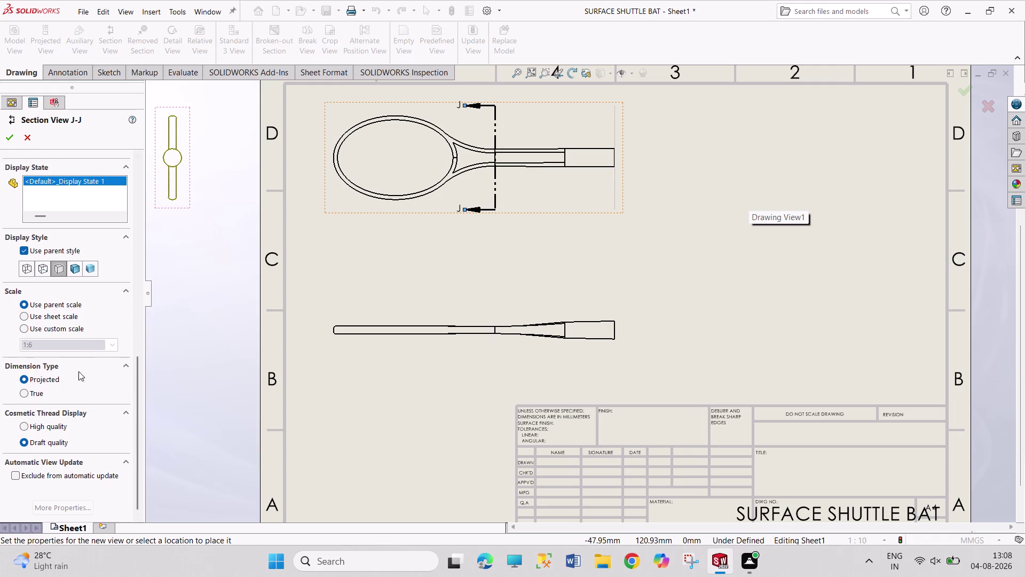
drag(139, 425, 135, 444)
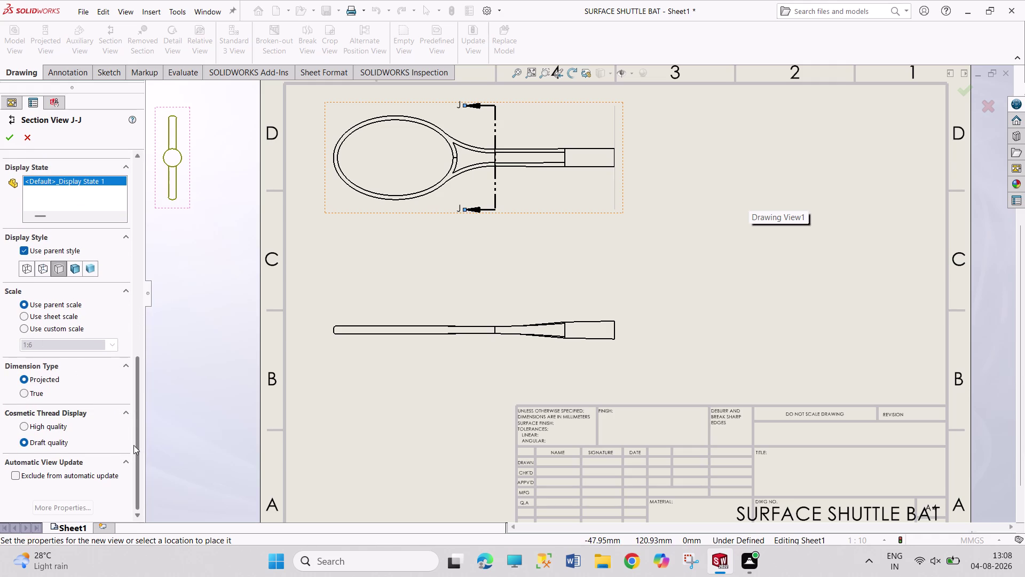
drag(138, 442, 146, 309)
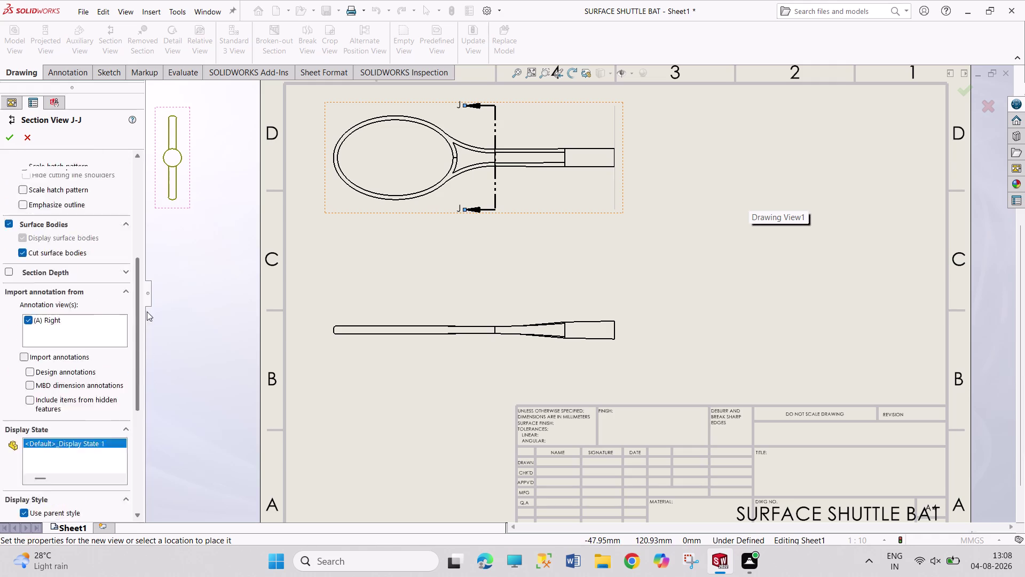
drag(147, 309, 148, 212)
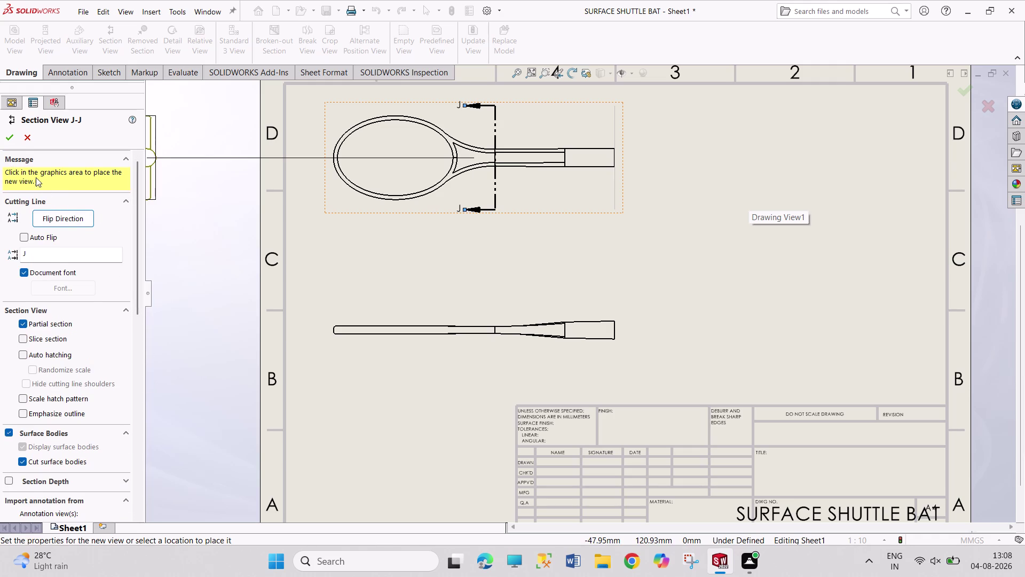
click(22, 136)
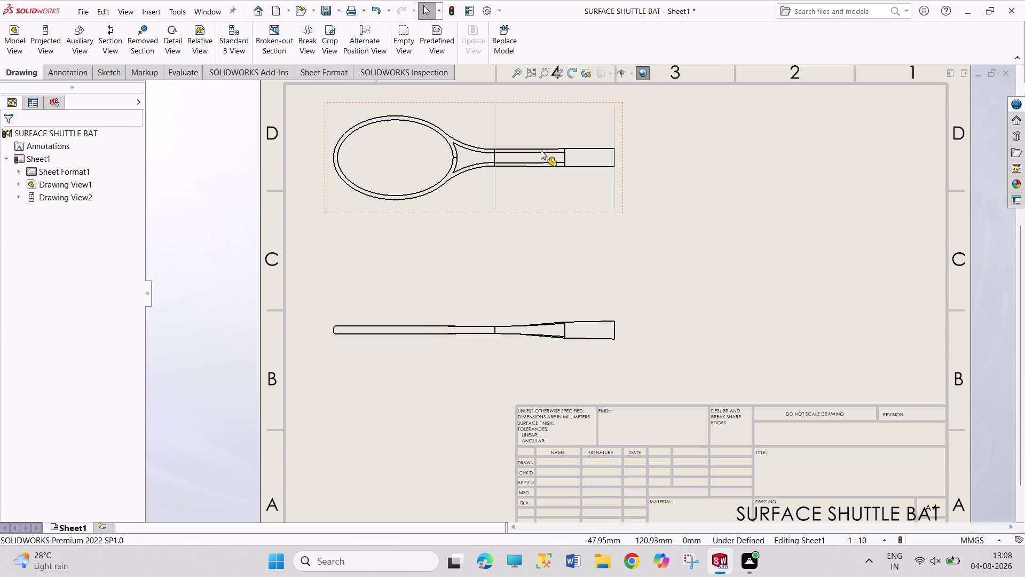
click(1009, 75)
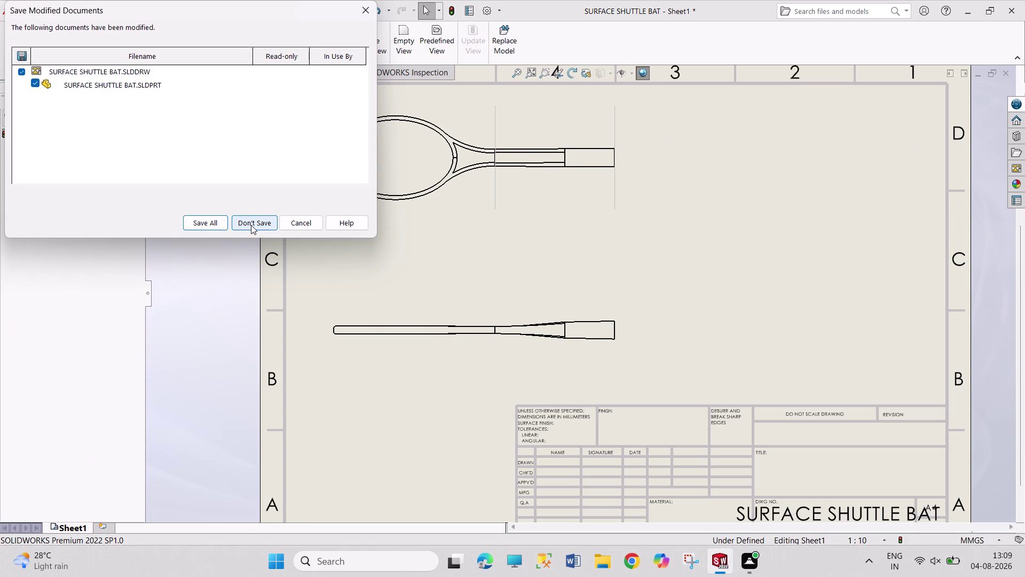
Close the drawing without saving and box-select the bat's surface bodies in the part.
click(251, 225)
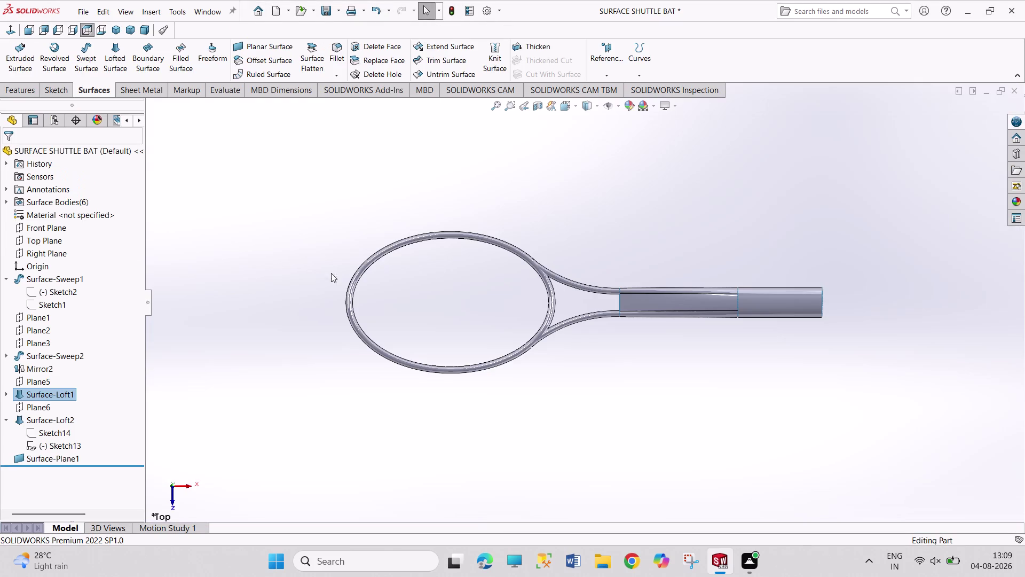
drag(879, 191, 241, 401)
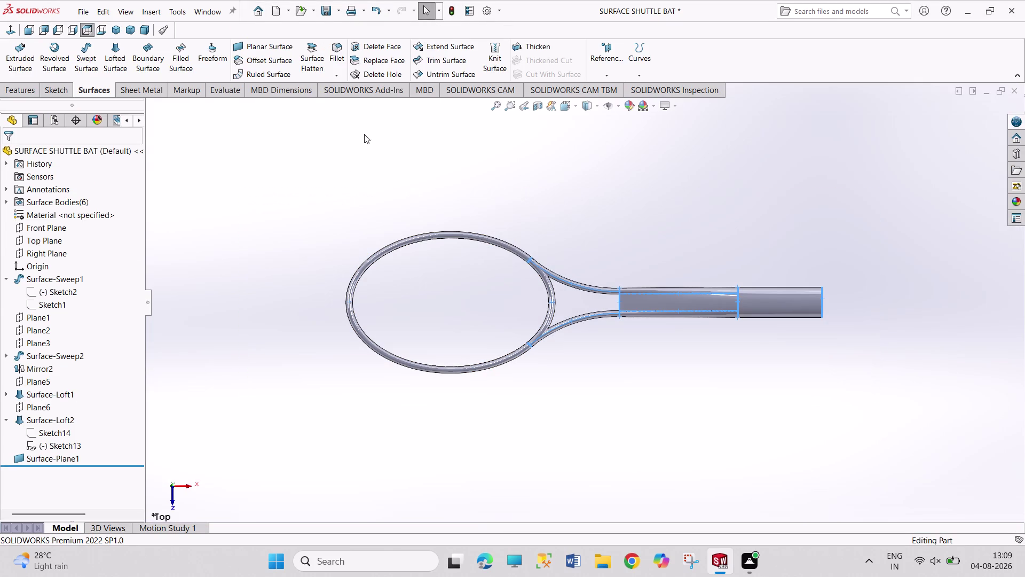
click(505, 59)
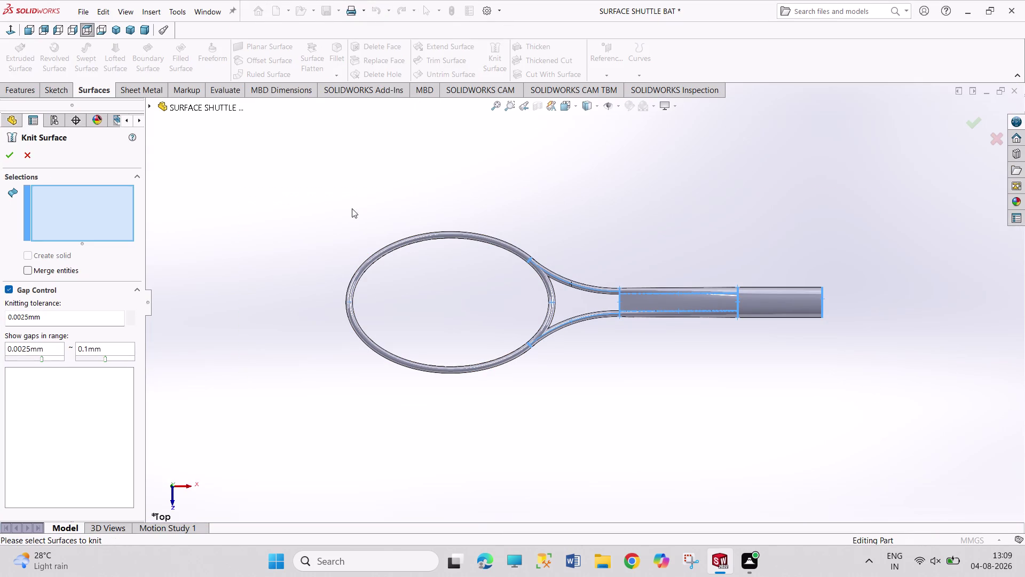
drag(258, 127, 865, 444)
click(7, 153)
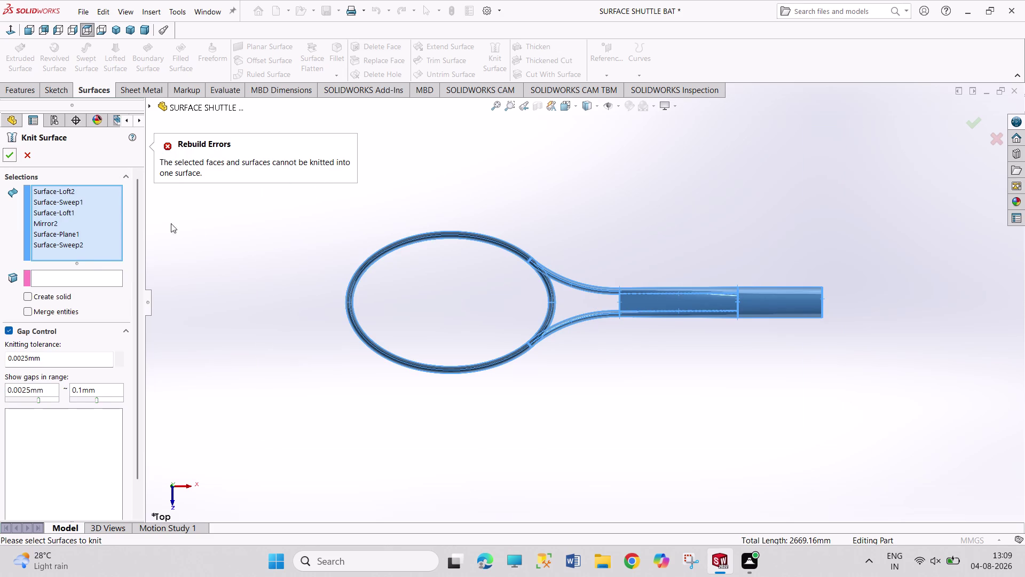
click(30, 155)
click(531, 189)
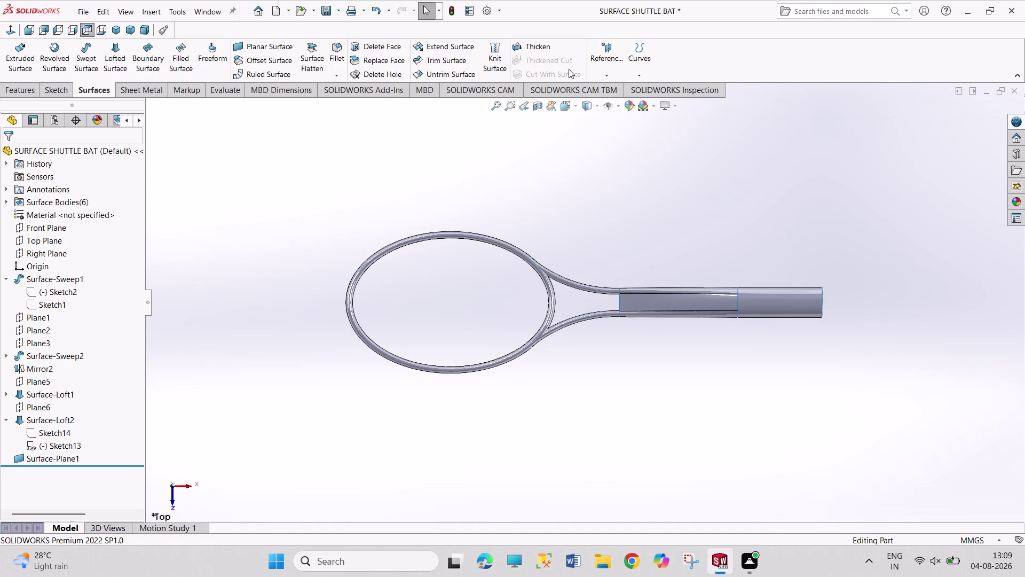
Thicken the Surface-Loft2 grip surface by 1.00 mm to create Thicken1.
click(554, 50)
drag(299, 156, 298, 169)
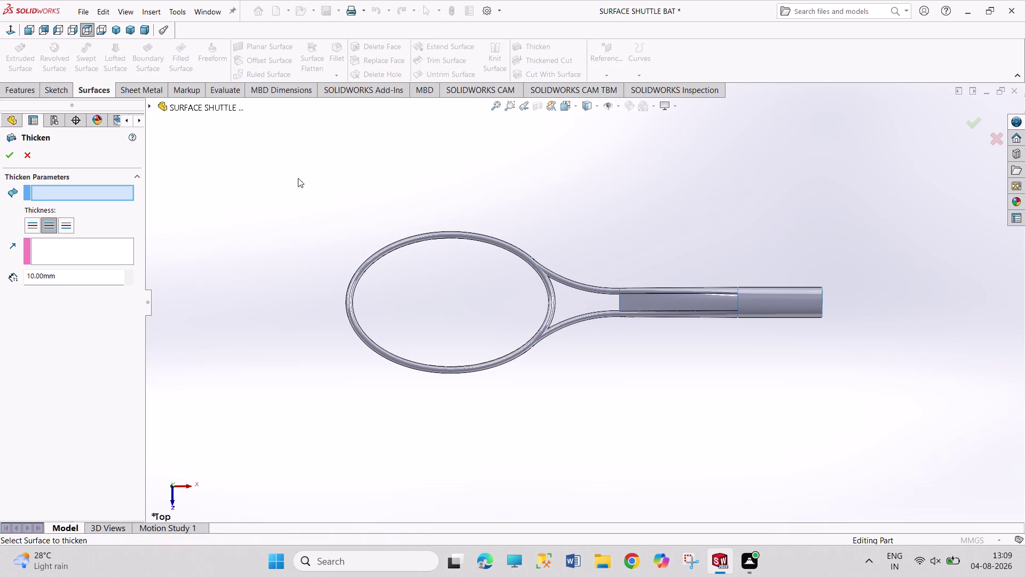
drag(298, 170, 902, 415)
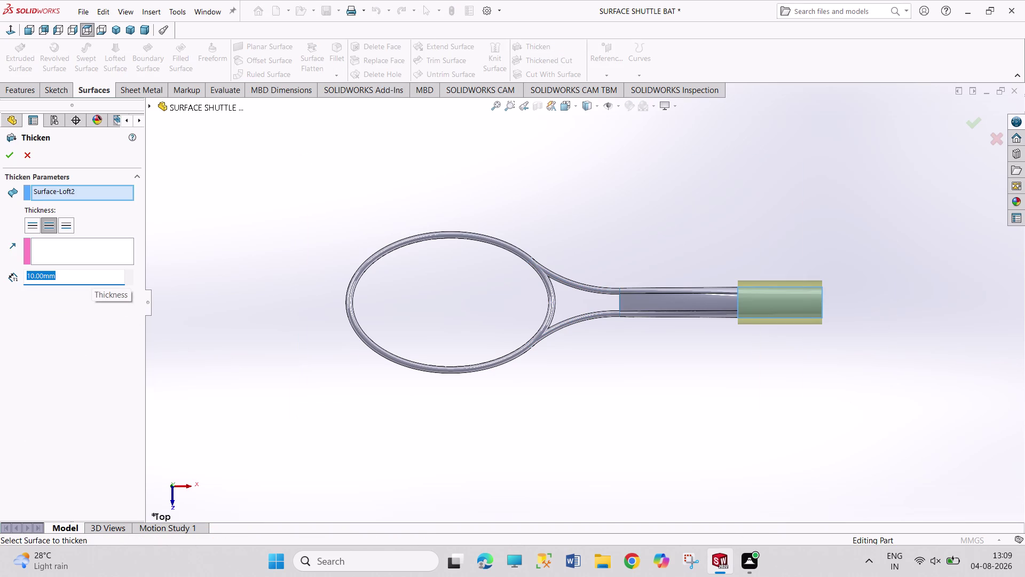
key(1)
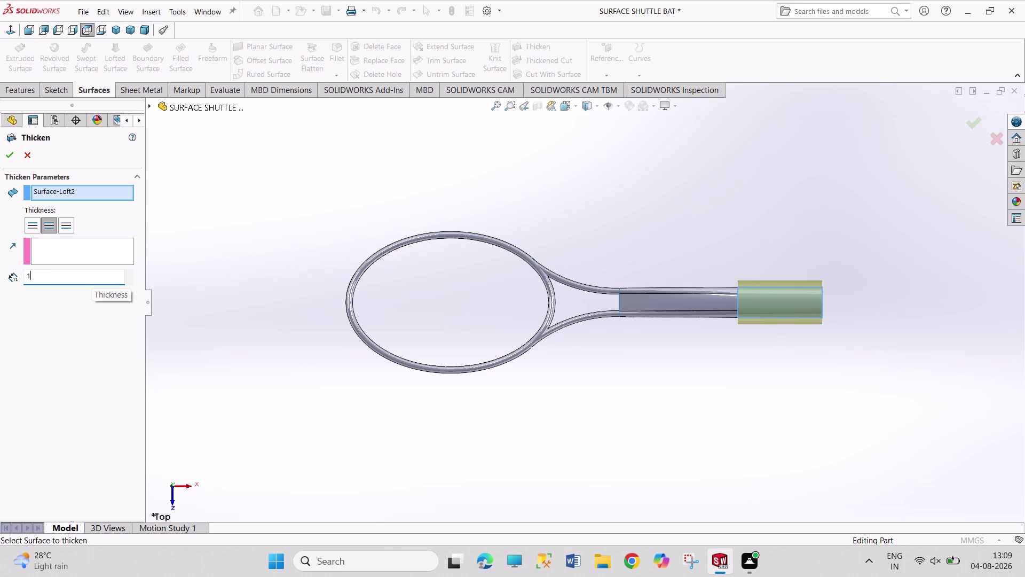
key(Return)
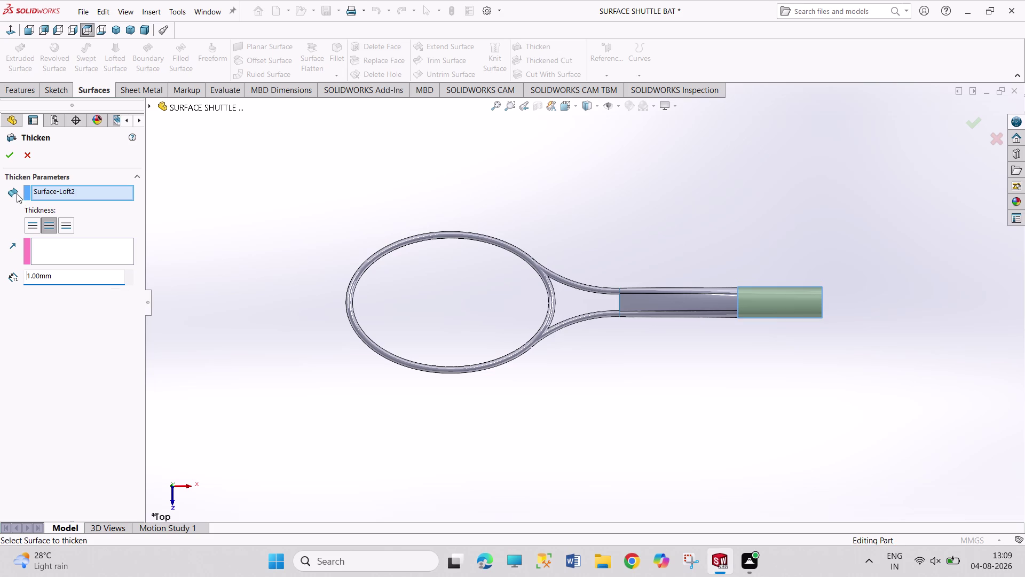
click(8, 154)
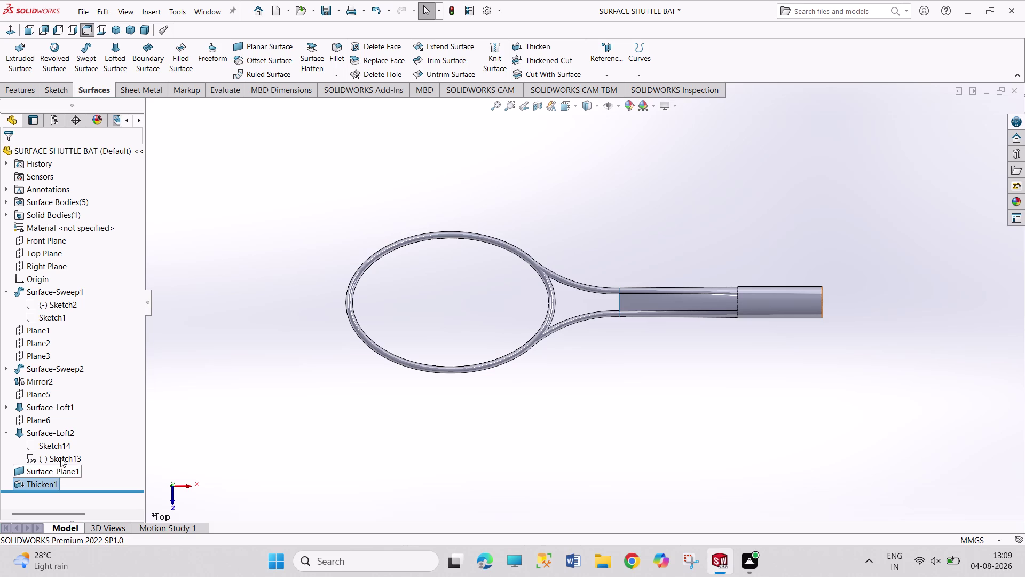
click(63, 429)
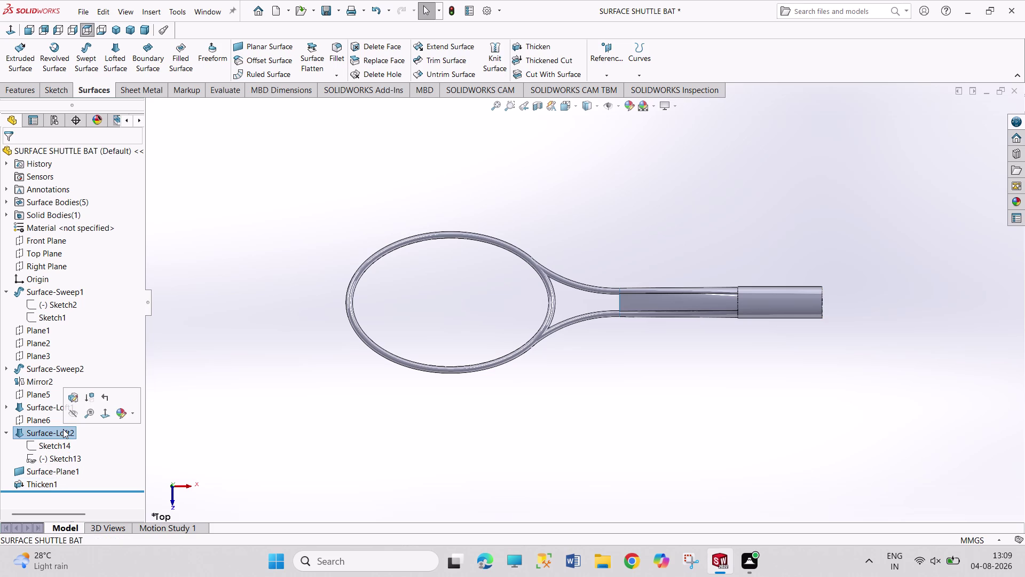
Thicken Surface-Sweep1, Surface-Sweep2, Mirror2 and Surface-Loft1 by 1.00 mm with merged result, creating Thicken2.
click(36, 363)
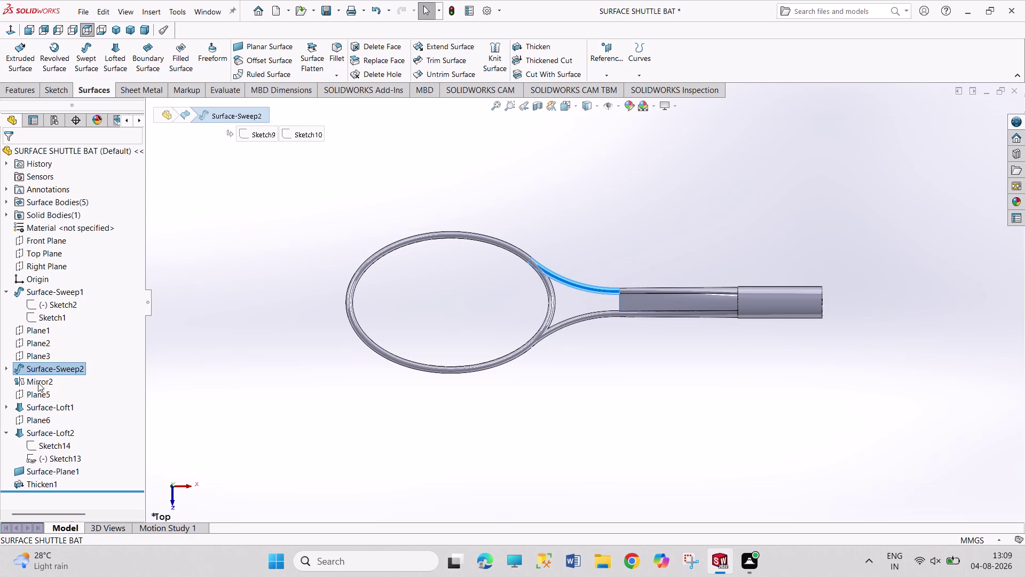
click(38, 382)
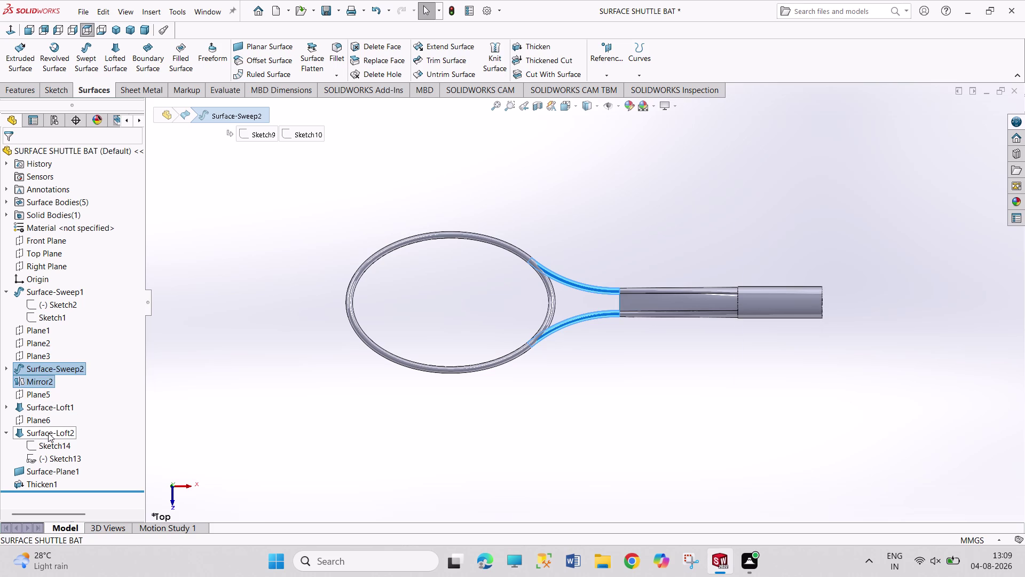
click(44, 409)
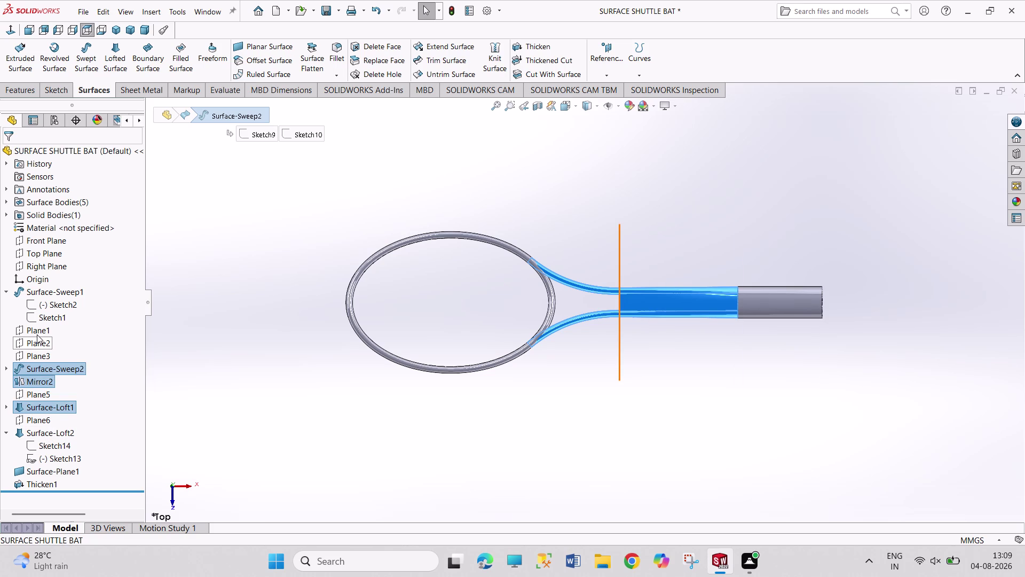
click(51, 290)
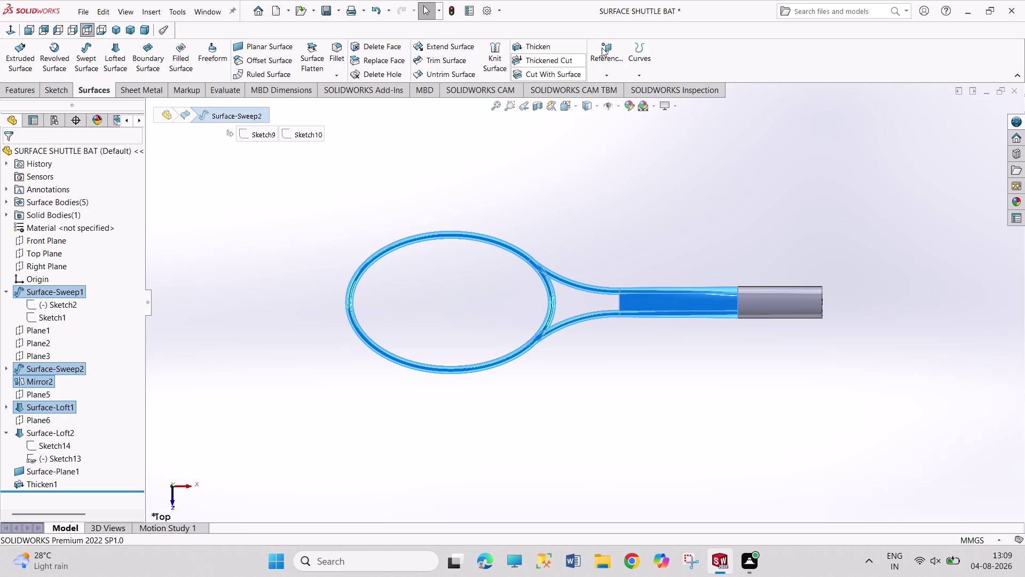
click(551, 49)
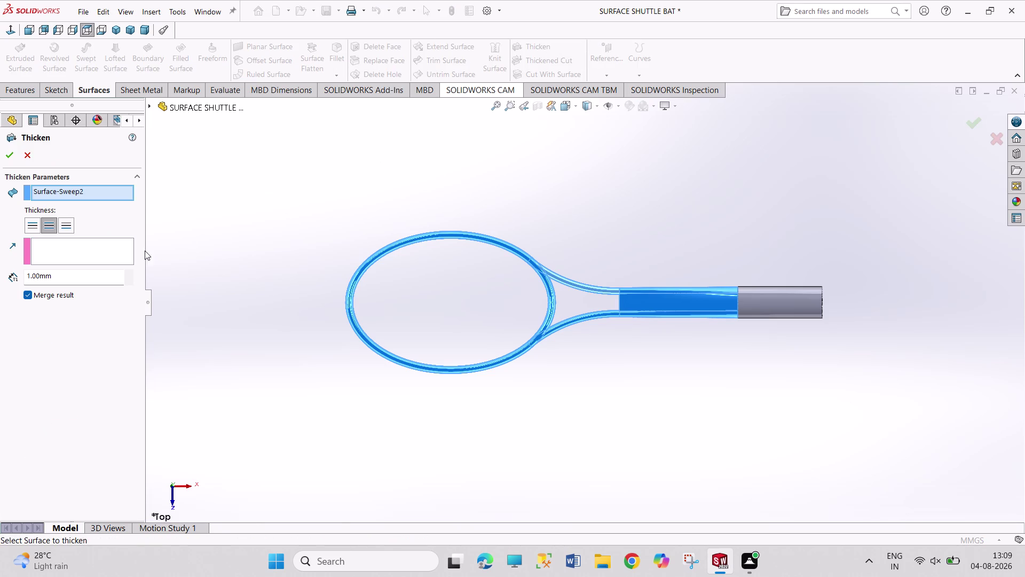
click(14, 153)
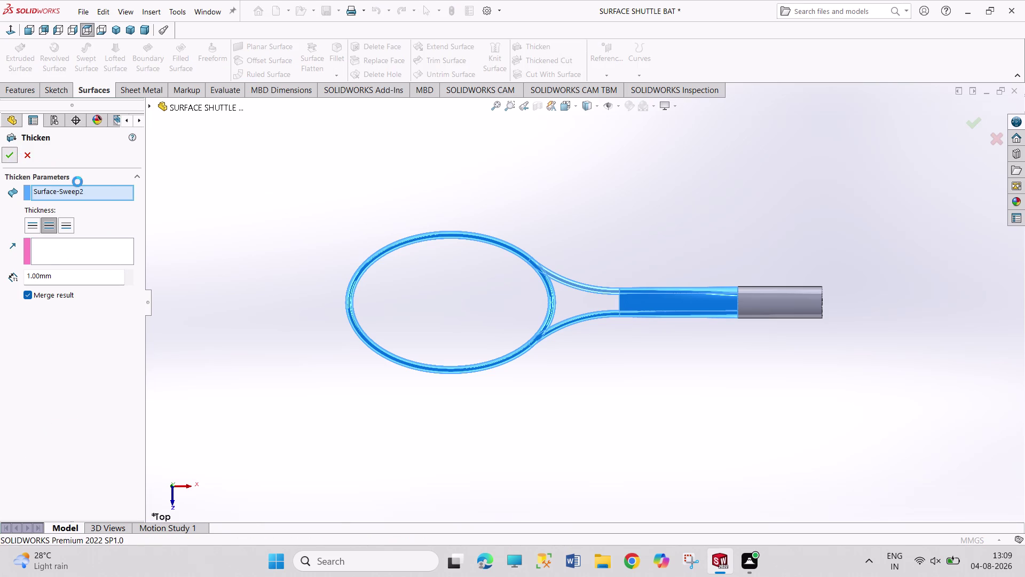
click(323, 184)
middle_drag(599, 394, 558, 376)
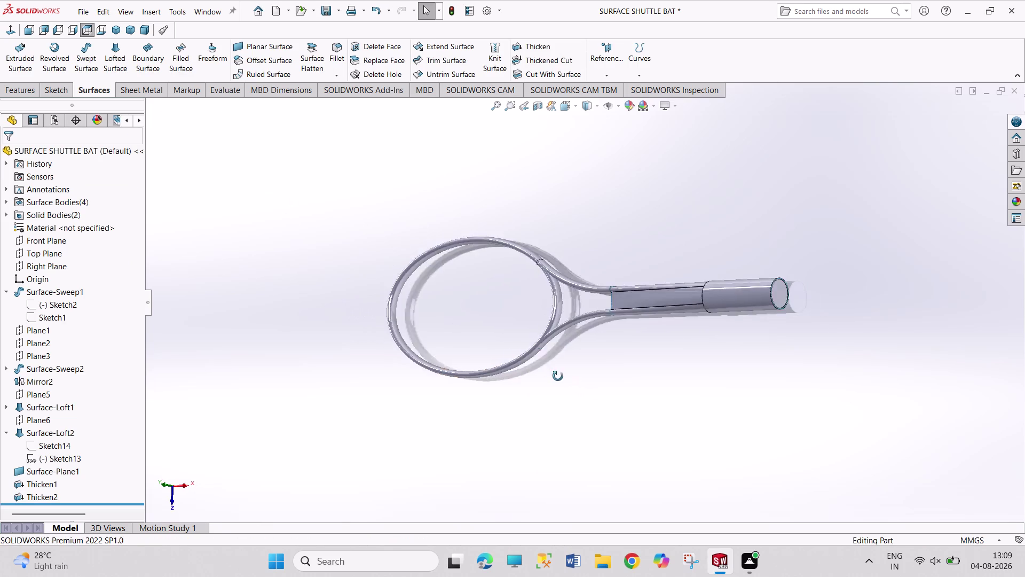
middle_drag(558, 376, 577, 367)
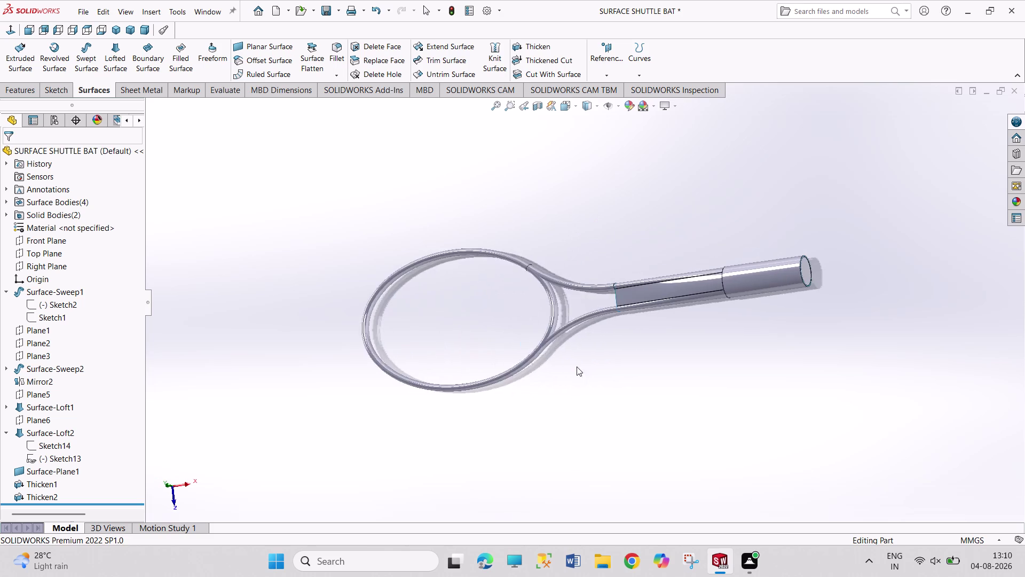
Save the bat part and start a new drawing document.
key(ctrl+s)
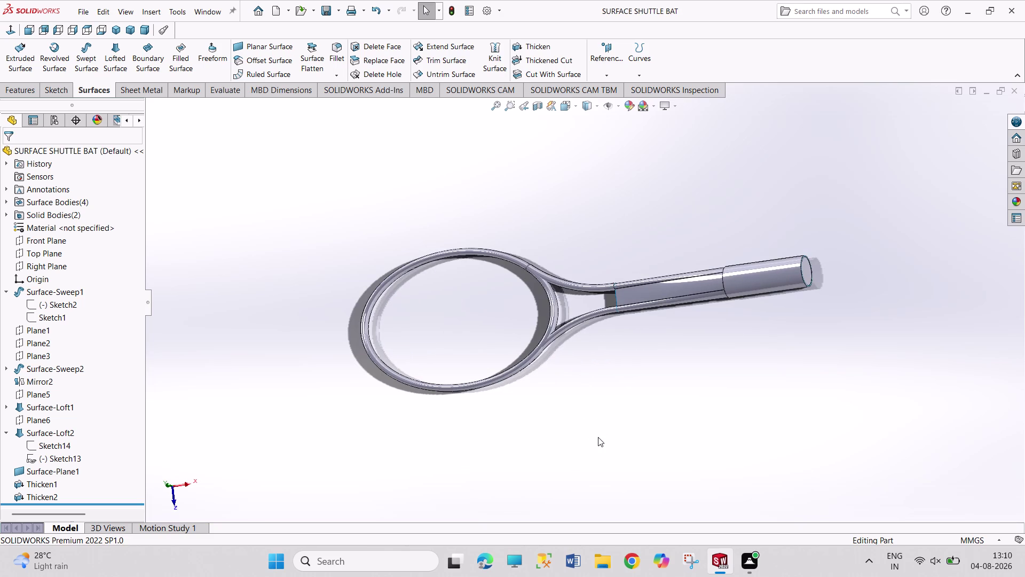
key(ctrl+n)
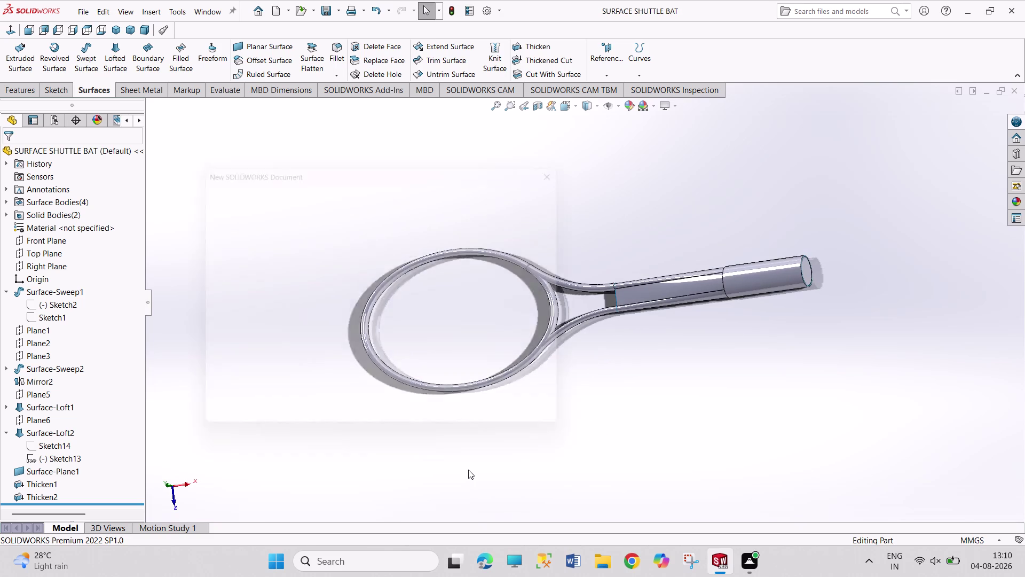
key(Return)
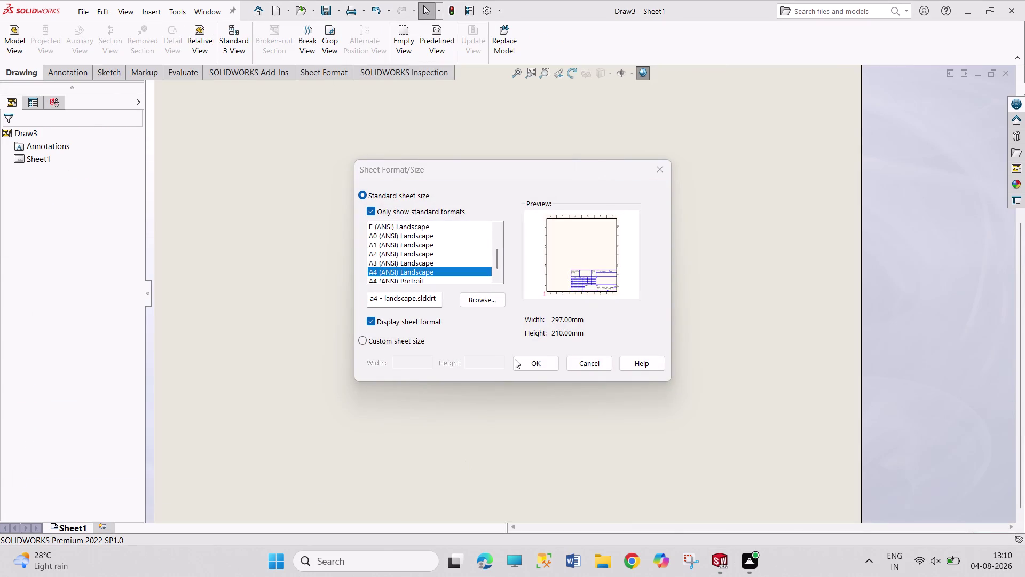
Place a first SURFACE SHUTTLE BAT model view on an A4 (ANSI) landscape sheet.
click(530, 367)
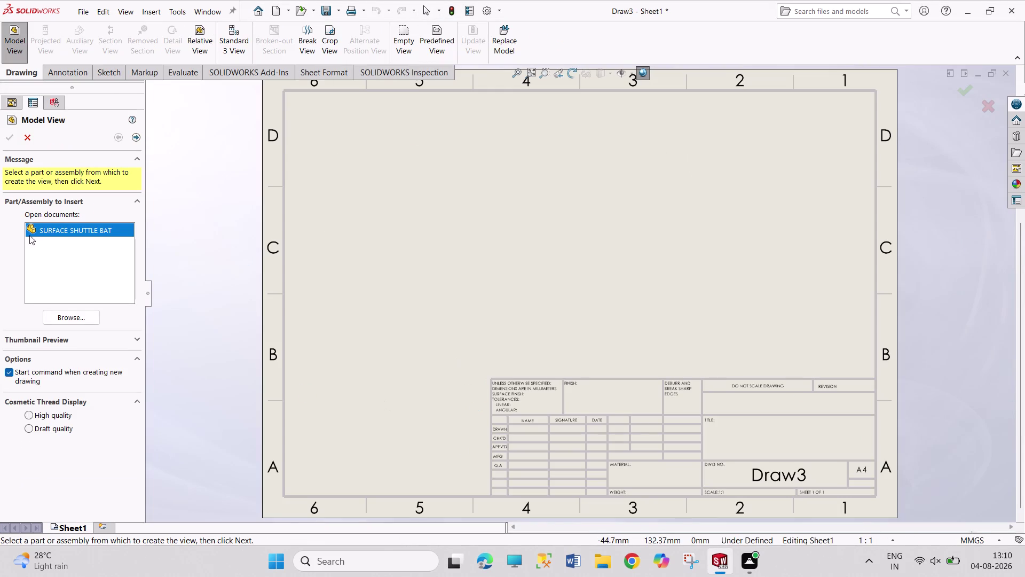
click(106, 230)
double_click(73, 227)
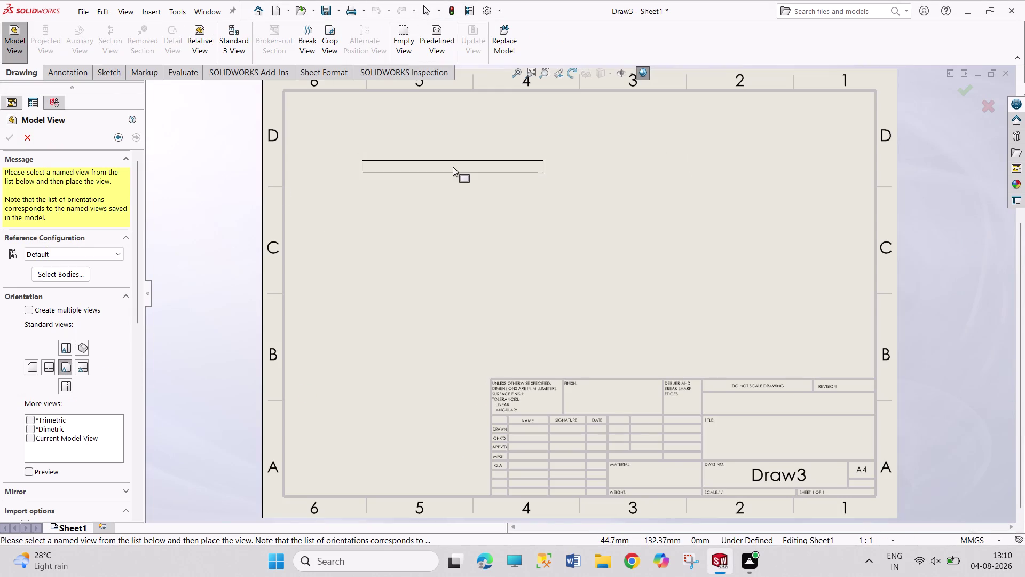
click(47, 365)
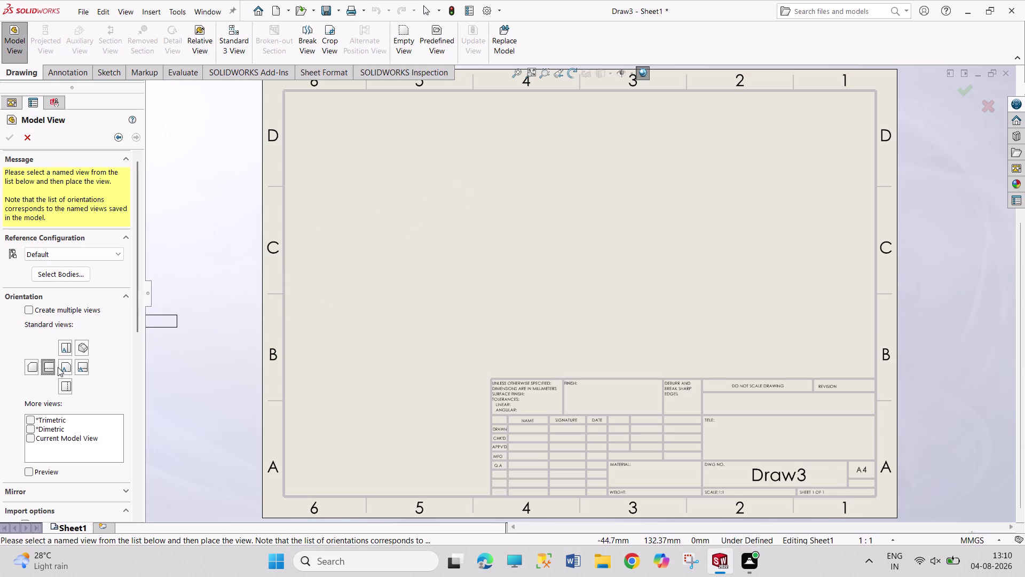
click(64, 370)
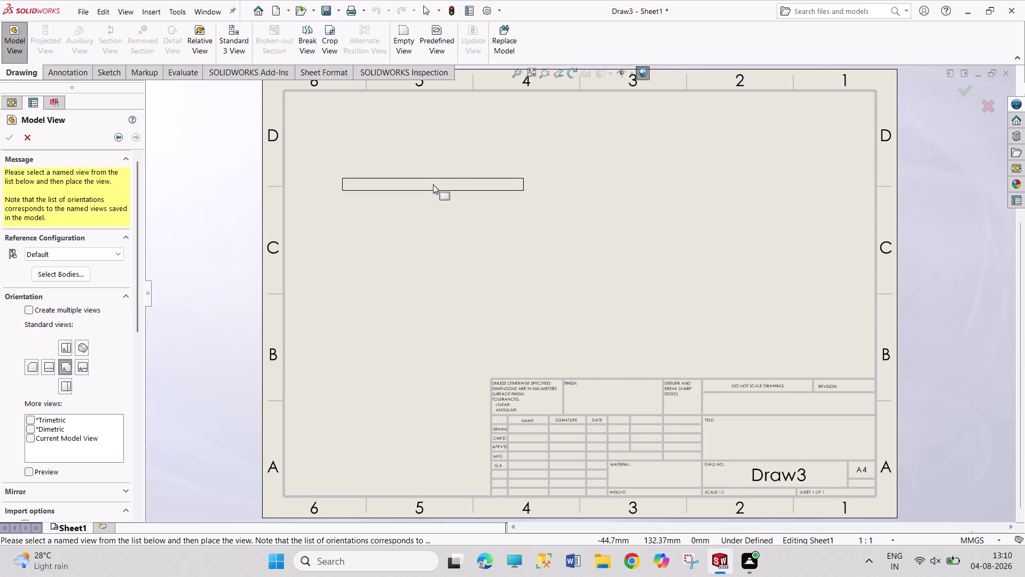
click(434, 185)
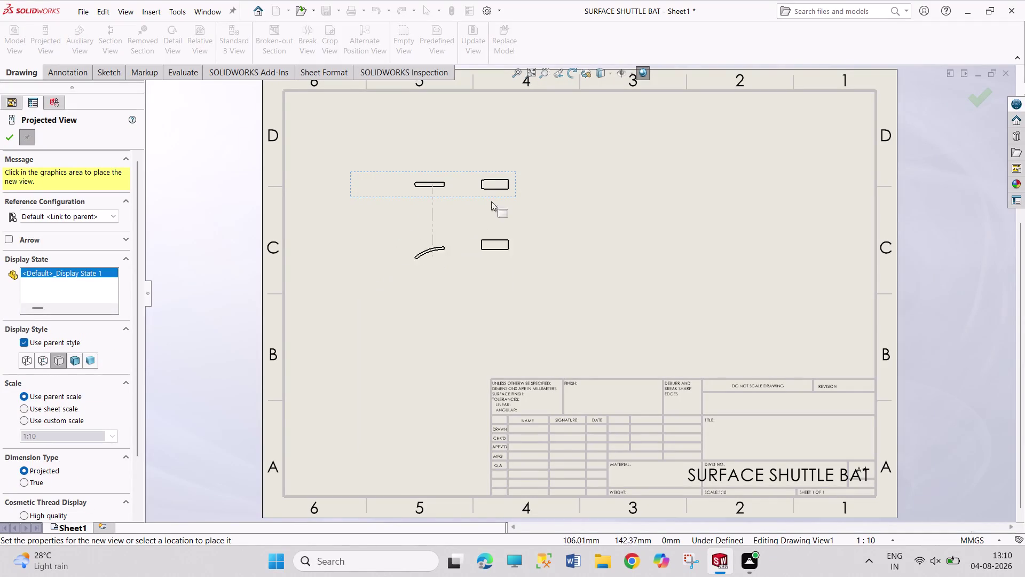
Add three projected views, then undo the last two so only Drawing View2 remains.
click(474, 128)
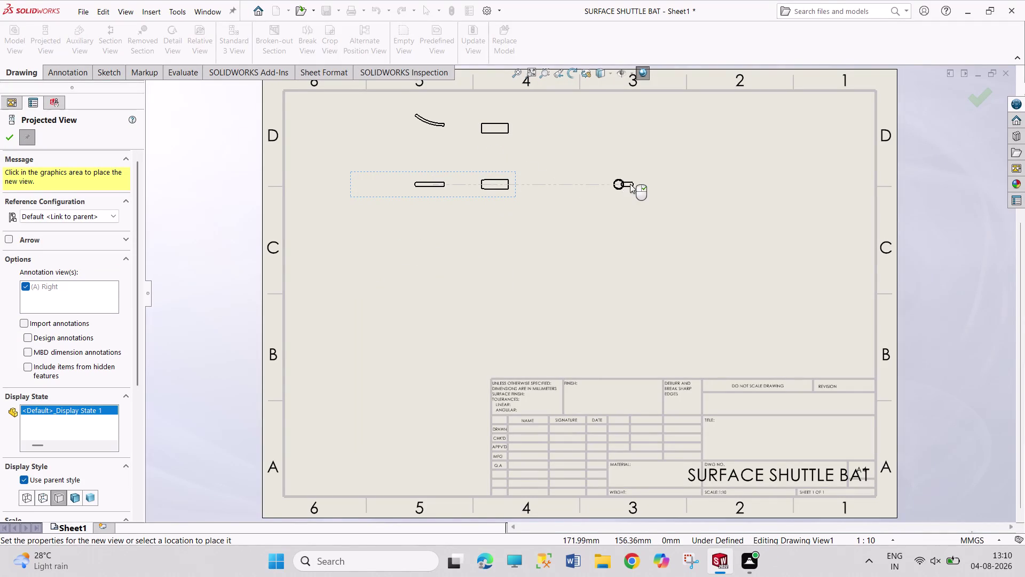
click(639, 186)
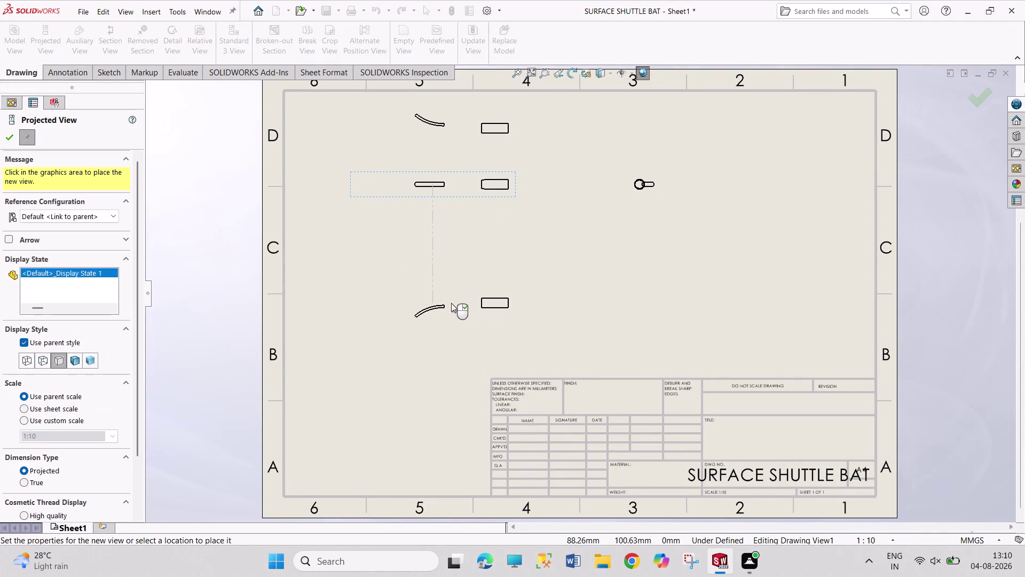
click(451, 303)
key(Escape)
key(Escape)
key(Escape)
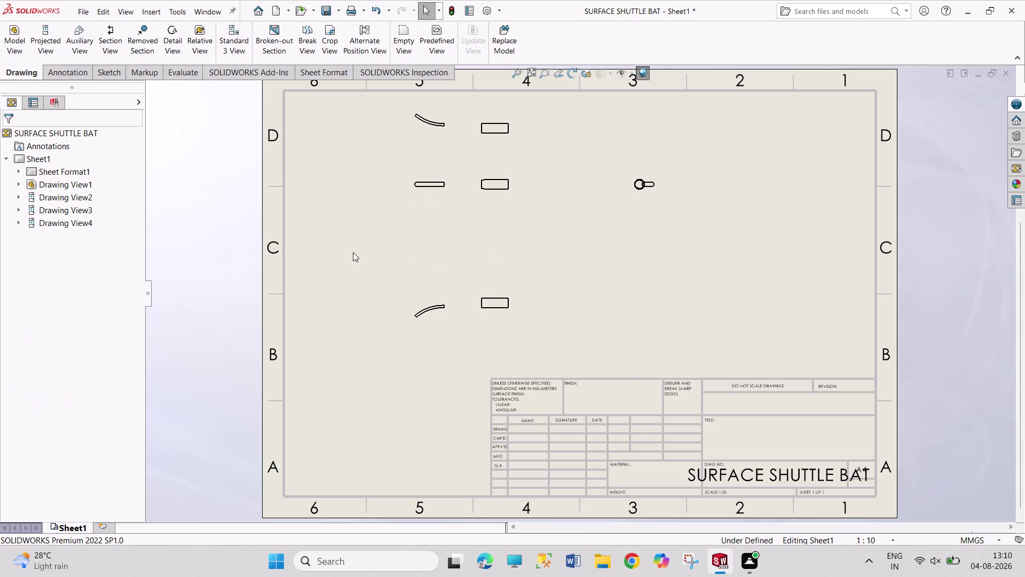
key(ctrl+z)
key(ctrl+z)
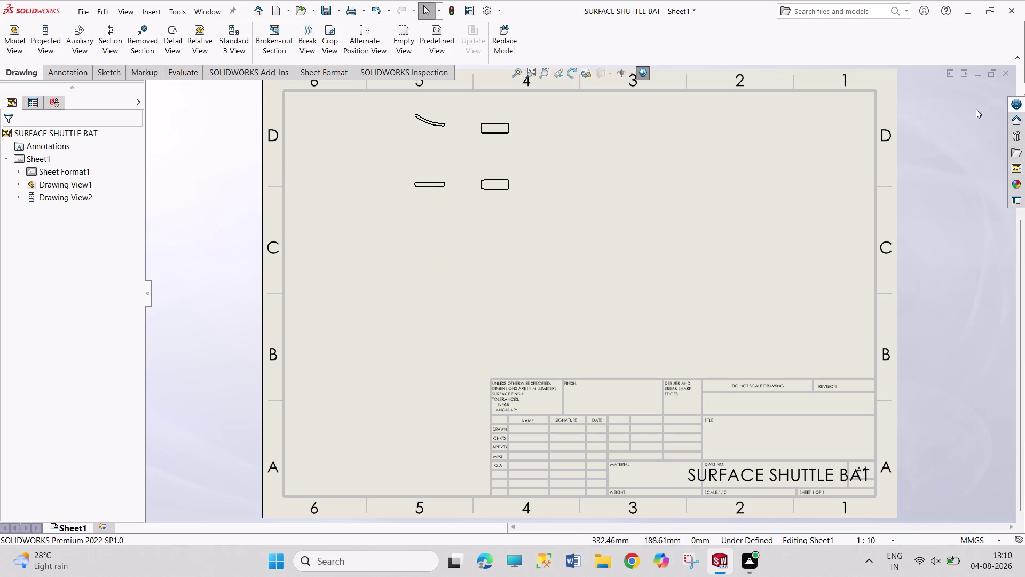
Back in the bat part, delete the Thicken2 feature.
click(1009, 76)
click(513, 291)
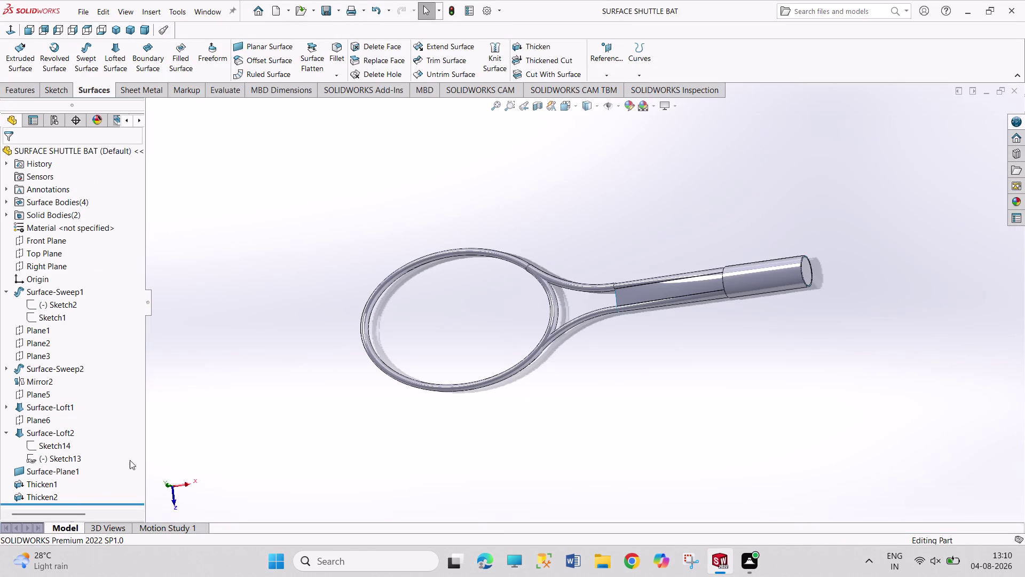
right_click(39, 497)
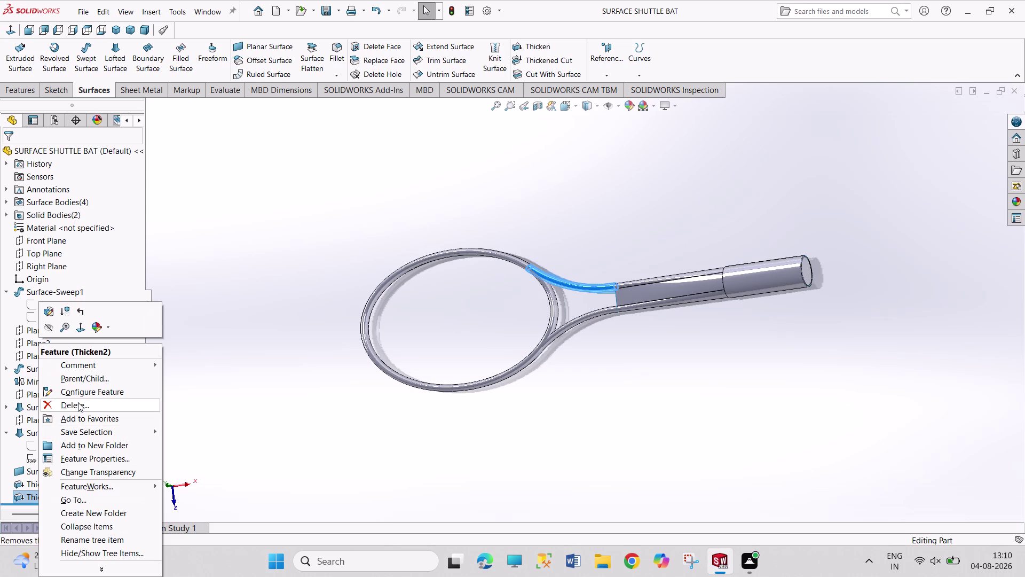
click(78, 402)
click(590, 205)
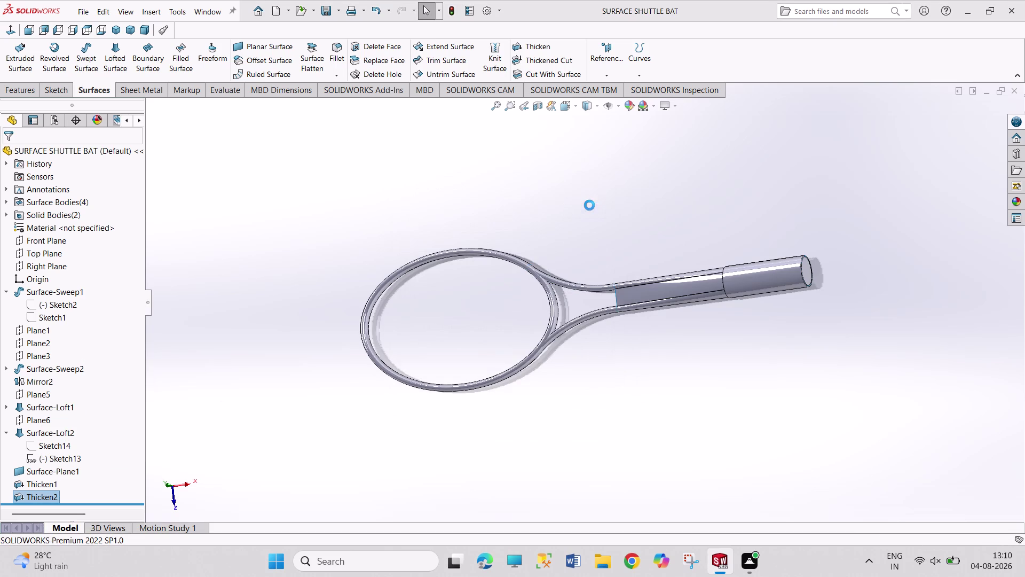
Delete the Thicken1 feature and save the part.
right_click(41, 482)
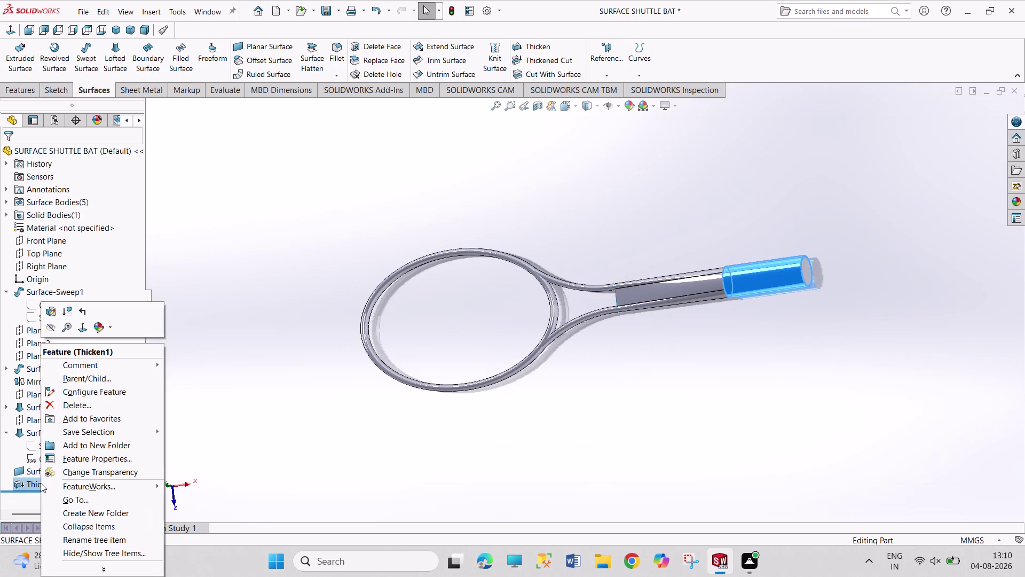
click(86, 402)
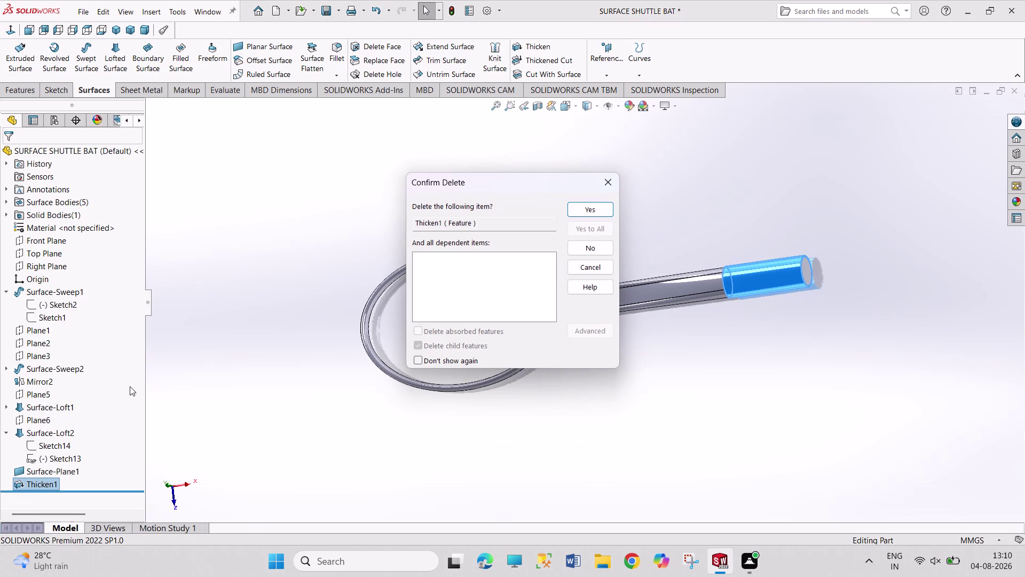
click(579, 205)
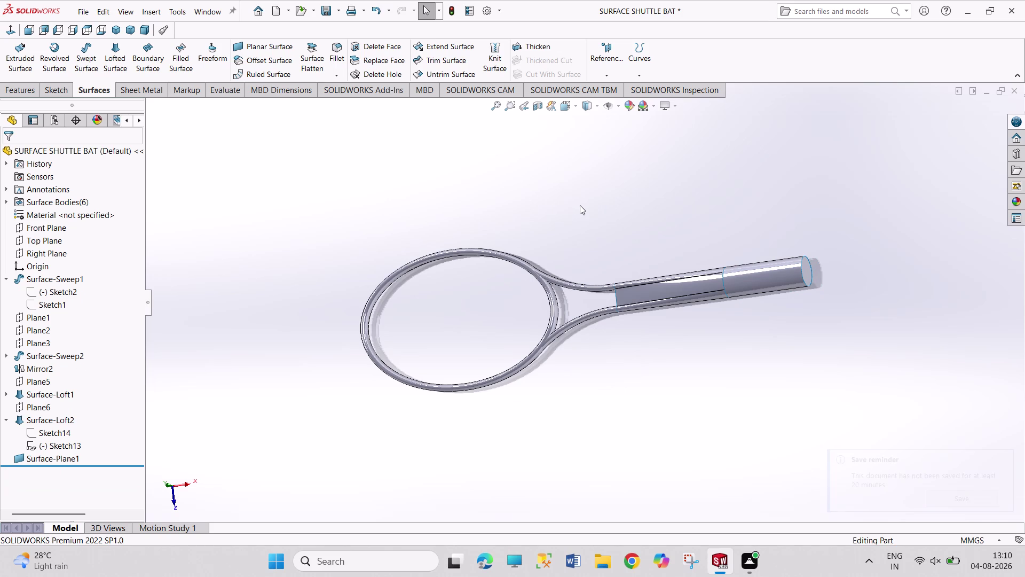
key(ctrl+s)
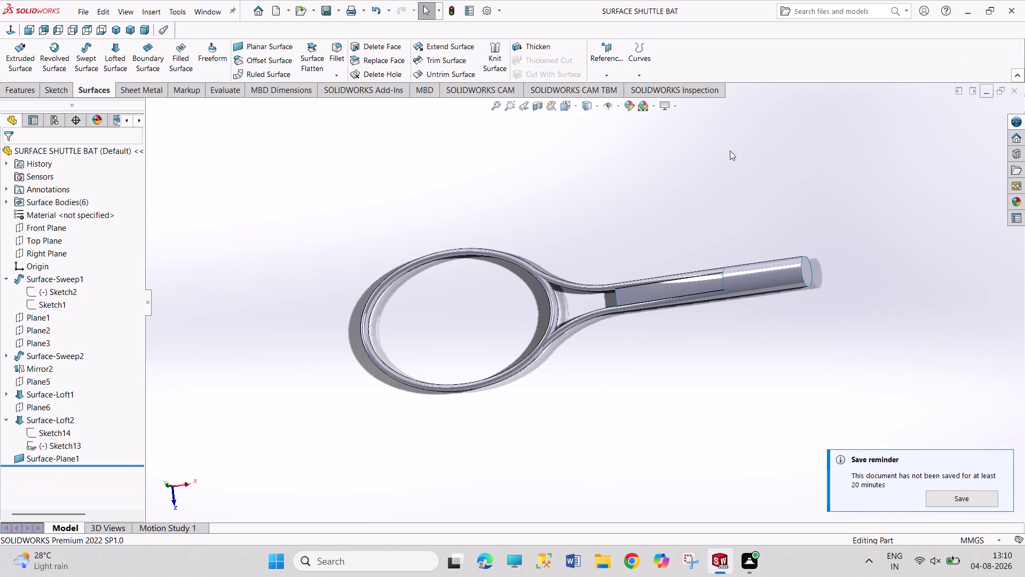
Start another new drawing on an A4 (ANSI) landscape sheet.
key(ctrl+n)
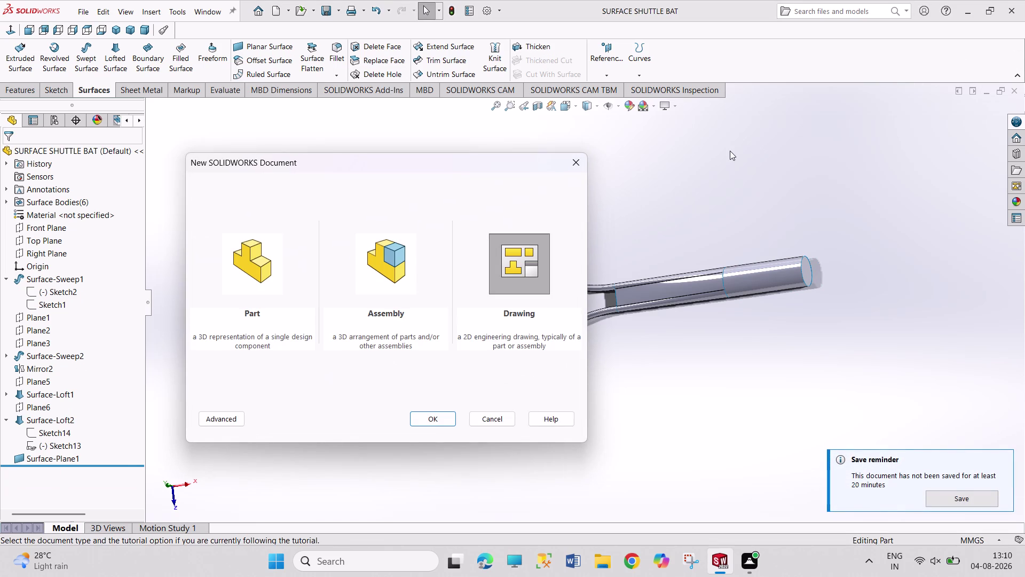
key(Return)
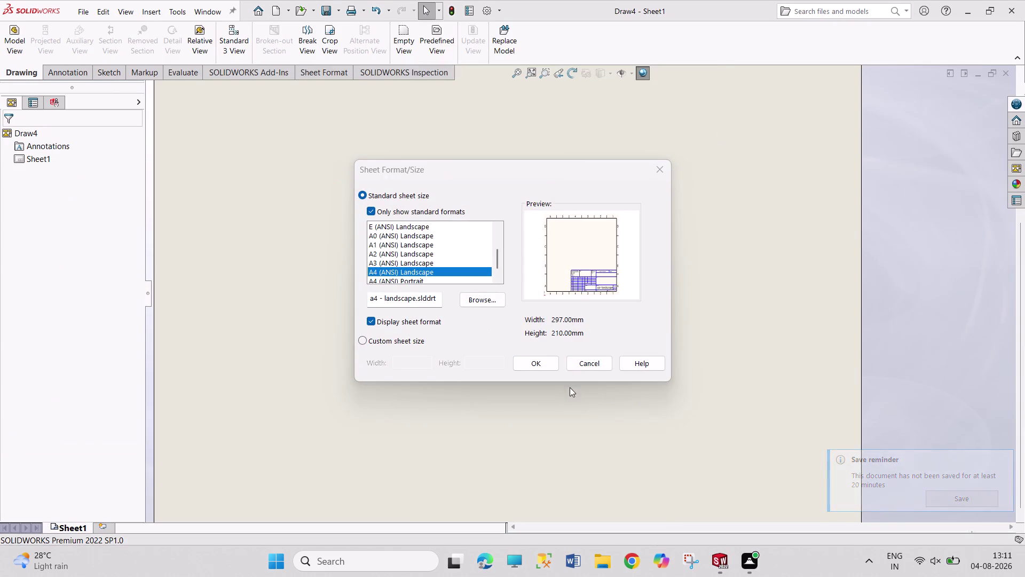
click(551, 361)
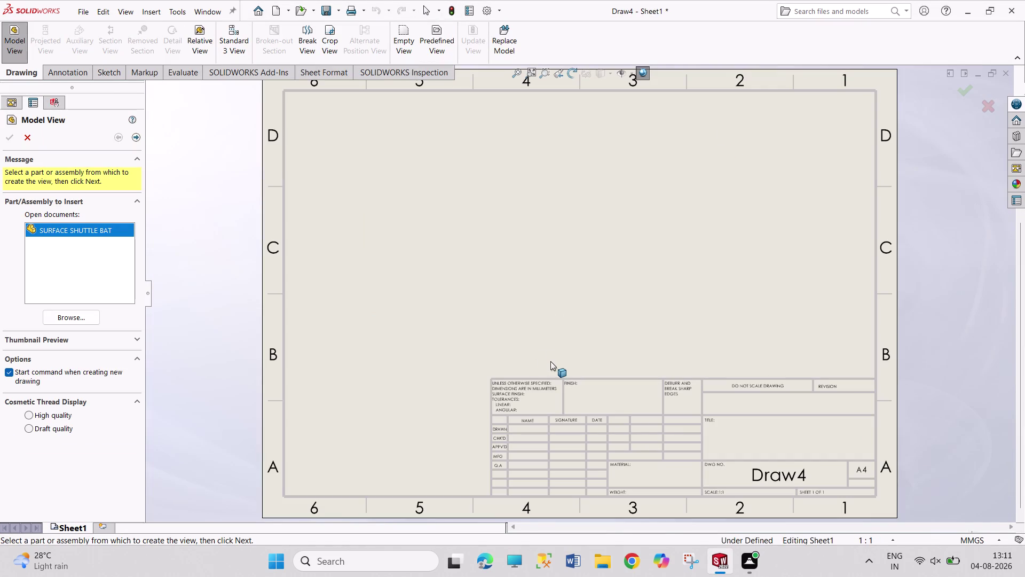
Choose SURFACE SHUTTLE BAT with live preview and the Top orientation showing the racket face.
double_click(98, 226)
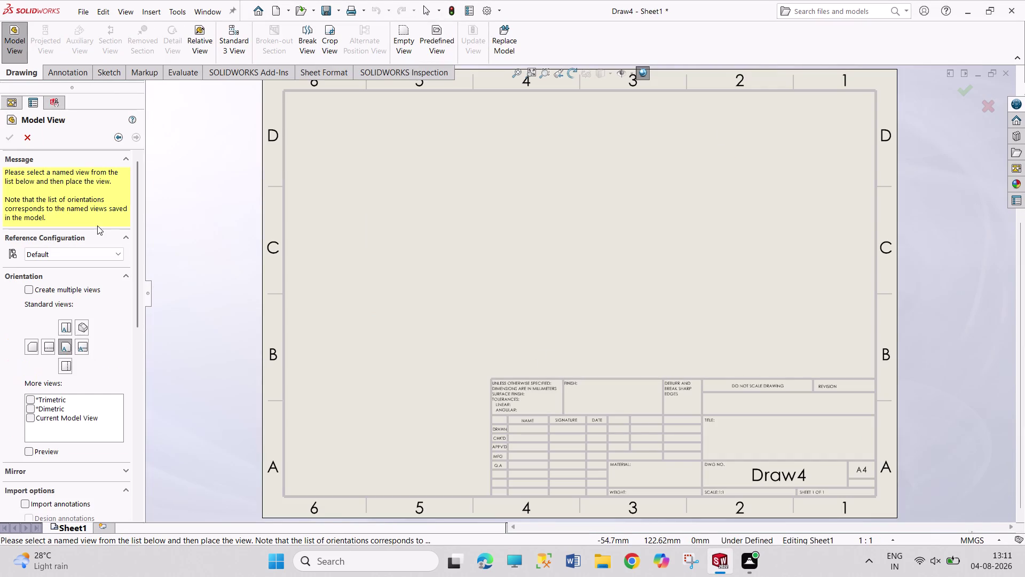
click(47, 453)
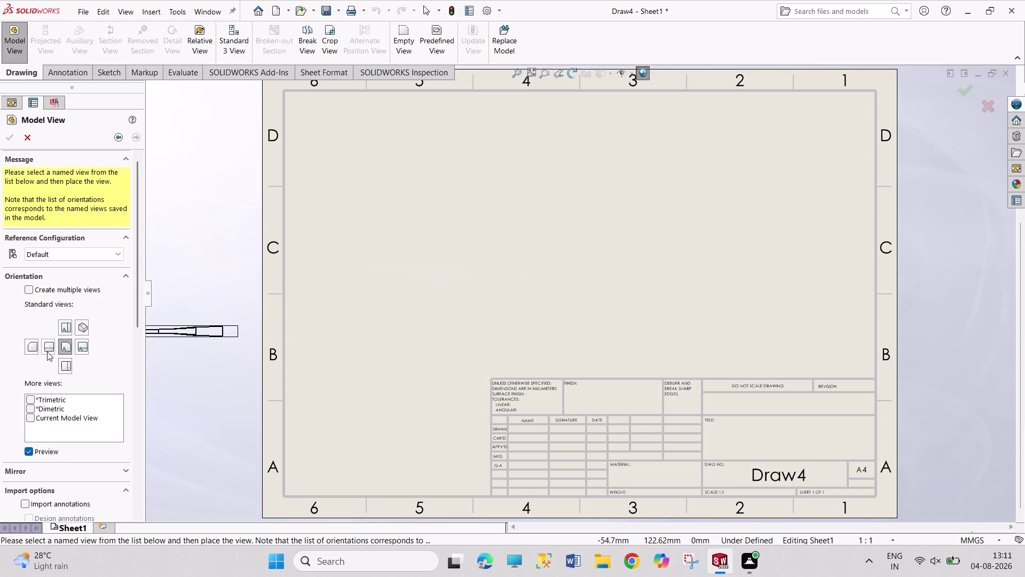
click(49, 348)
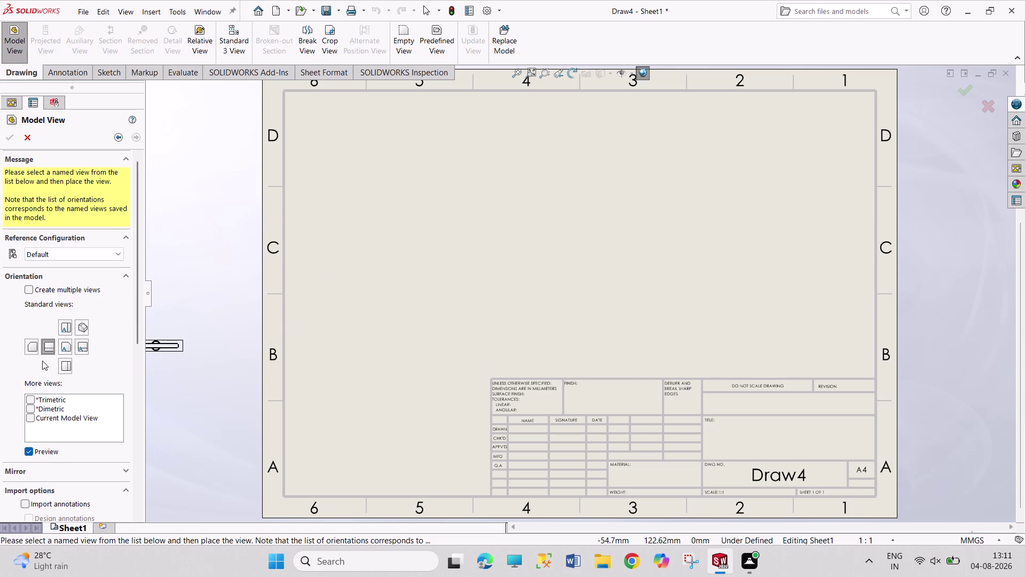
click(28, 347)
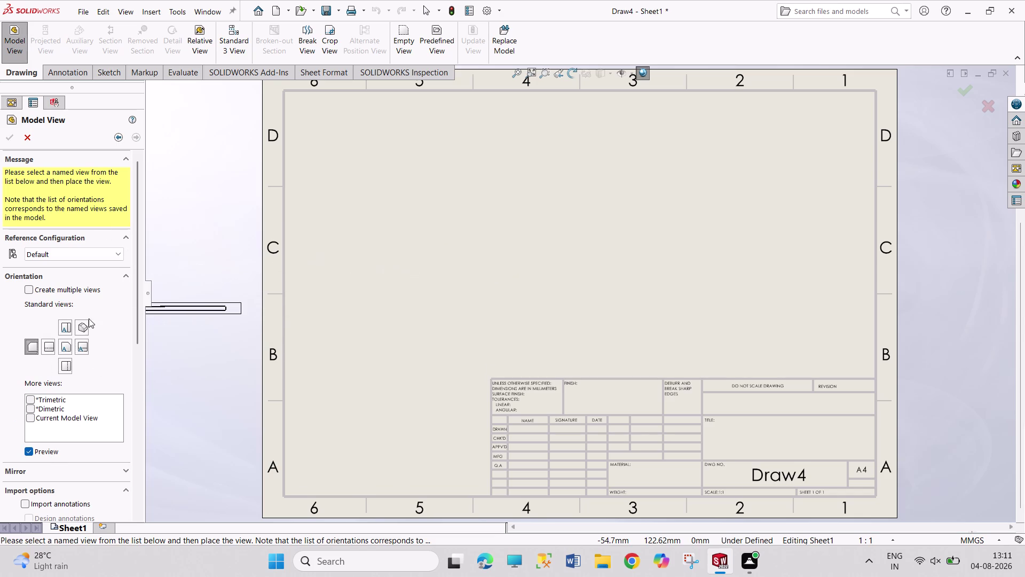
click(65, 329)
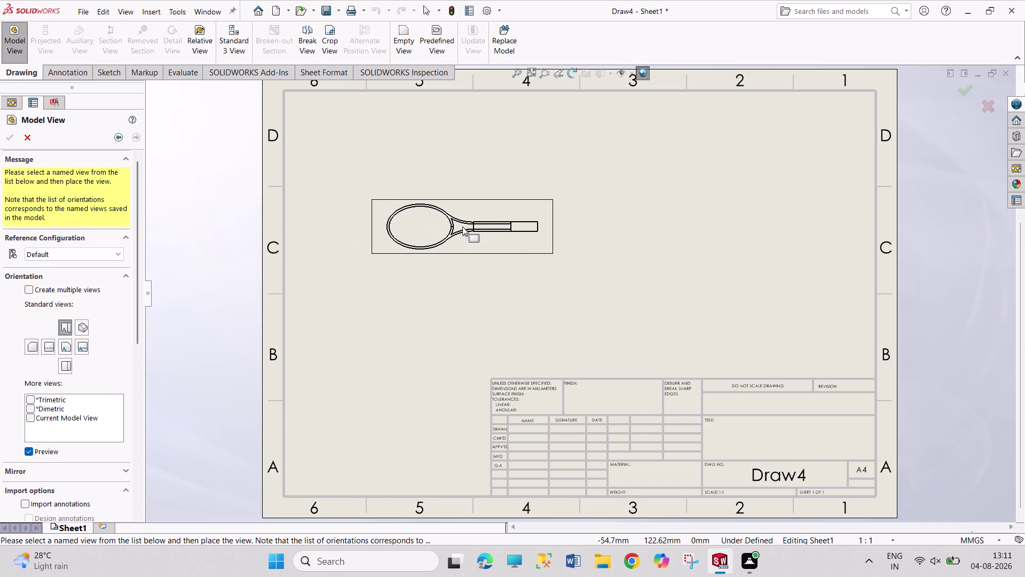
drag(140, 311, 140, 344)
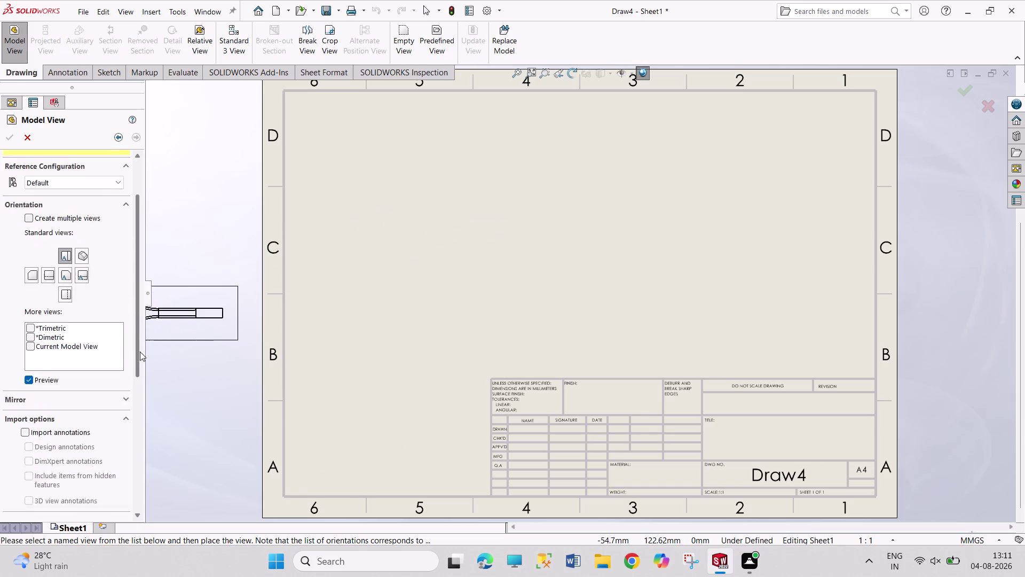
drag(140, 344, 136, 474)
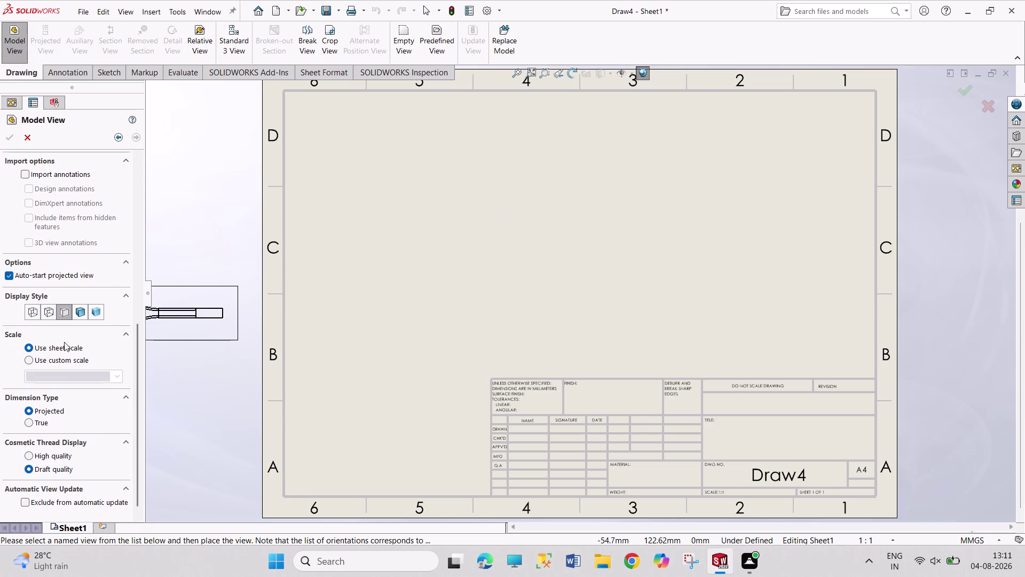
drag(140, 373, 135, 397)
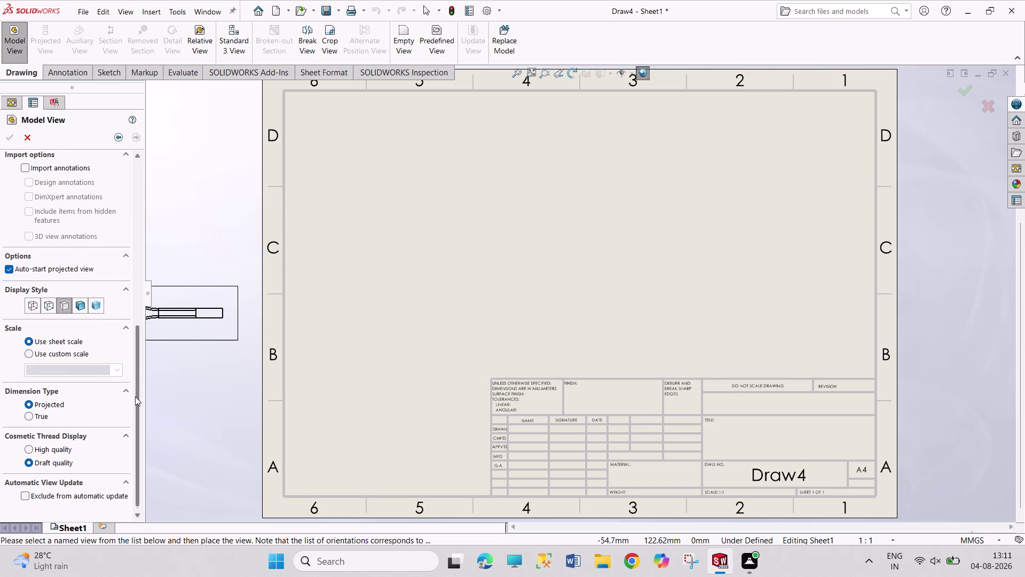
drag(135, 397, 140, 381)
Set custom scale 1:5, place the face view upper left, and project a view below.
click(78, 357)
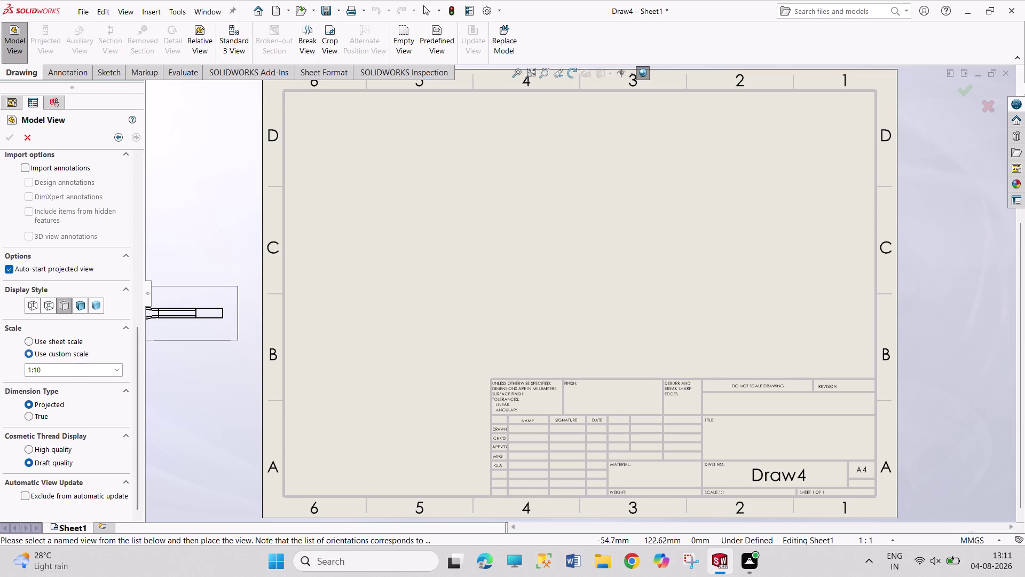
double_click(77, 368)
click(77, 368)
key(BackSpace)
key(BackSpace)
key(5)
key(Return)
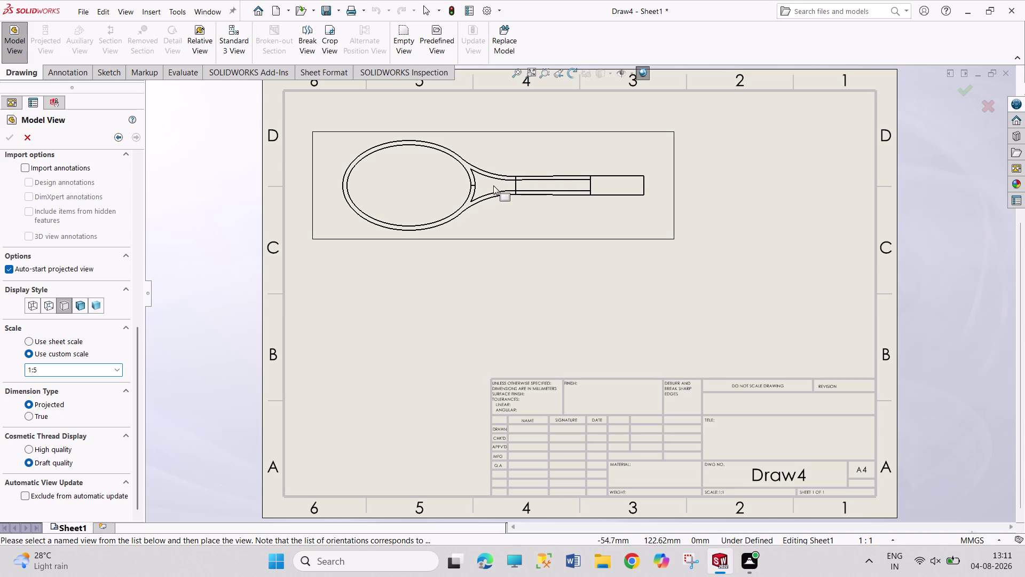
click(493, 186)
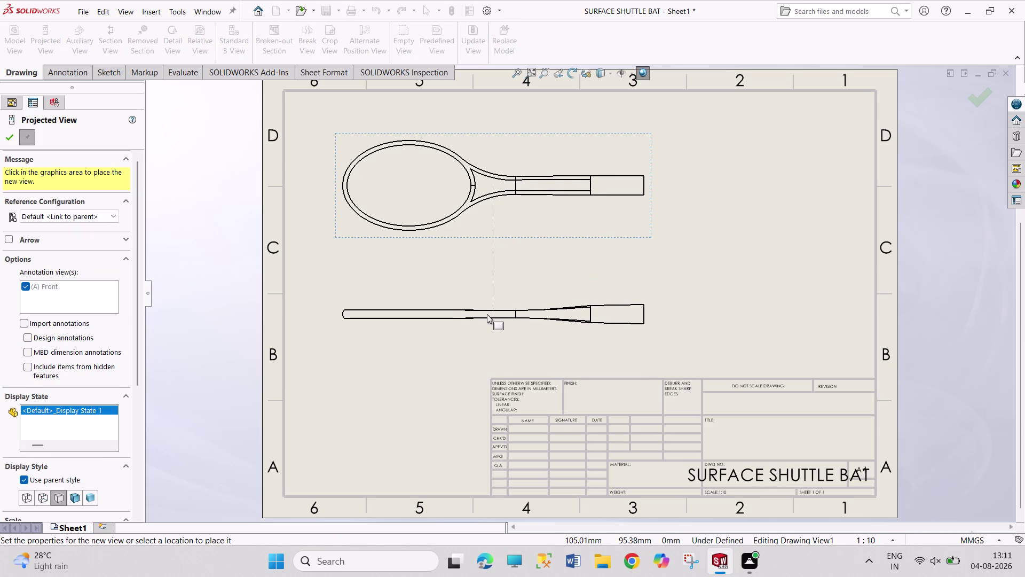
click(487, 314)
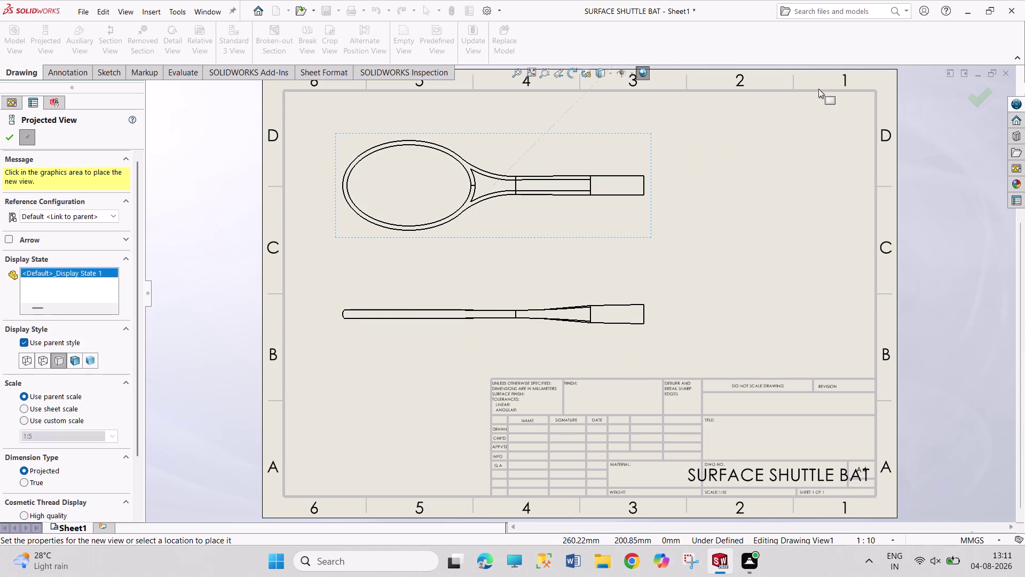
Close Projected View, leaving the edge-on view aligned below the face view.
scroll(up, 3)
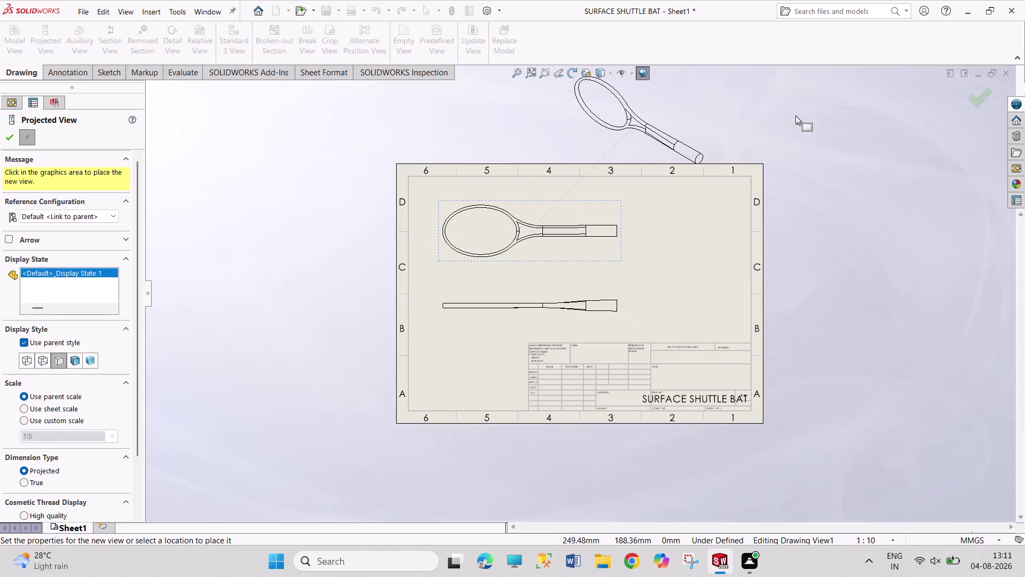
click(10, 137)
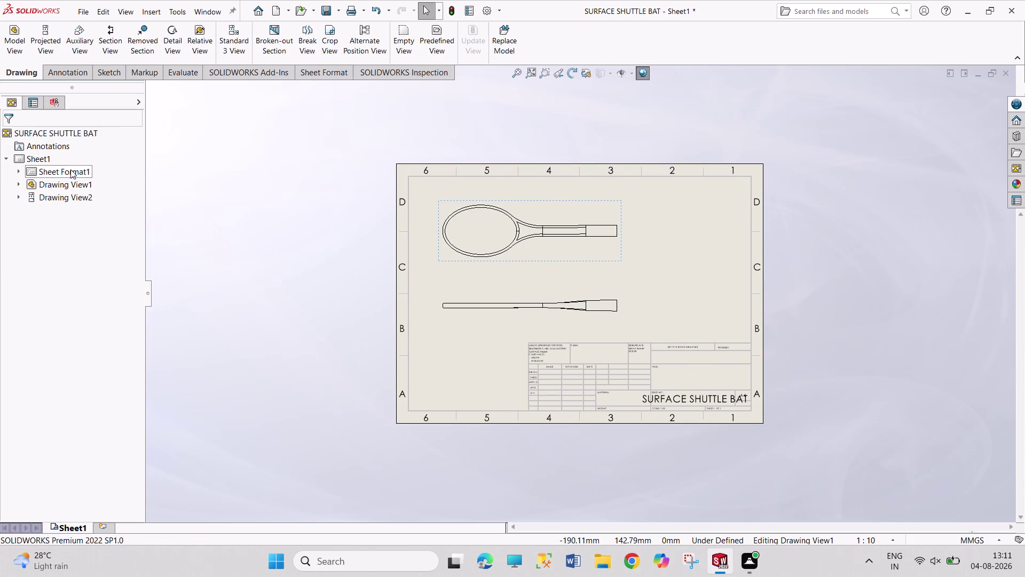
click(13, 46)
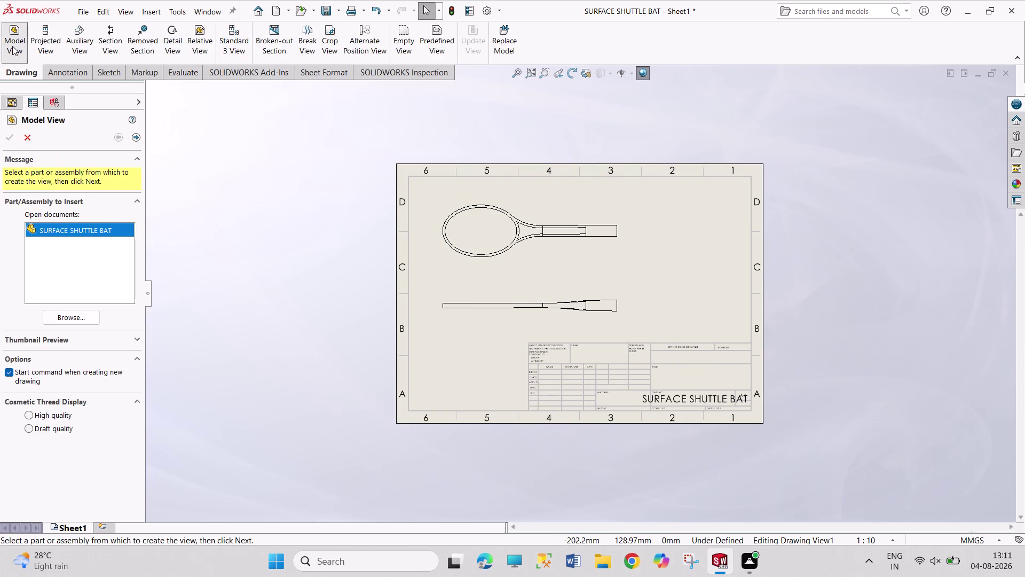
Place an isometric SURFACE SHUTTLE BAT view at the sheet's upper right.
double_click(89, 229)
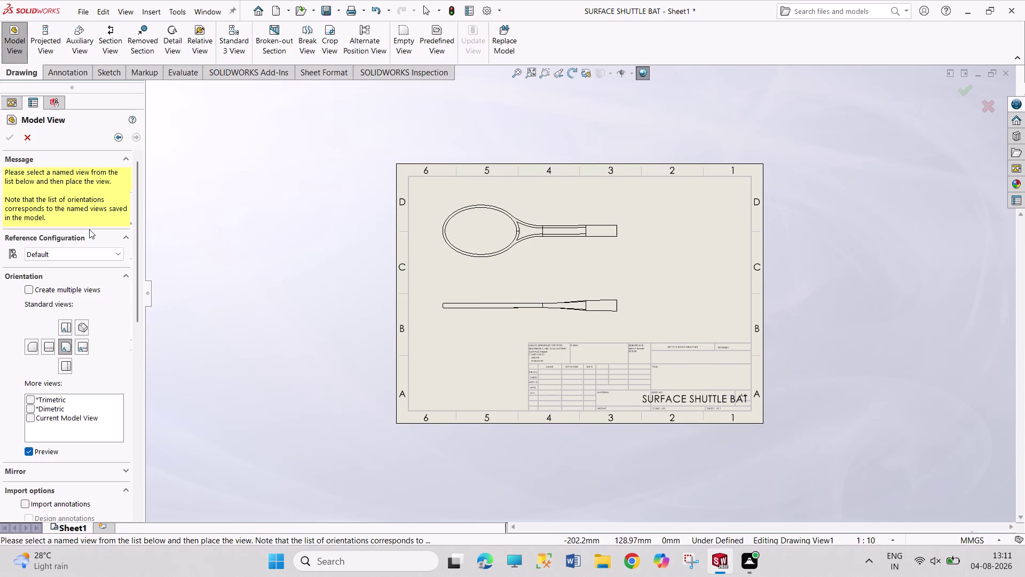
click(83, 324)
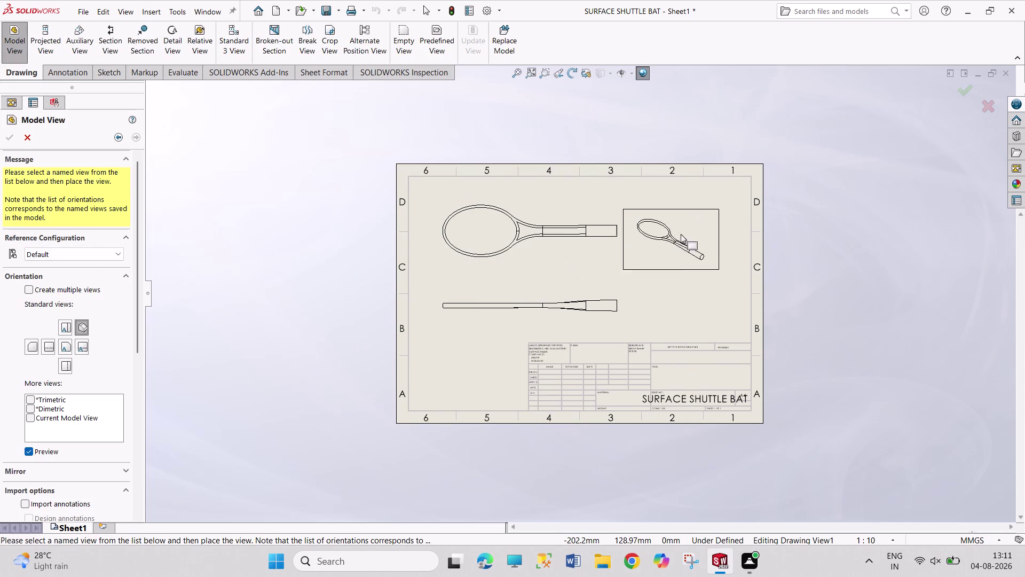
click(684, 222)
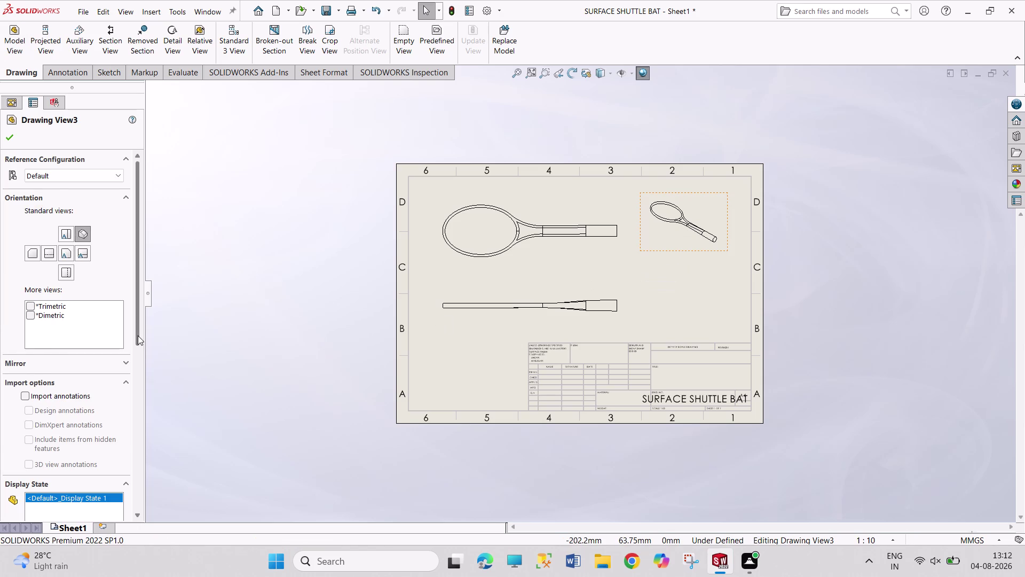
drag(138, 335, 123, 498)
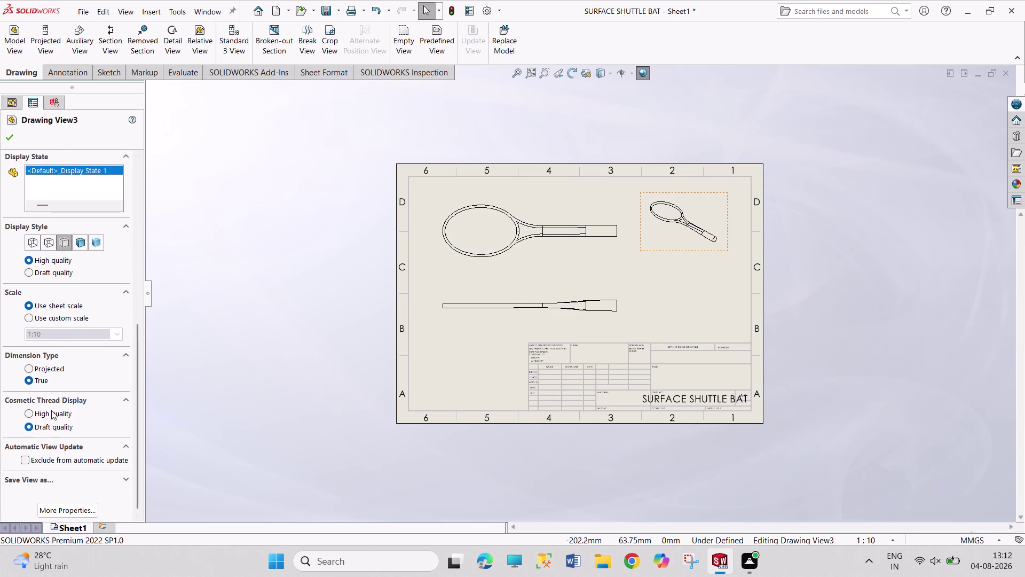
Give the isometric view a custom scale of 1:5.
click(61, 317)
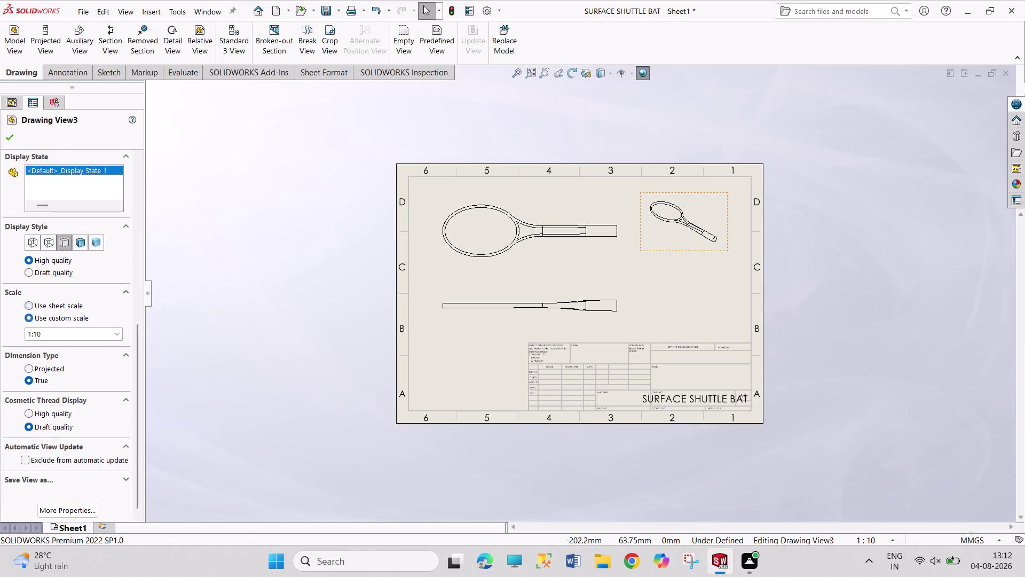
click(63, 336)
click(63, 337)
click(63, 336)
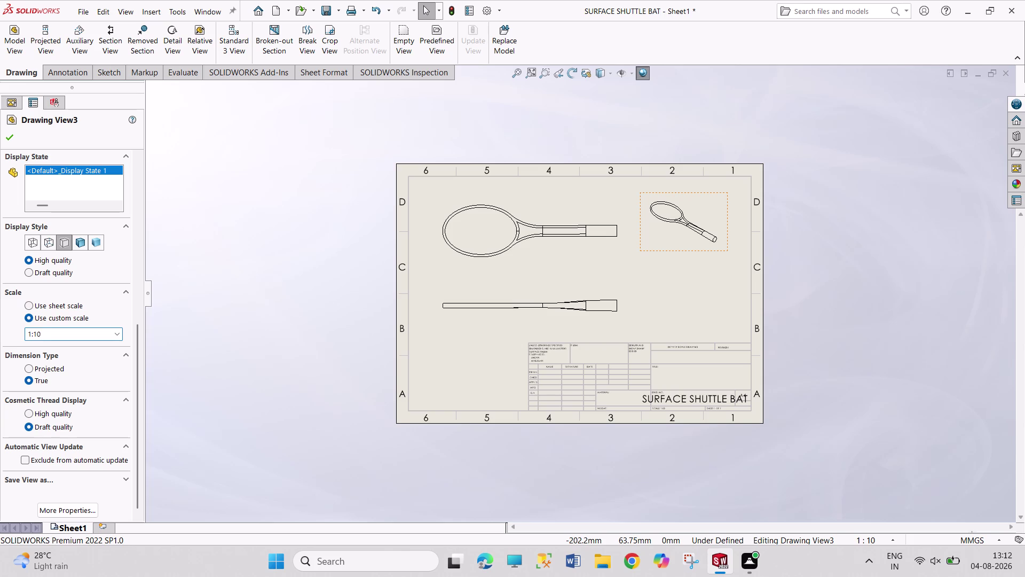
key(BackSpace)
key(BackSpace)
key(5)
key(Return)
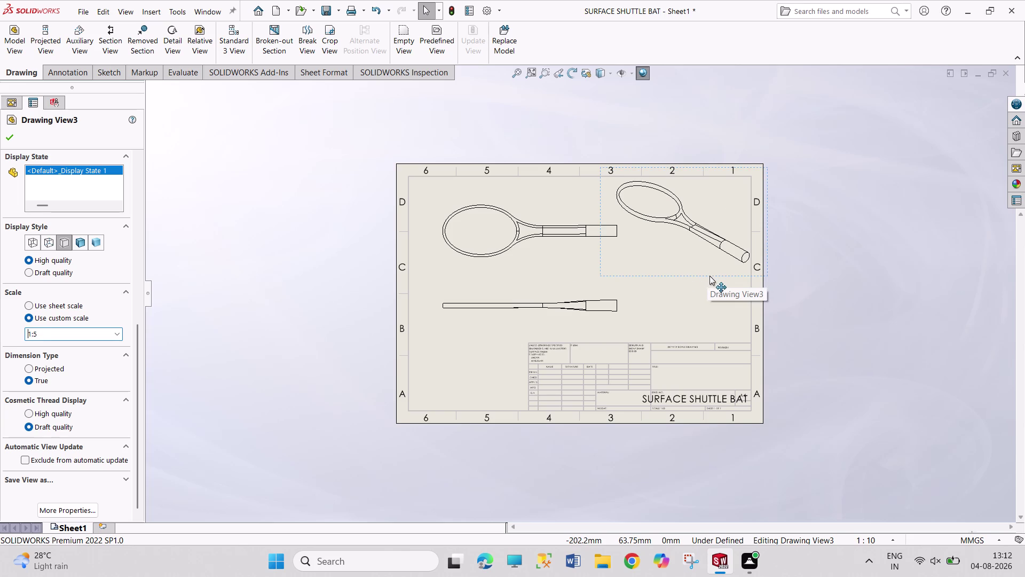
Move the isometric view to the lower right and shift the orthographic views left.
drag(710, 276, 707, 345)
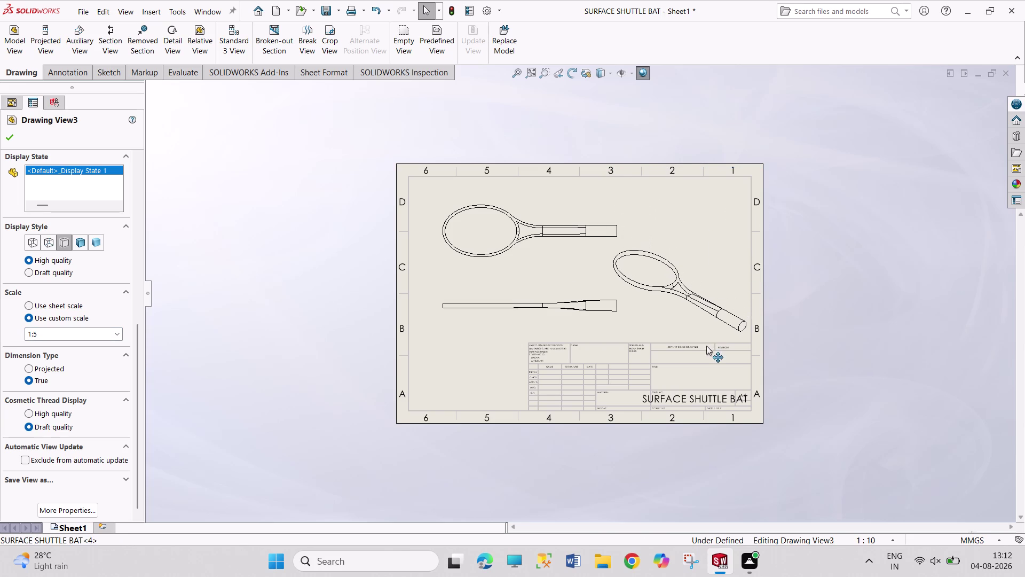
drag(707, 345, 707, 352)
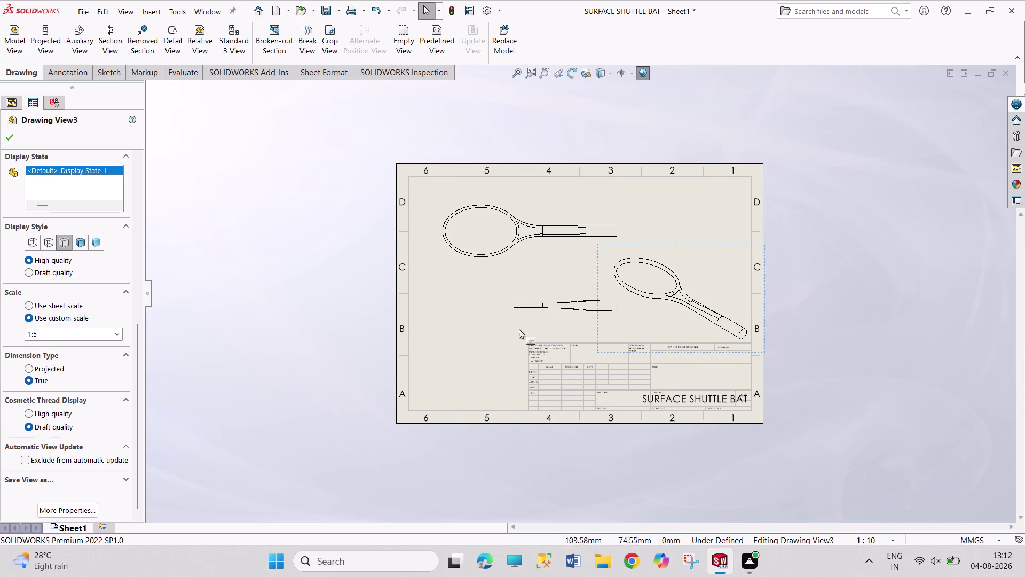
drag(488, 313, 450, 312)
drag(495, 261, 487, 260)
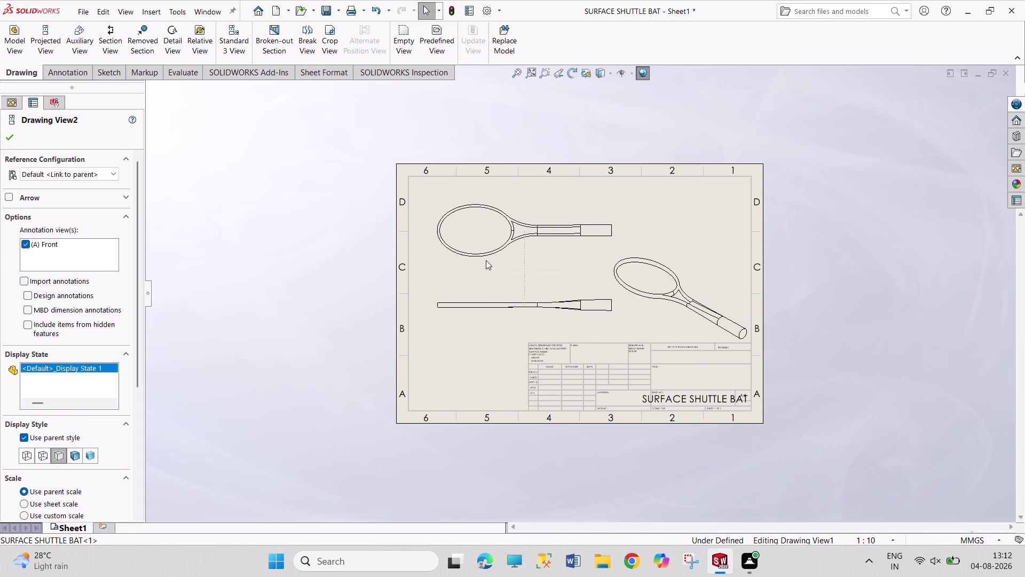
drag(487, 260, 481, 264)
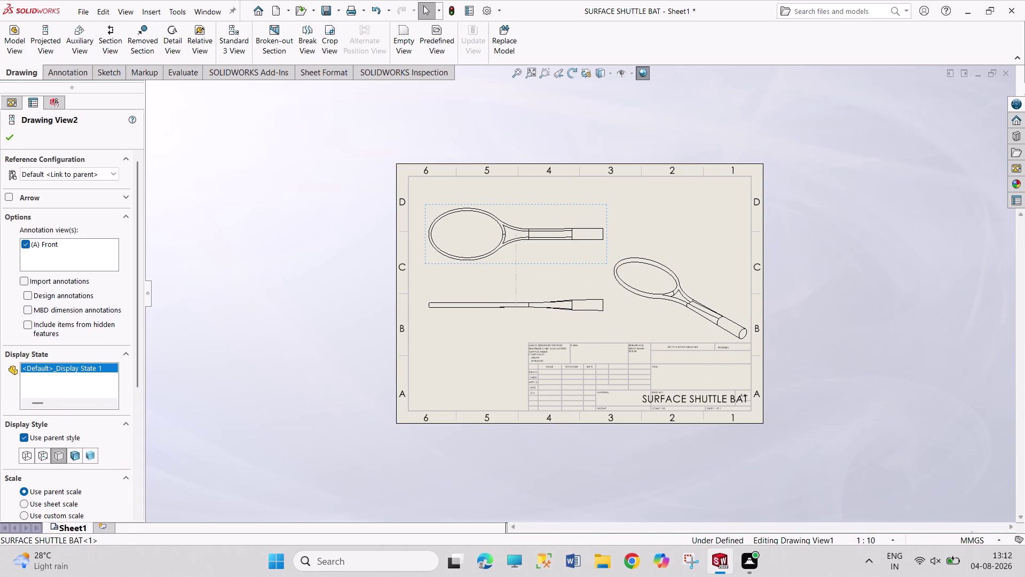
Set the isometric view's display style to Shaded With Edges.
click(833, 254)
click(705, 308)
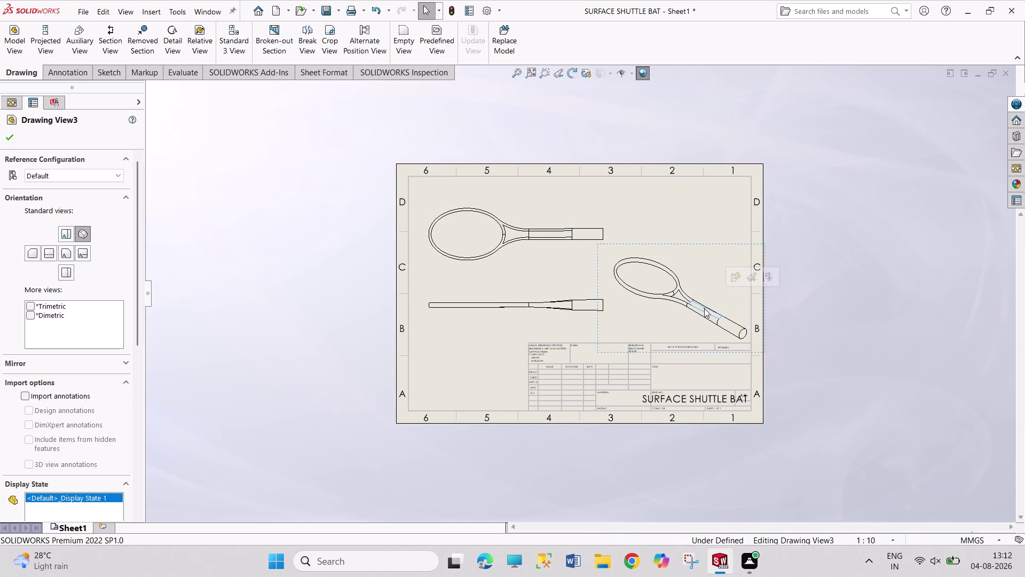
drag(137, 337, 124, 407)
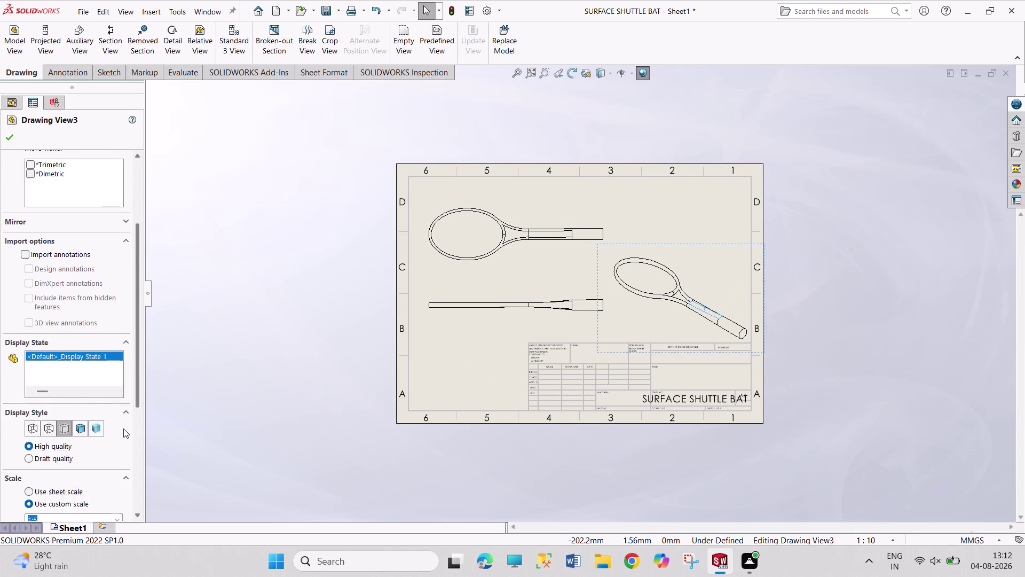
drag(124, 407, 123, 464)
click(82, 319)
click(338, 390)
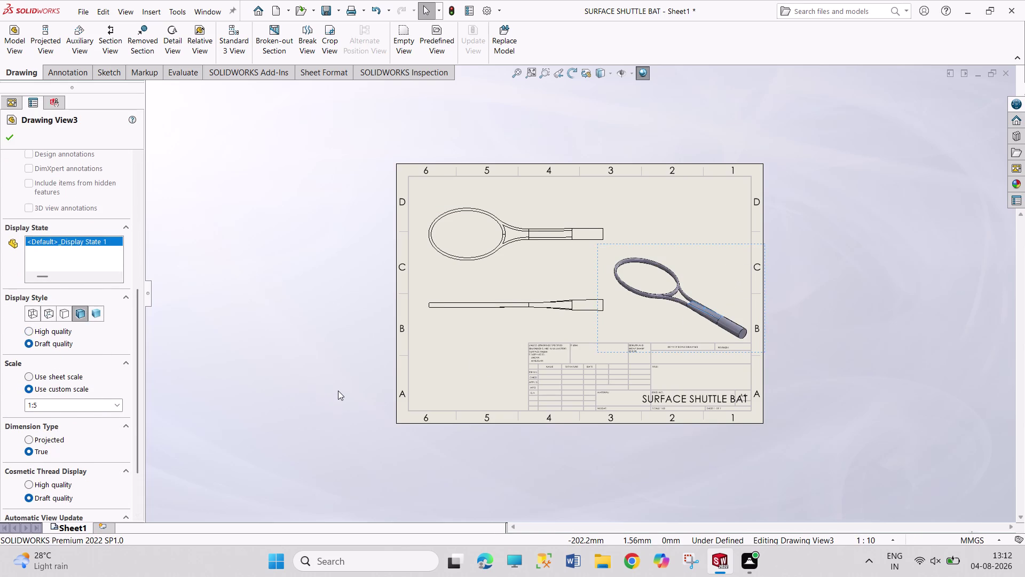
scroll(down, 3)
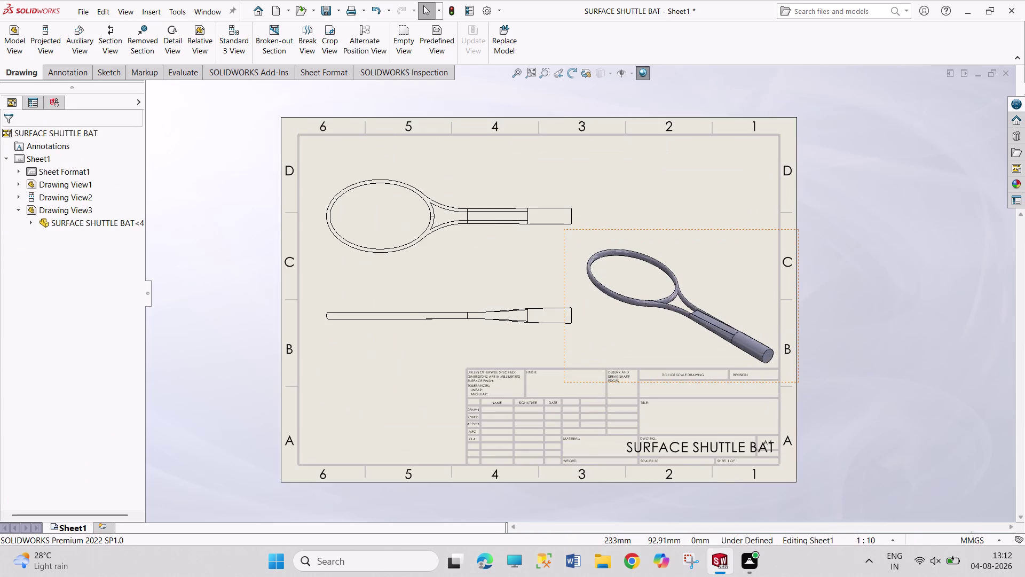
Zoom to fit the whole sheet and begin a section view with a vertical cutting line.
scroll(down, 3)
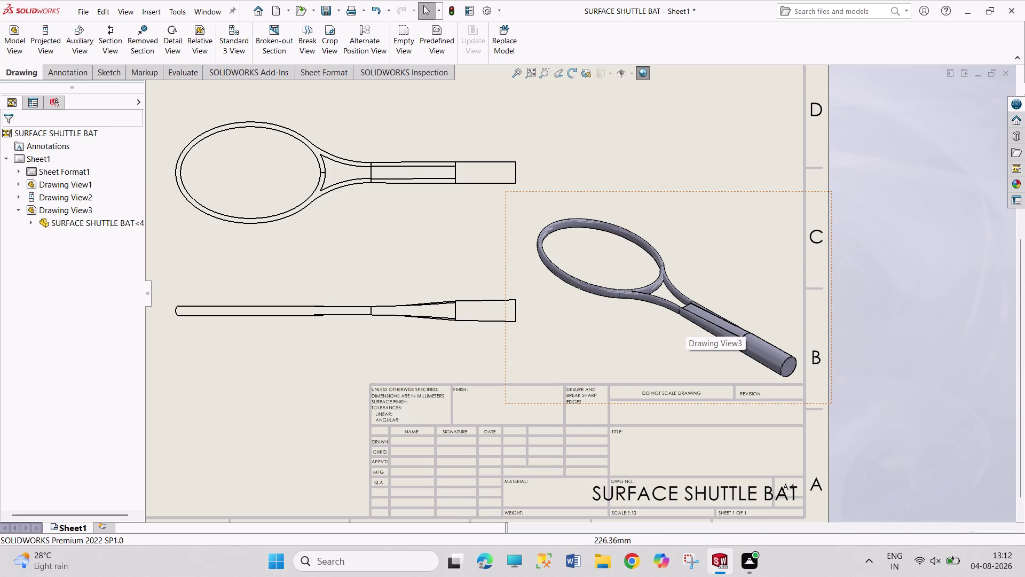
scroll(up, 3)
scroll(down, 3)
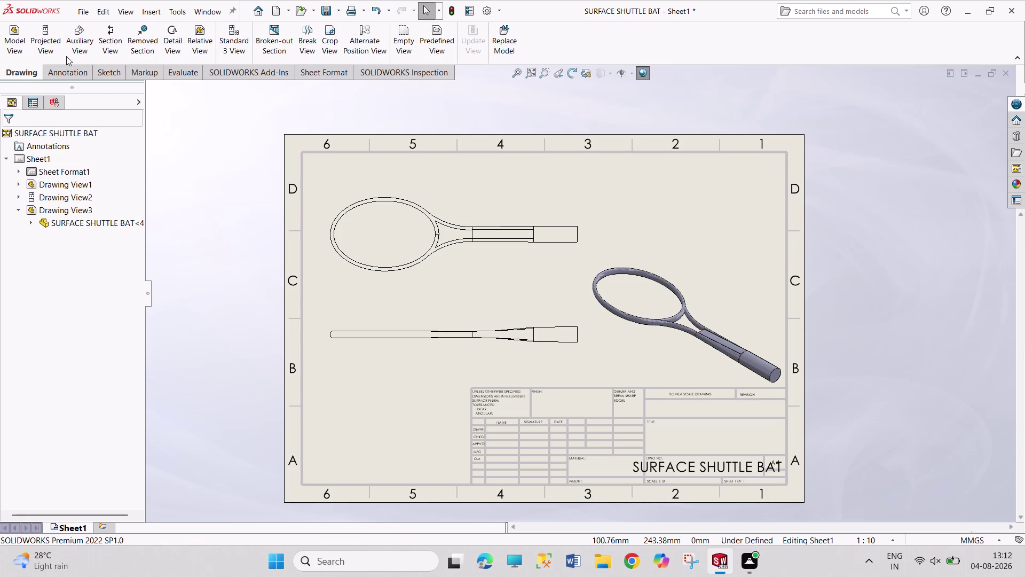
click(117, 38)
Cut vertically across the racket head and place 1:5 section A-A right of the top view.
scroll(down, 3)
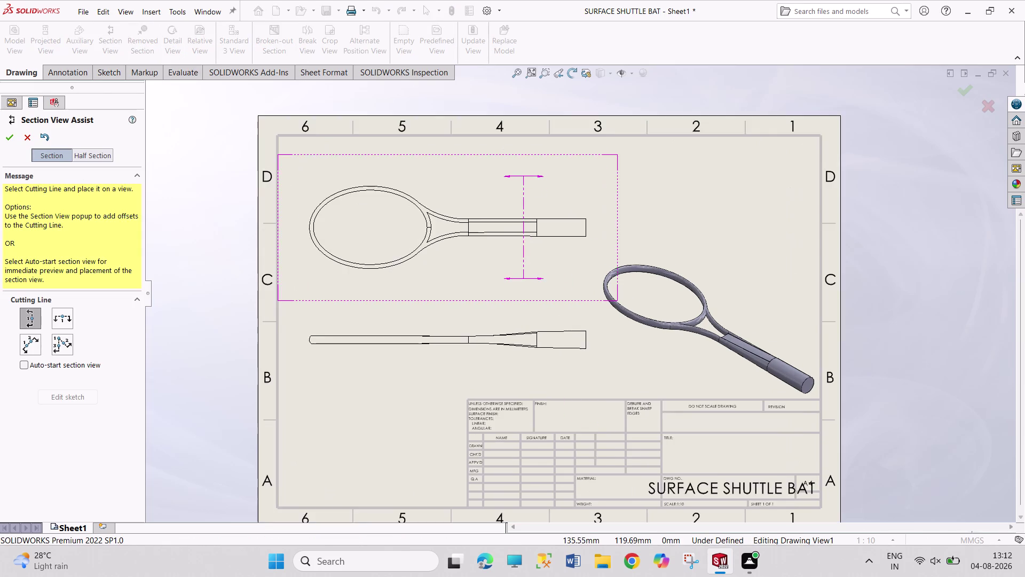
scroll(down, 3)
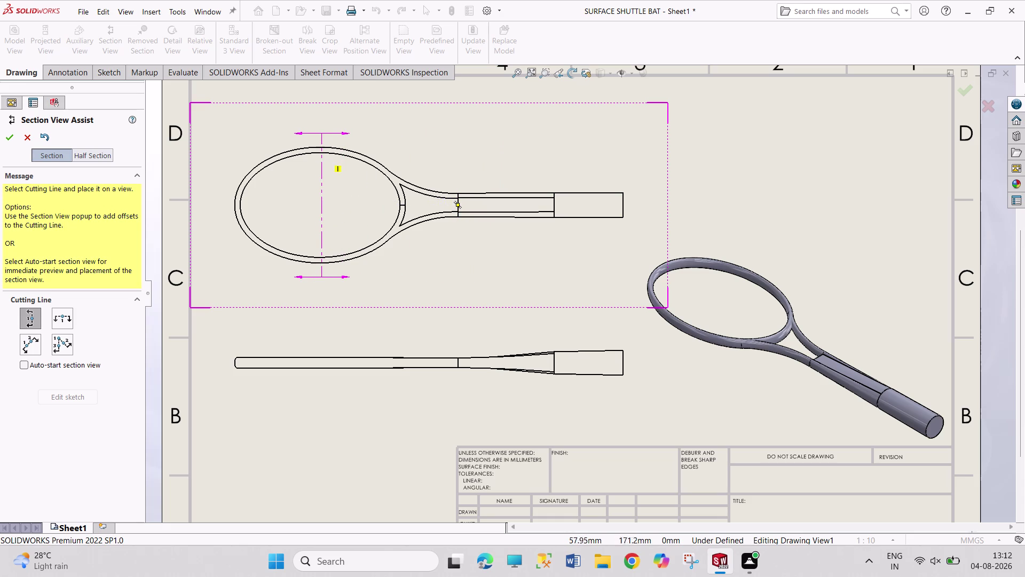
click(323, 211)
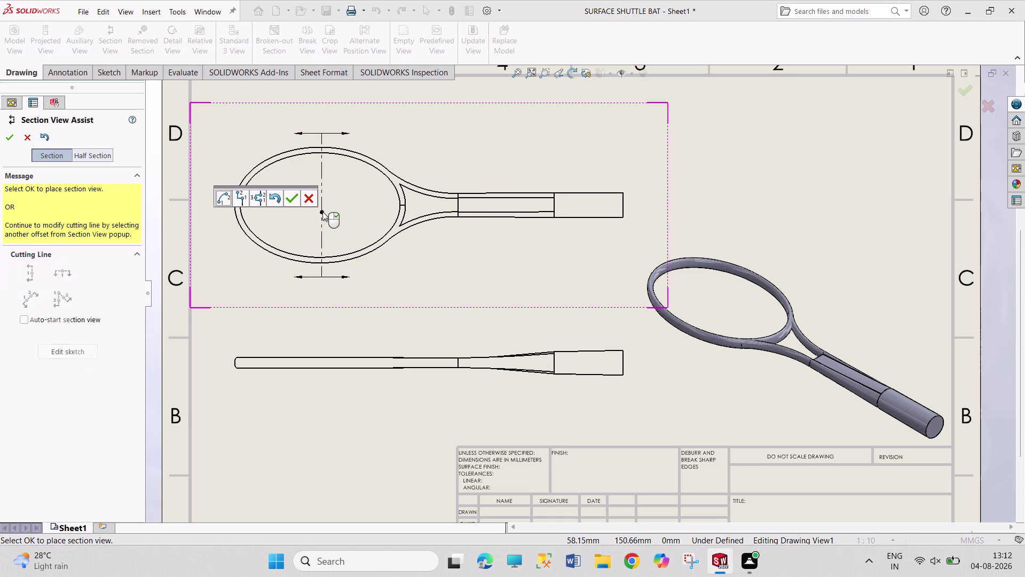
click(291, 196)
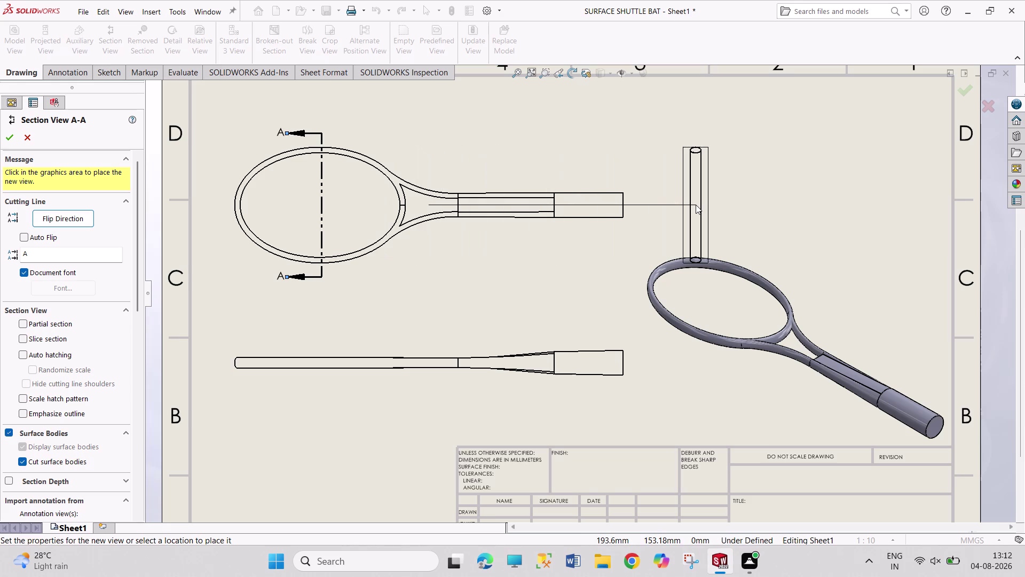
click(696, 205)
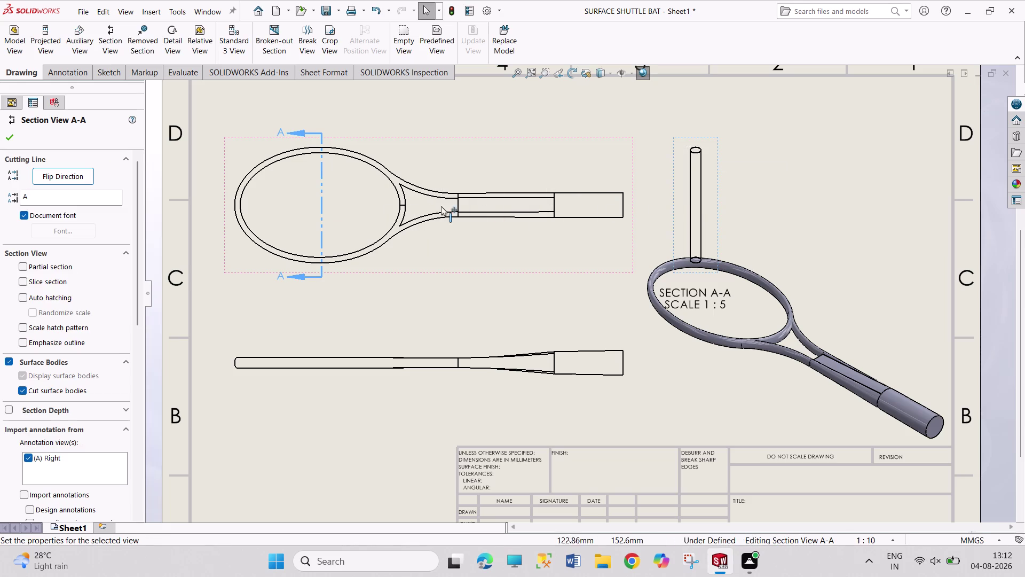
click(10, 140)
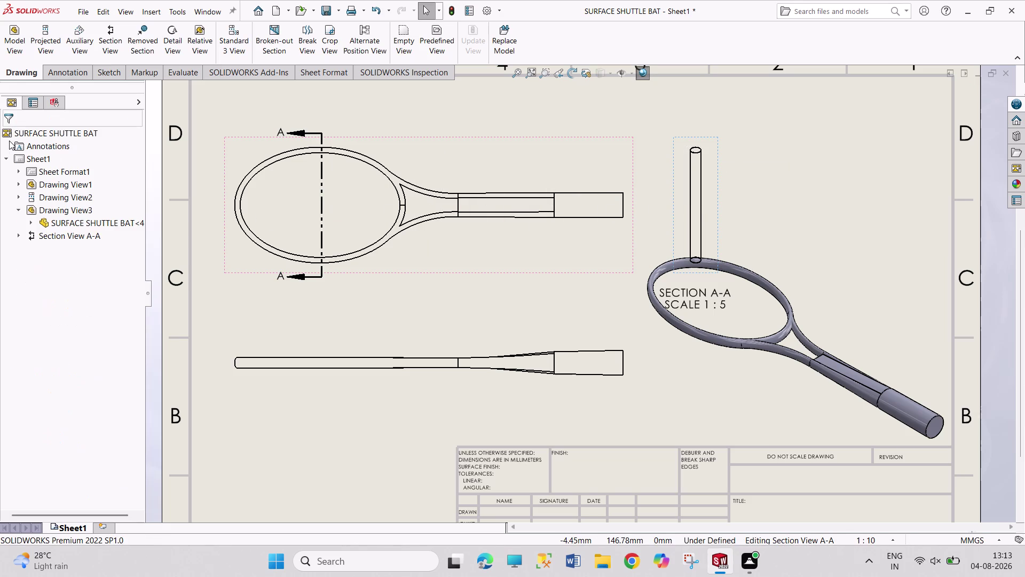
click(116, 57)
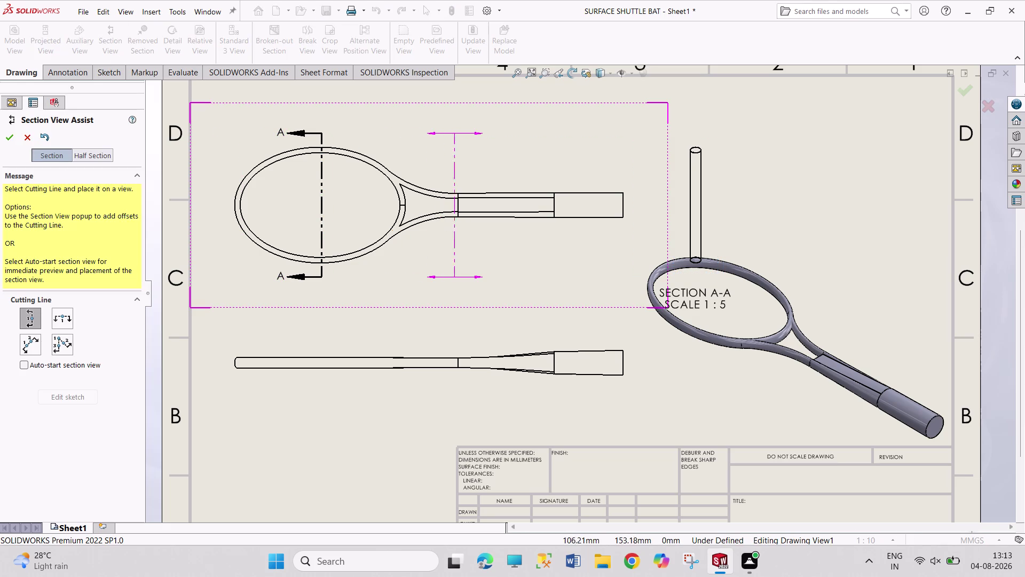
Place cutting line B across the racket's neck, then dismiss the sectioning failure warning.
click(457, 203)
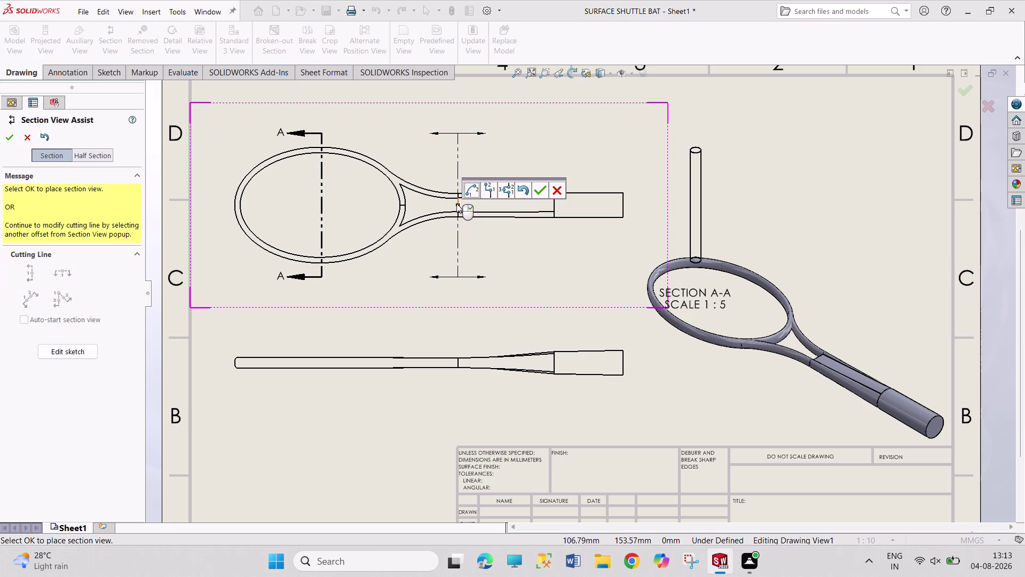
click(539, 190)
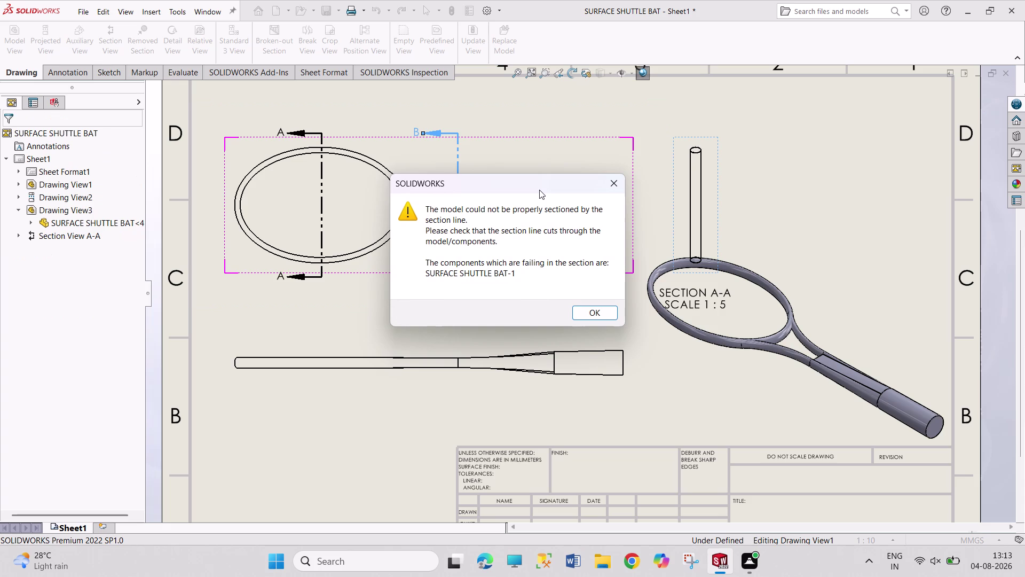
click(620, 185)
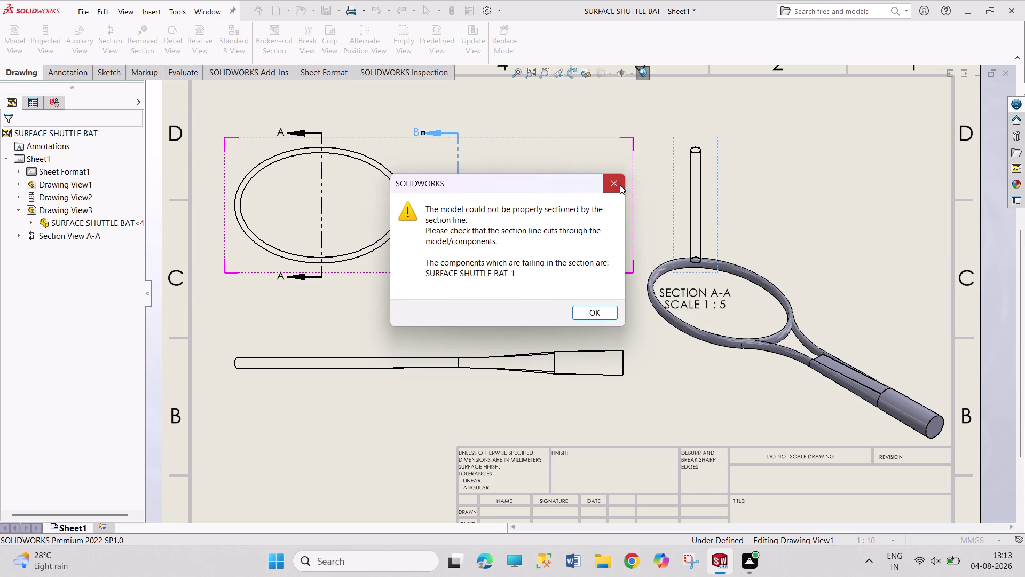